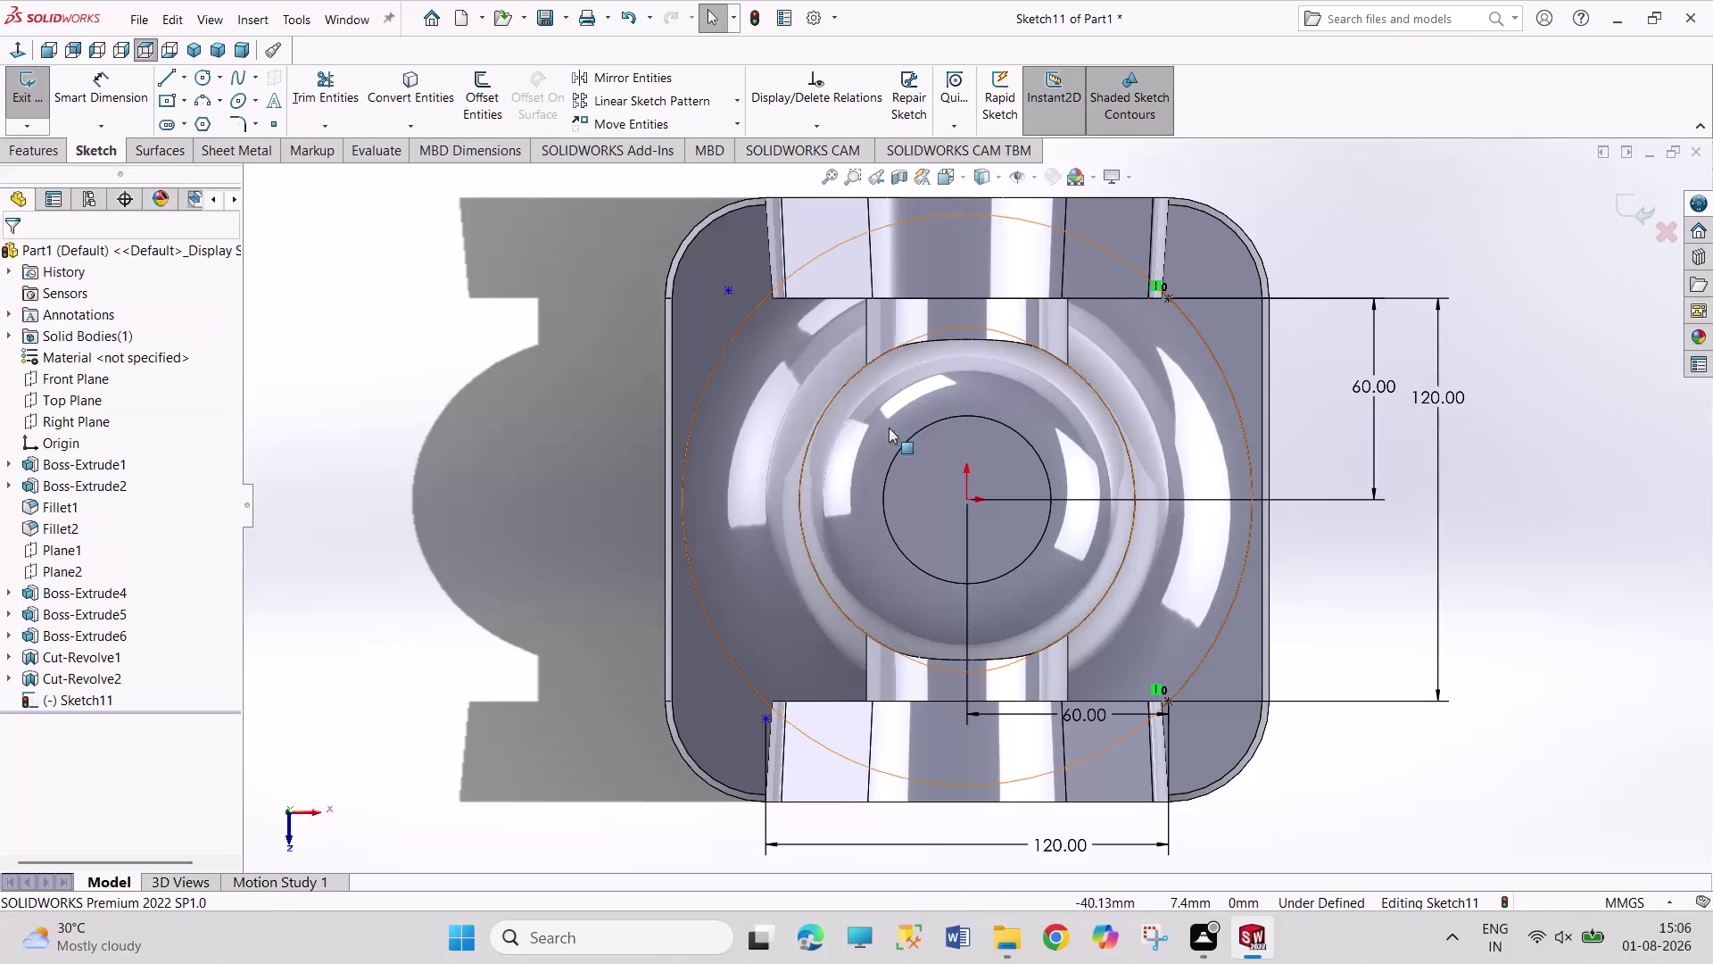
Move the upper-left sketch point to x = -60 at the opening corner.
click(1171, 299)
click(723, 294)
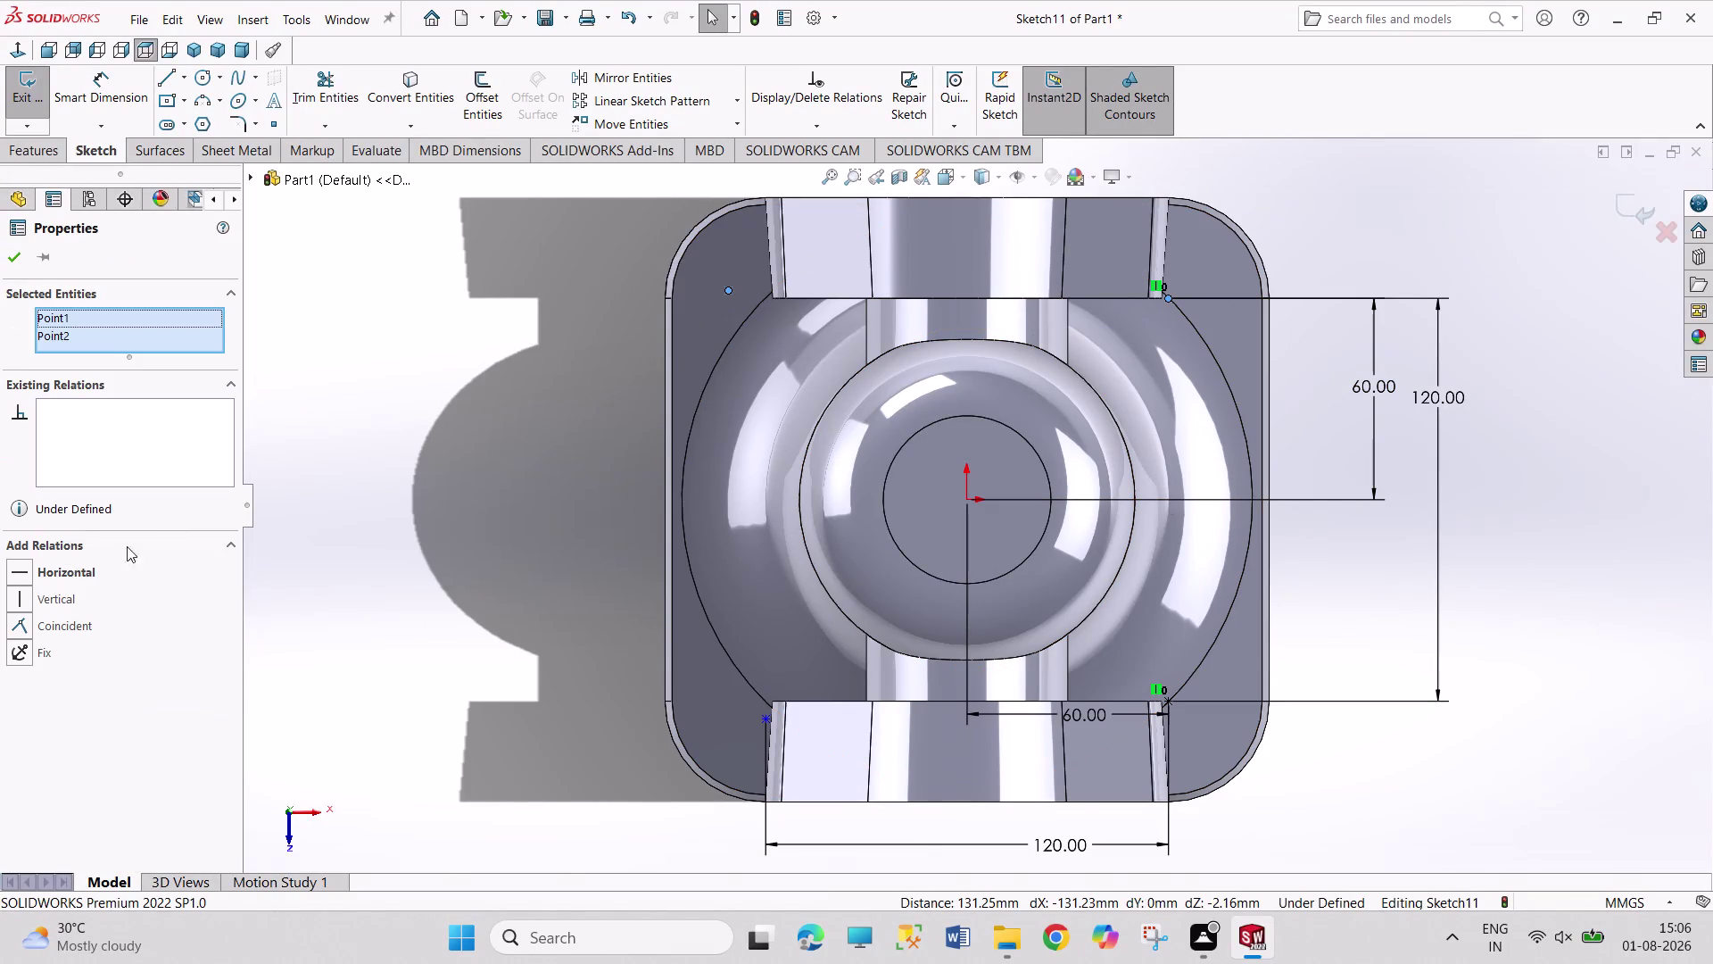
click(68, 568)
click(288, 525)
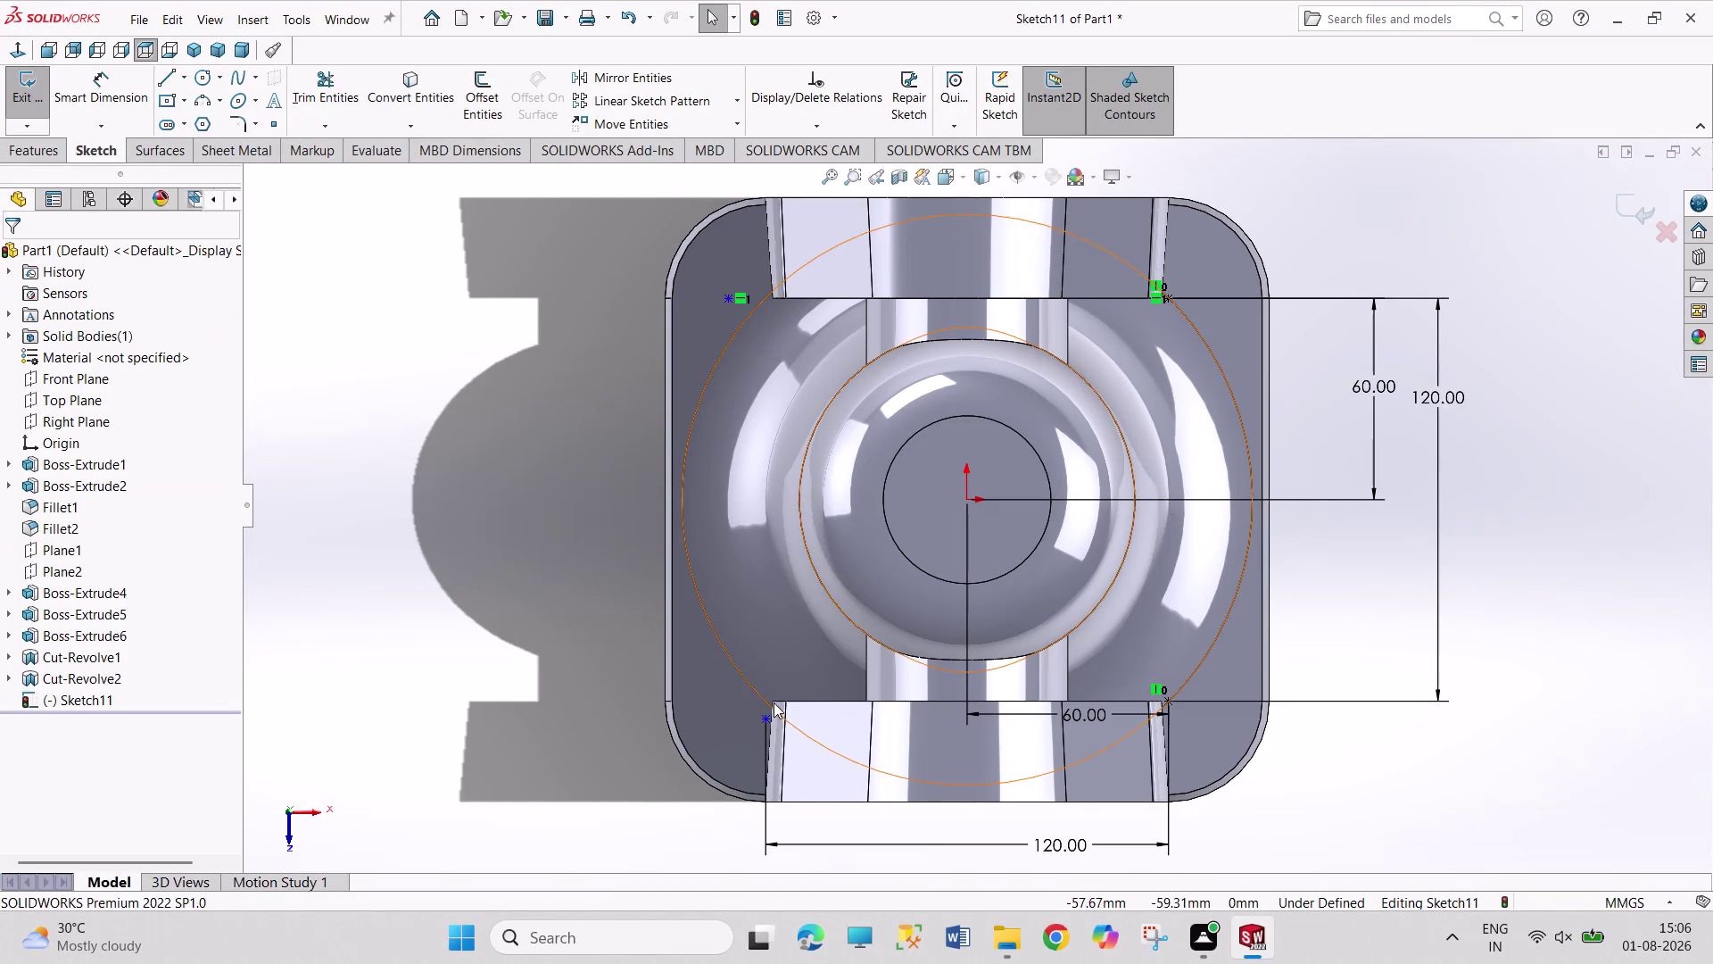
drag(769, 721, 769, 709)
click(729, 300)
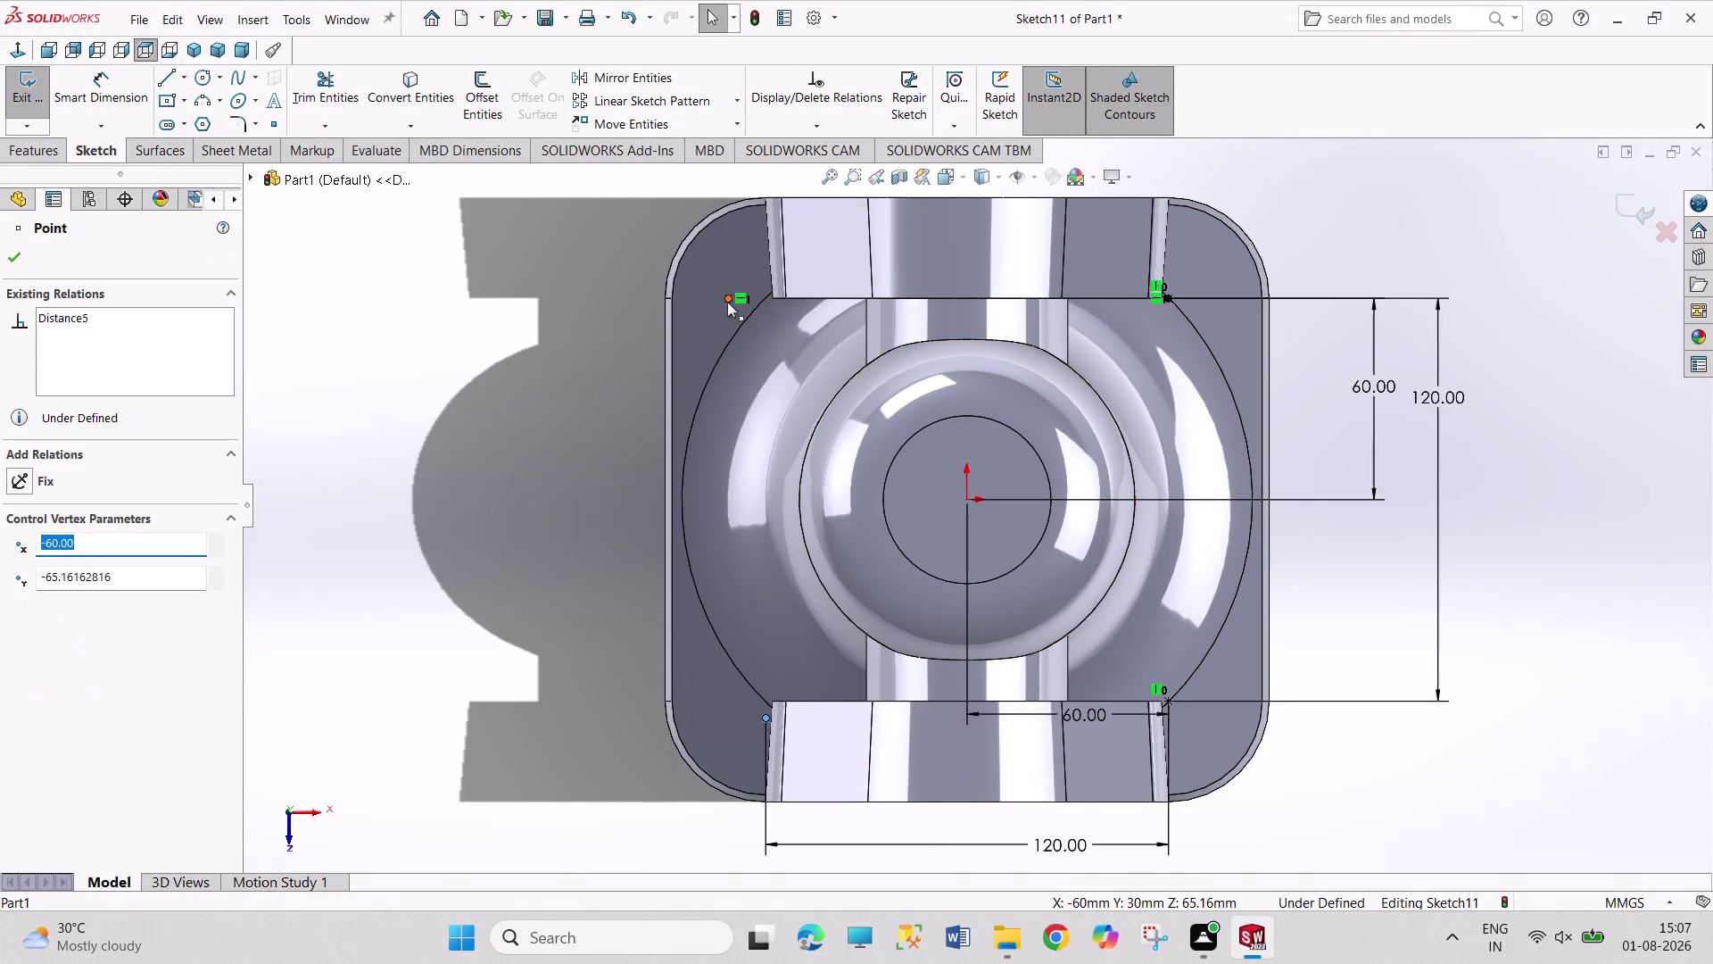
click(43, 598)
click(213, 544)
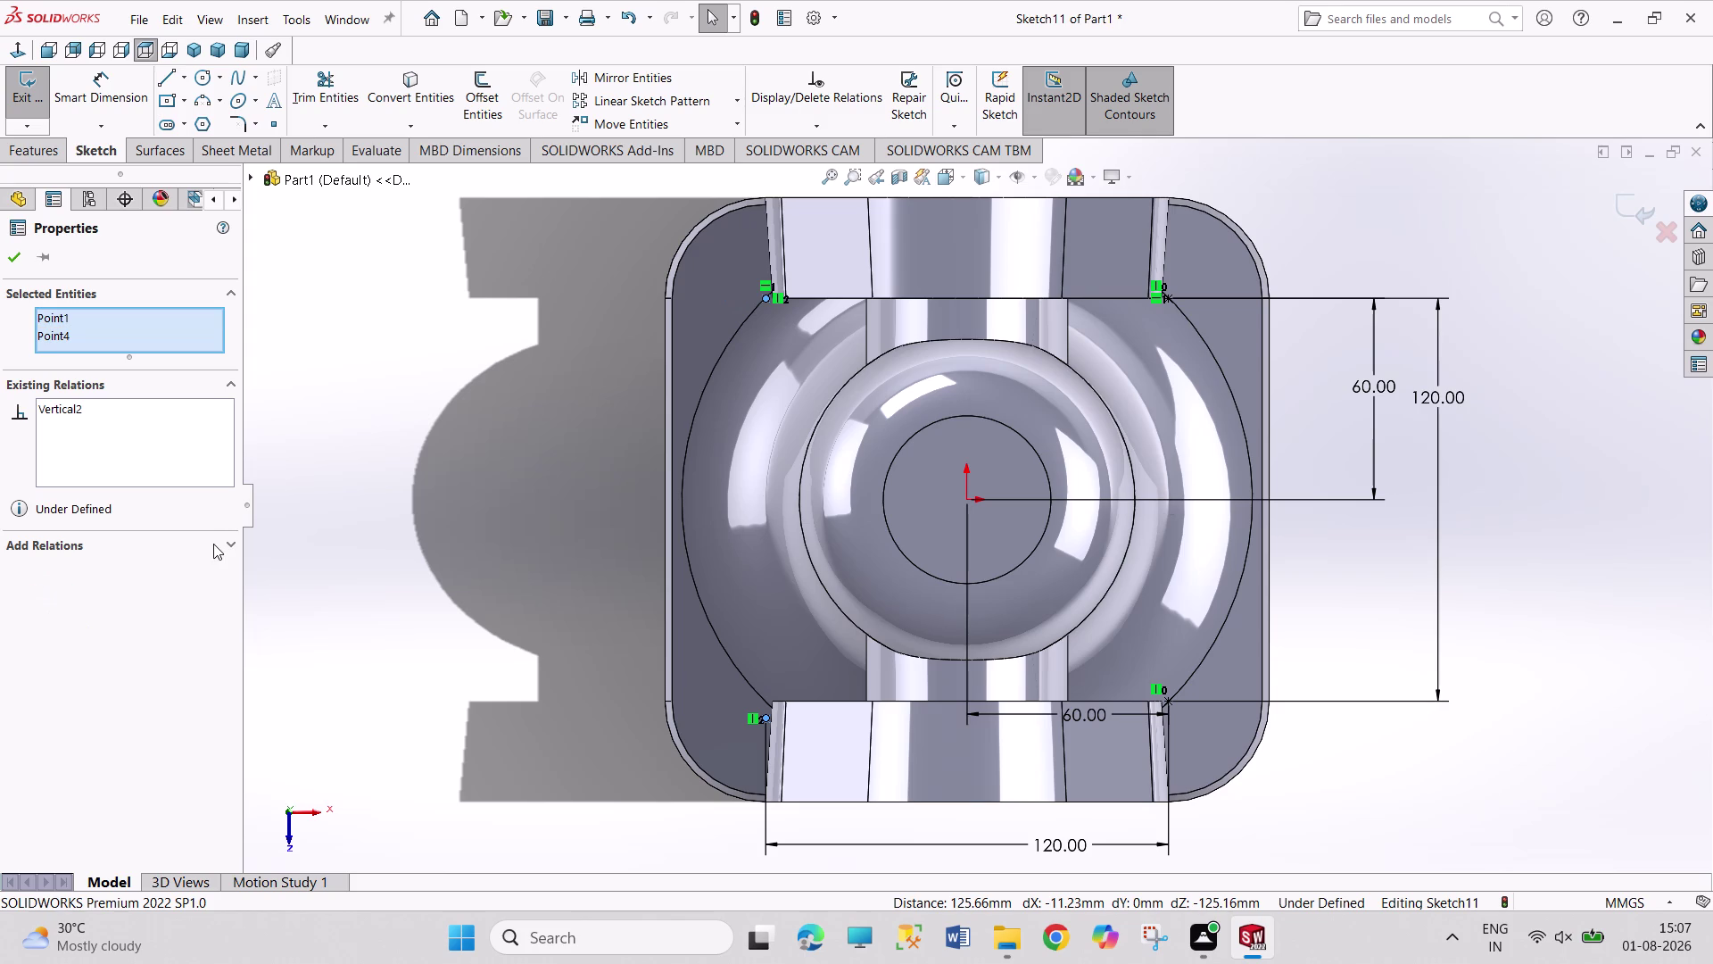
Make the two left points vertical, undoing the over-defining relations.
click(762, 719)
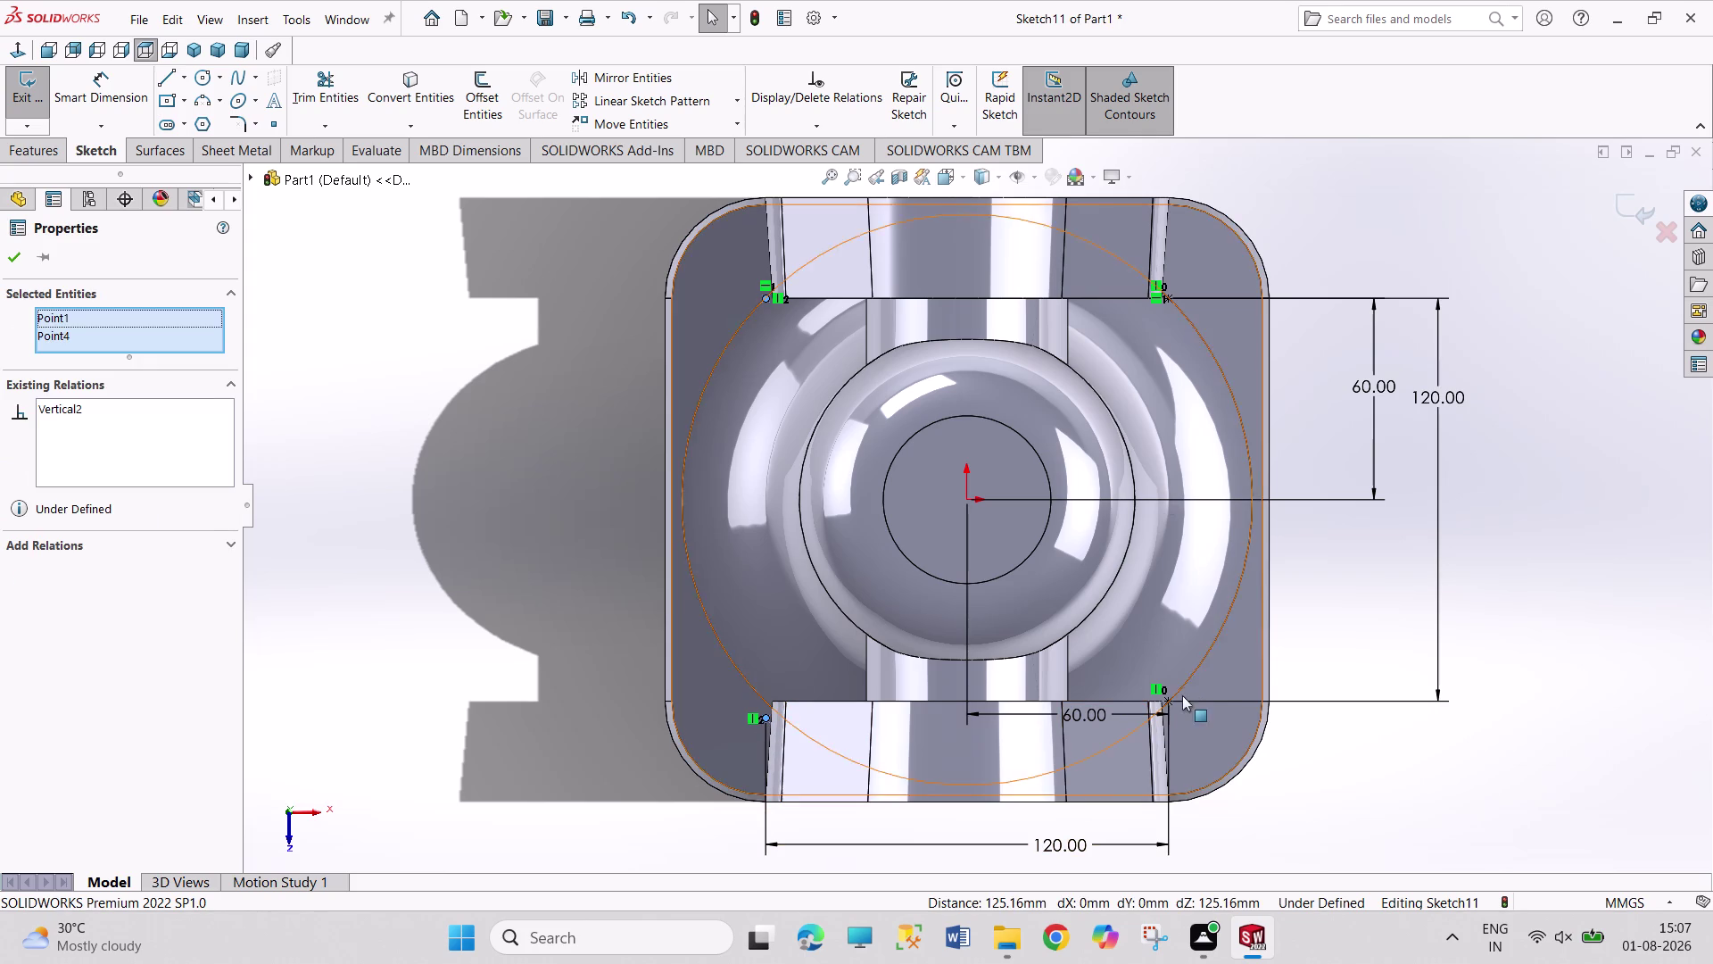
click(1171, 703)
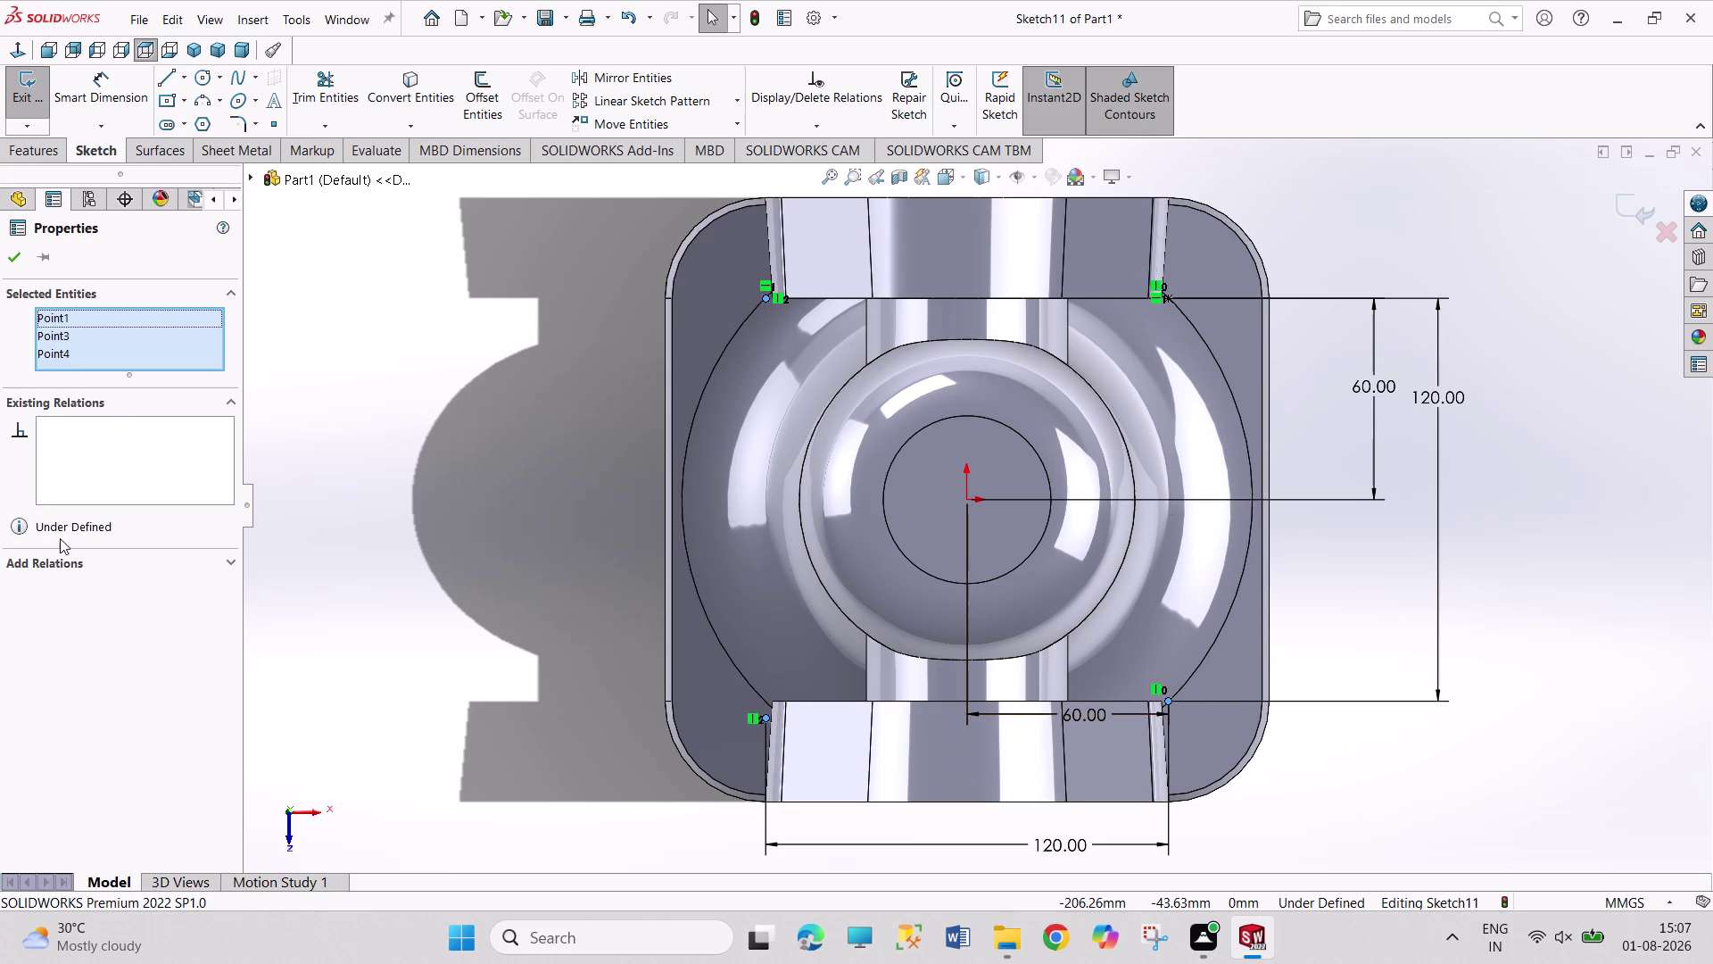
click(135, 571)
click(154, 563)
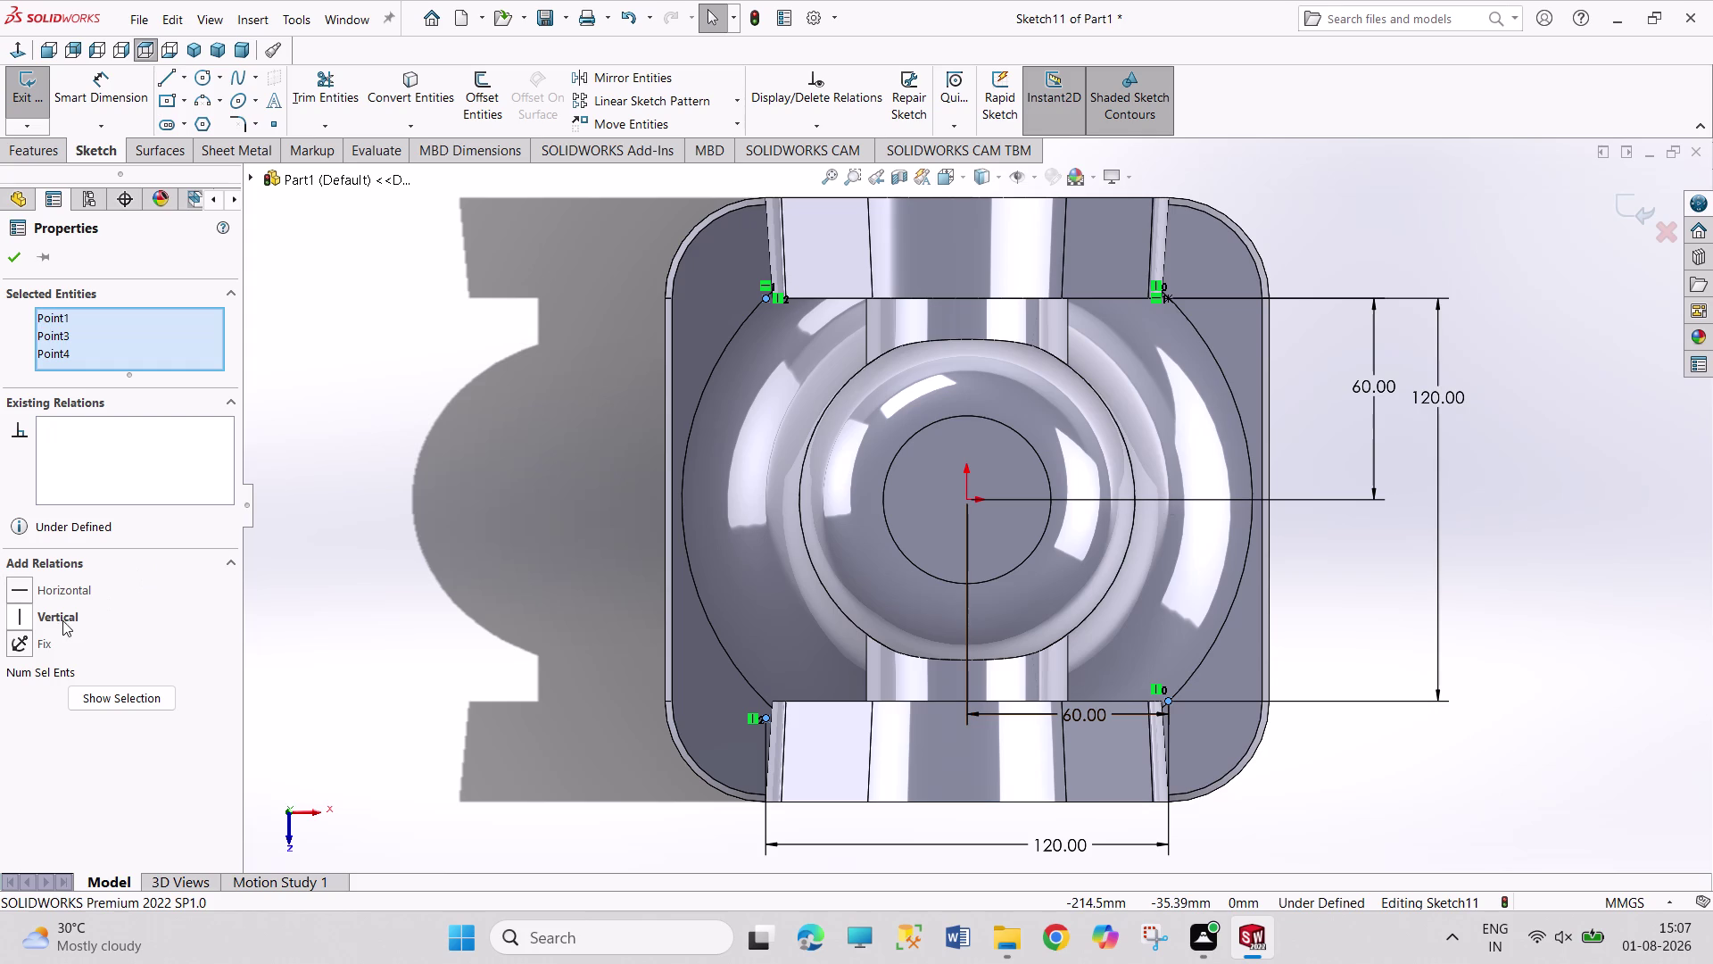
click(60, 589)
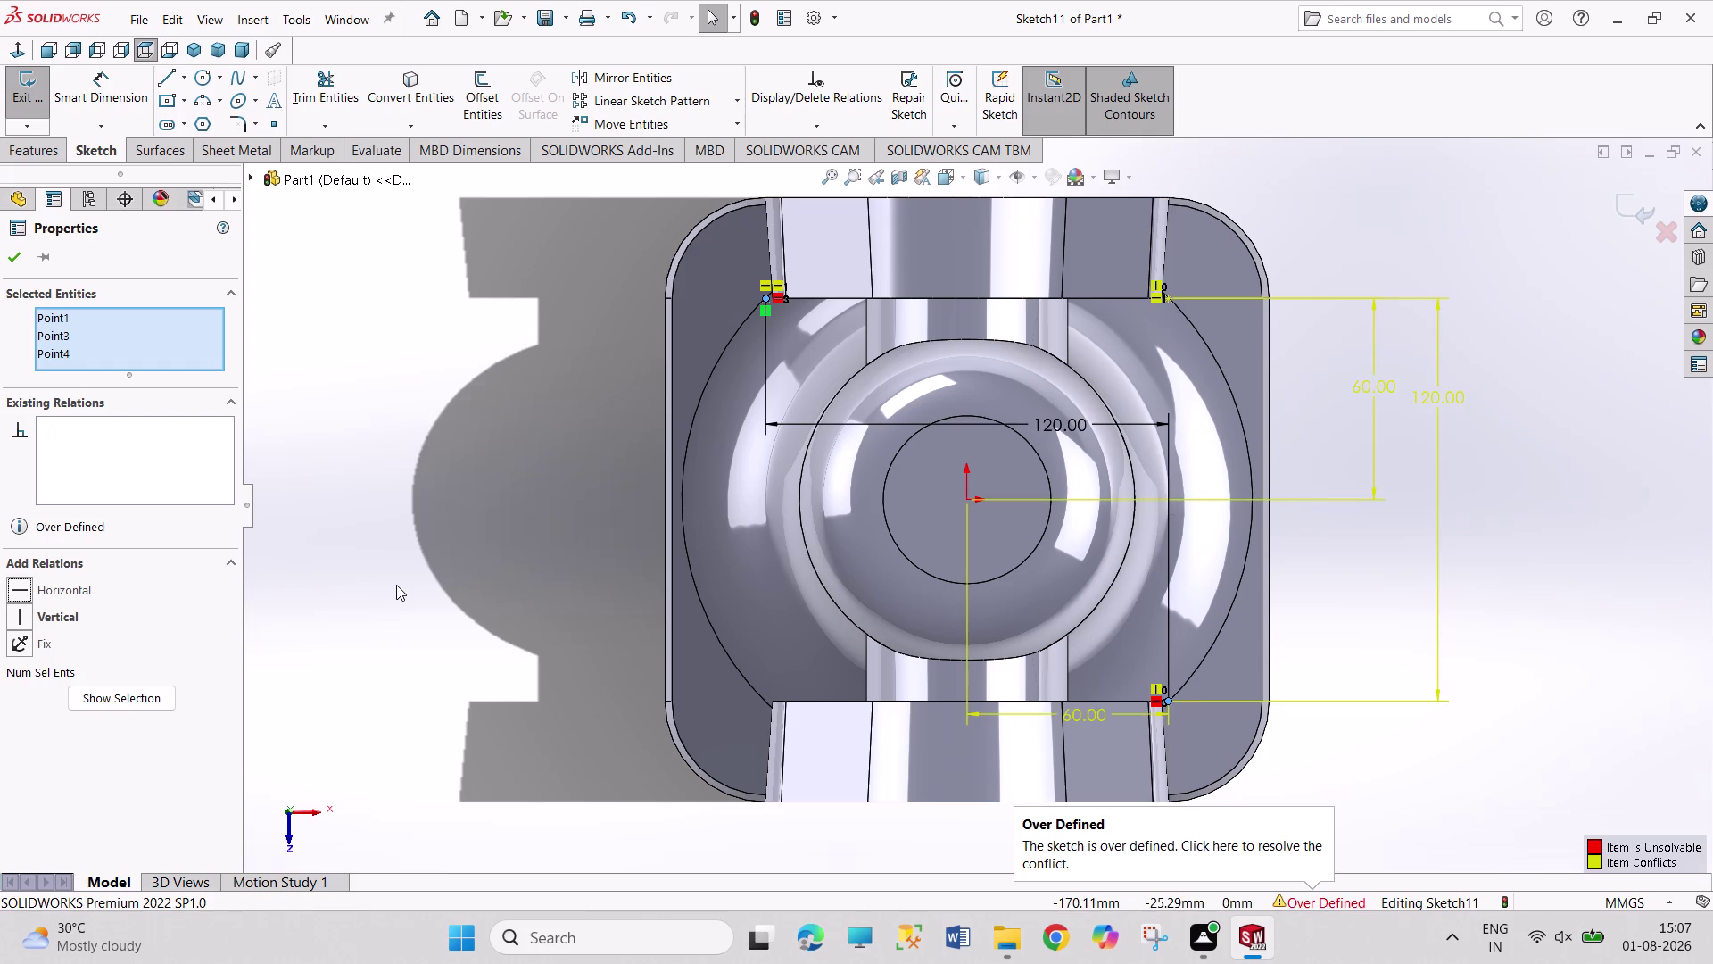
key(ctrl+z)
key(ctrl+z)
key(ctrl+z)
click(21, 256)
key(ctrl+z)
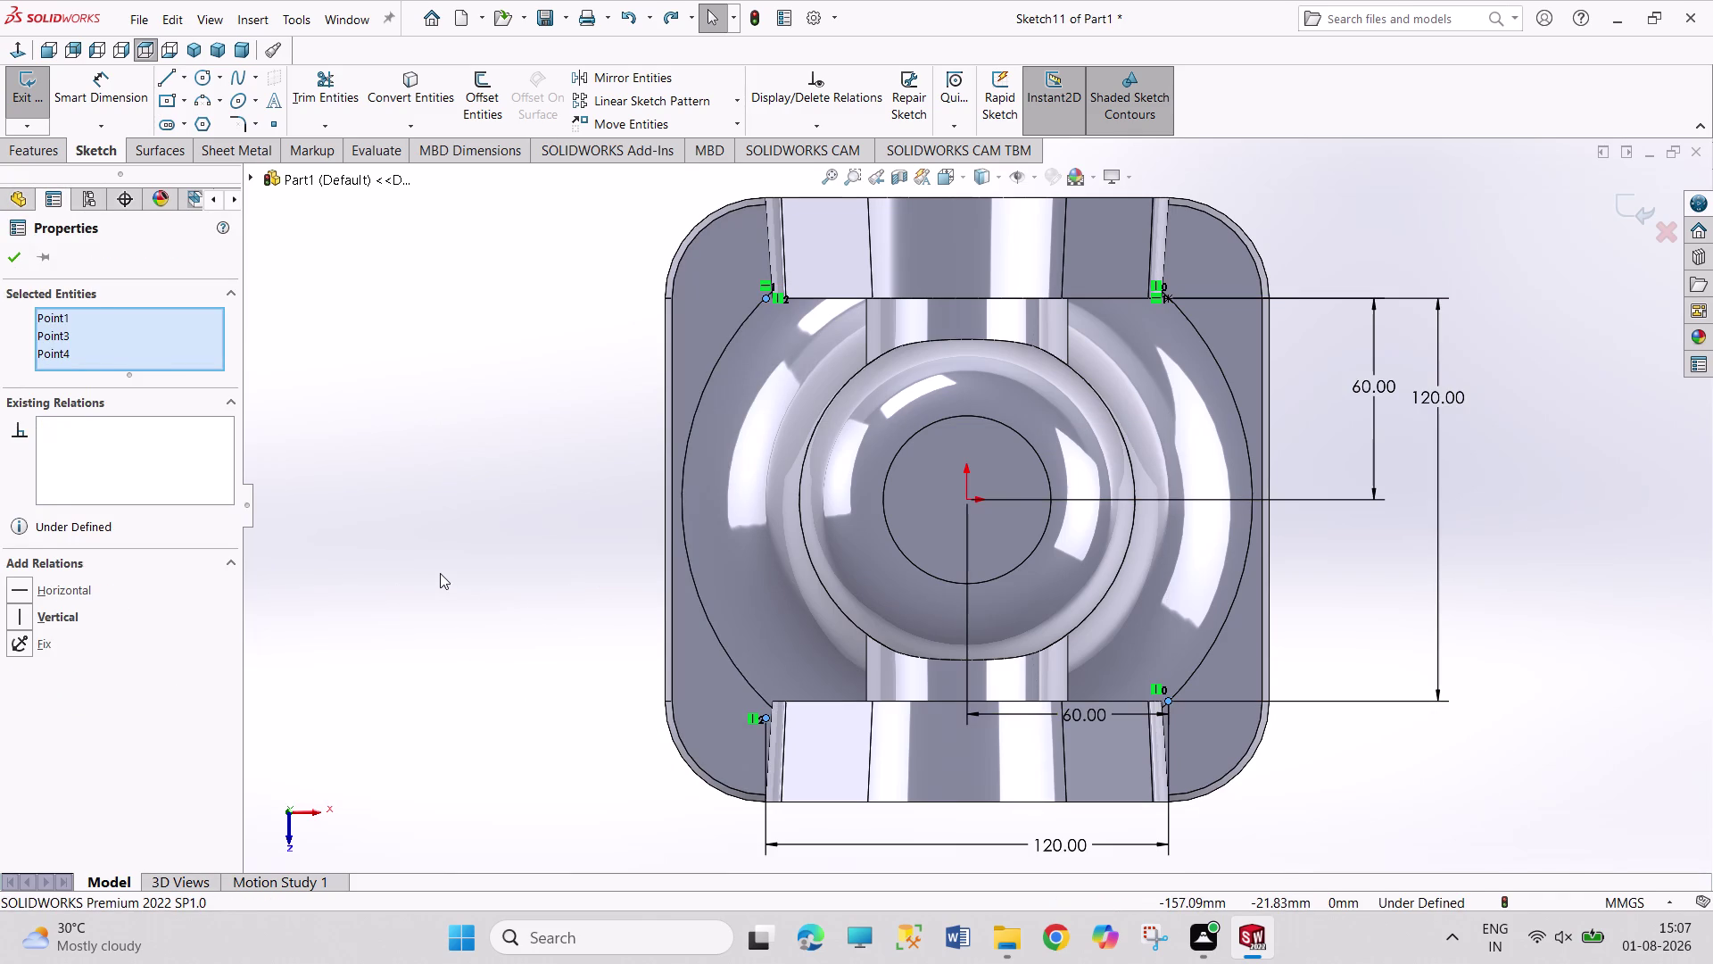
right_drag(440, 573, 424, 370)
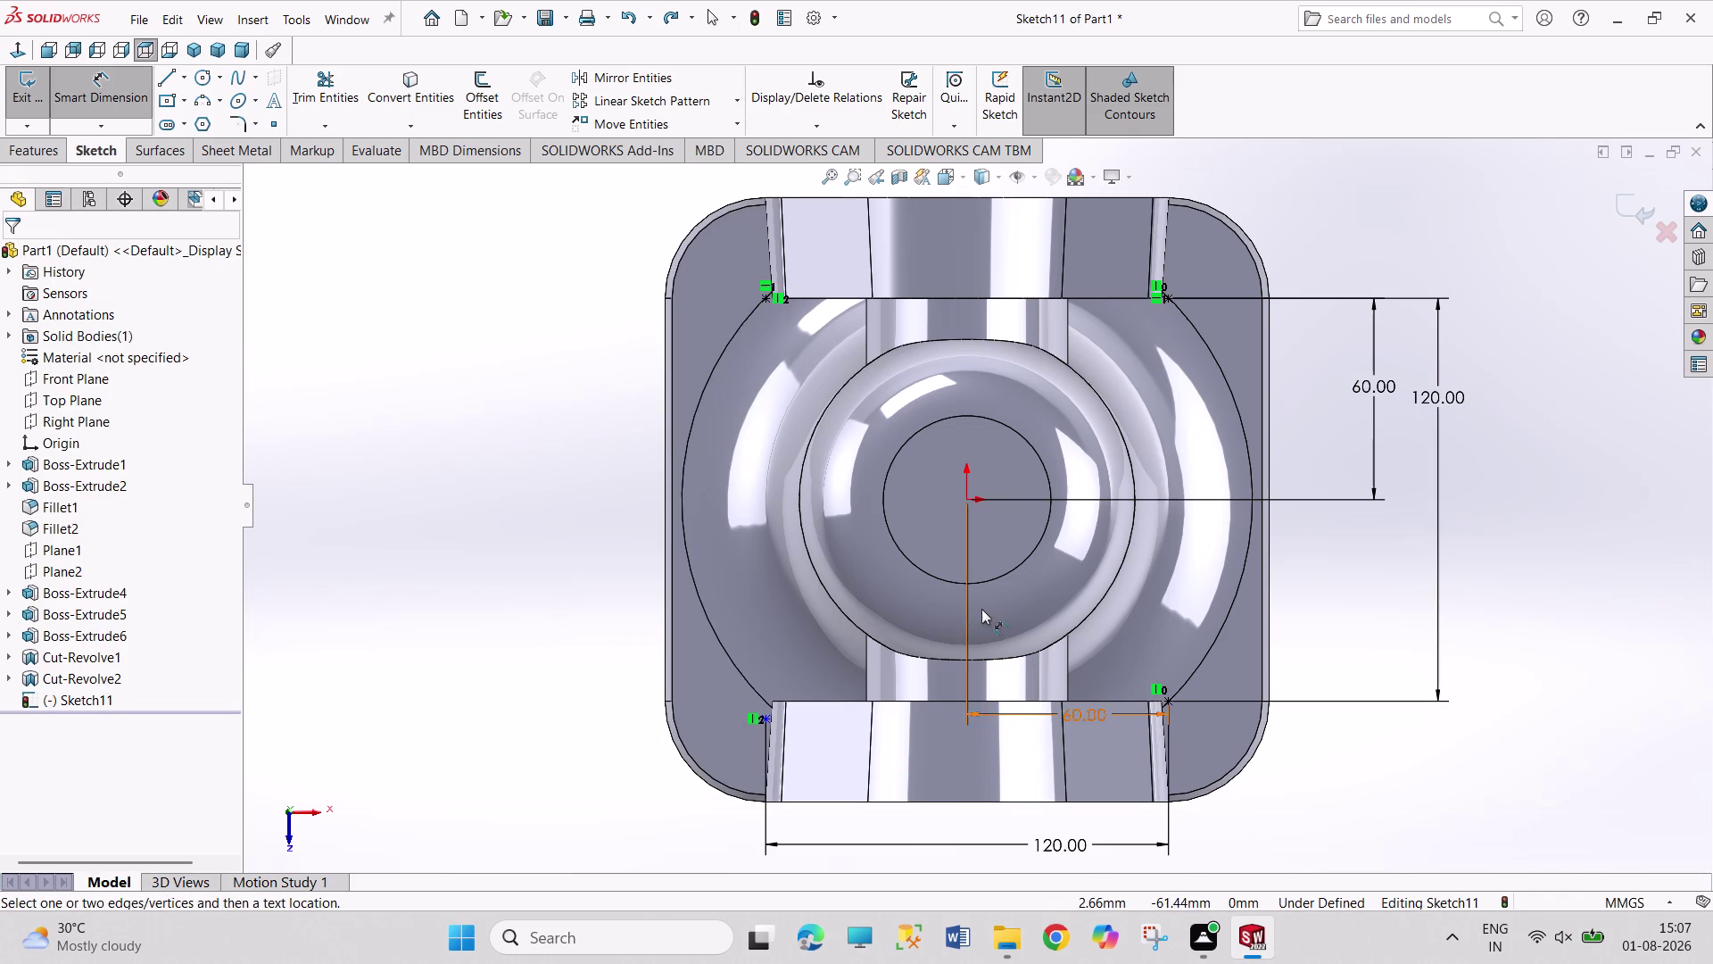
Dimension the lower-left point 60 mm vertically from the origin.
click(968, 498)
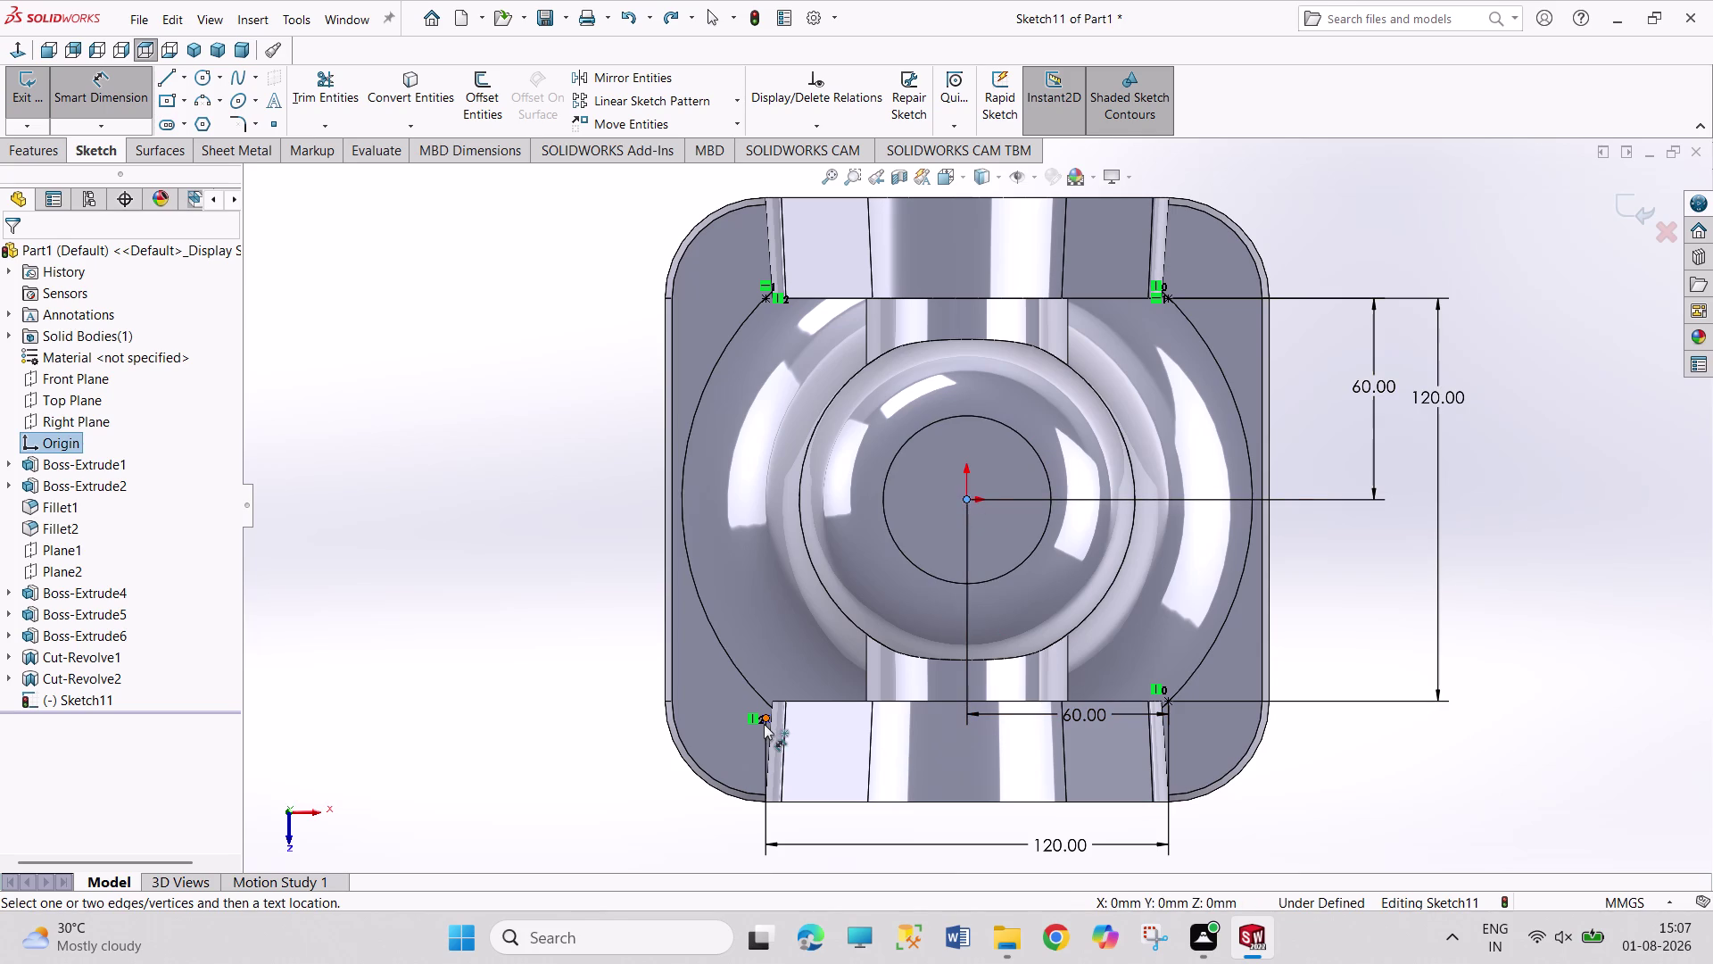
click(763, 719)
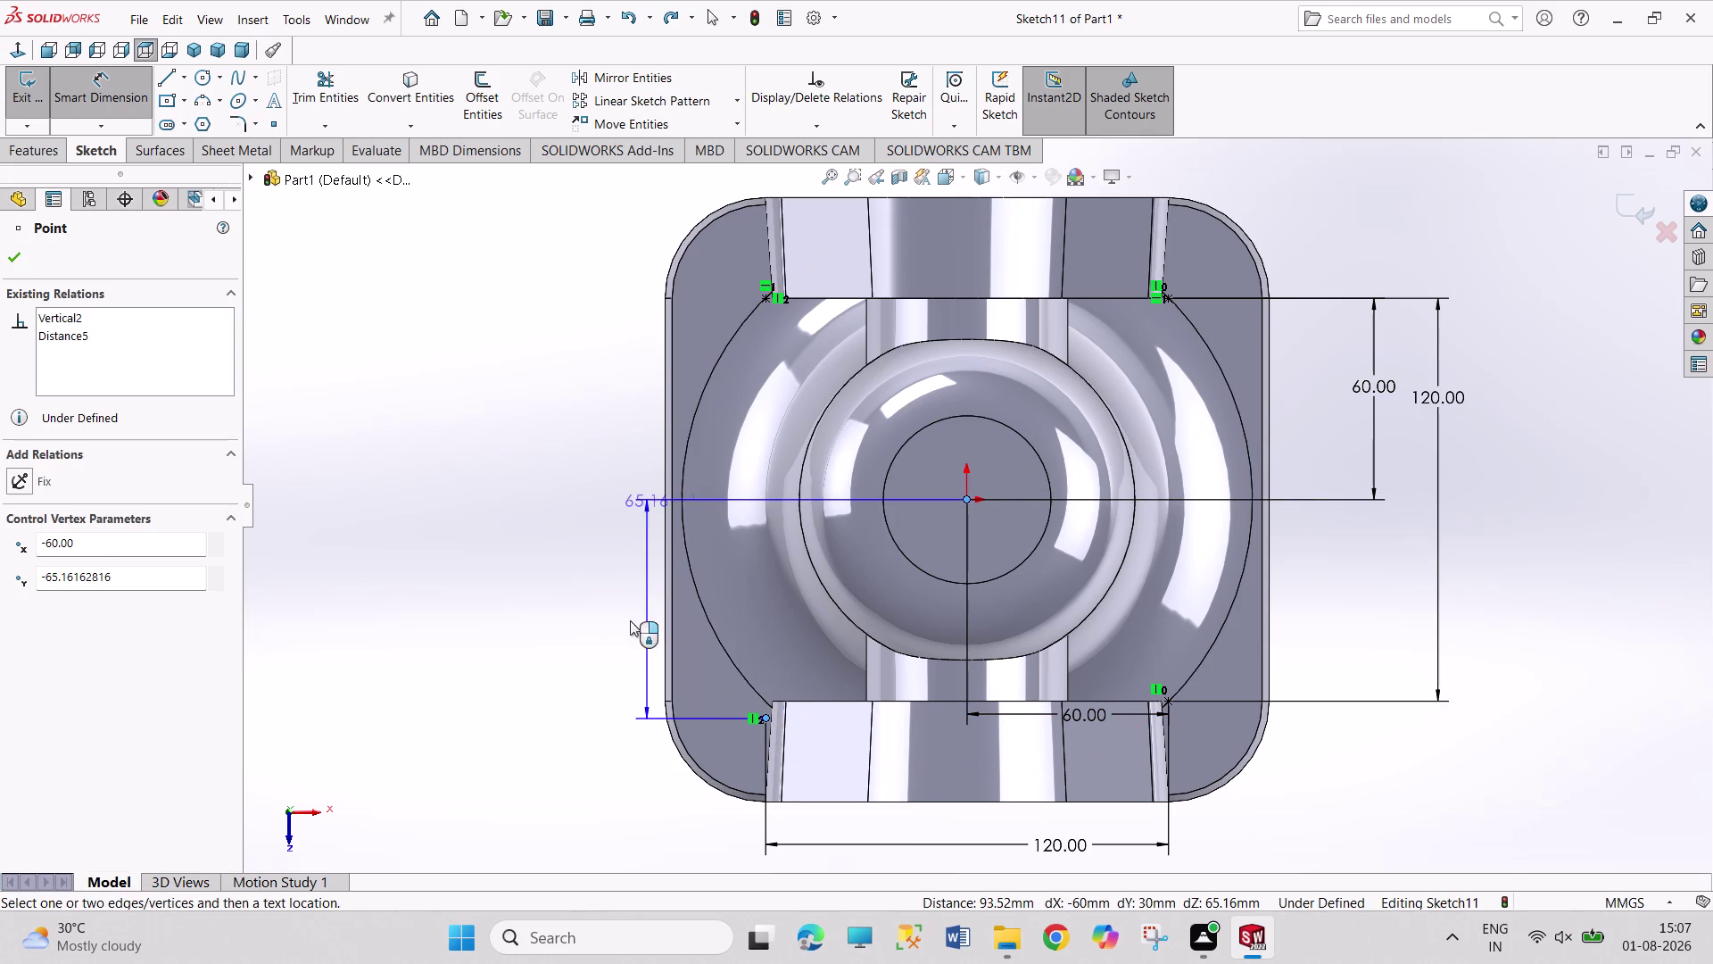
click(600, 618)
text(60)
key(Return)
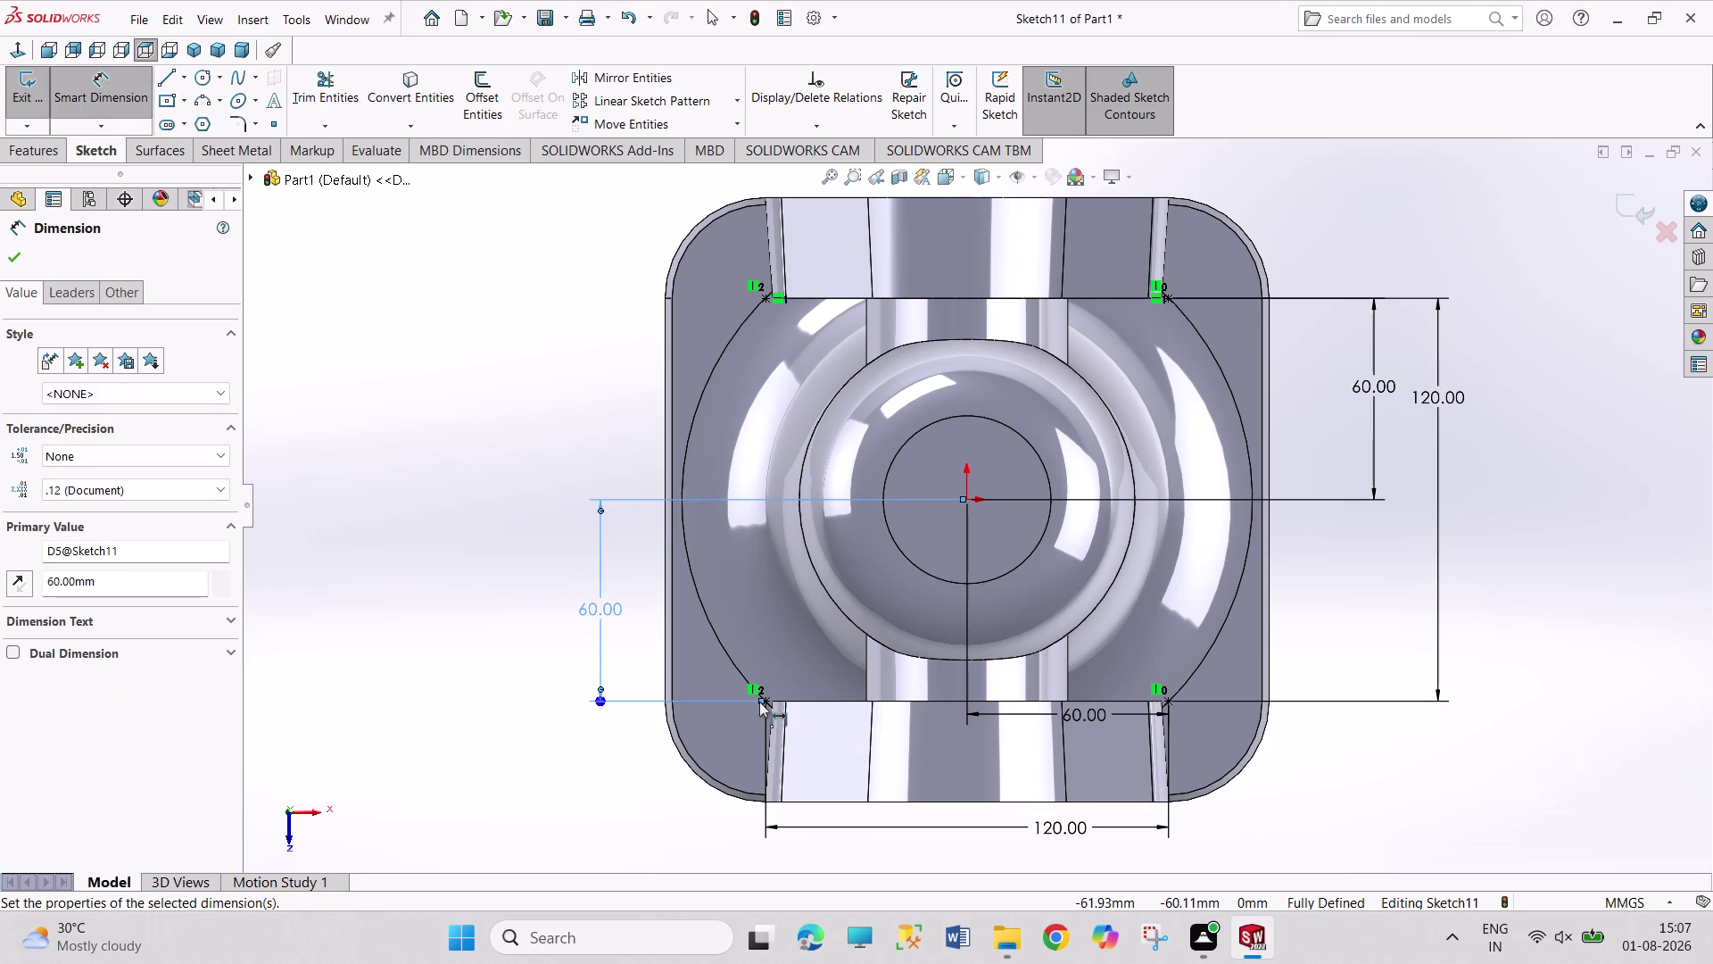
Discard the redundant 120 mm dimension and exit the fully defined Sketch11.
drag(767, 702, 768, 656)
click(768, 299)
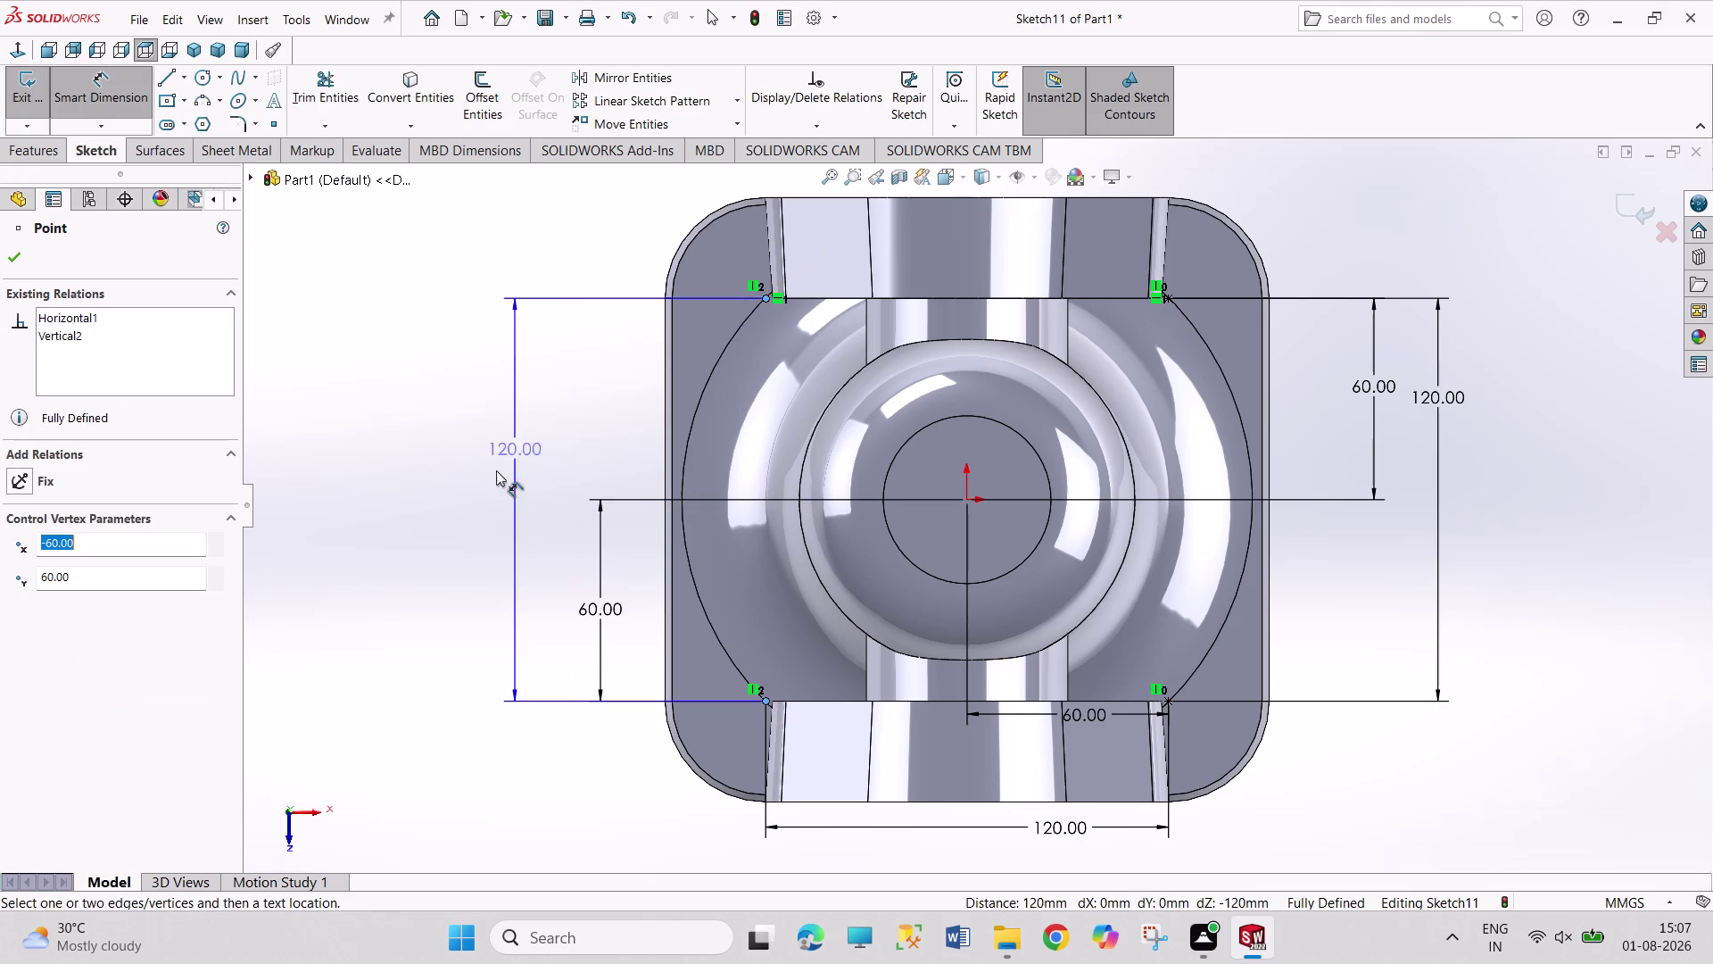
click(494, 476)
click(1015, 370)
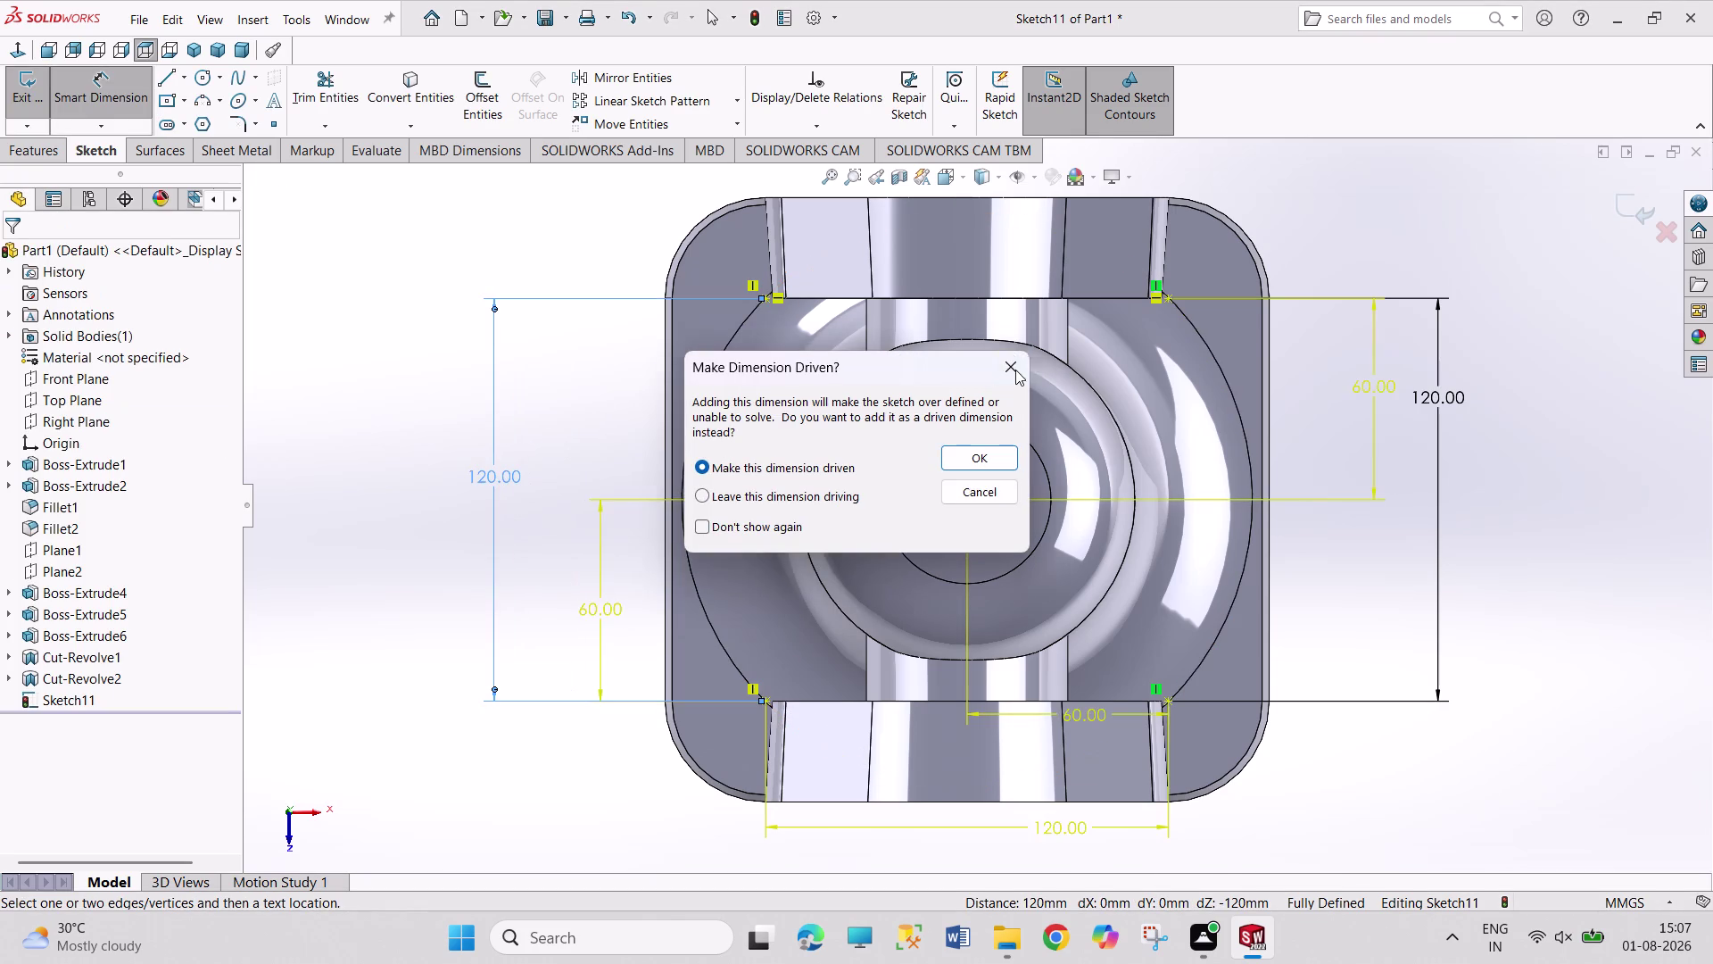
click(764, 299)
click(968, 500)
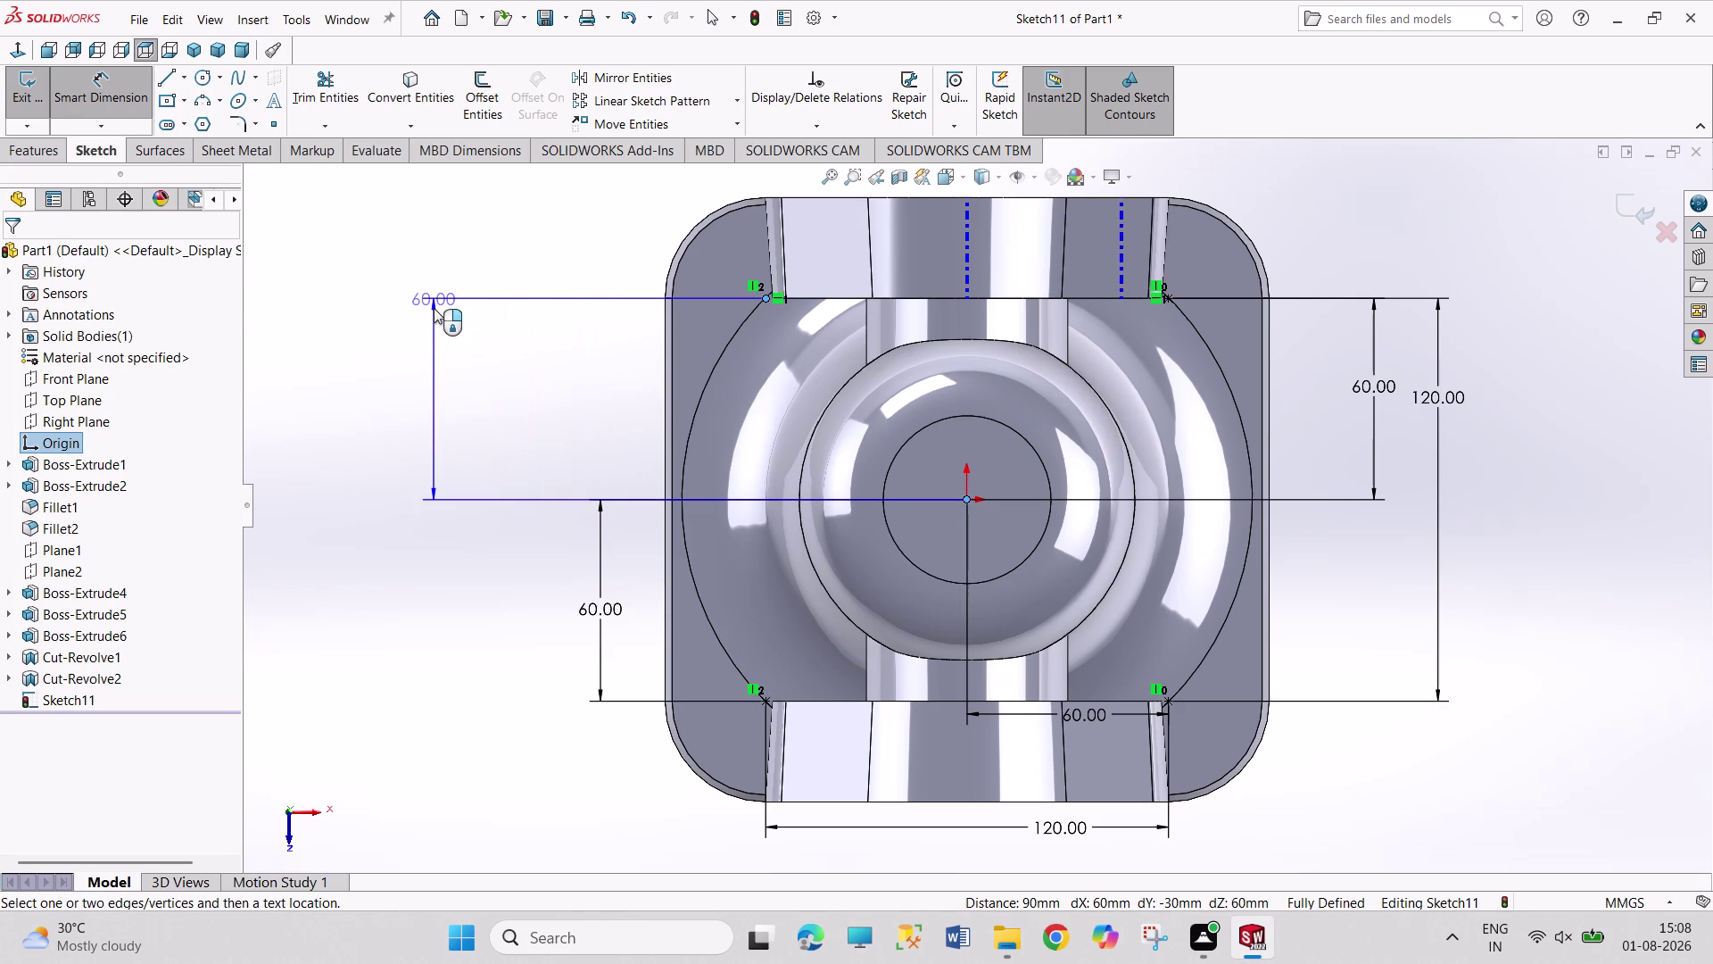
key(Escape)
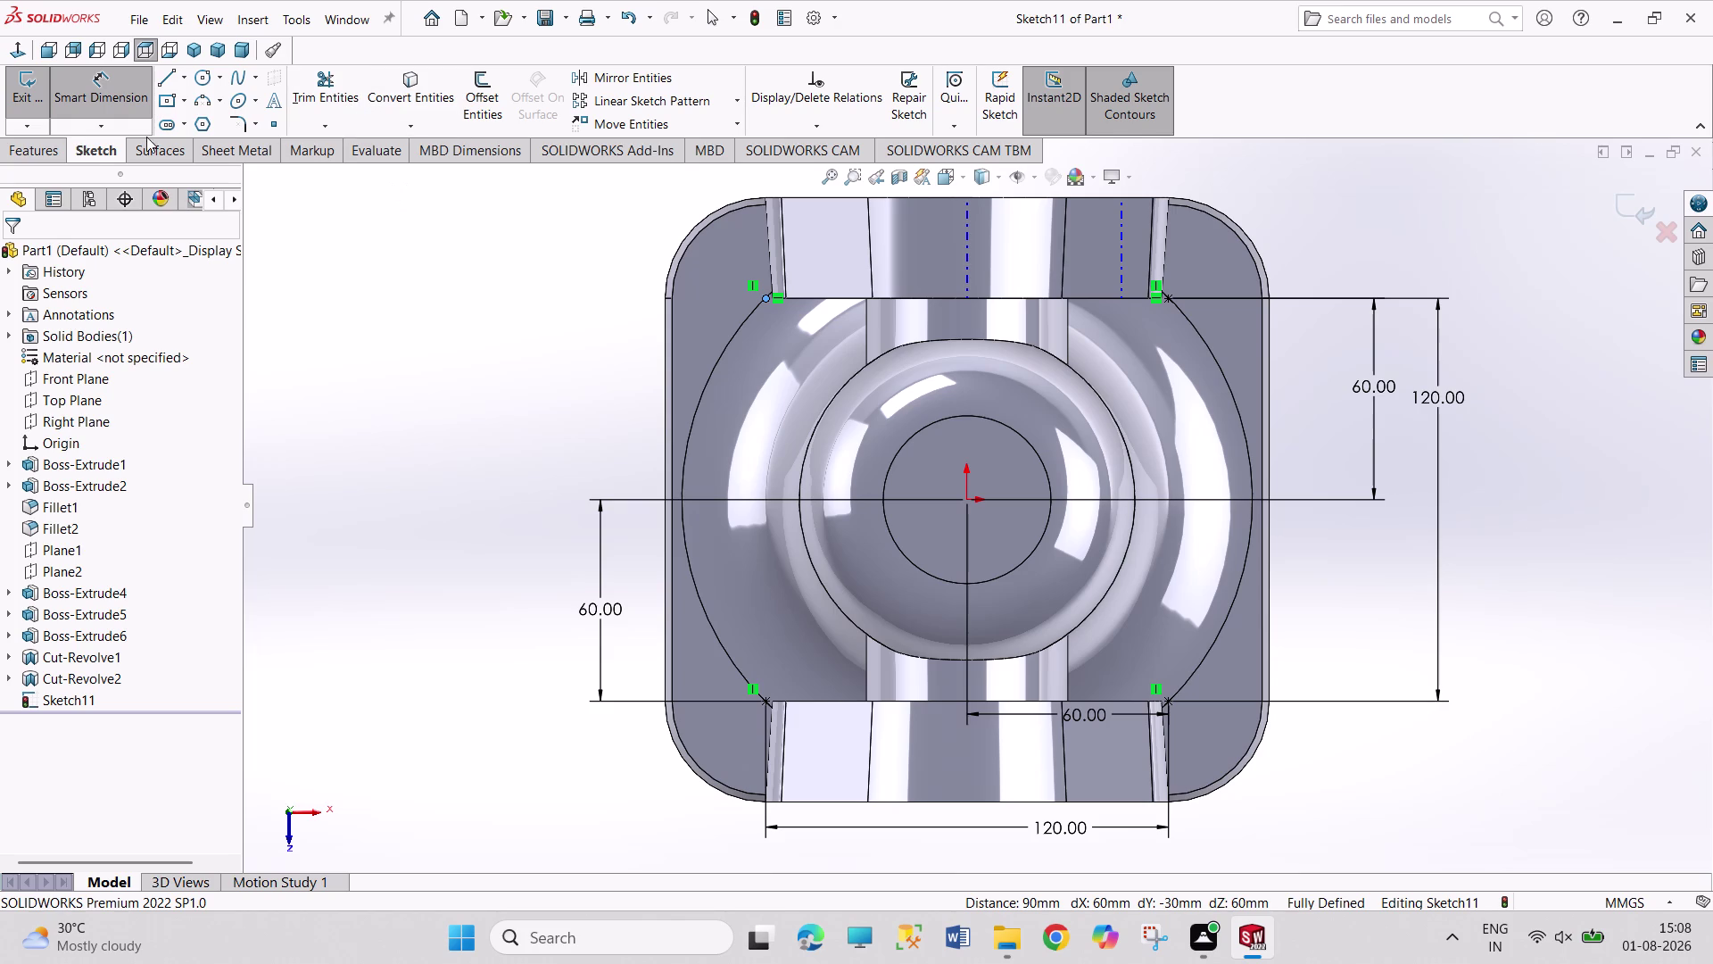
click(27, 83)
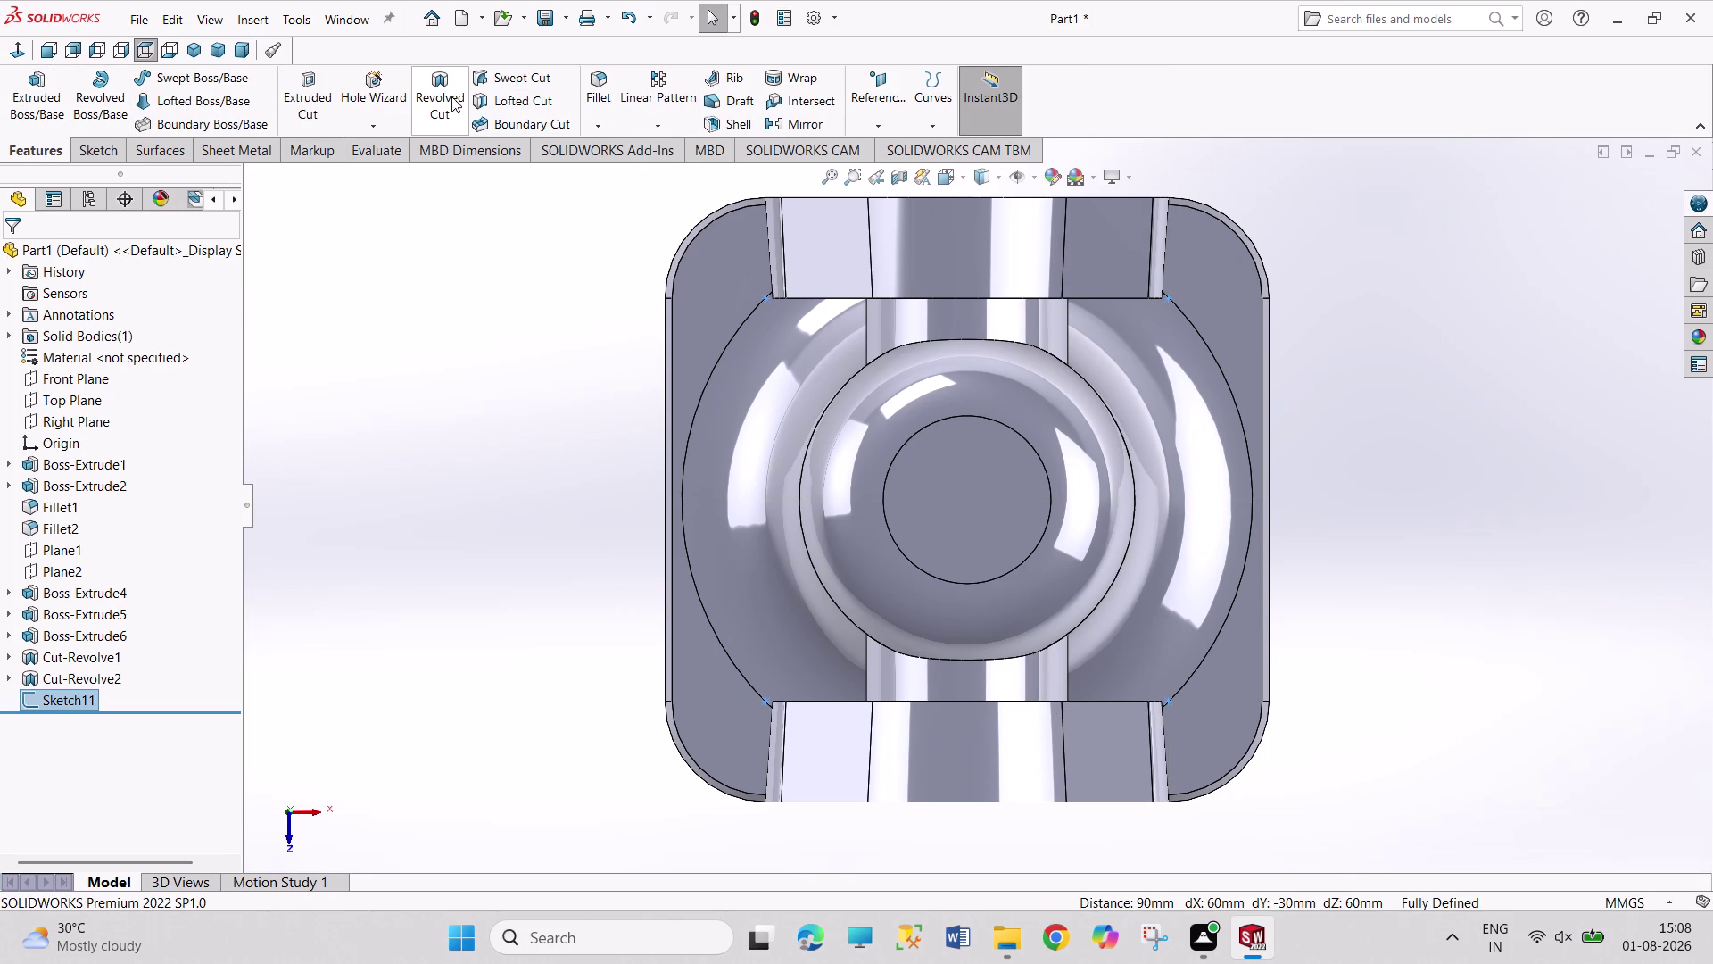
Start a Hole Wizard feature and set the hole type to Counterbored.
click(385, 129)
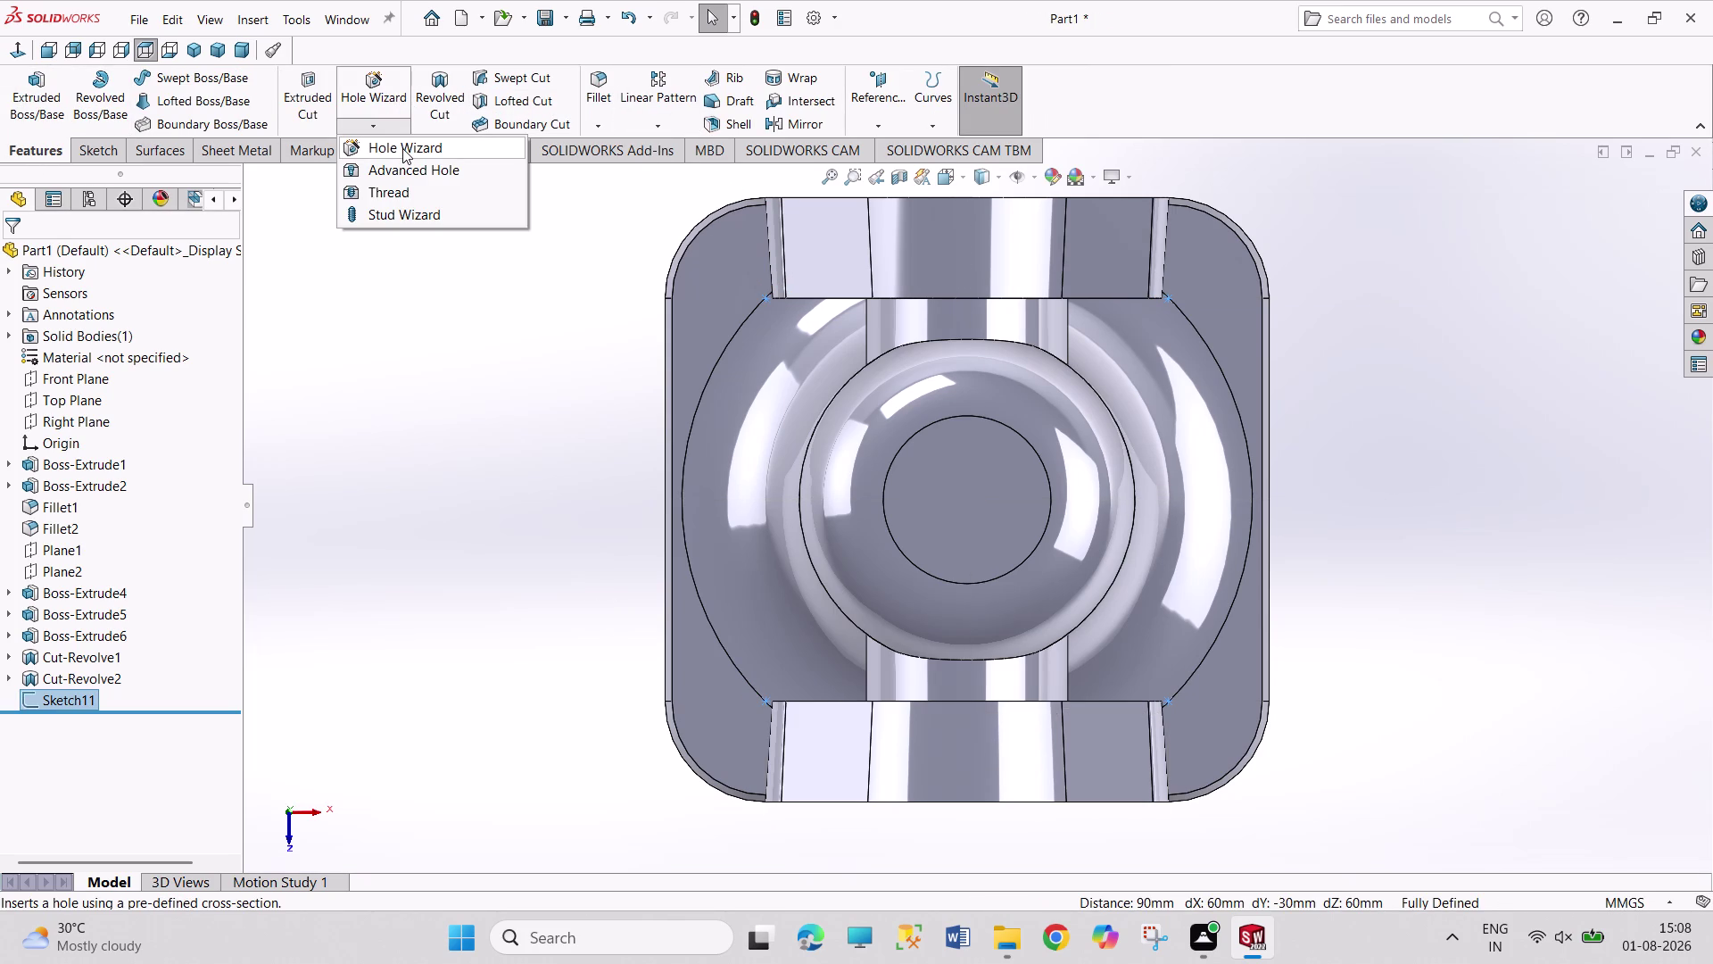
click(404, 148)
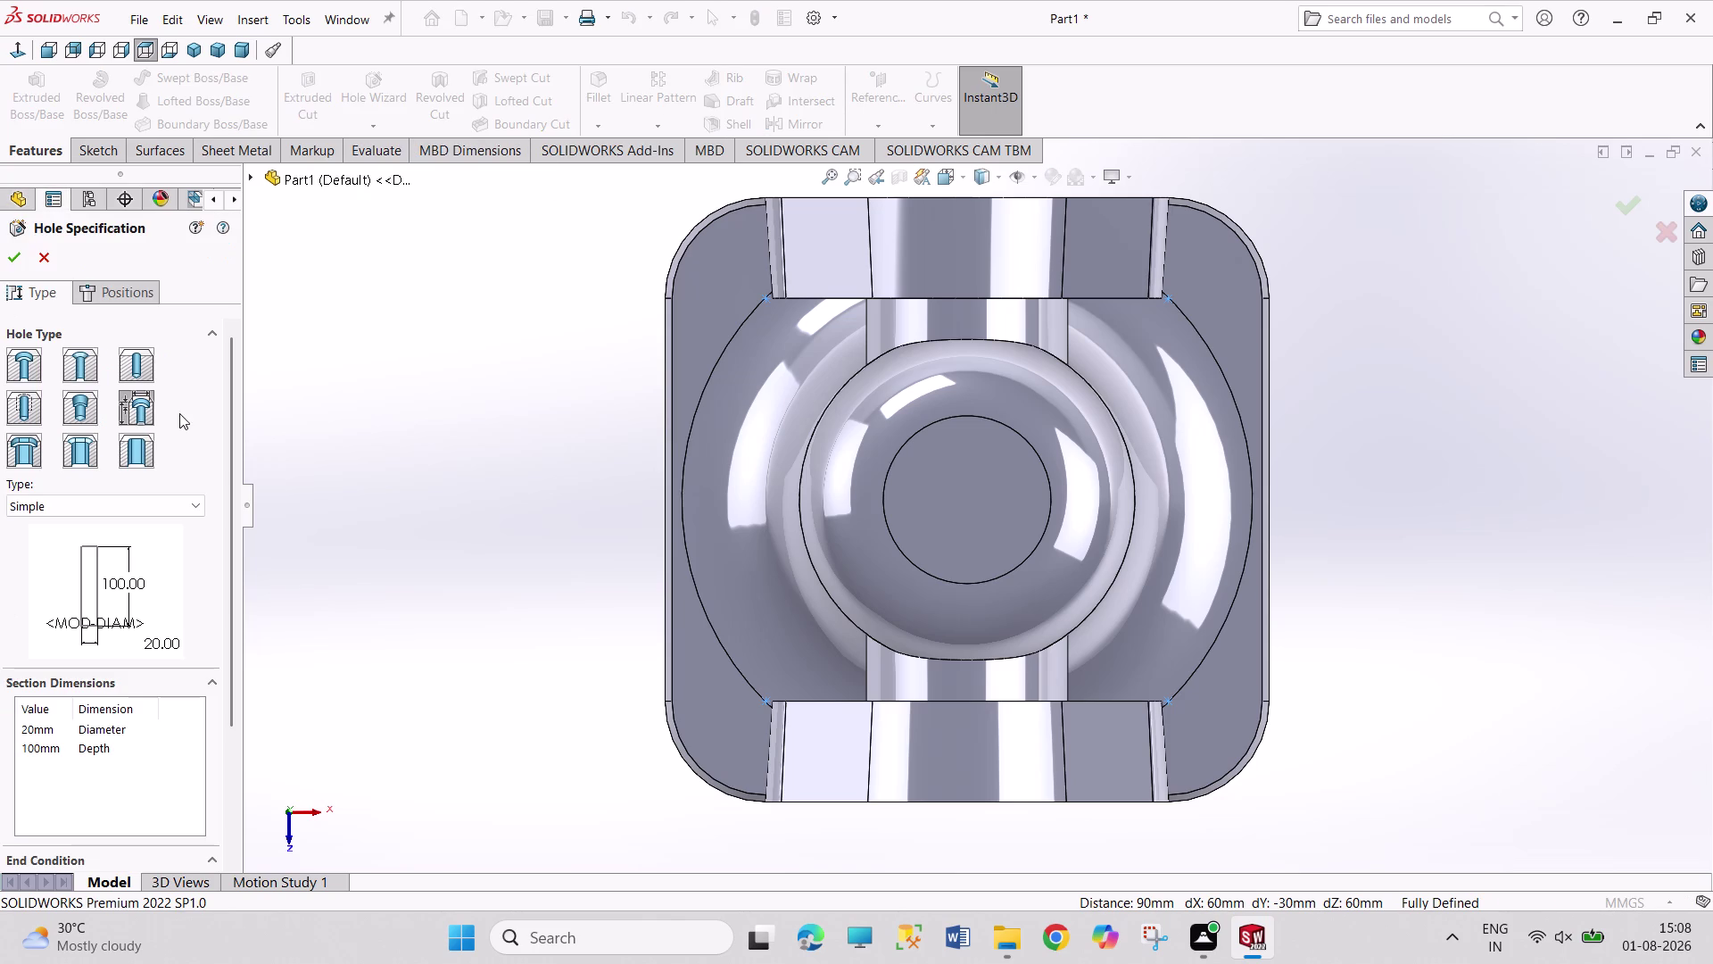
click(147, 408)
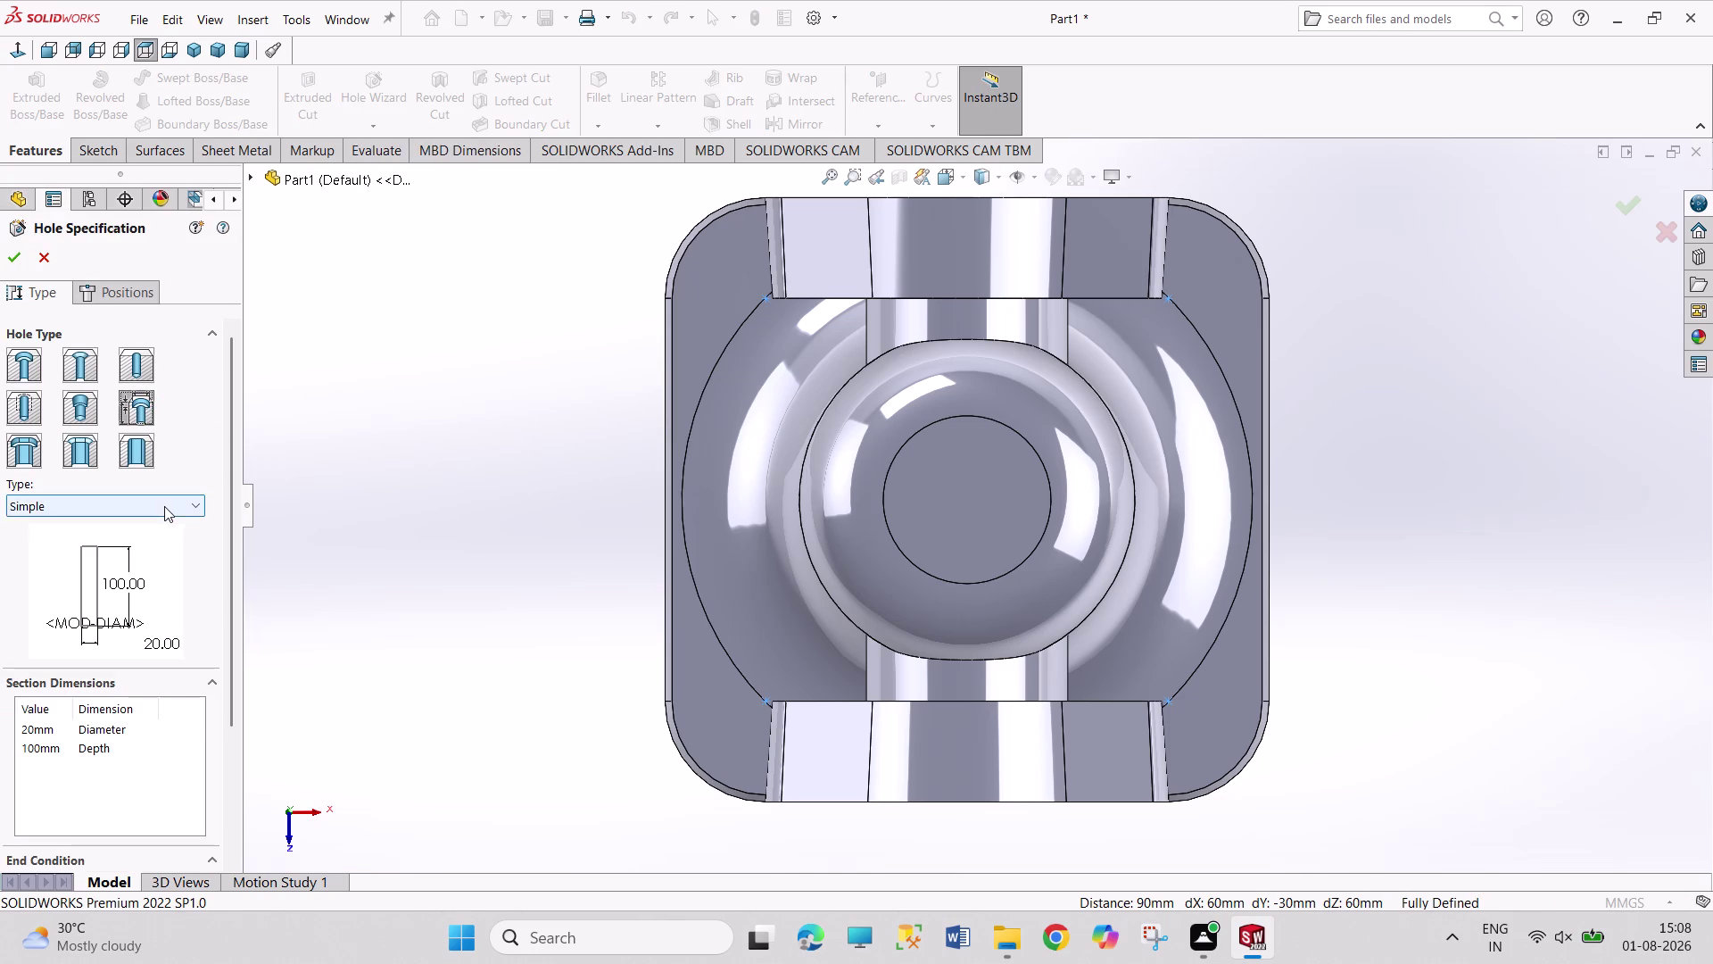
click(164, 506)
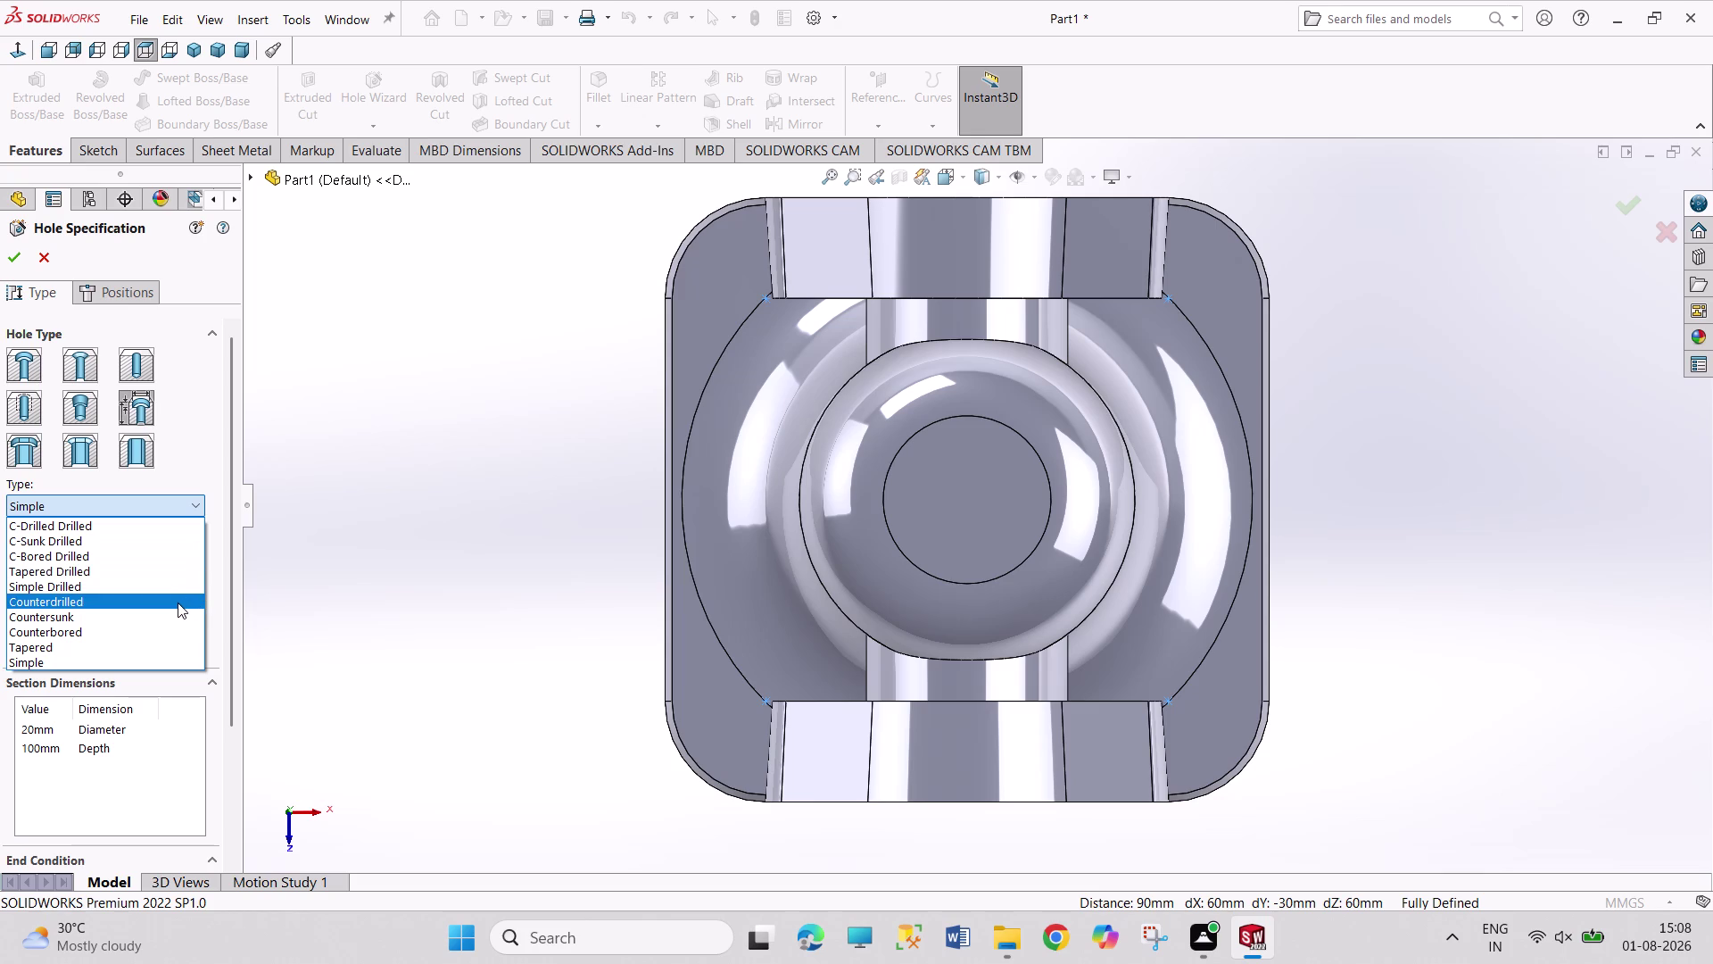
click(178, 602)
click(168, 516)
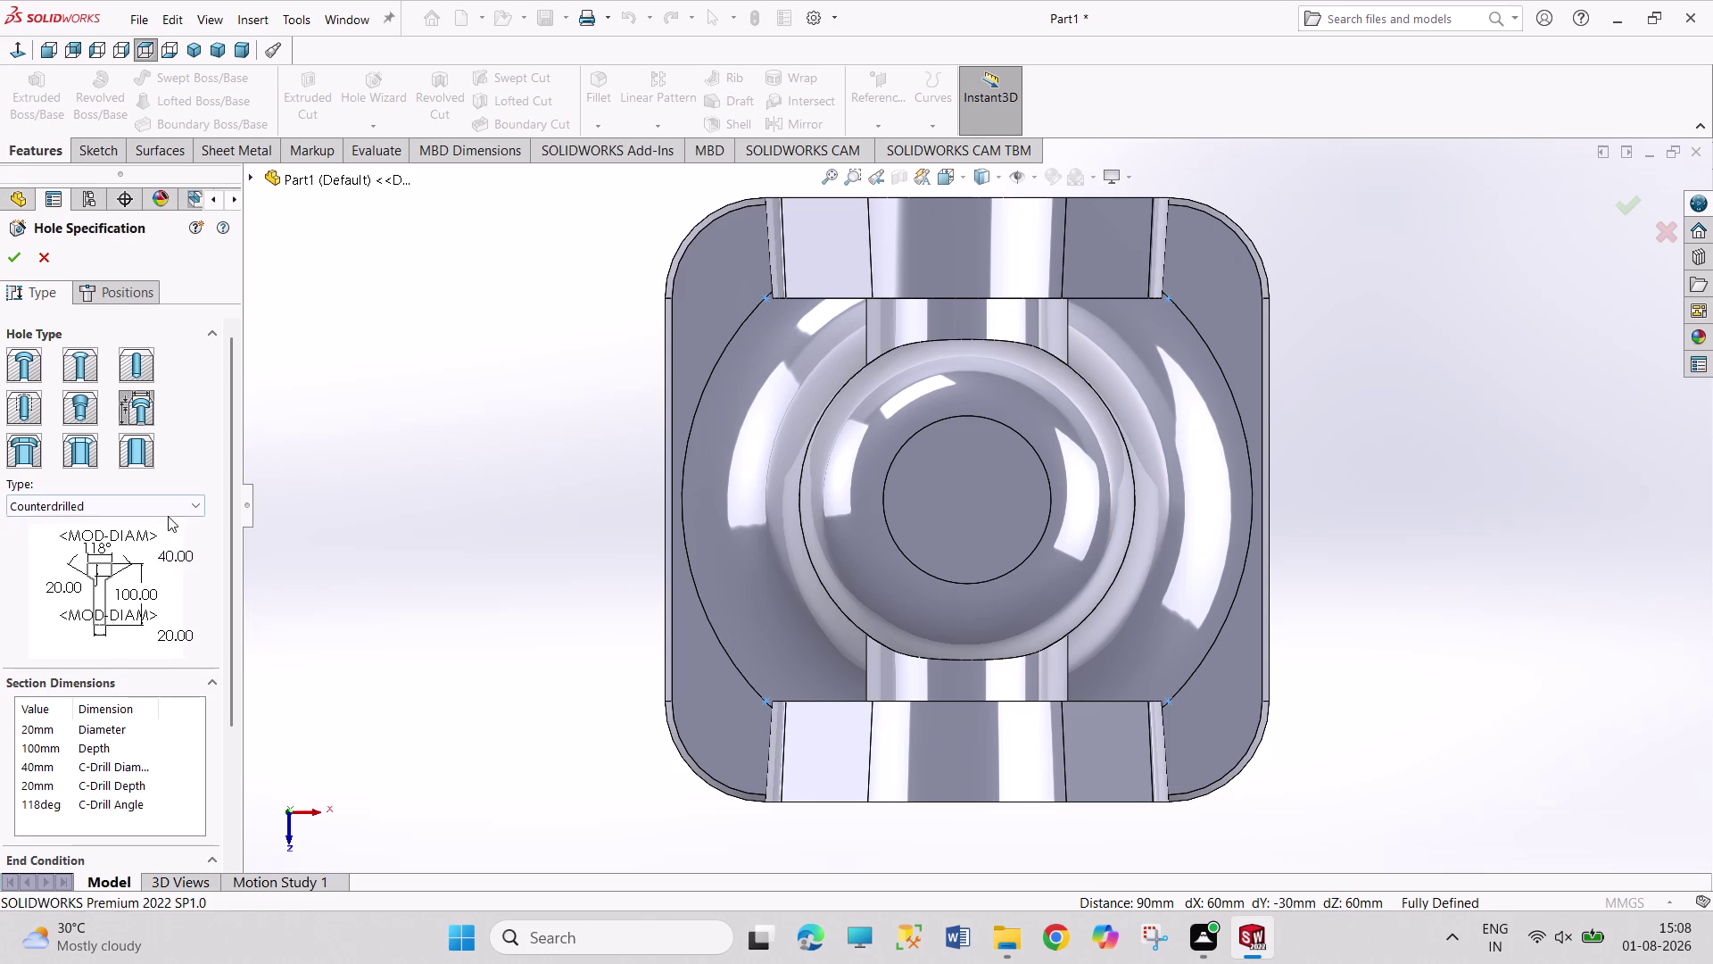
click(143, 624)
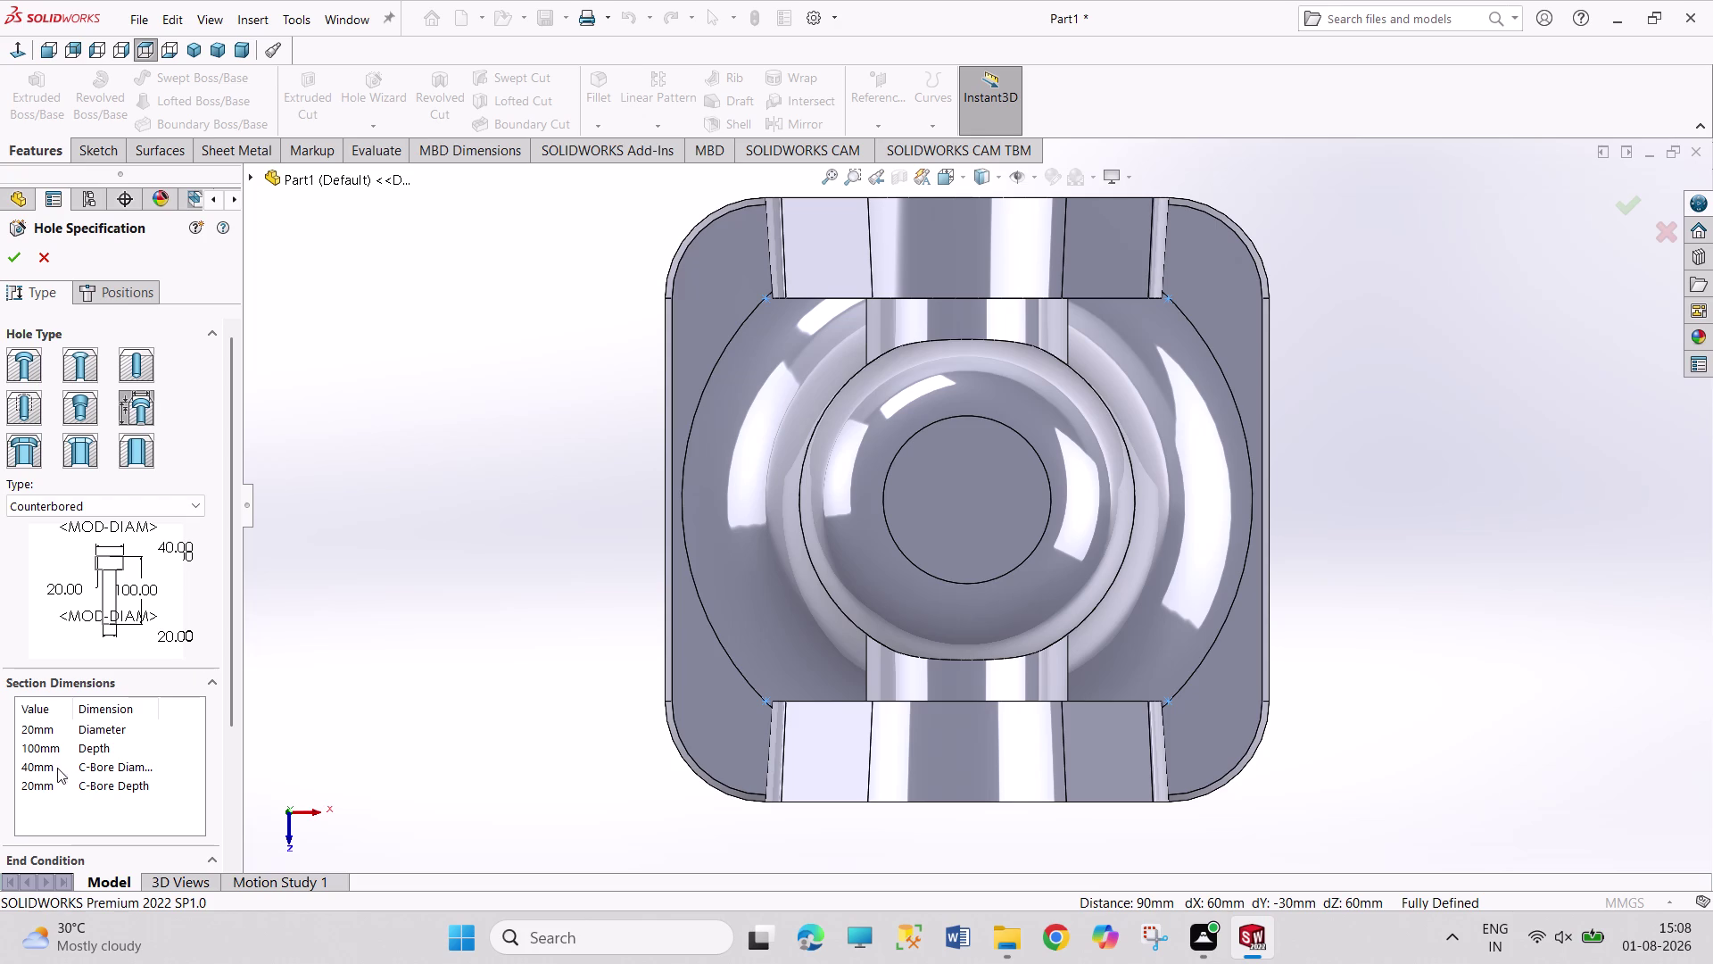
Set counterbore diameter 20 mm, hole depth 30 mm and counterbore depth 15 mm.
click(42, 768)
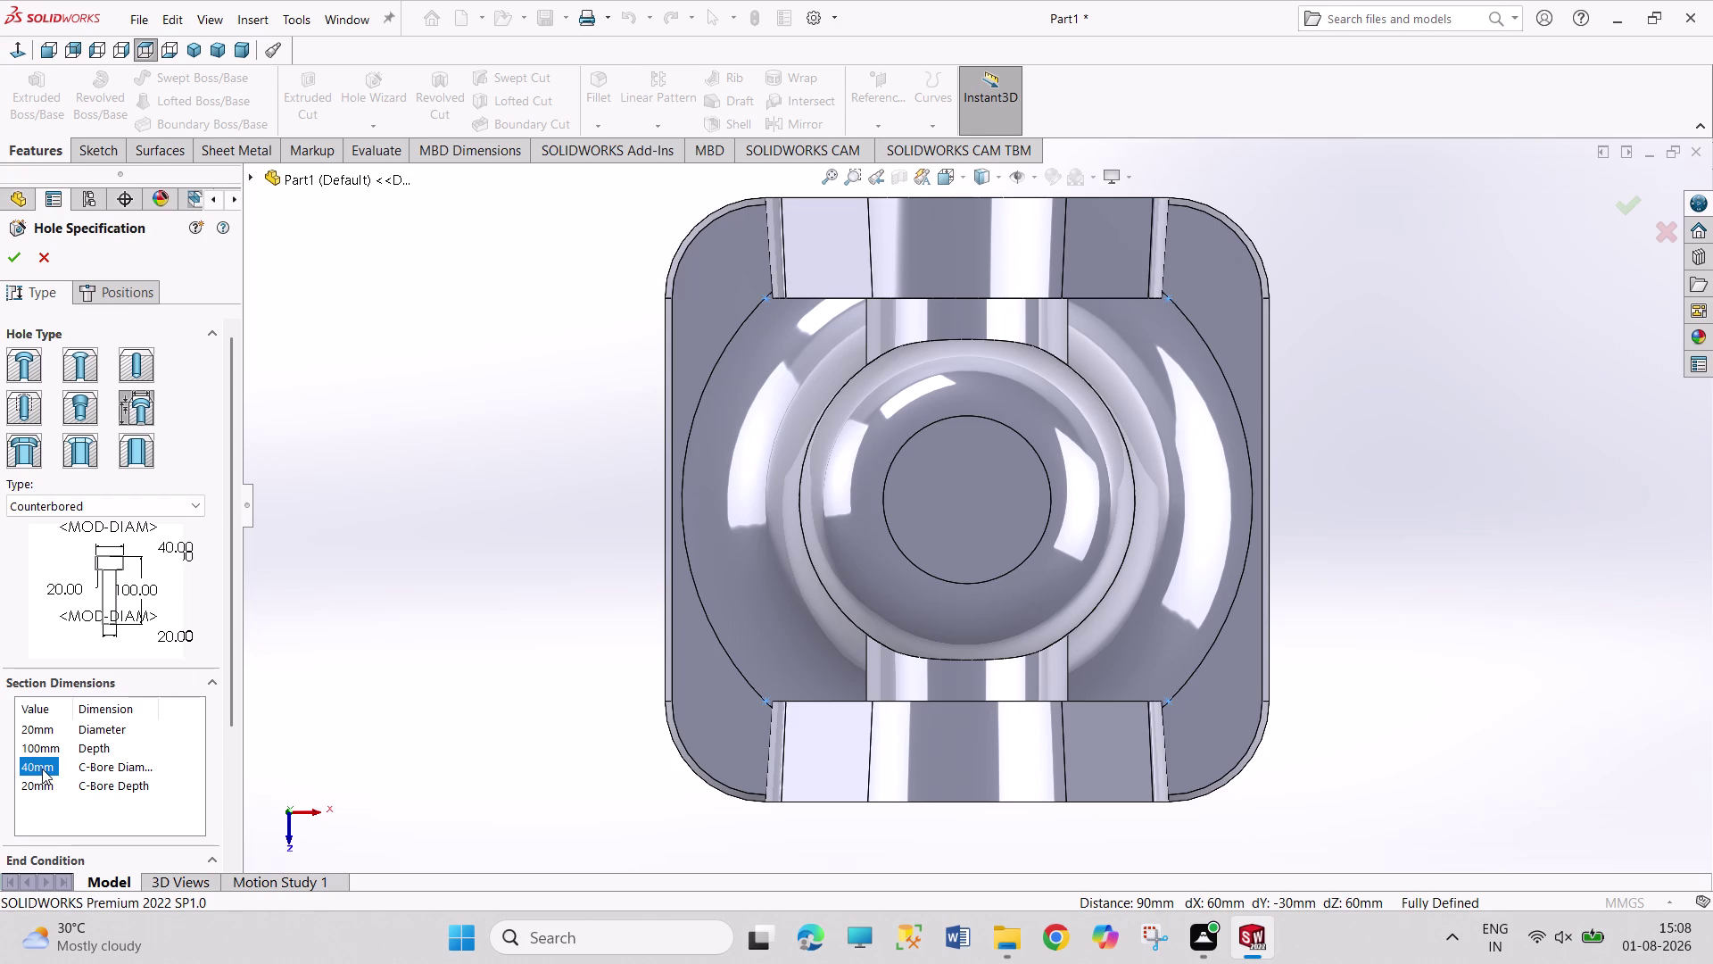
double_click(42, 769)
text(20)
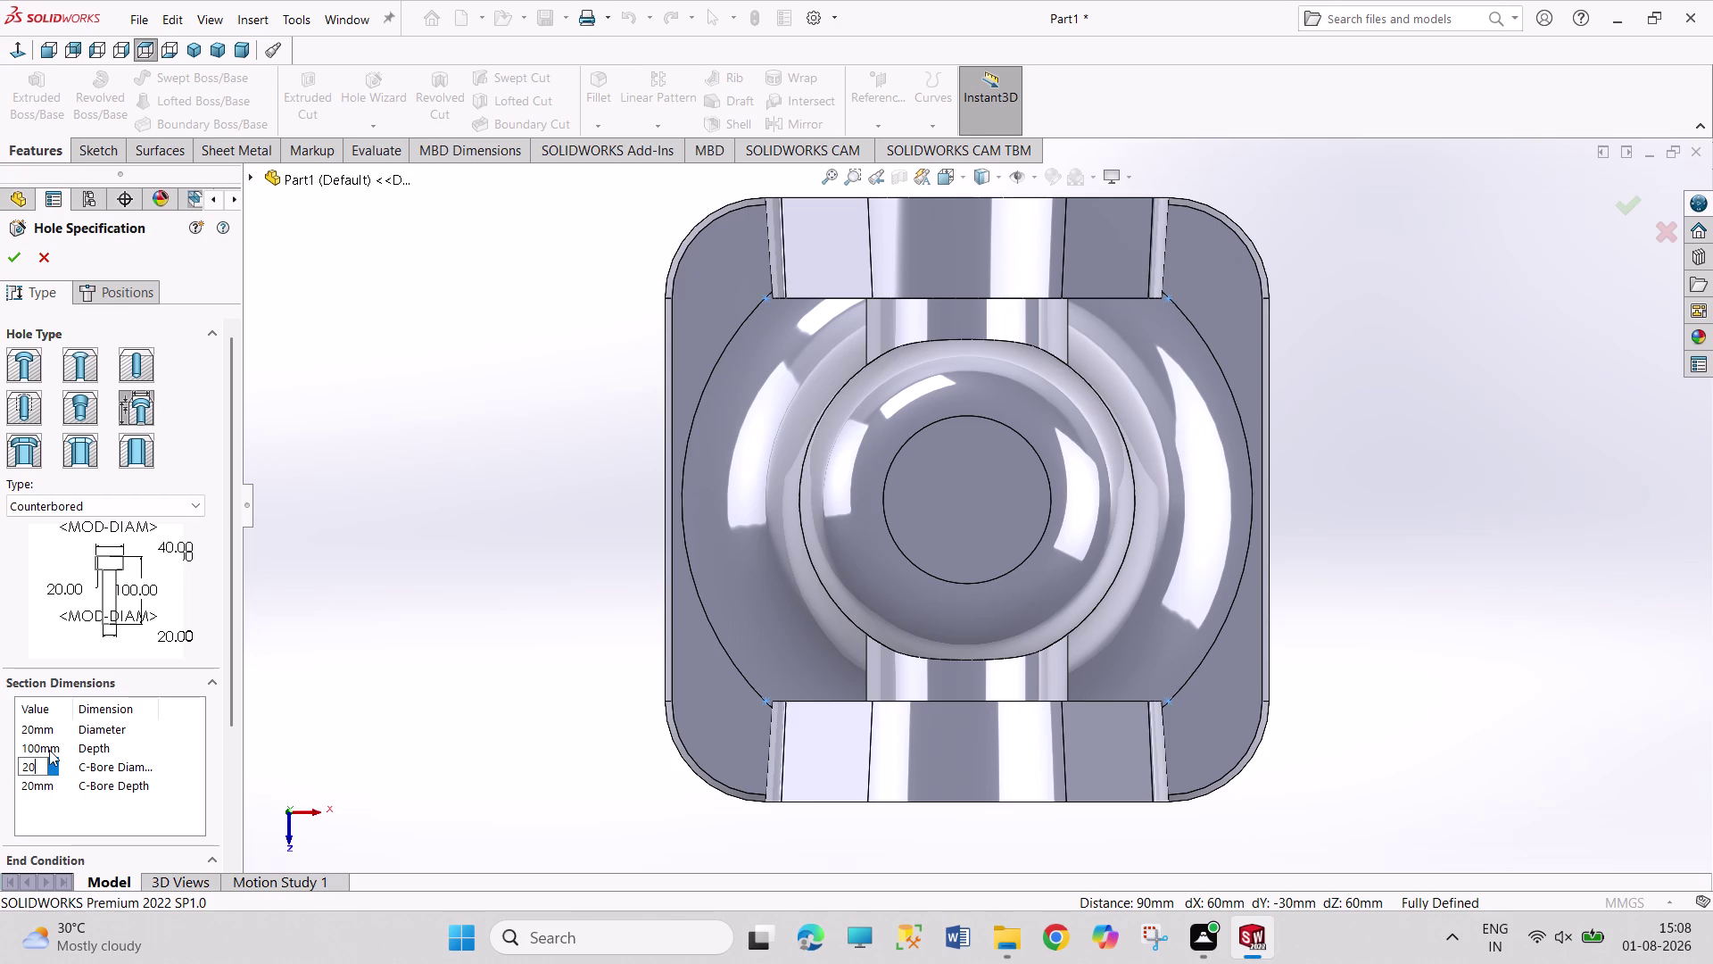
click(49, 750)
double_click(49, 749)
text(3)
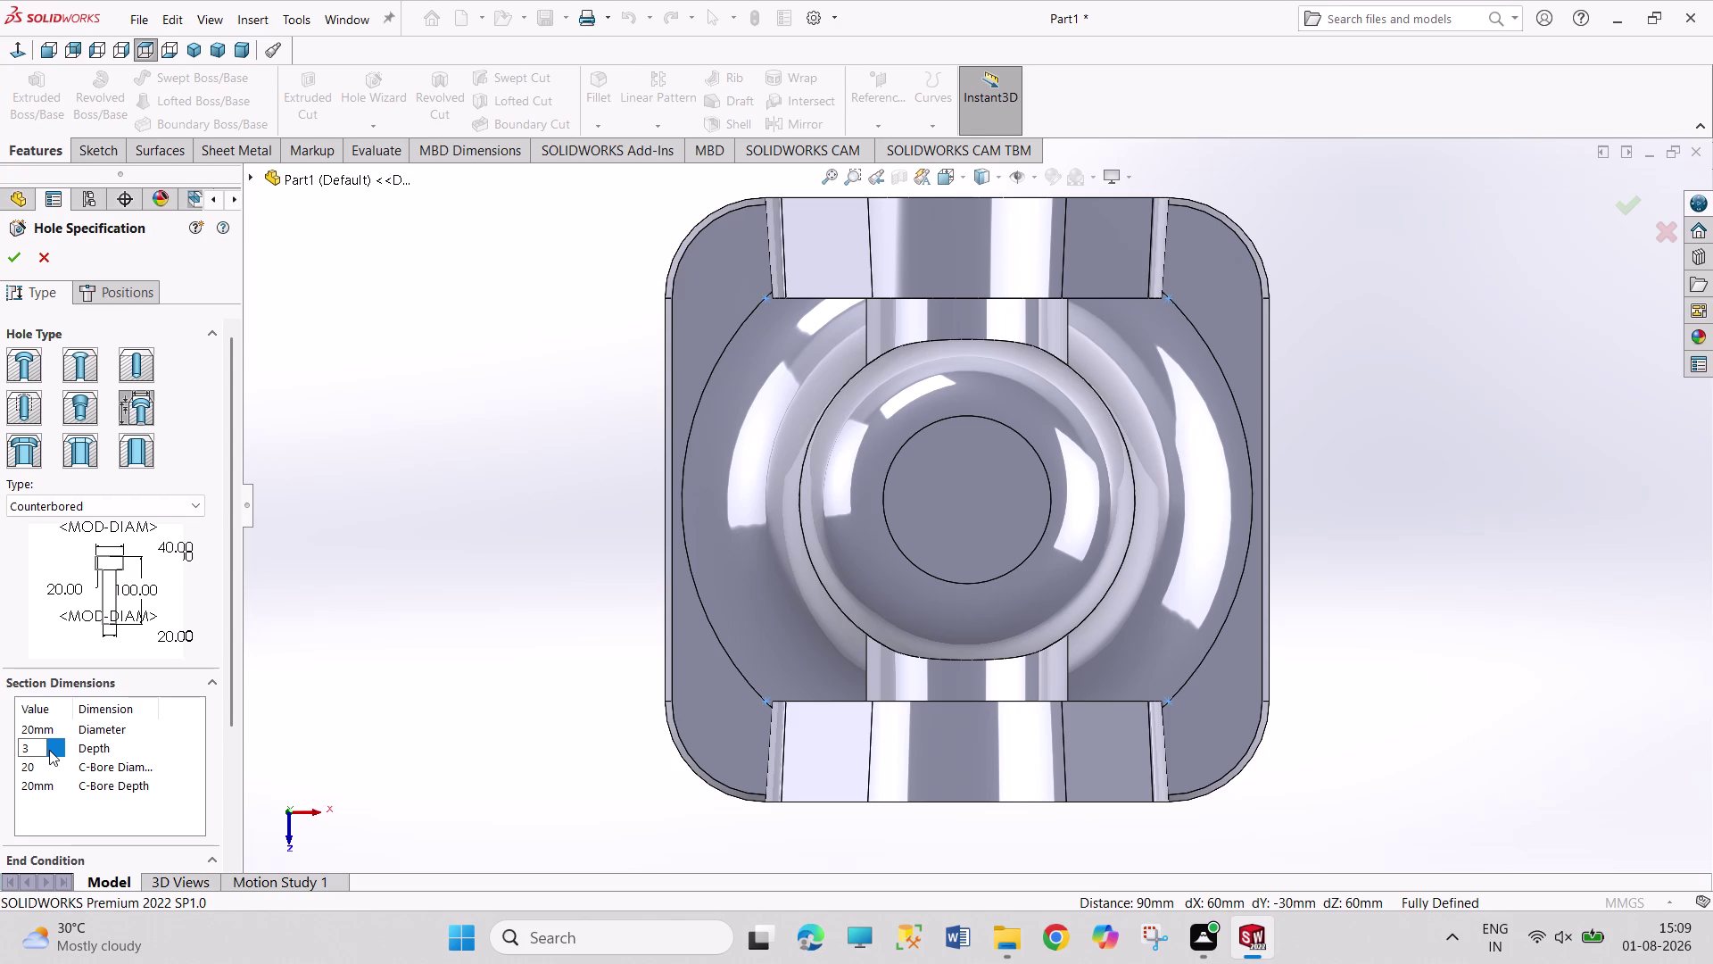
text(0)
click(39, 785)
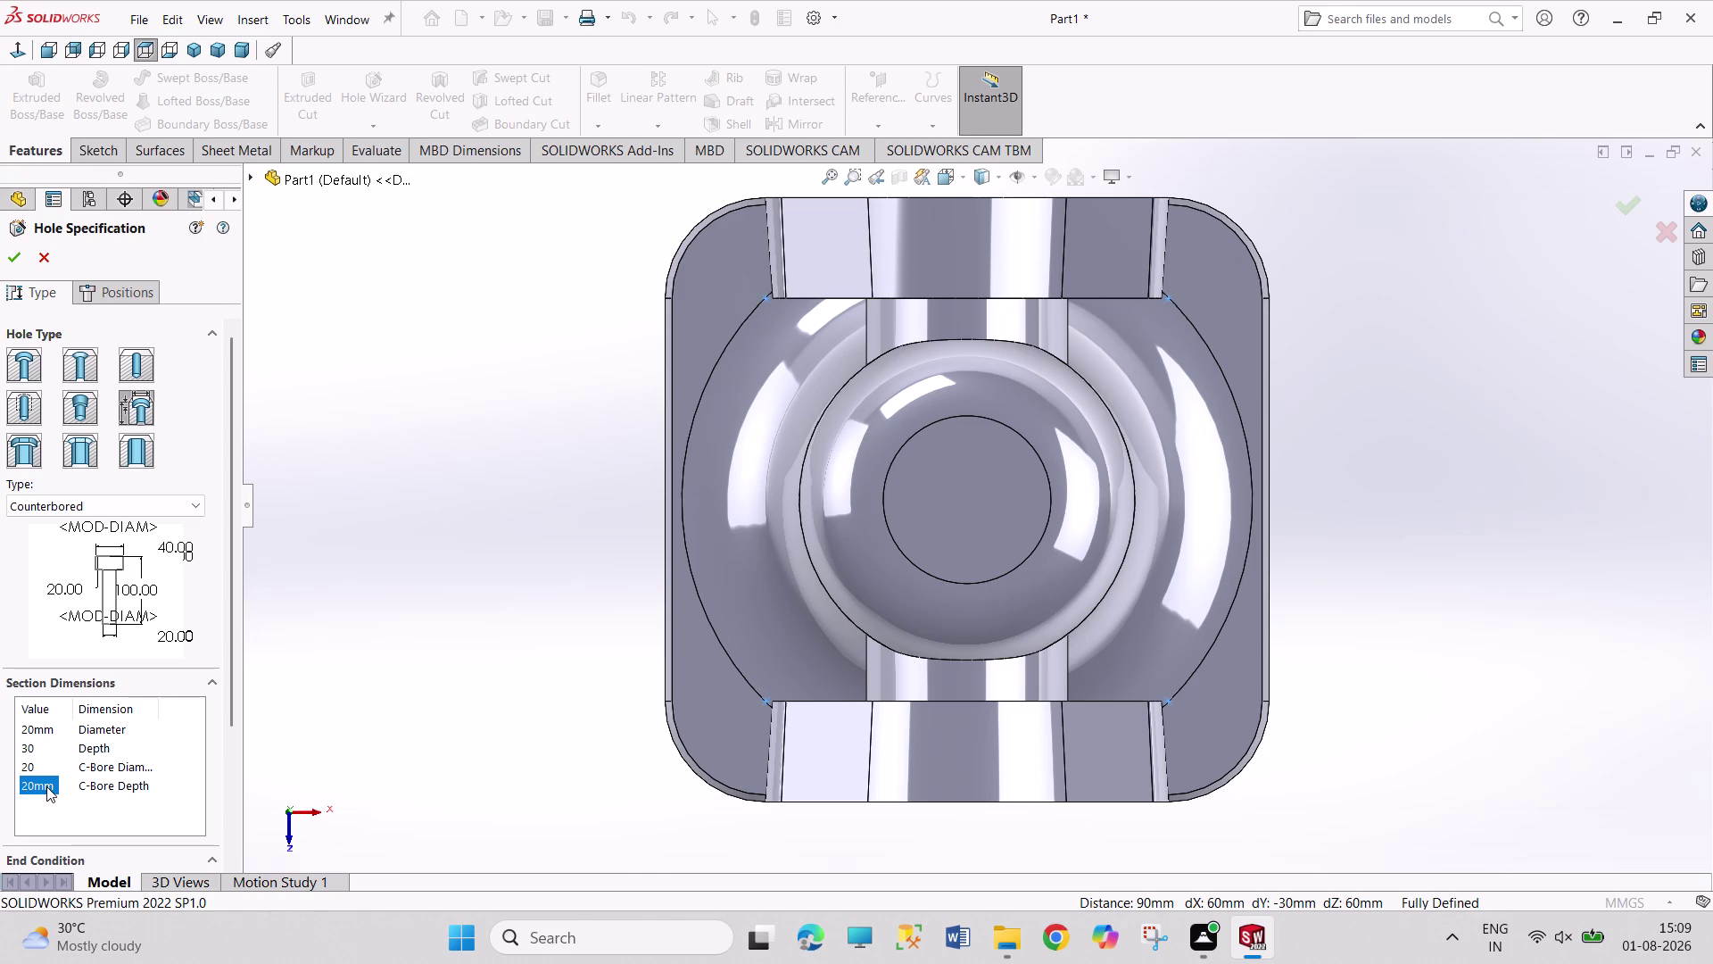
double_click(46, 786)
text(15)
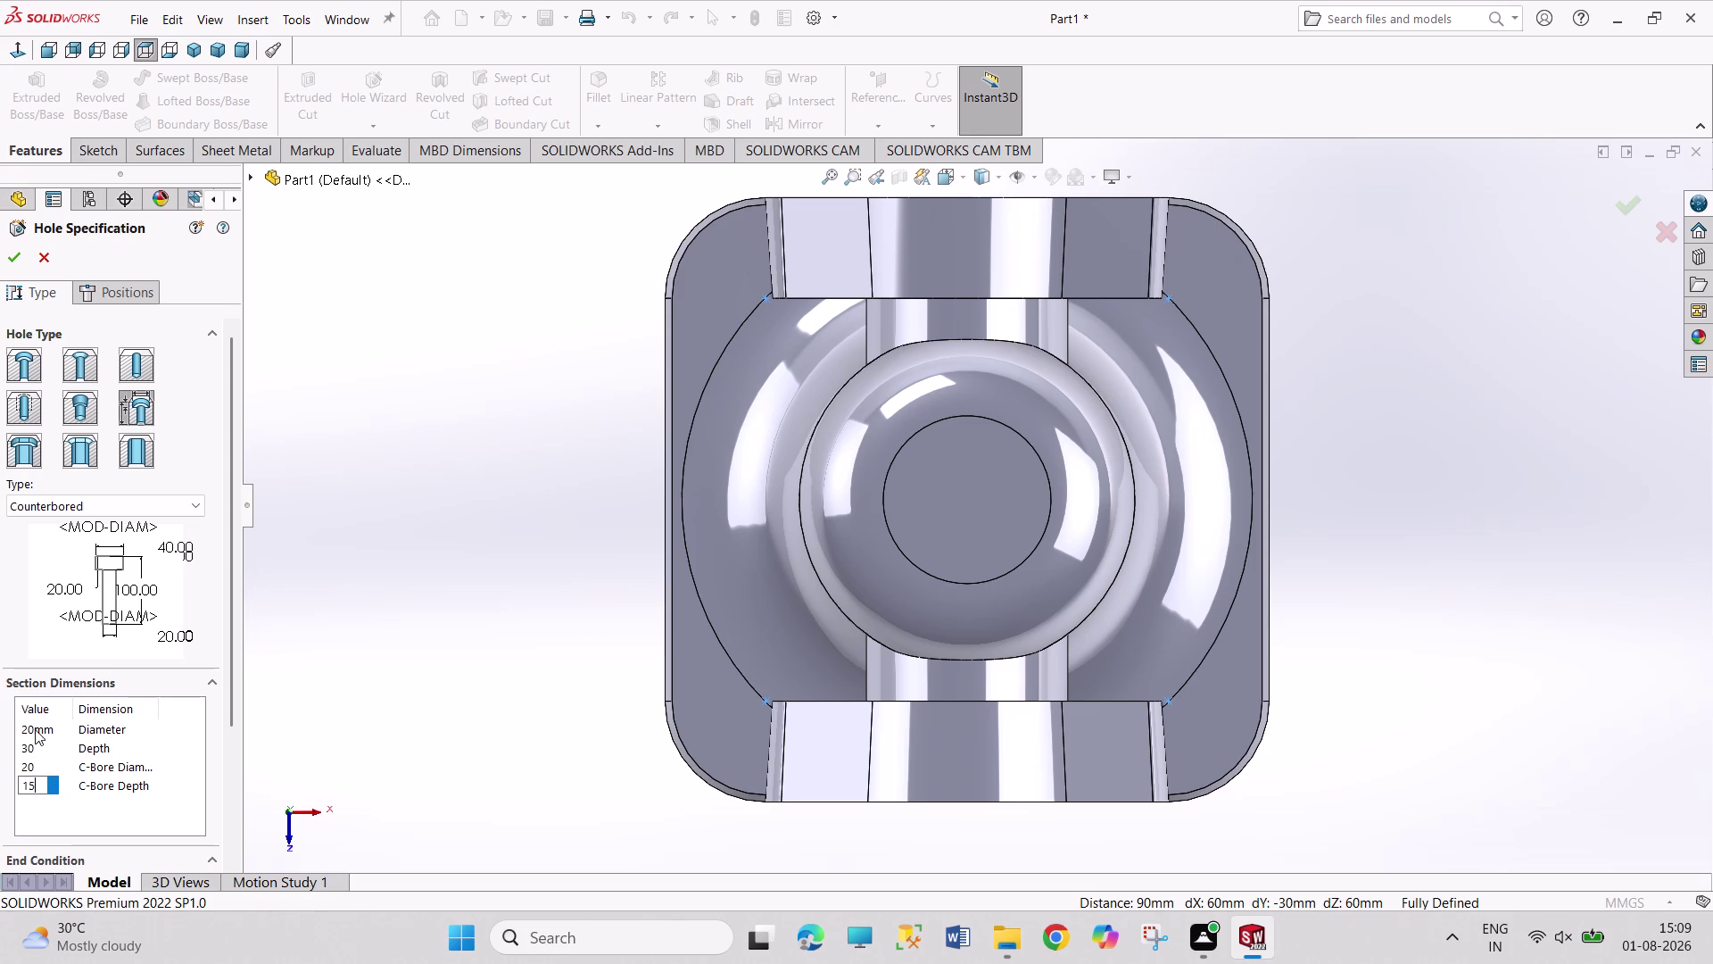
Set the hole diameter to 12 mm and dismiss the hole-location warning.
click(35, 729)
double_click(46, 730)
drag(58, 726, 21, 719)
text(12)
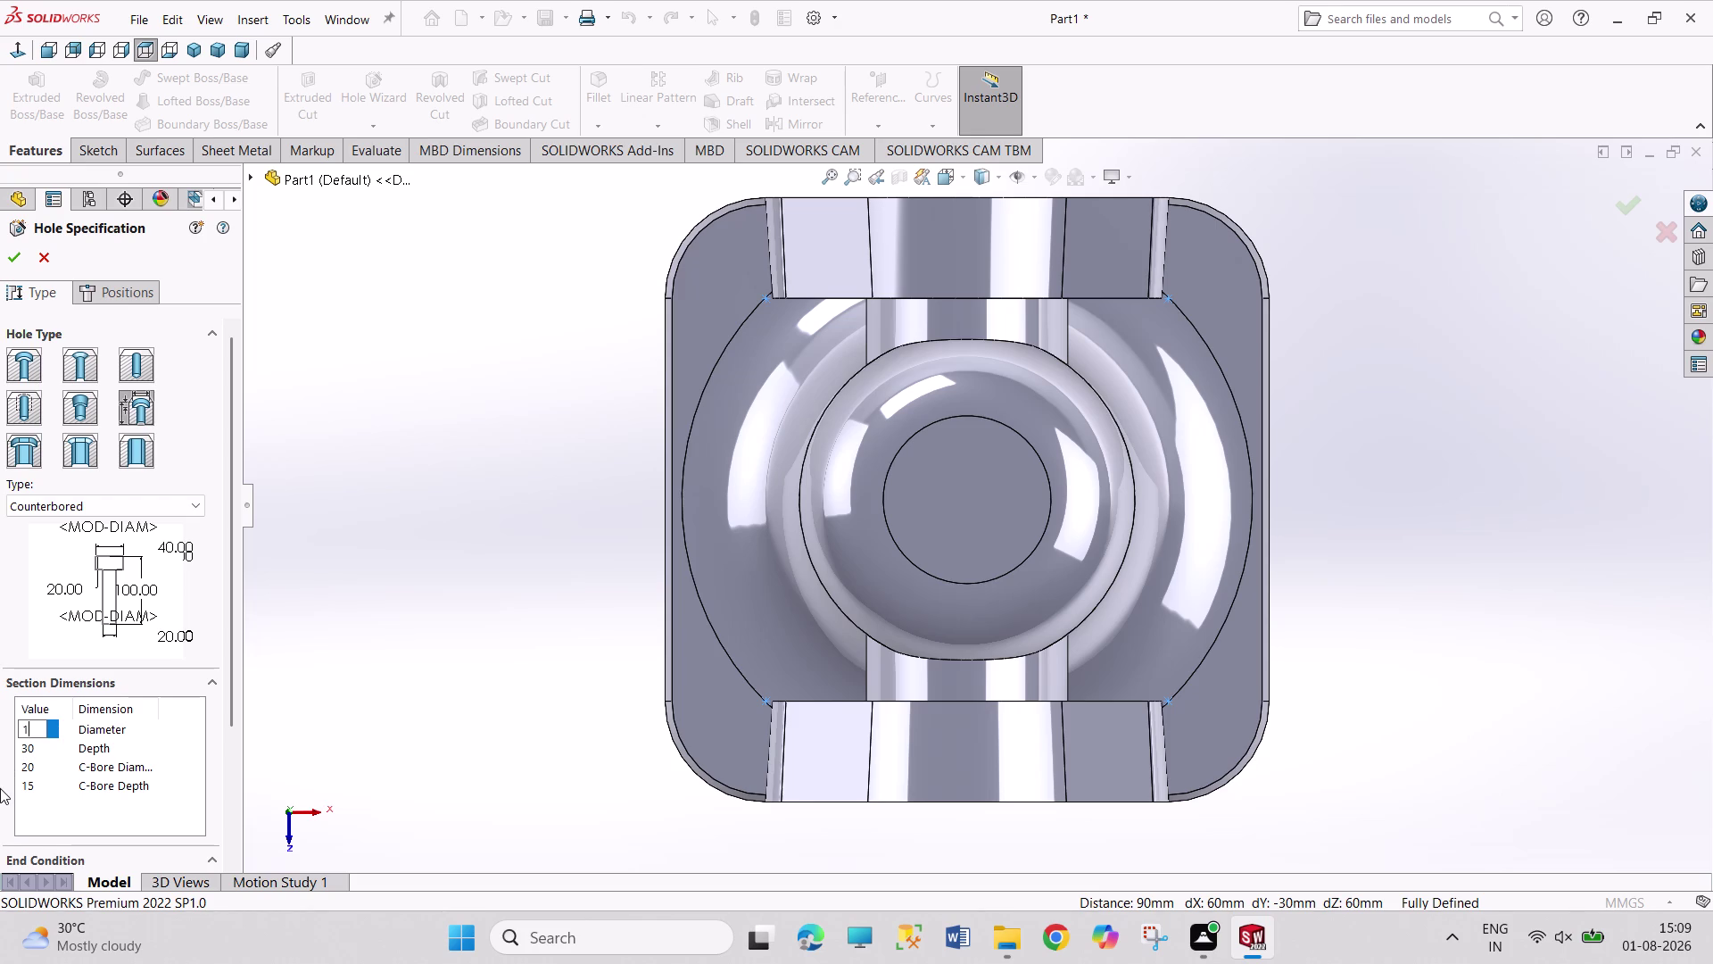
click(297, 698)
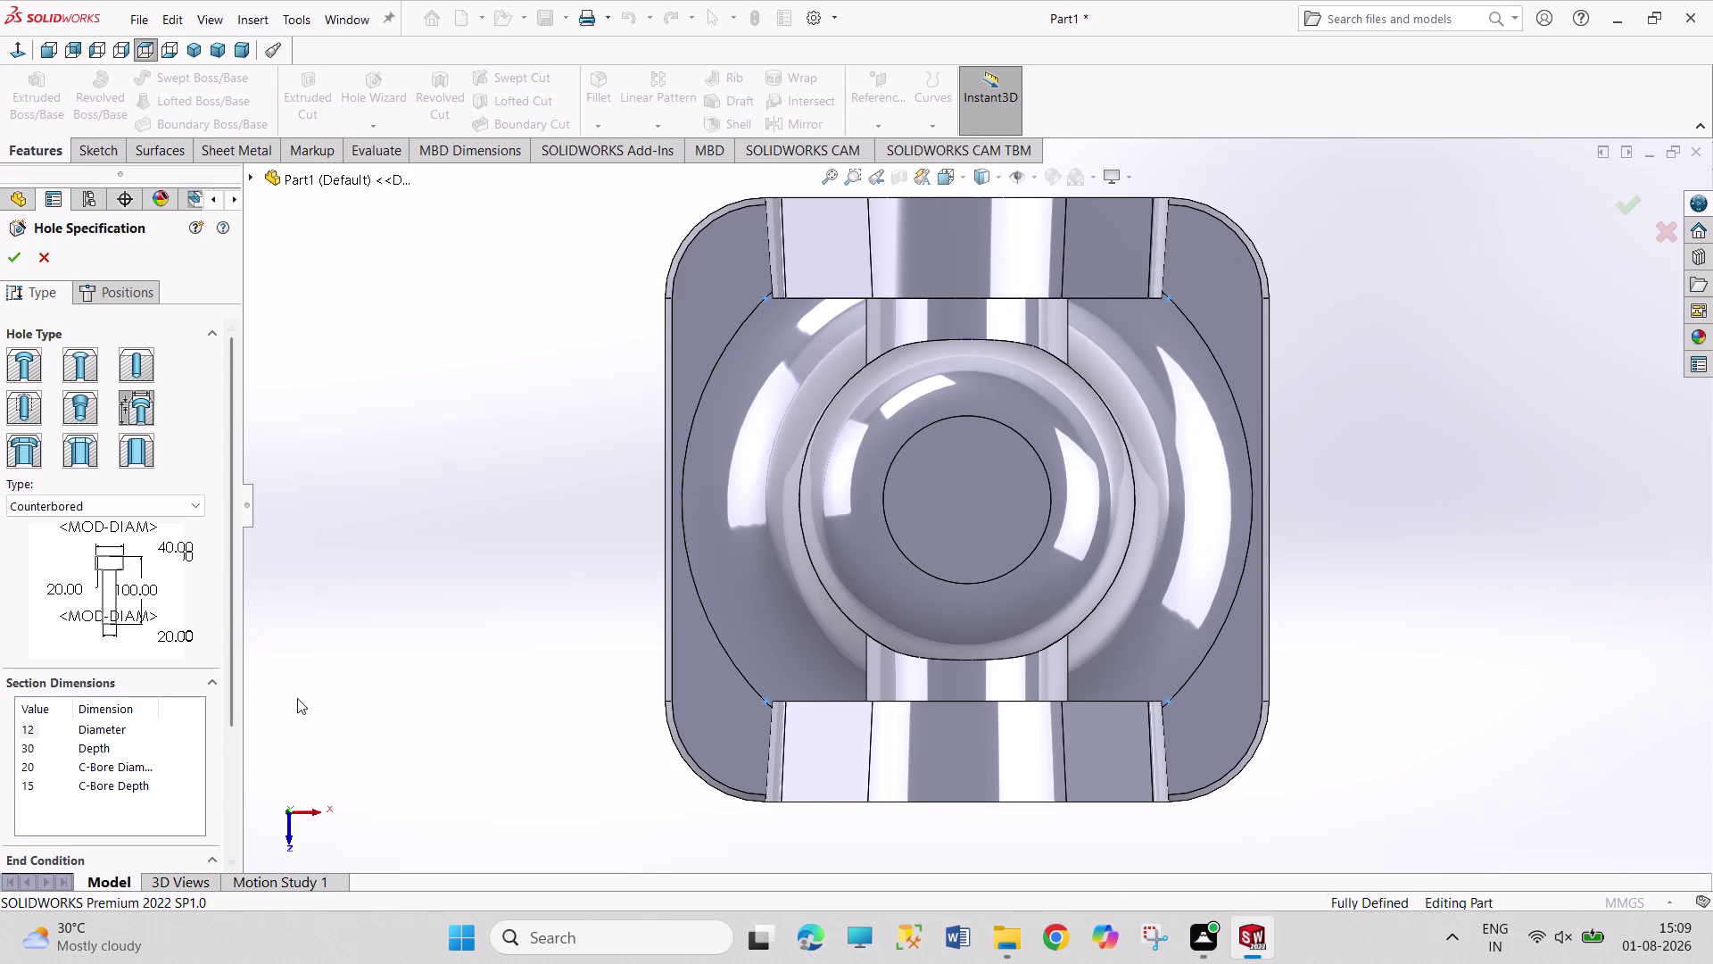
click(9, 263)
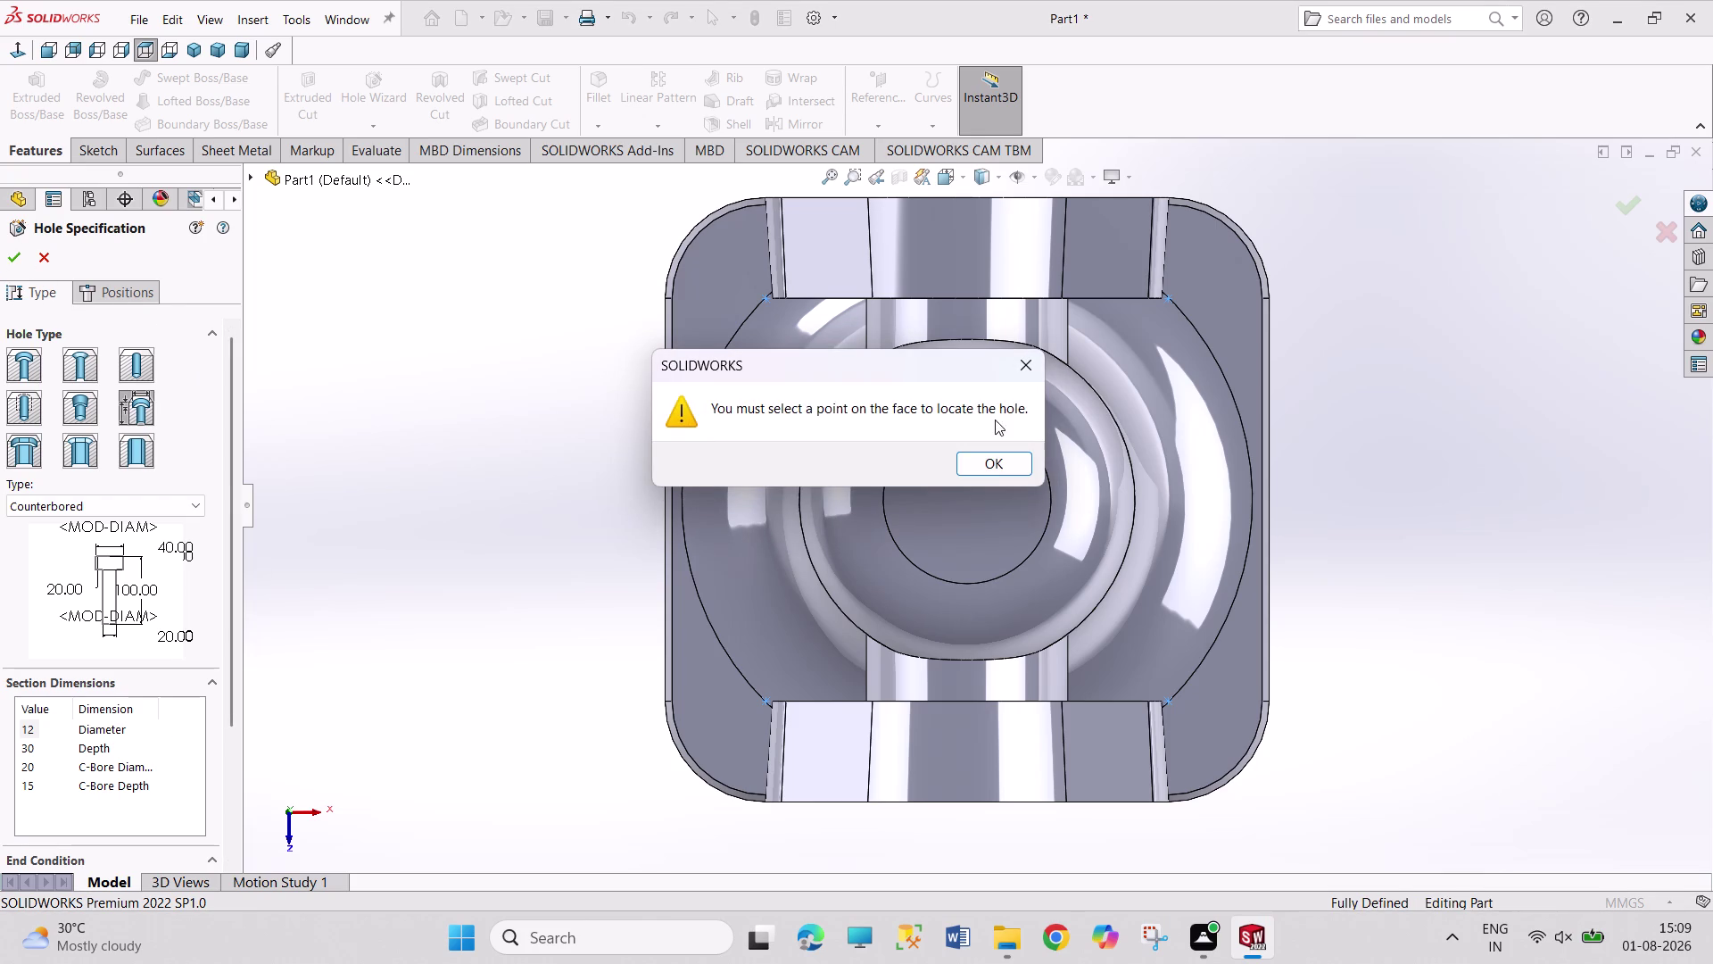
click(1004, 458)
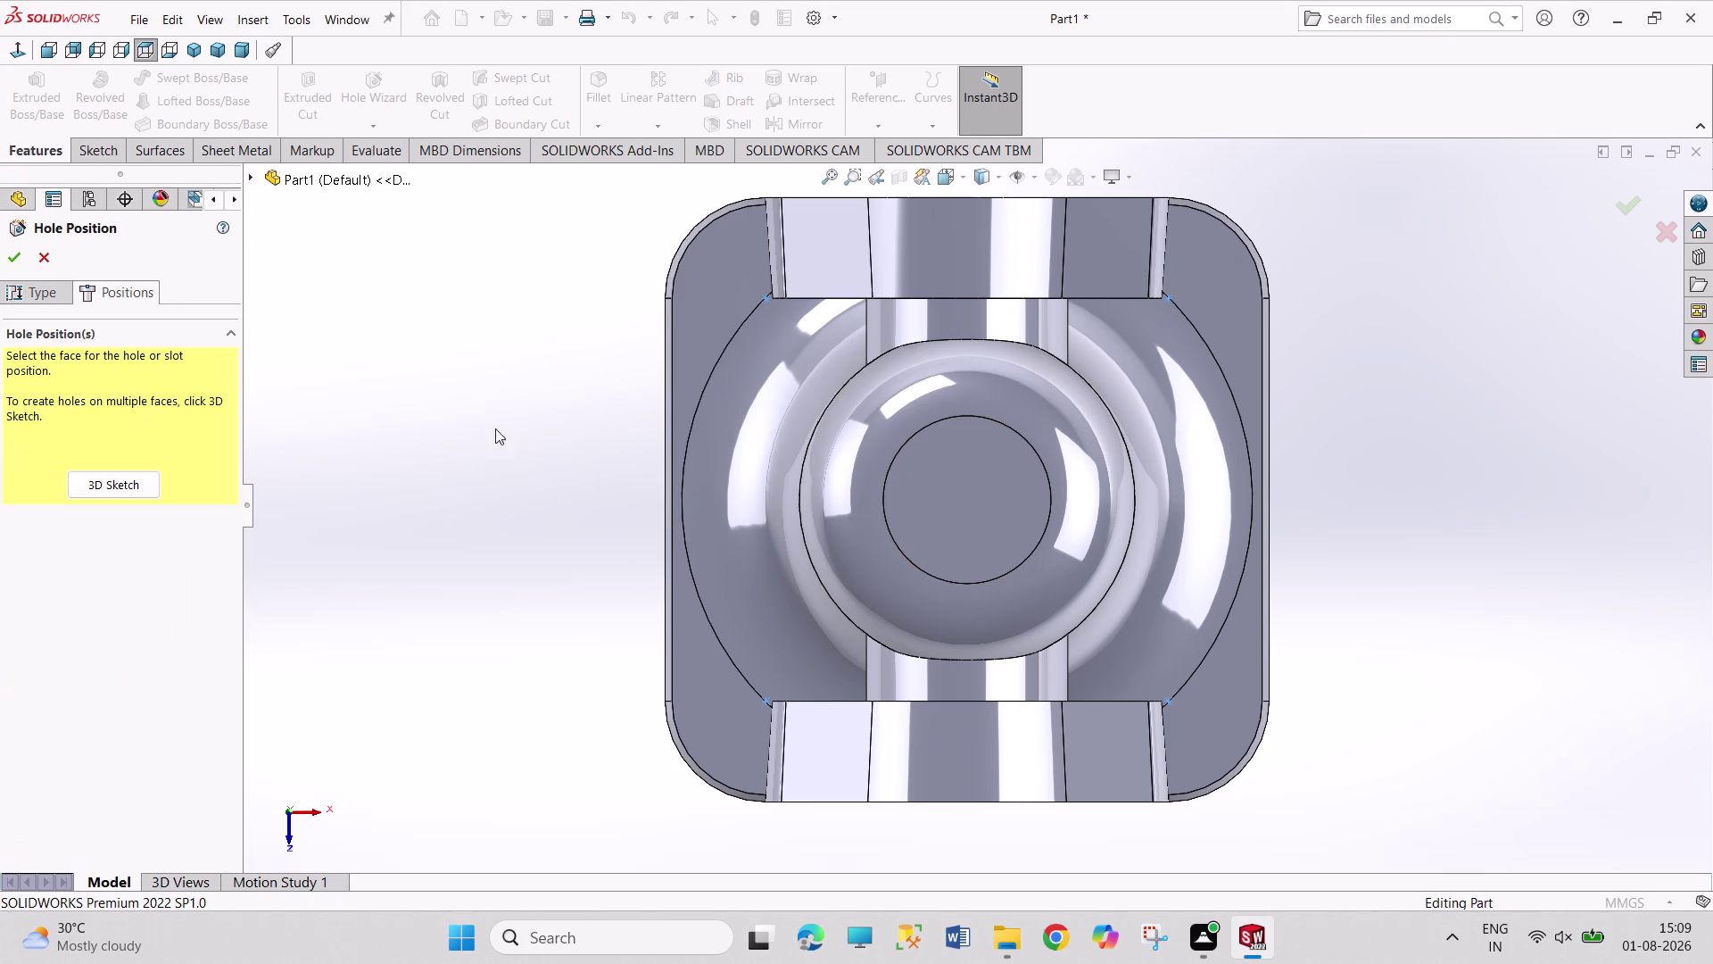
Place counterbored holes at the four flange corner centres on the base face, creating Hole1.
click(127, 486)
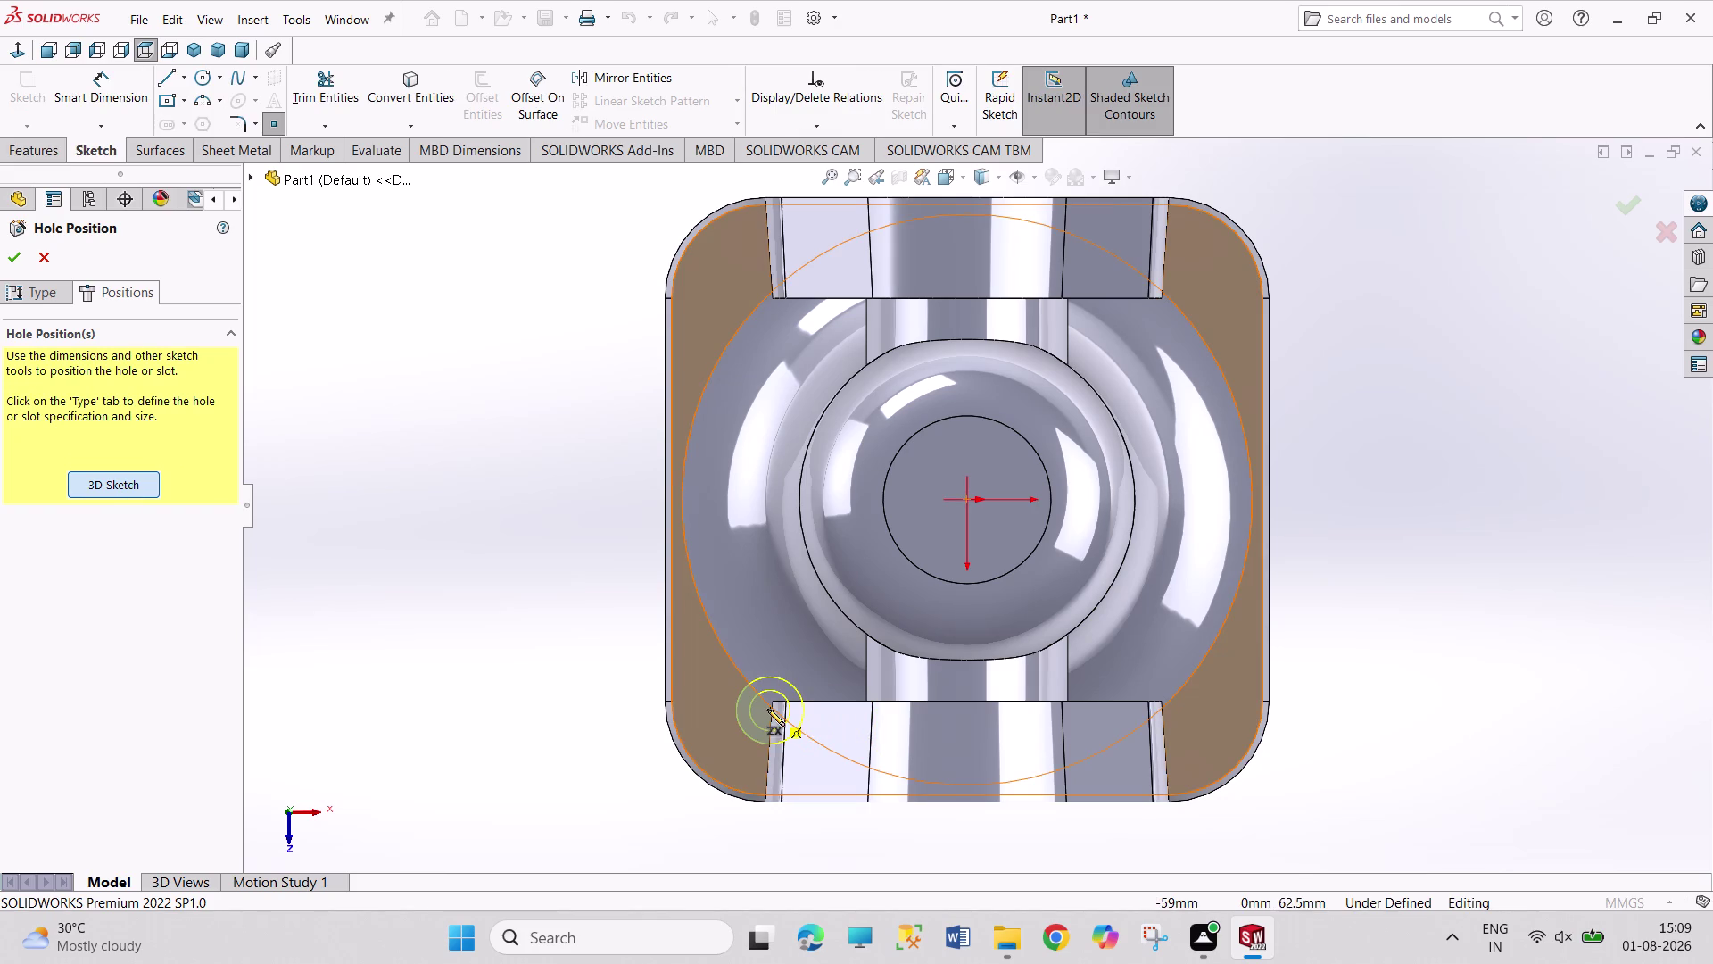
click(766, 700)
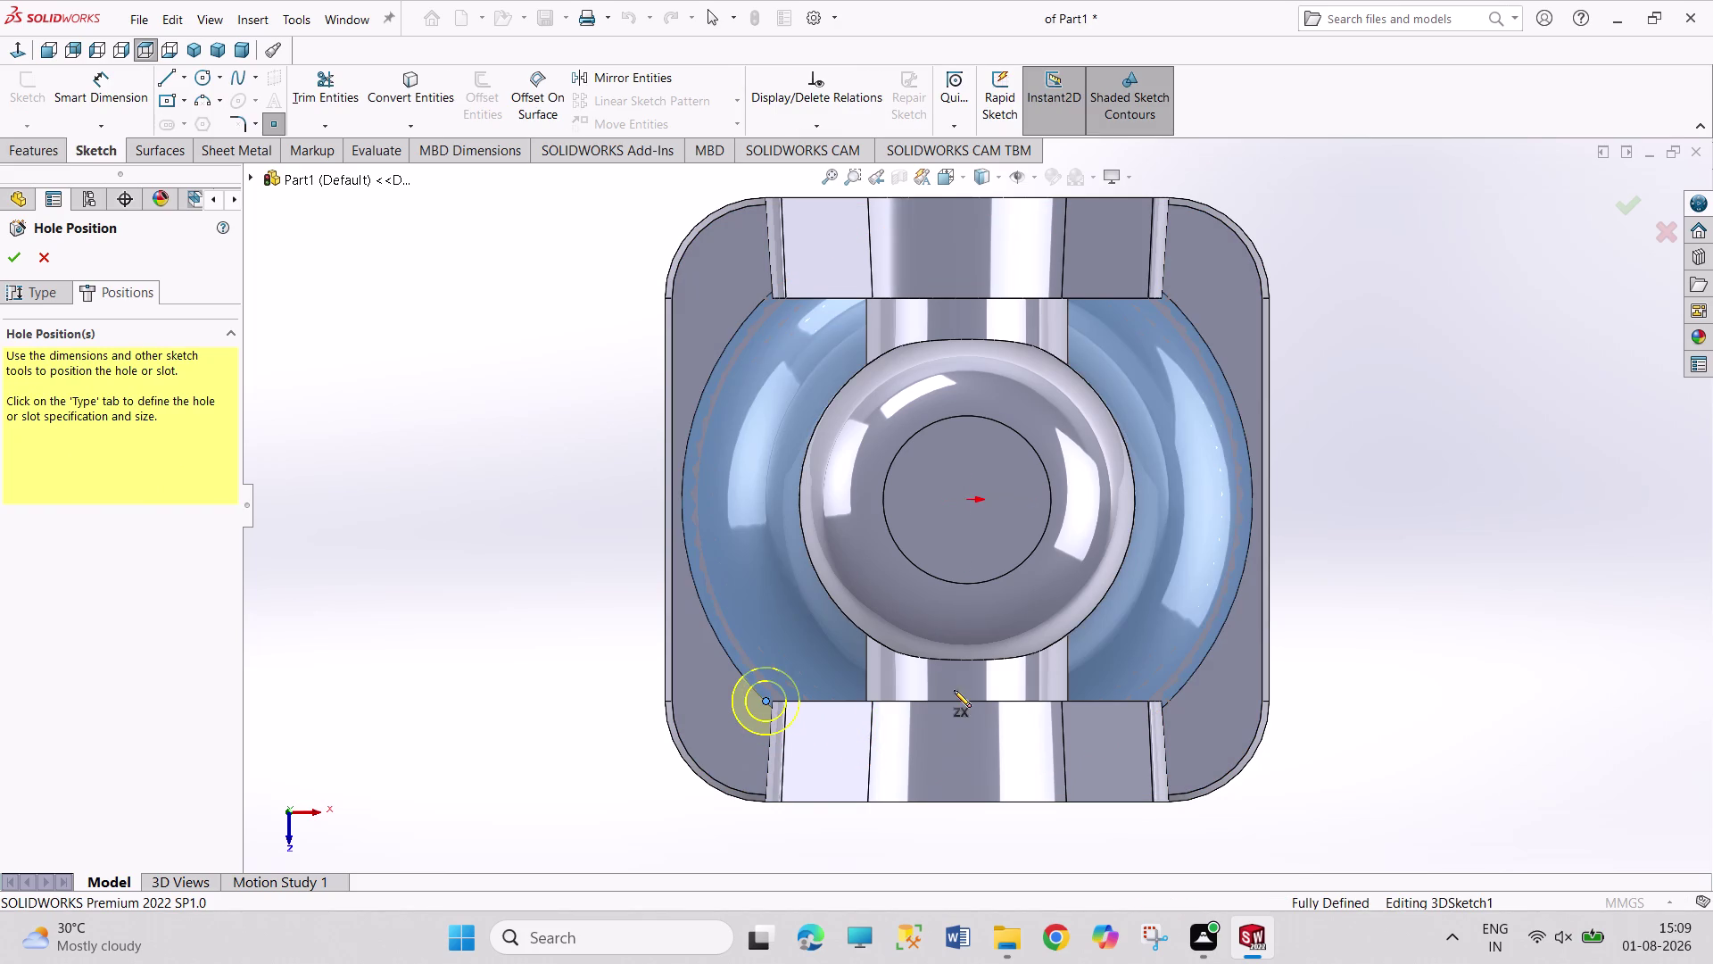
click(1168, 700)
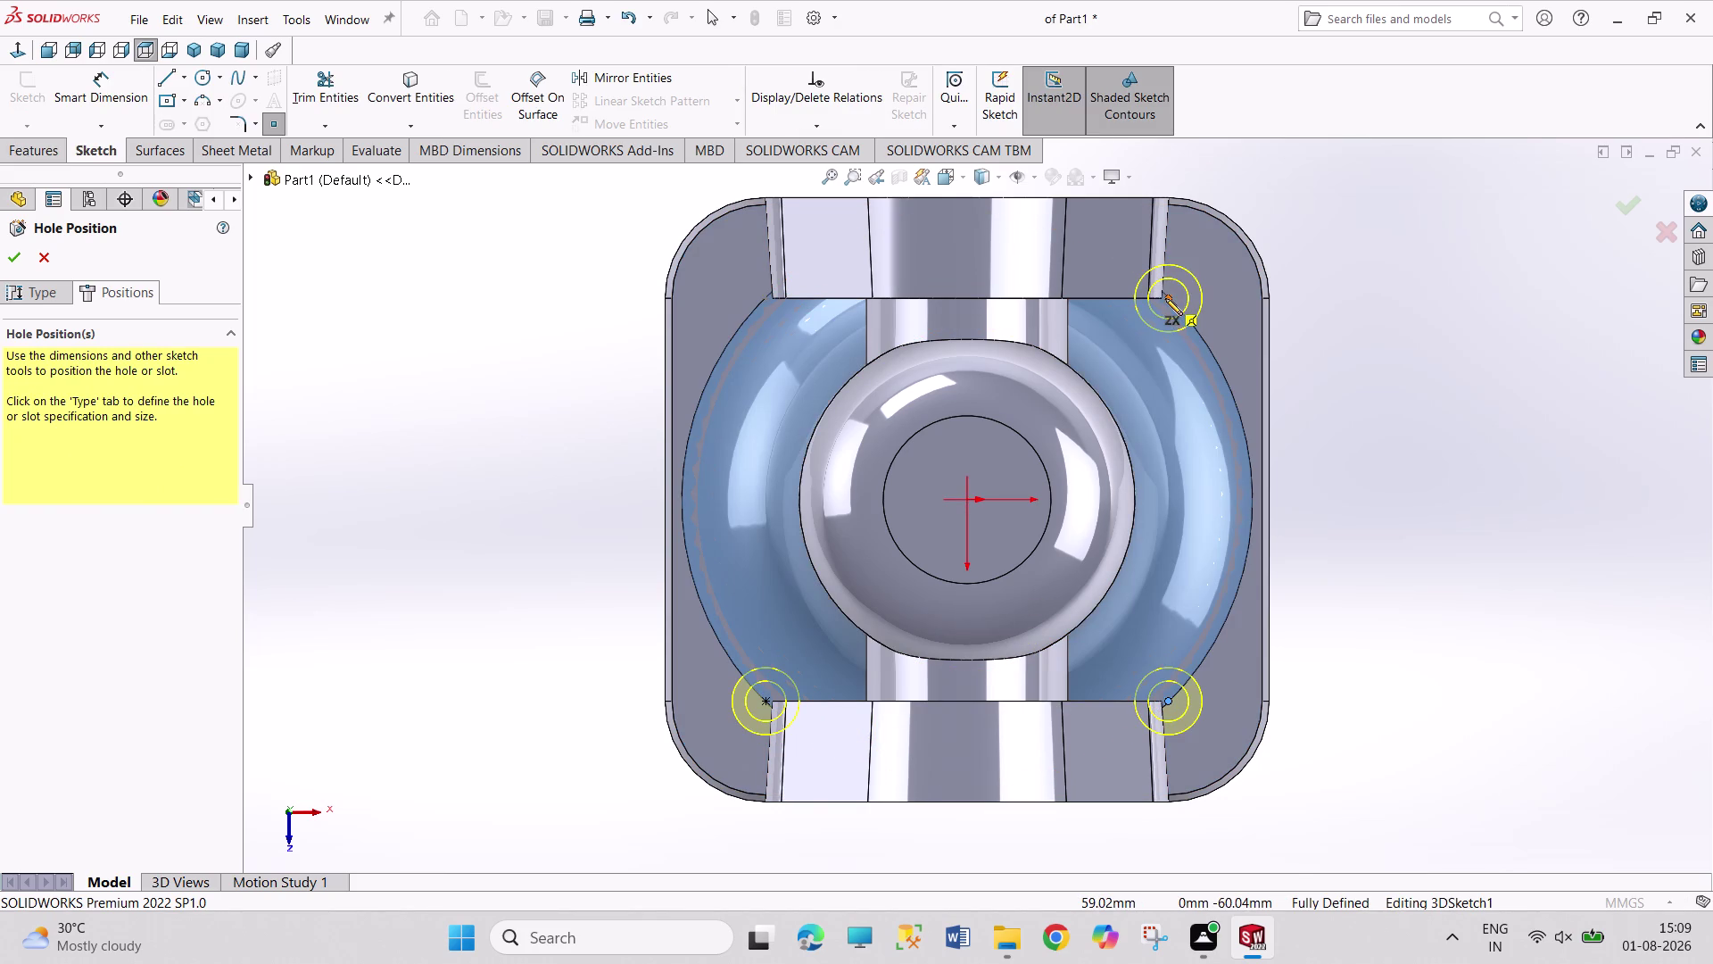
click(1165, 298)
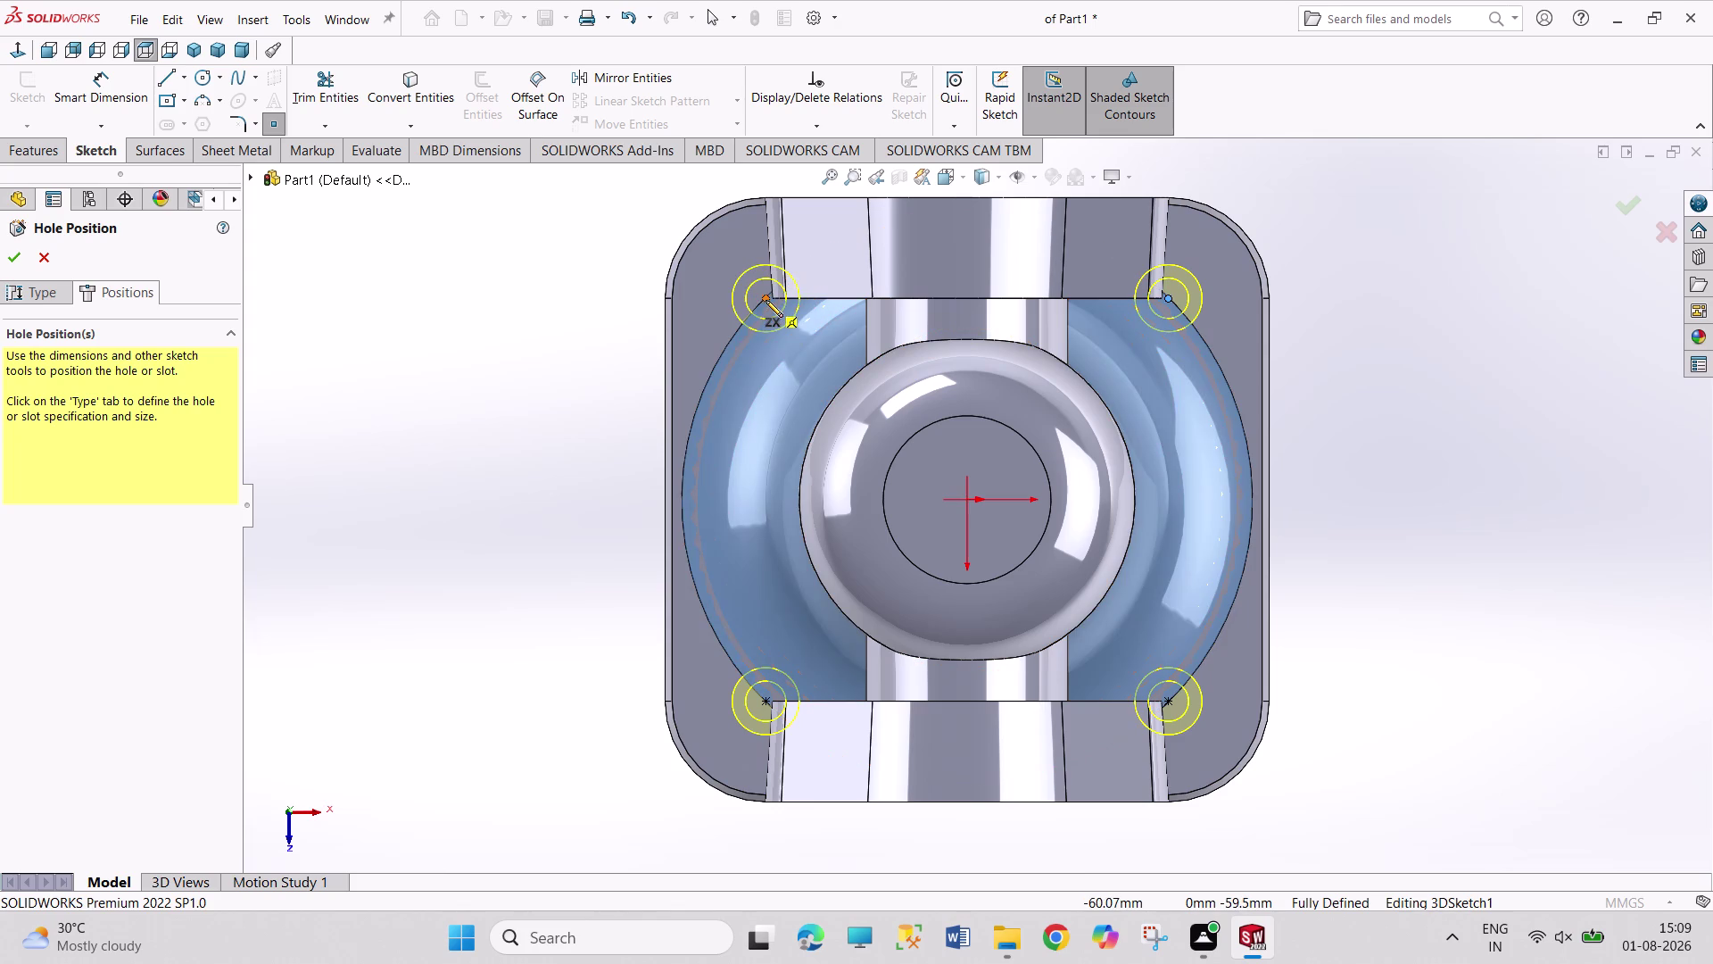
click(766, 300)
click(4, 263)
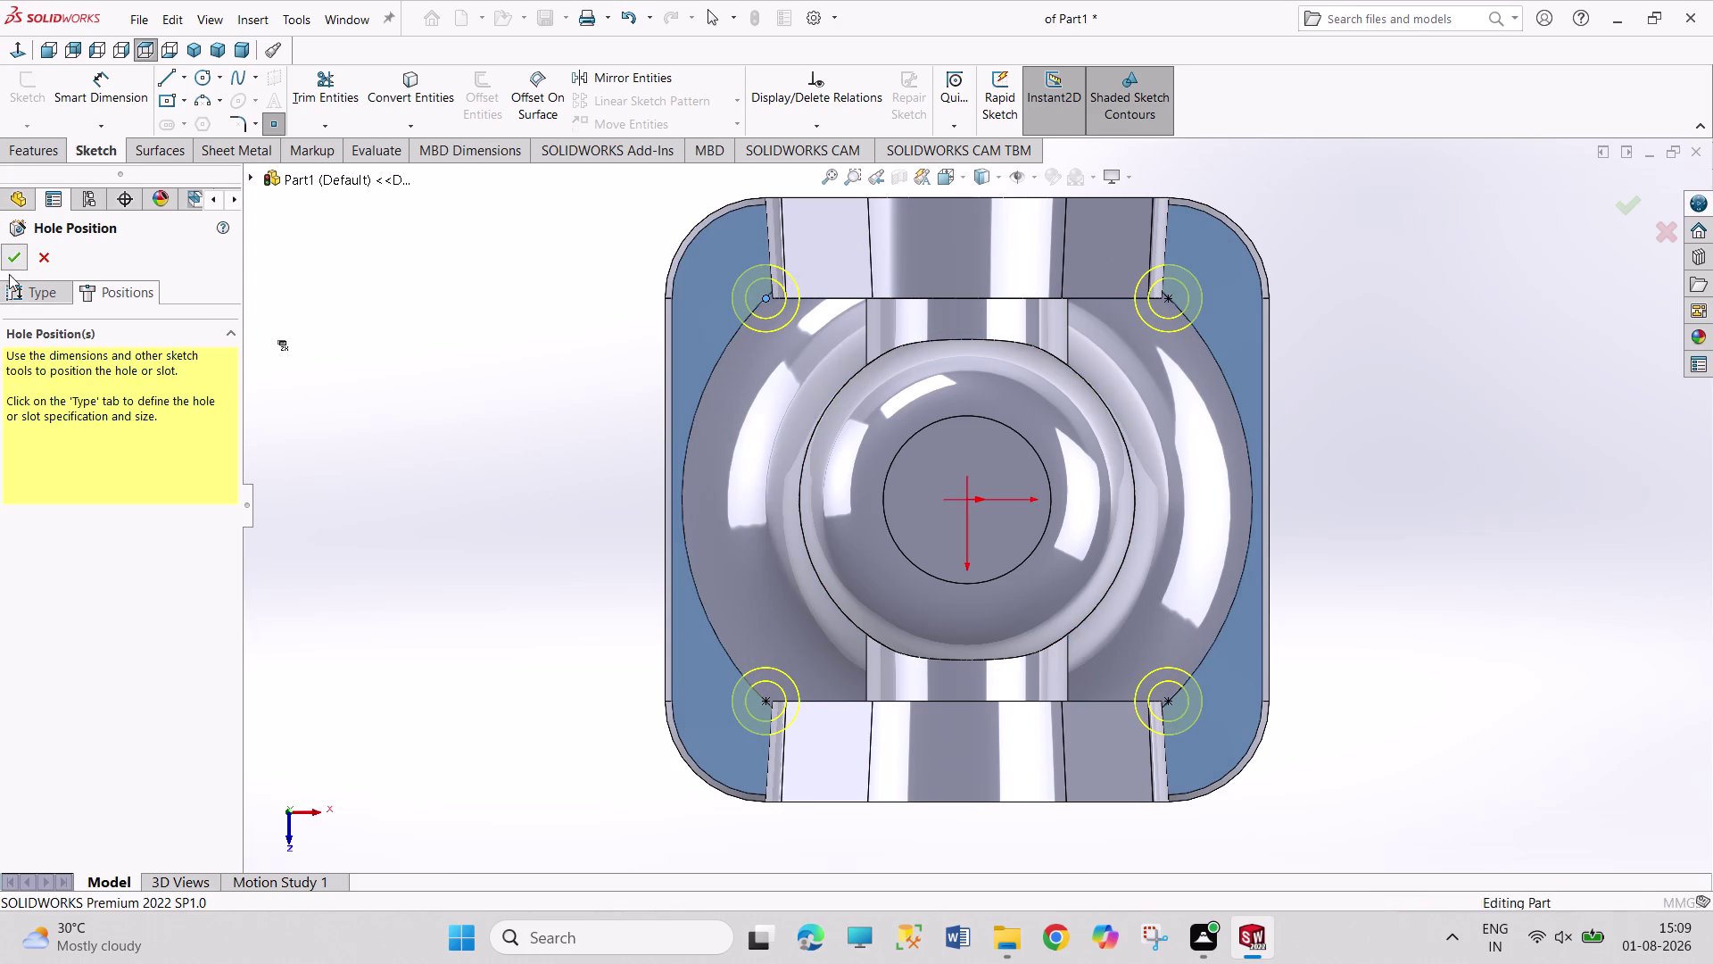
middle_drag(405, 722, 390, 552)
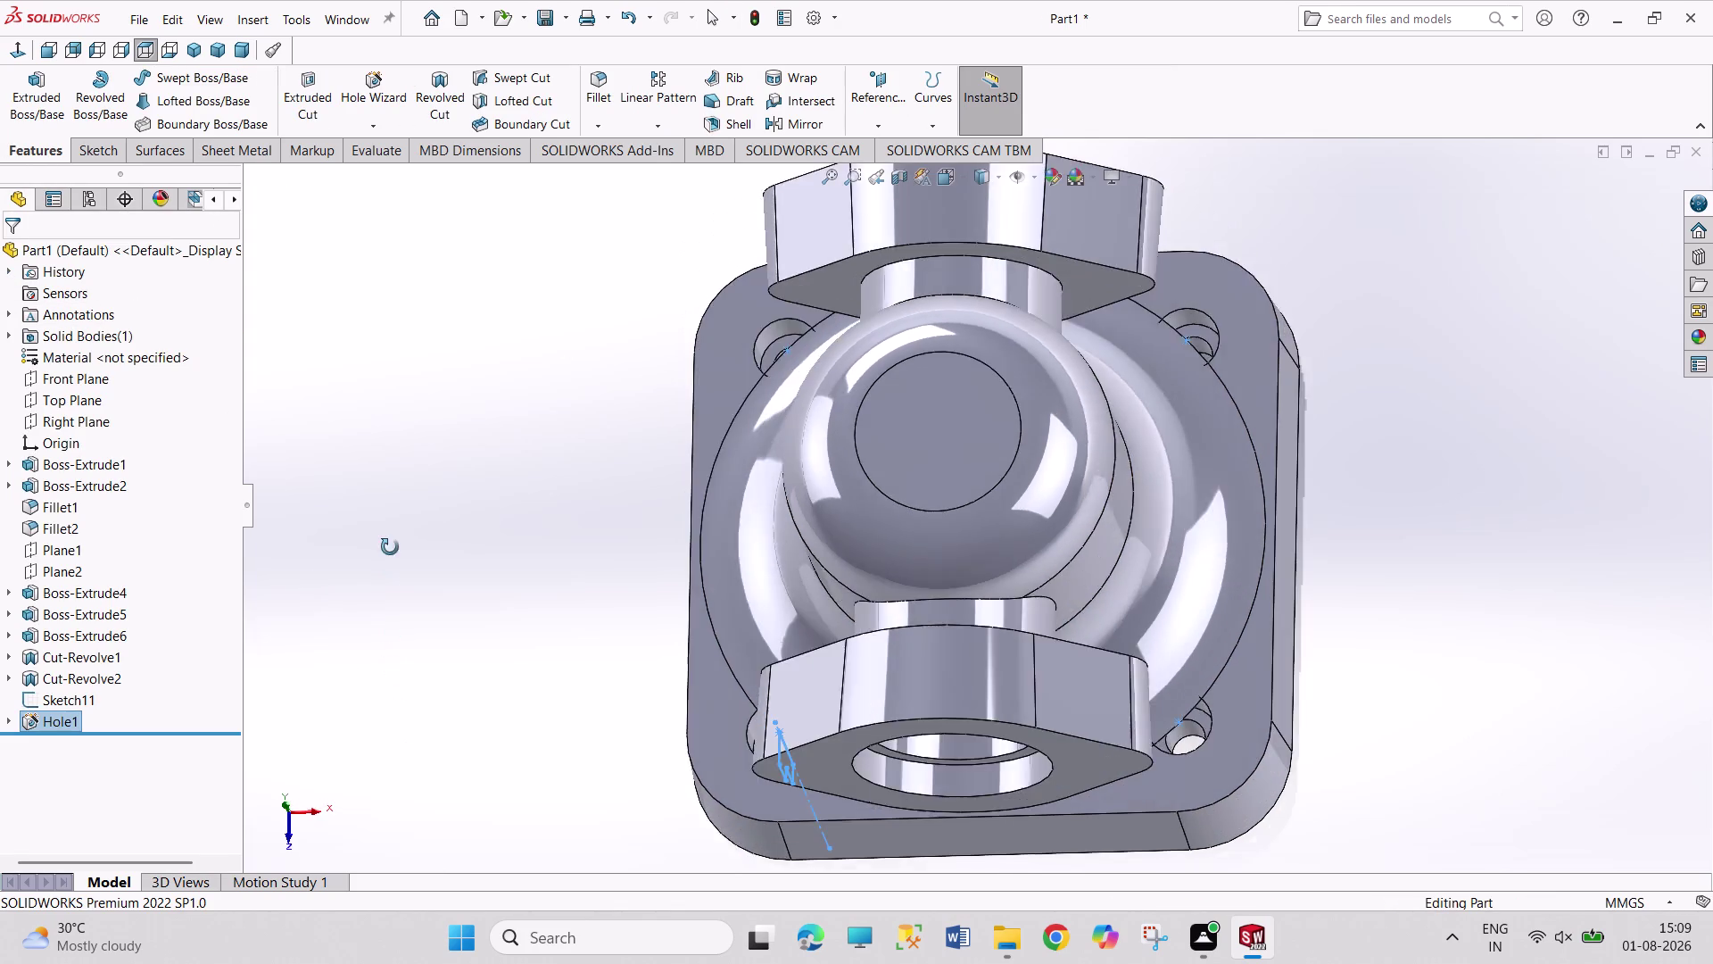
middle_drag(390, 551, 426, 491)
middle_drag(538, 633, 618, 543)
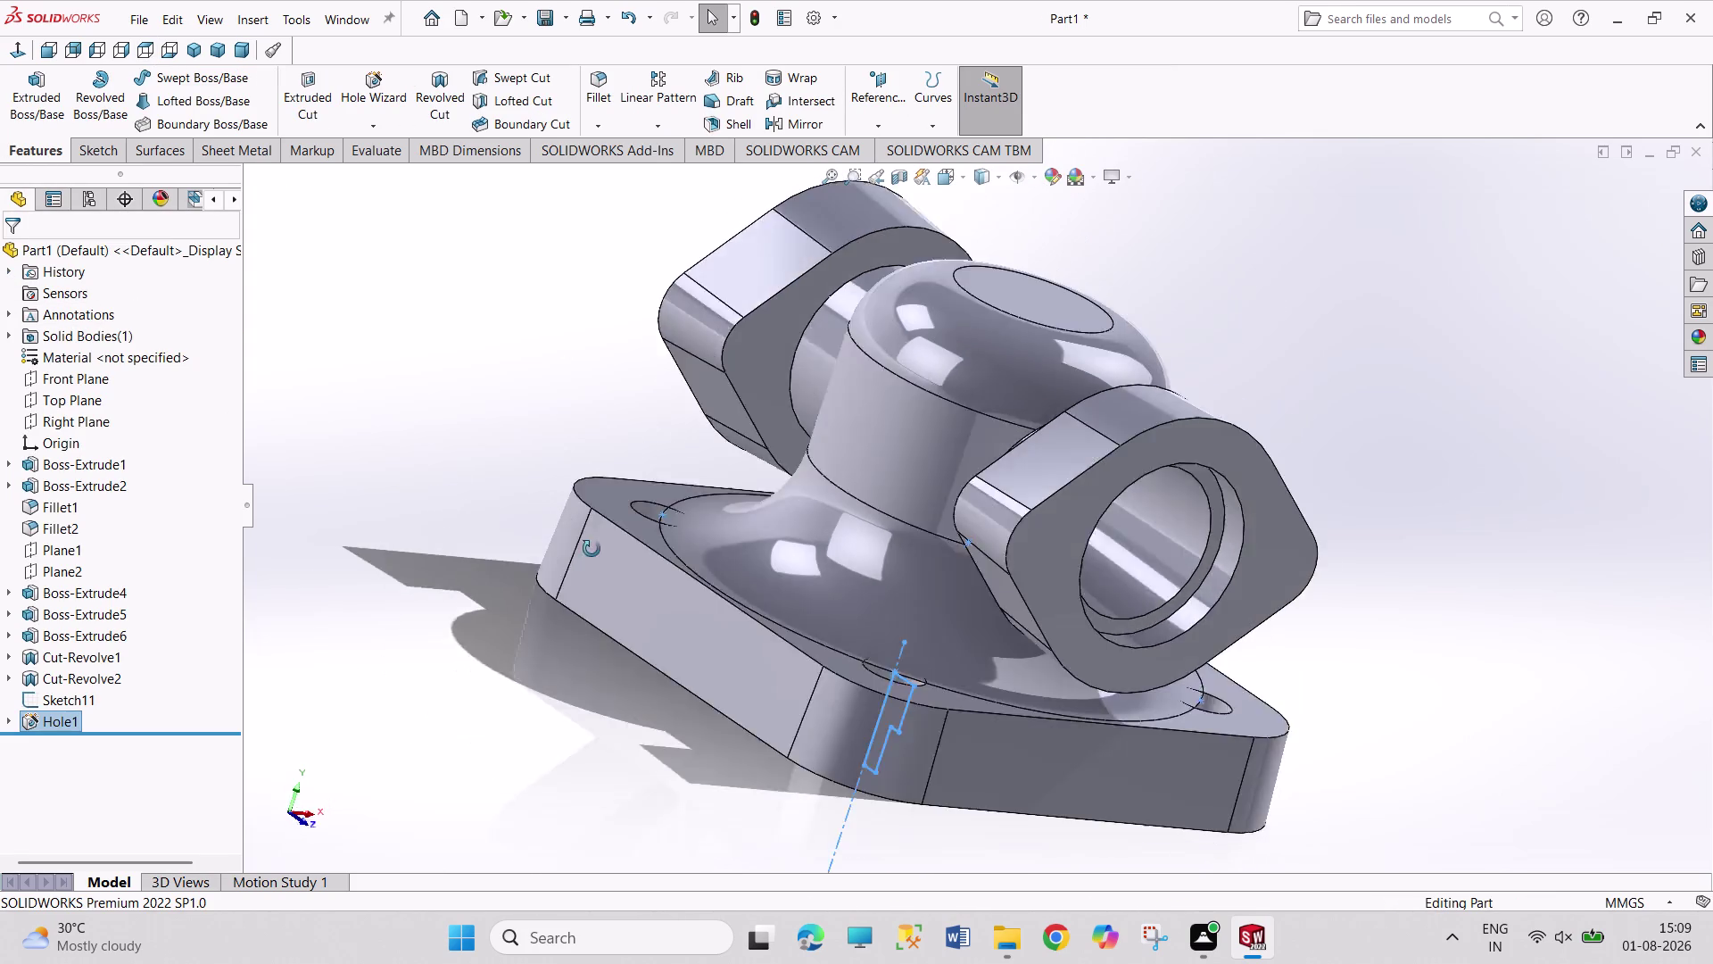
middle_drag(617, 543, 638, 543)
Delete the Fillet2 feature from the FeatureManager tree.
middle_drag(684, 701, 565, 679)
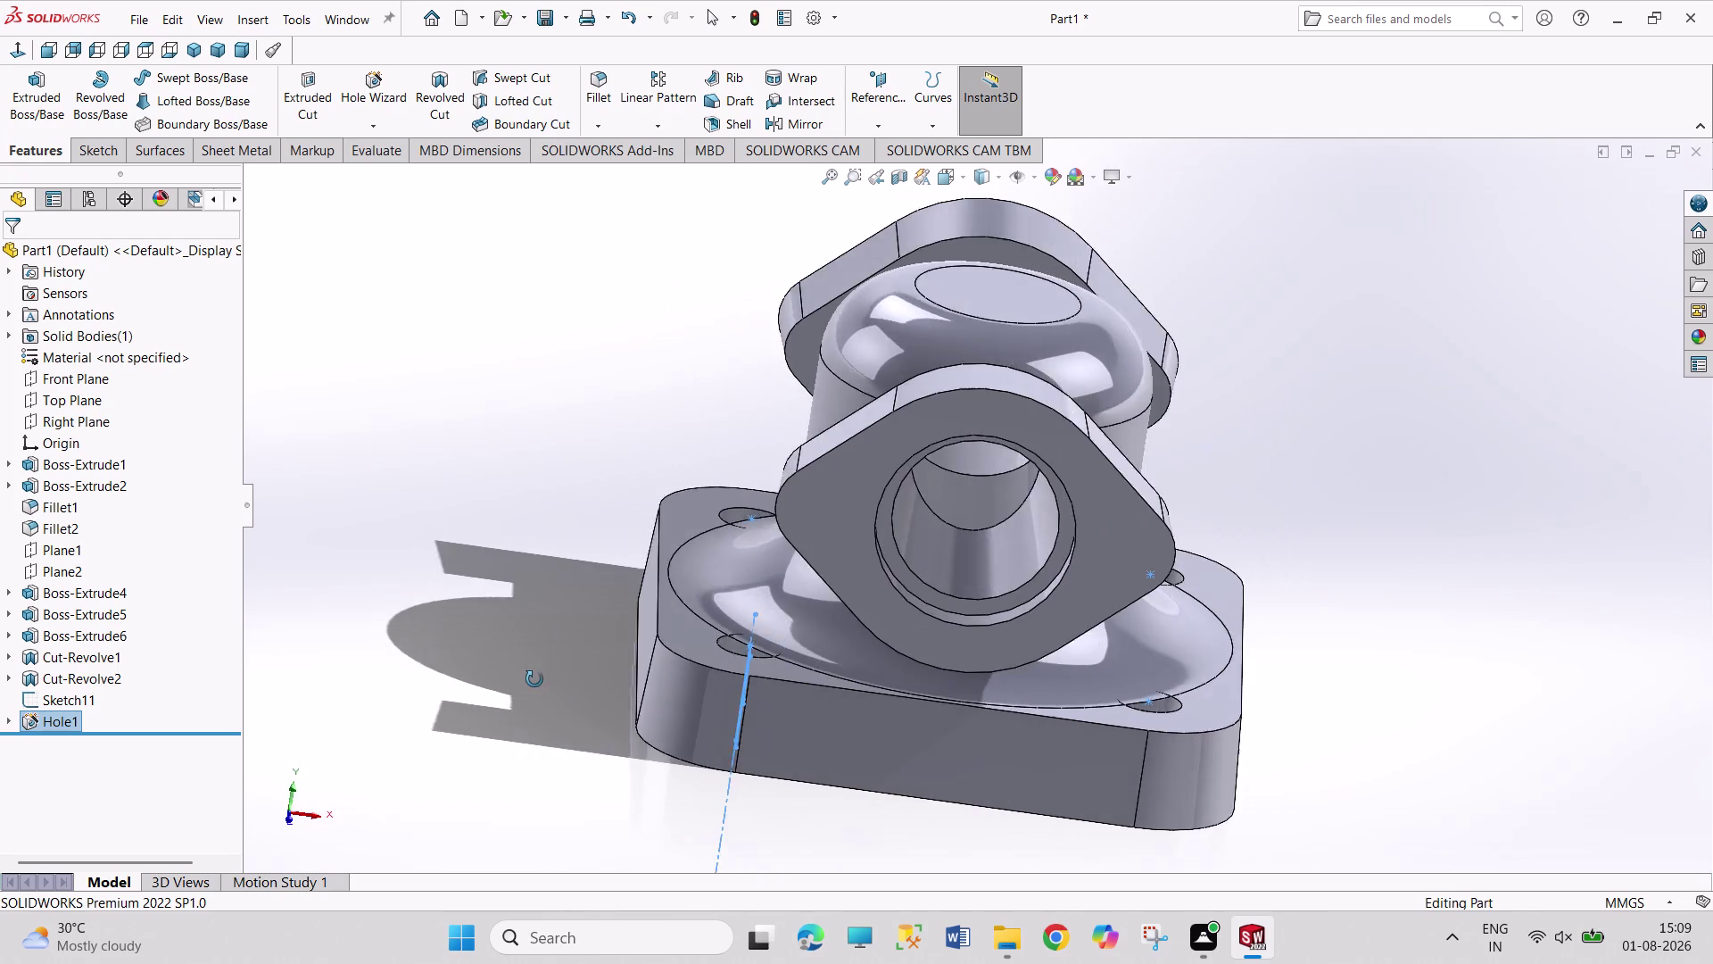
middle_drag(565, 679, 534, 741)
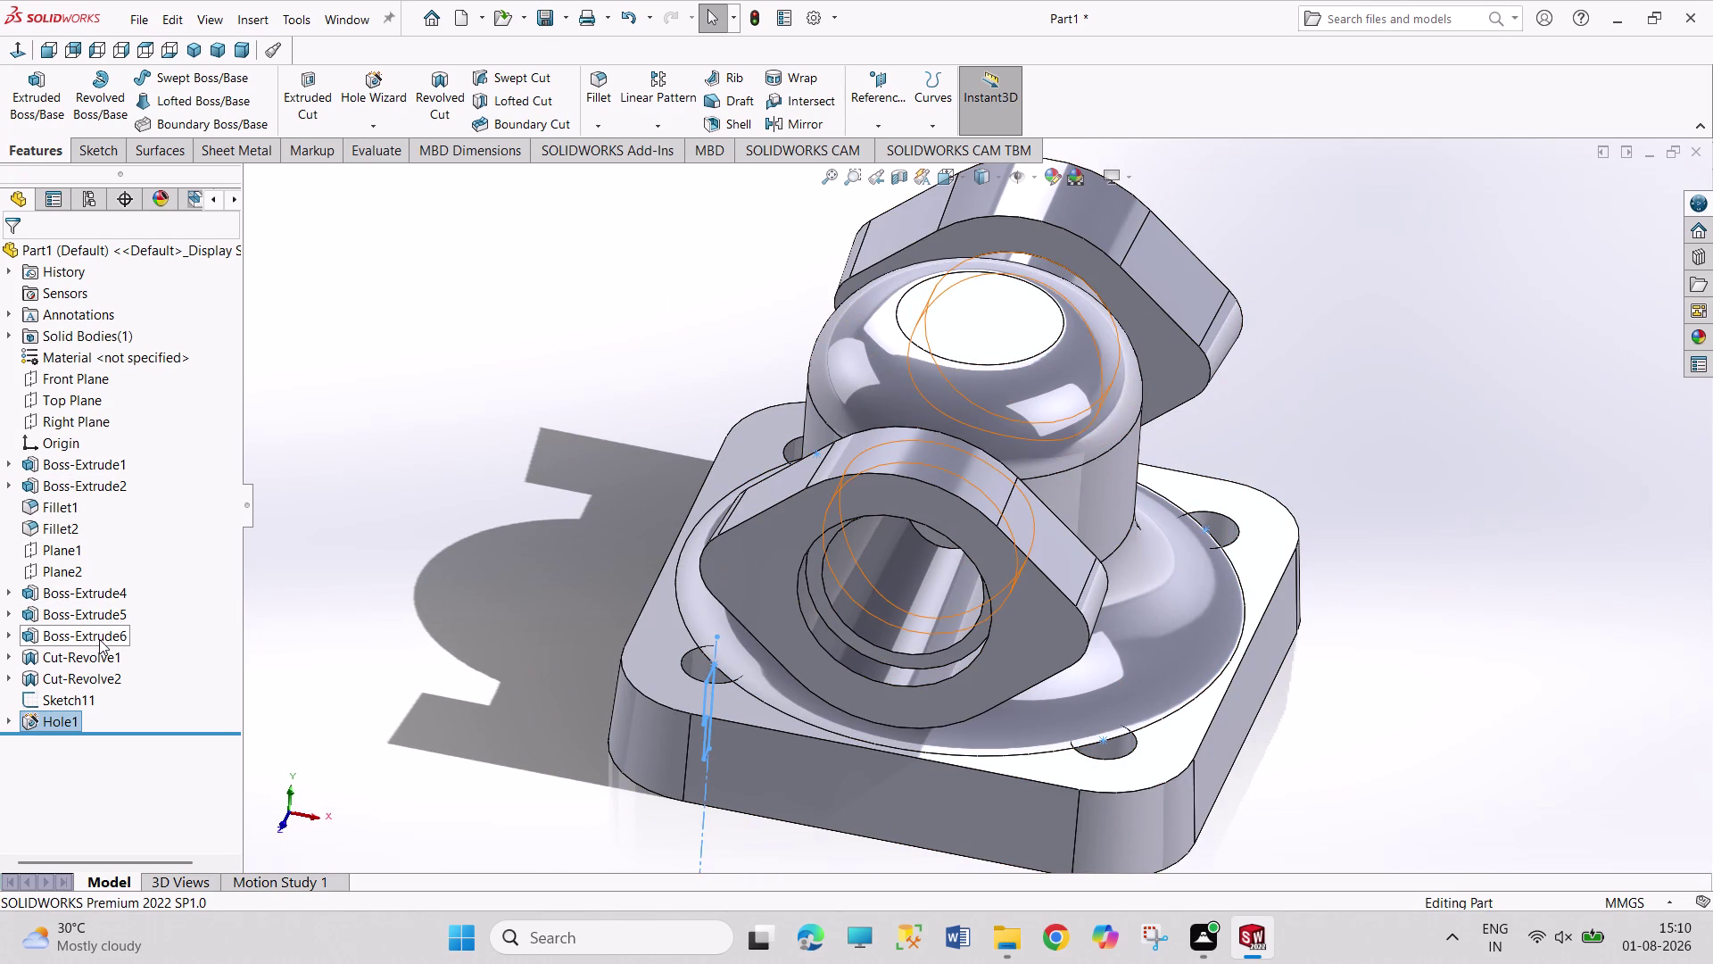
click(10, 486)
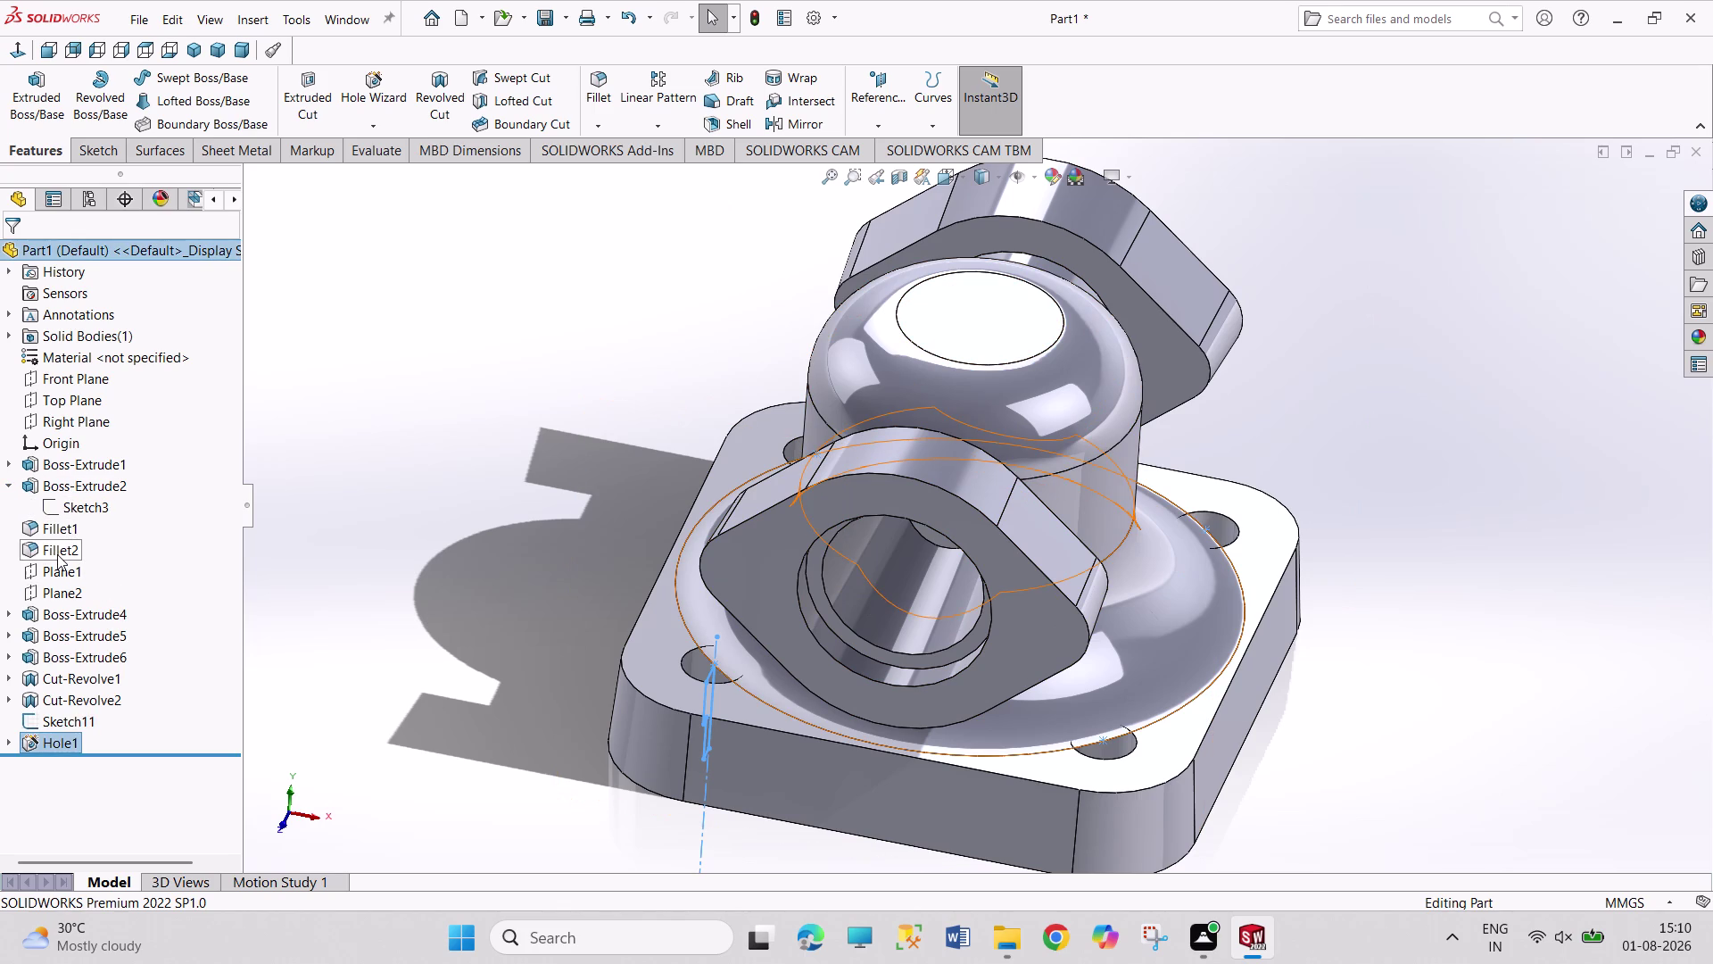
click(57, 554)
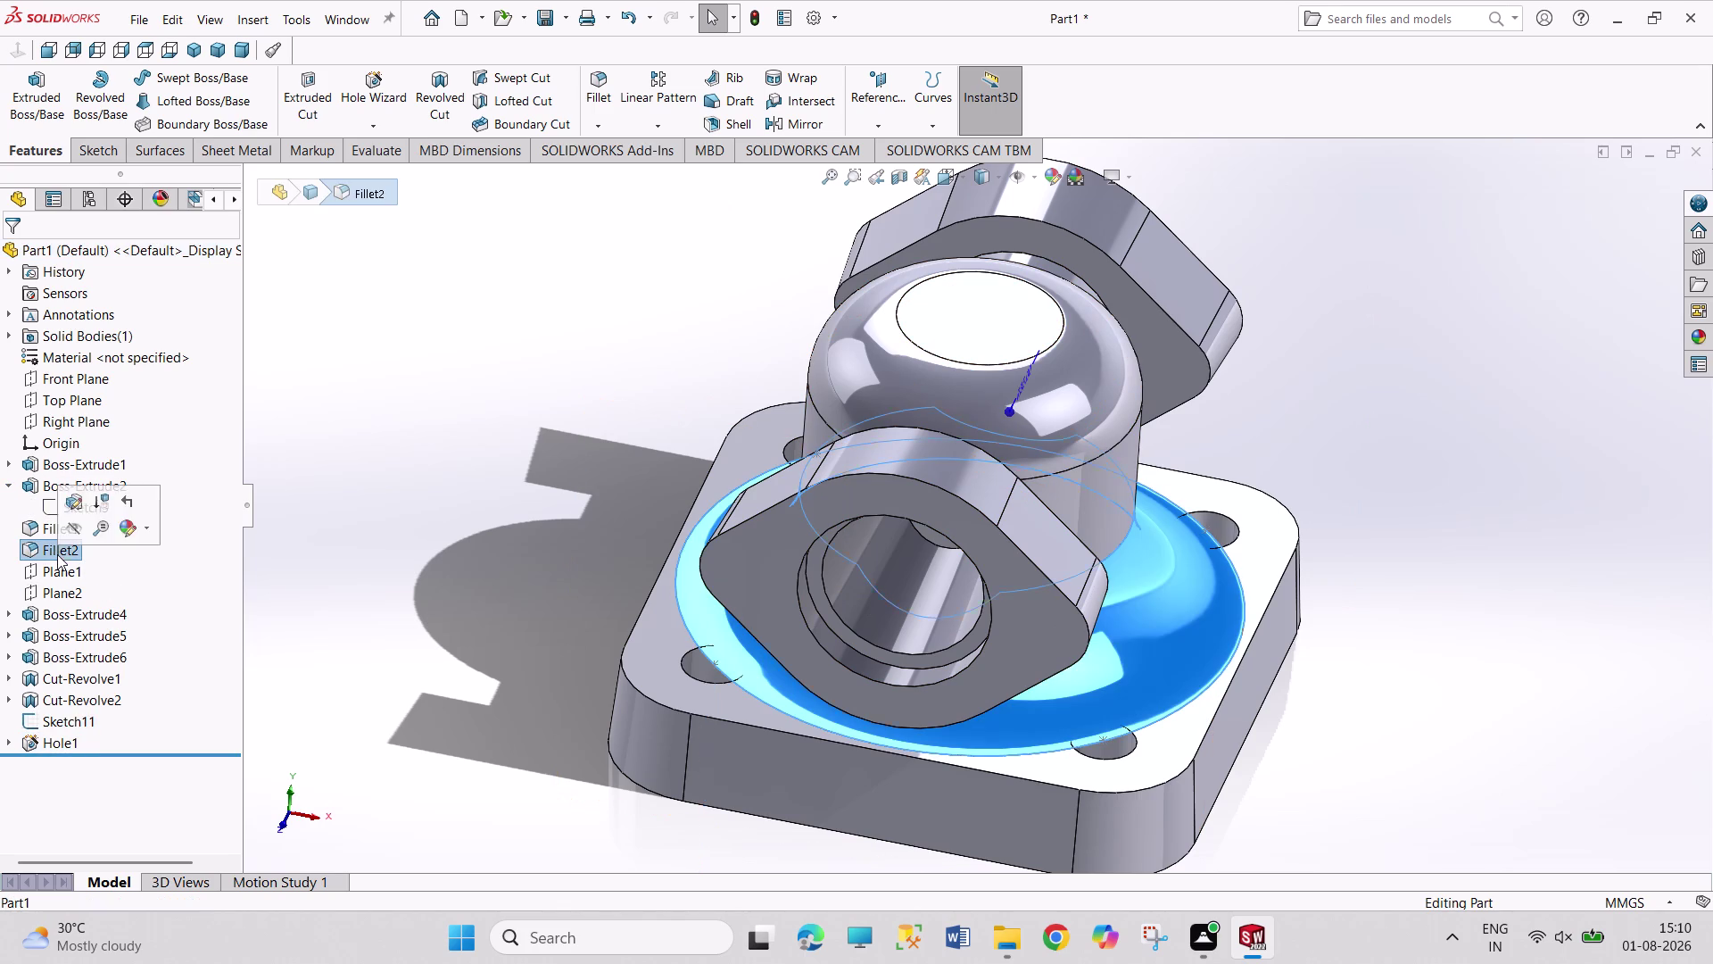
right_click(79, 548)
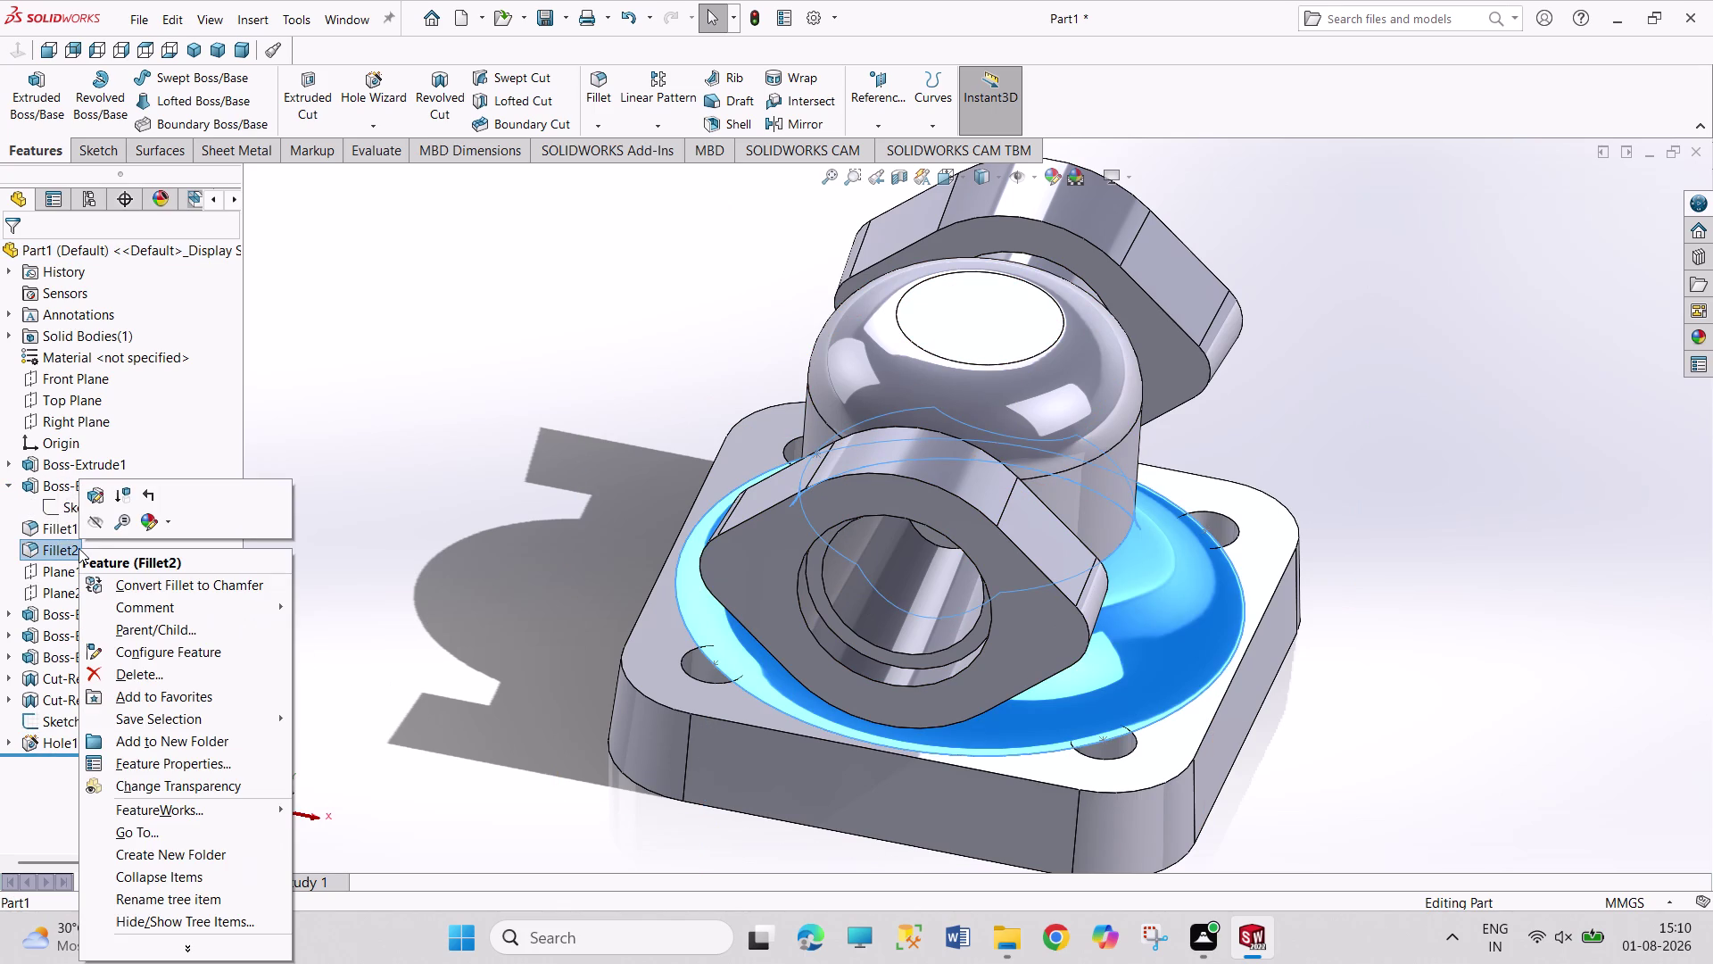
click(168, 671)
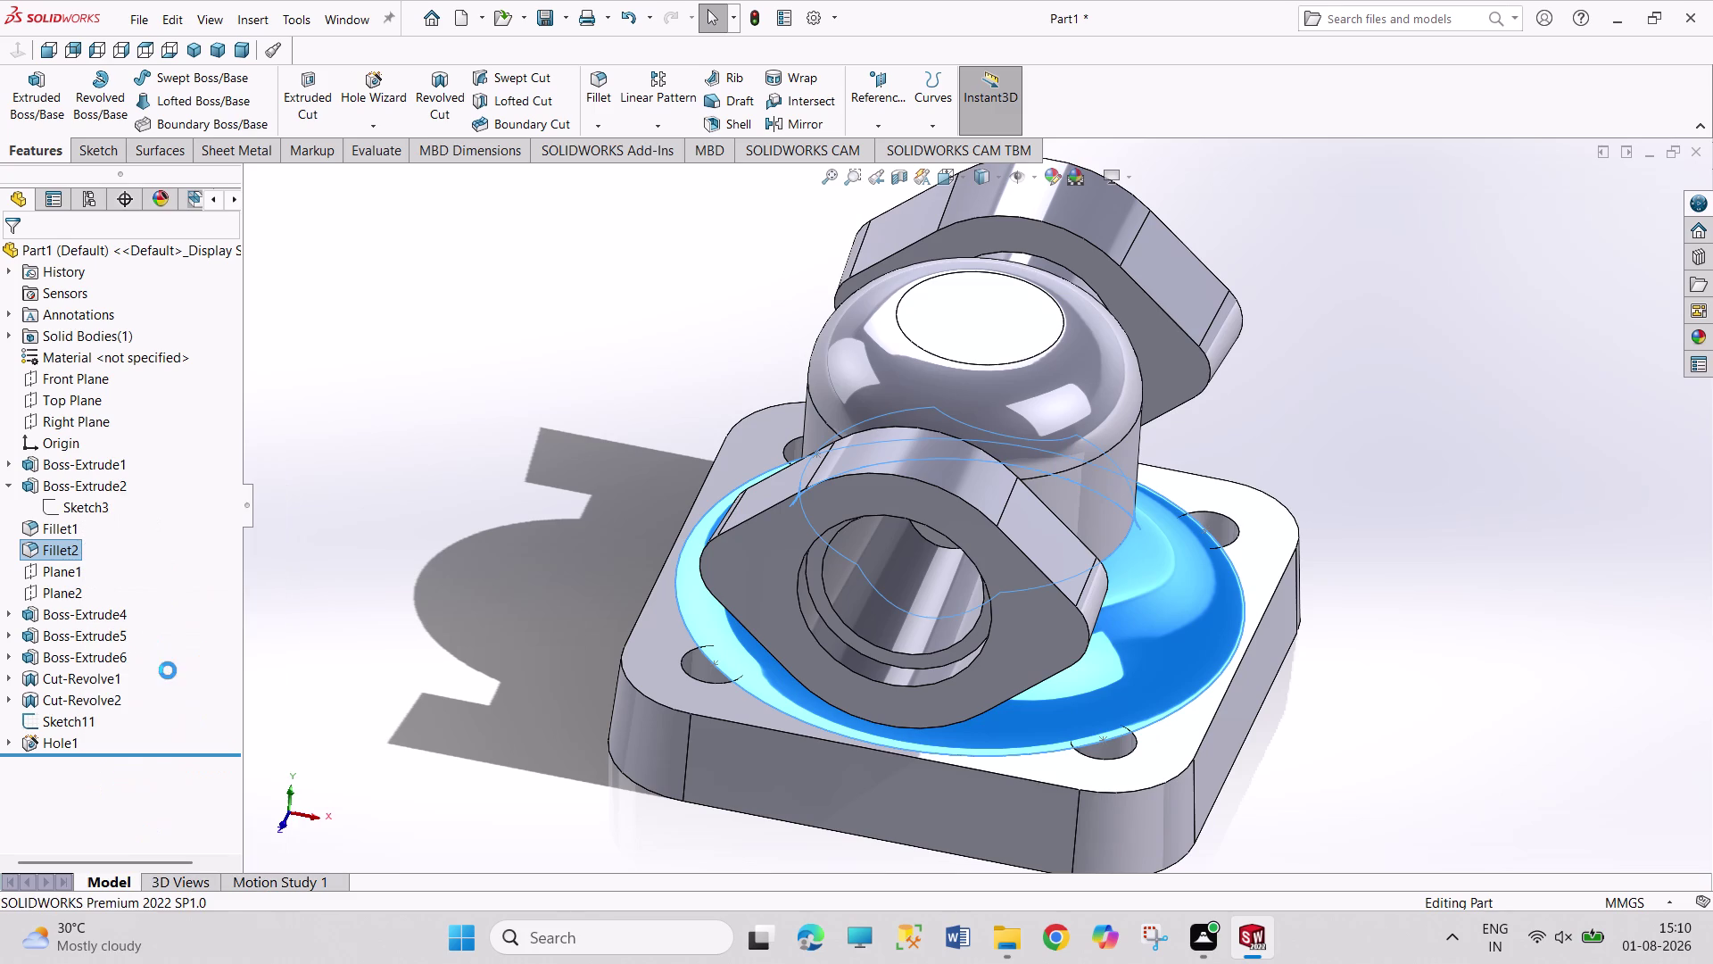
click(998, 358)
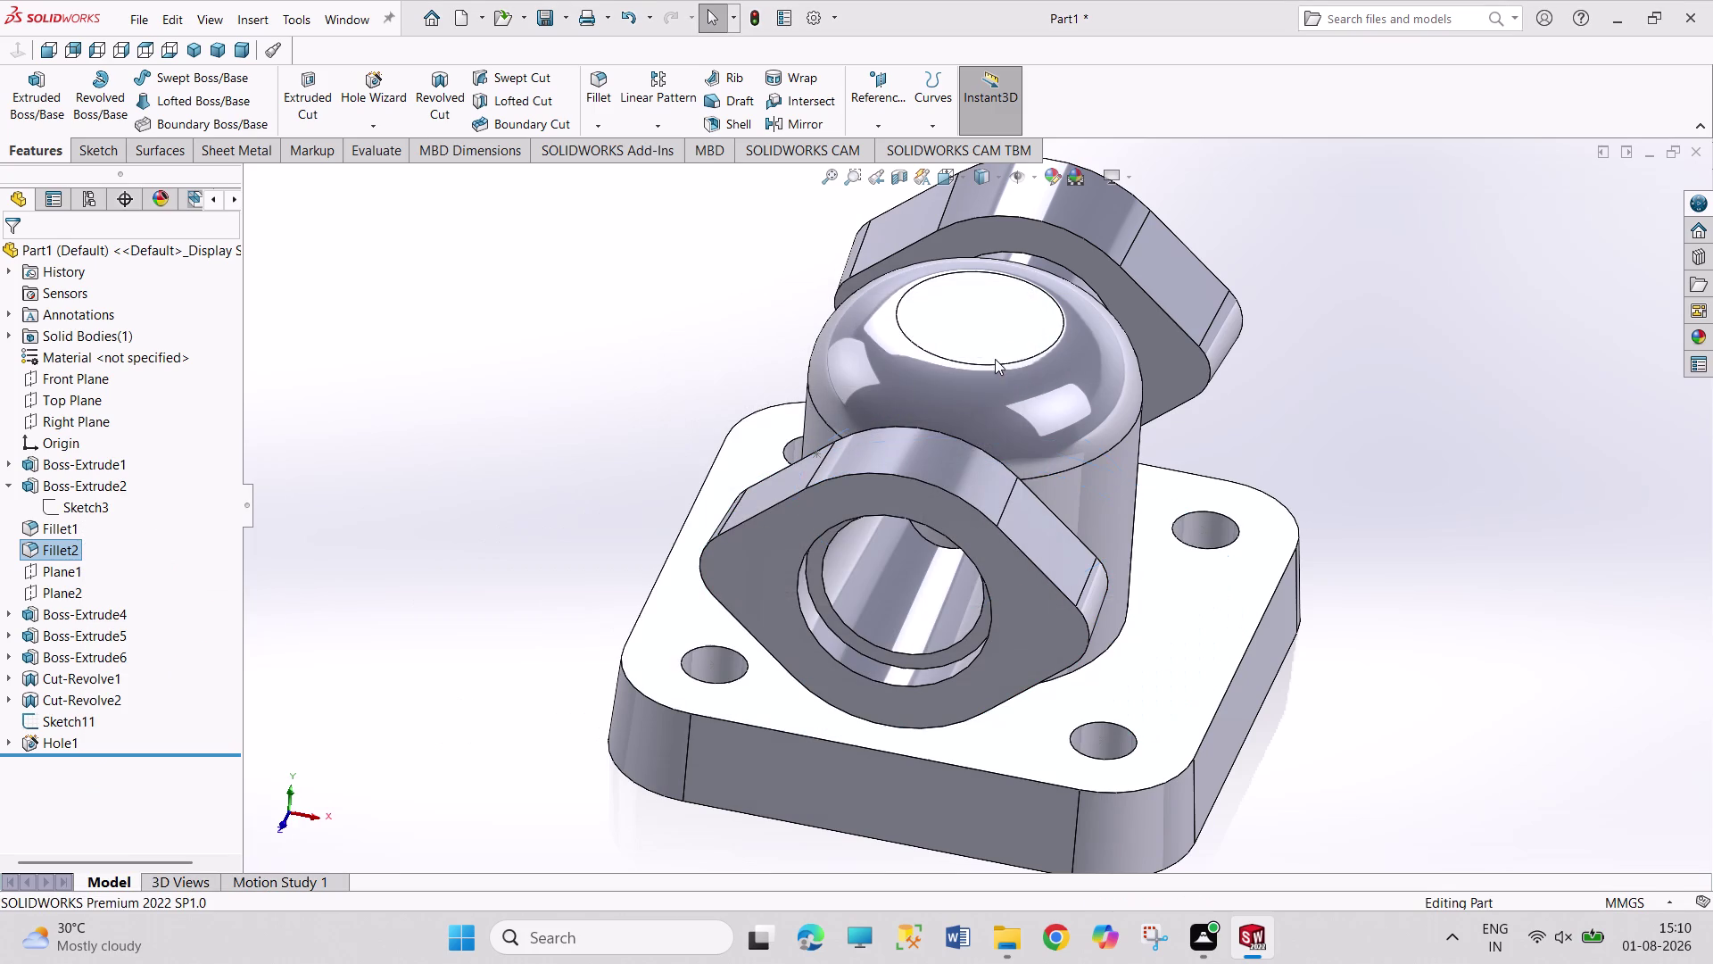
middle_drag(1355, 586, 1246, 574)
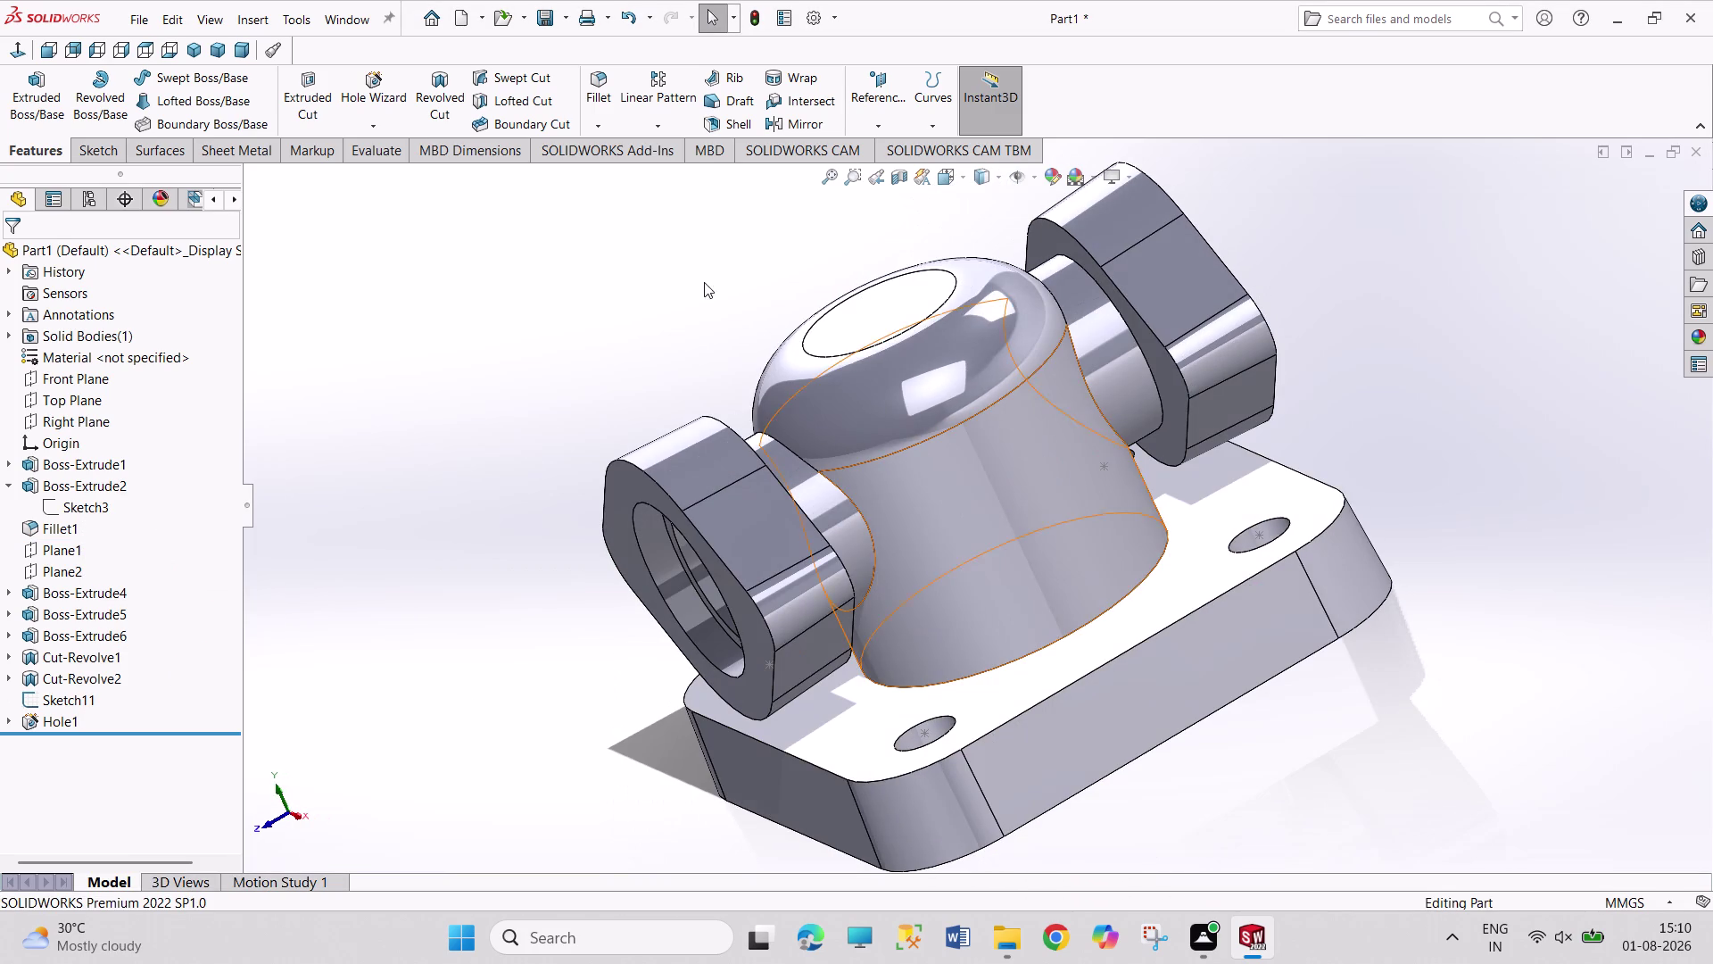
click(589, 107)
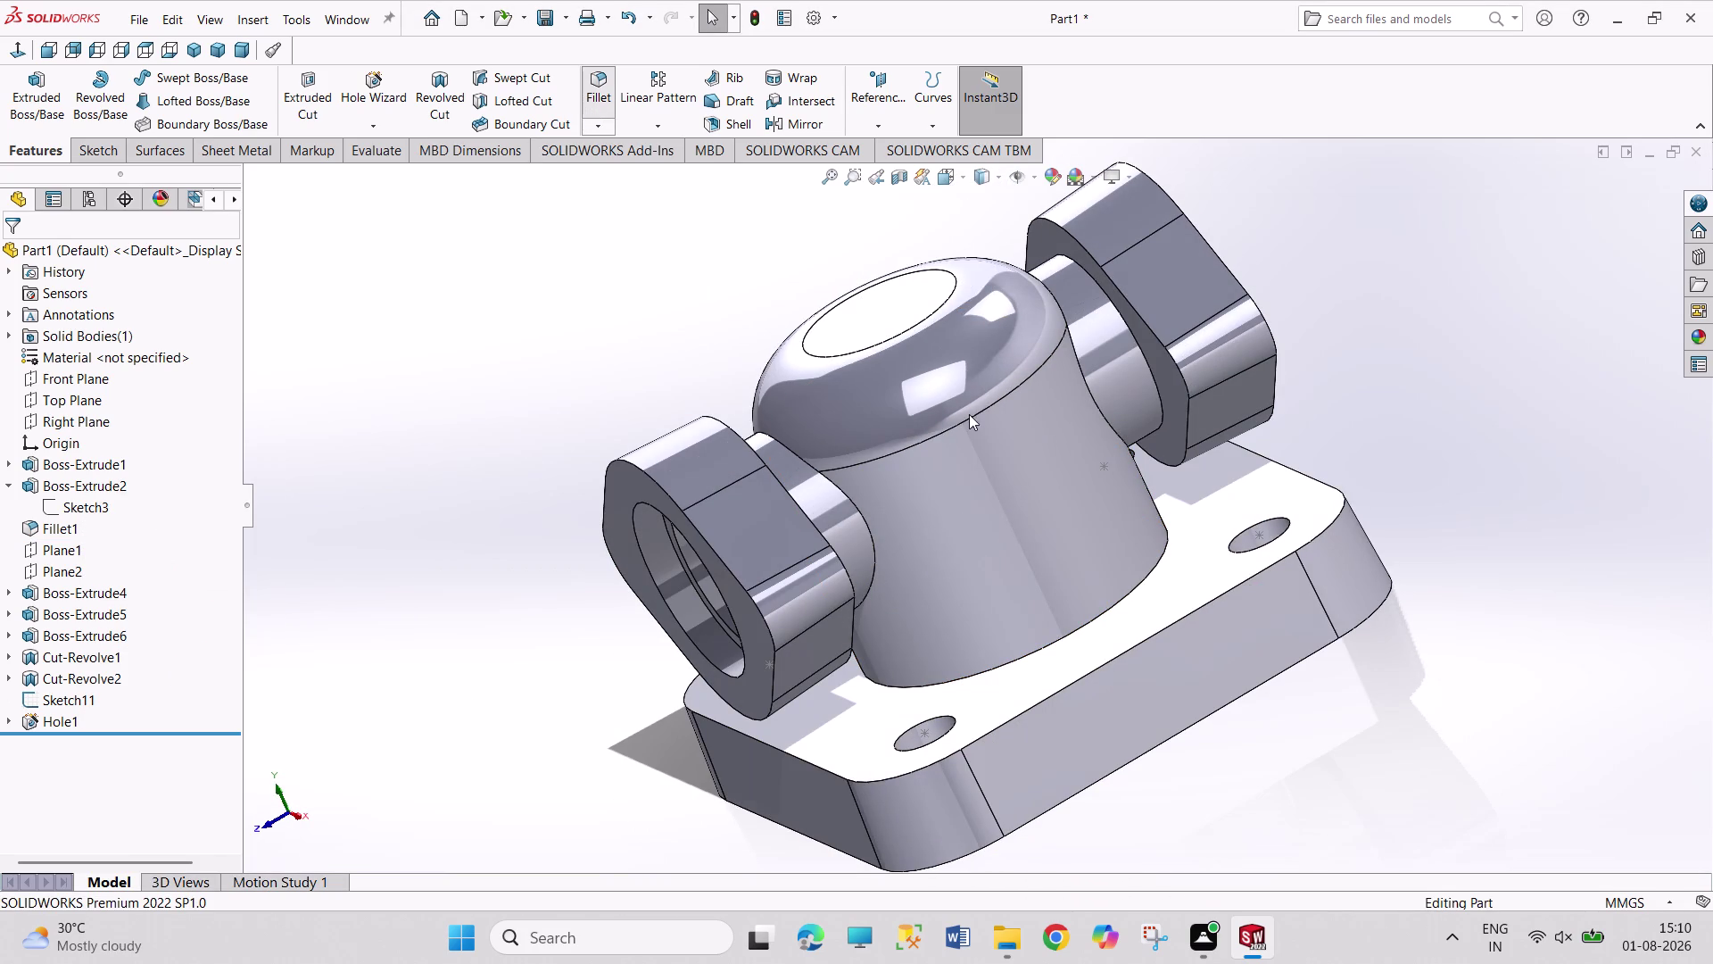
Fillet the body-to-flange edge with a 35 mm radius, creating Fillet3.
click(1088, 624)
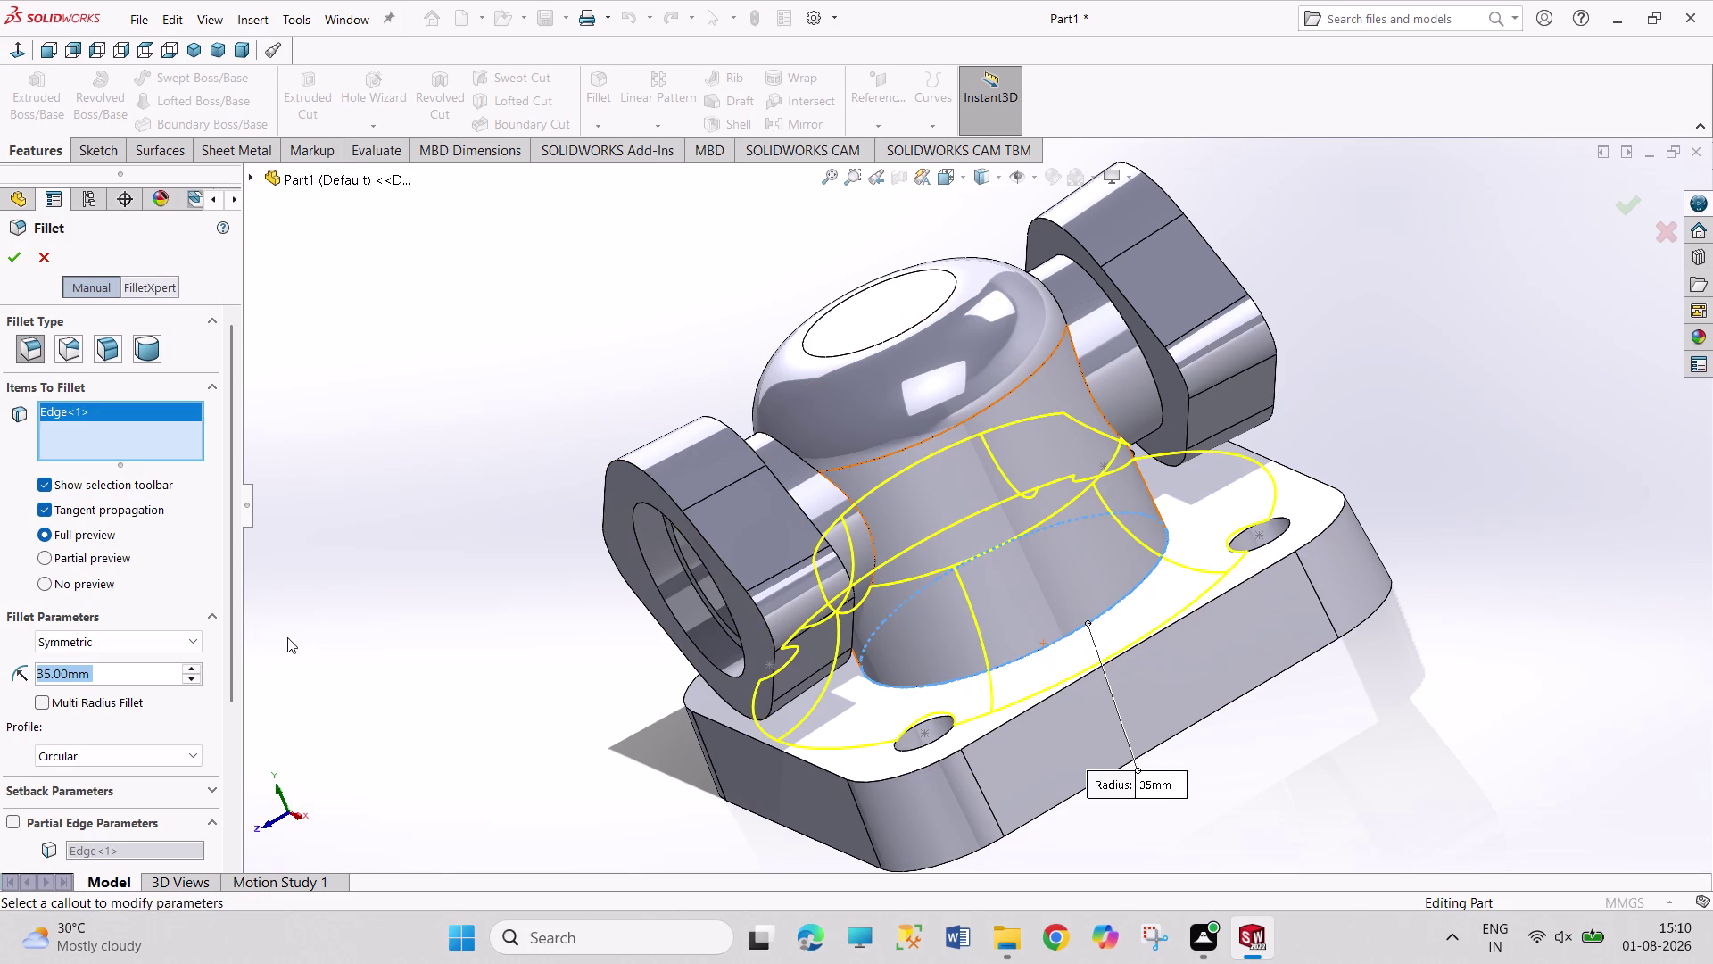
click(22, 259)
click(664, 352)
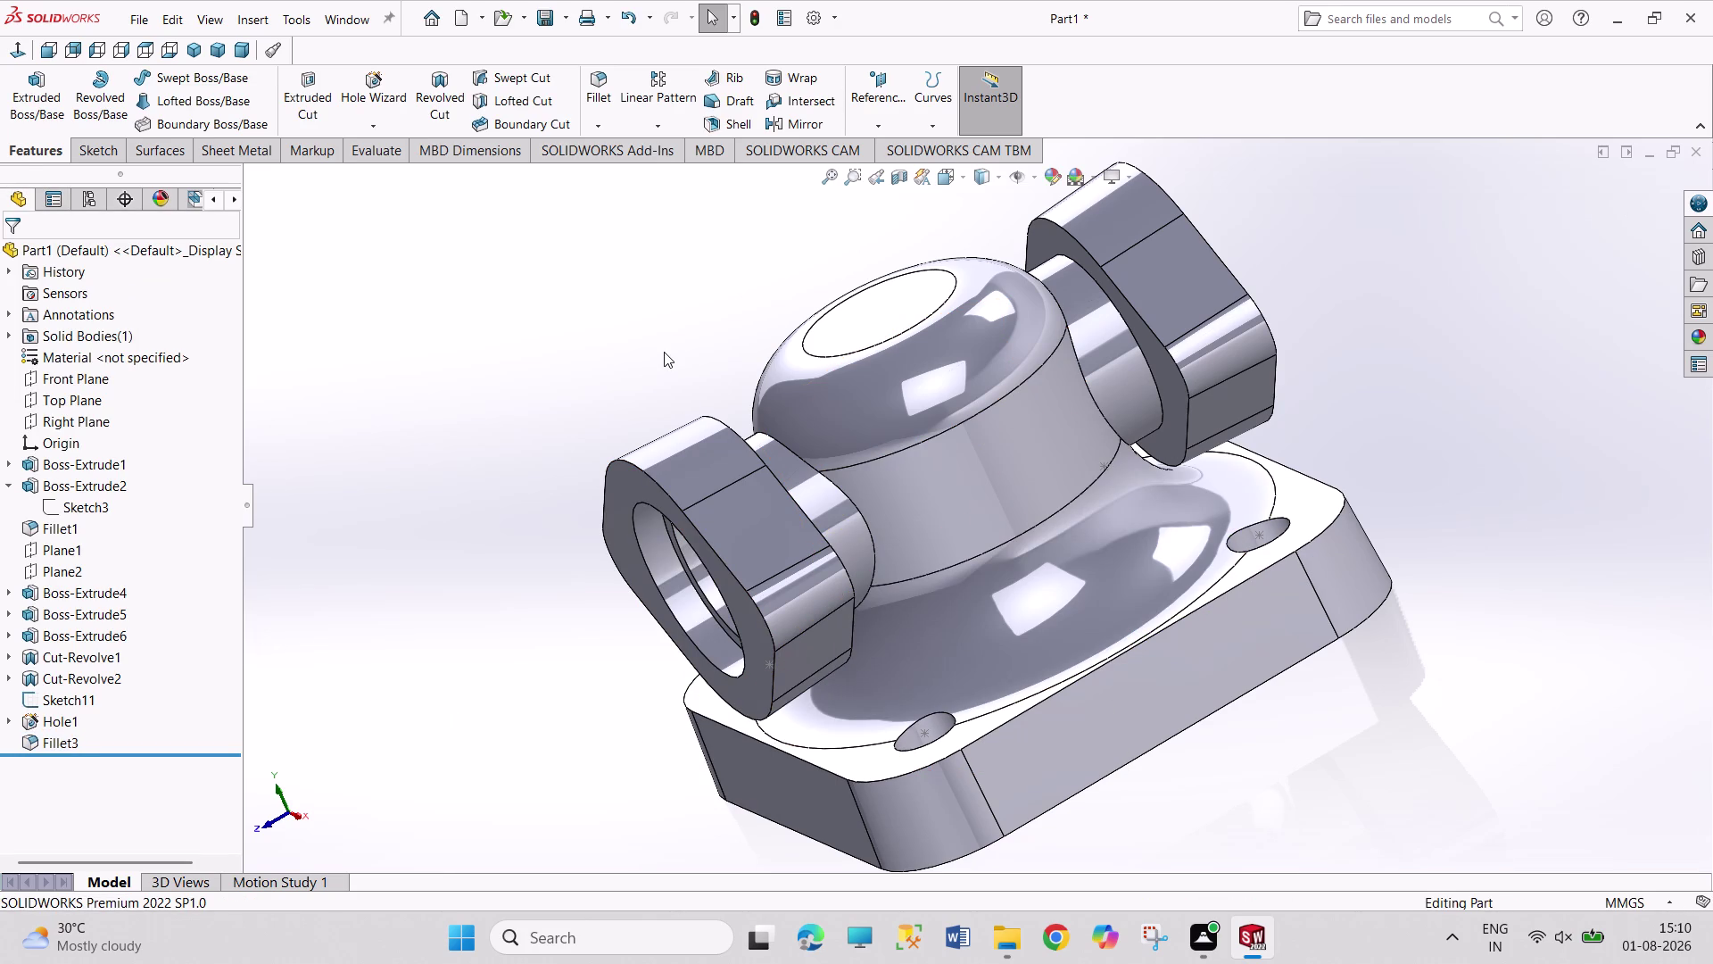
middle_drag(673, 356, 713, 389)
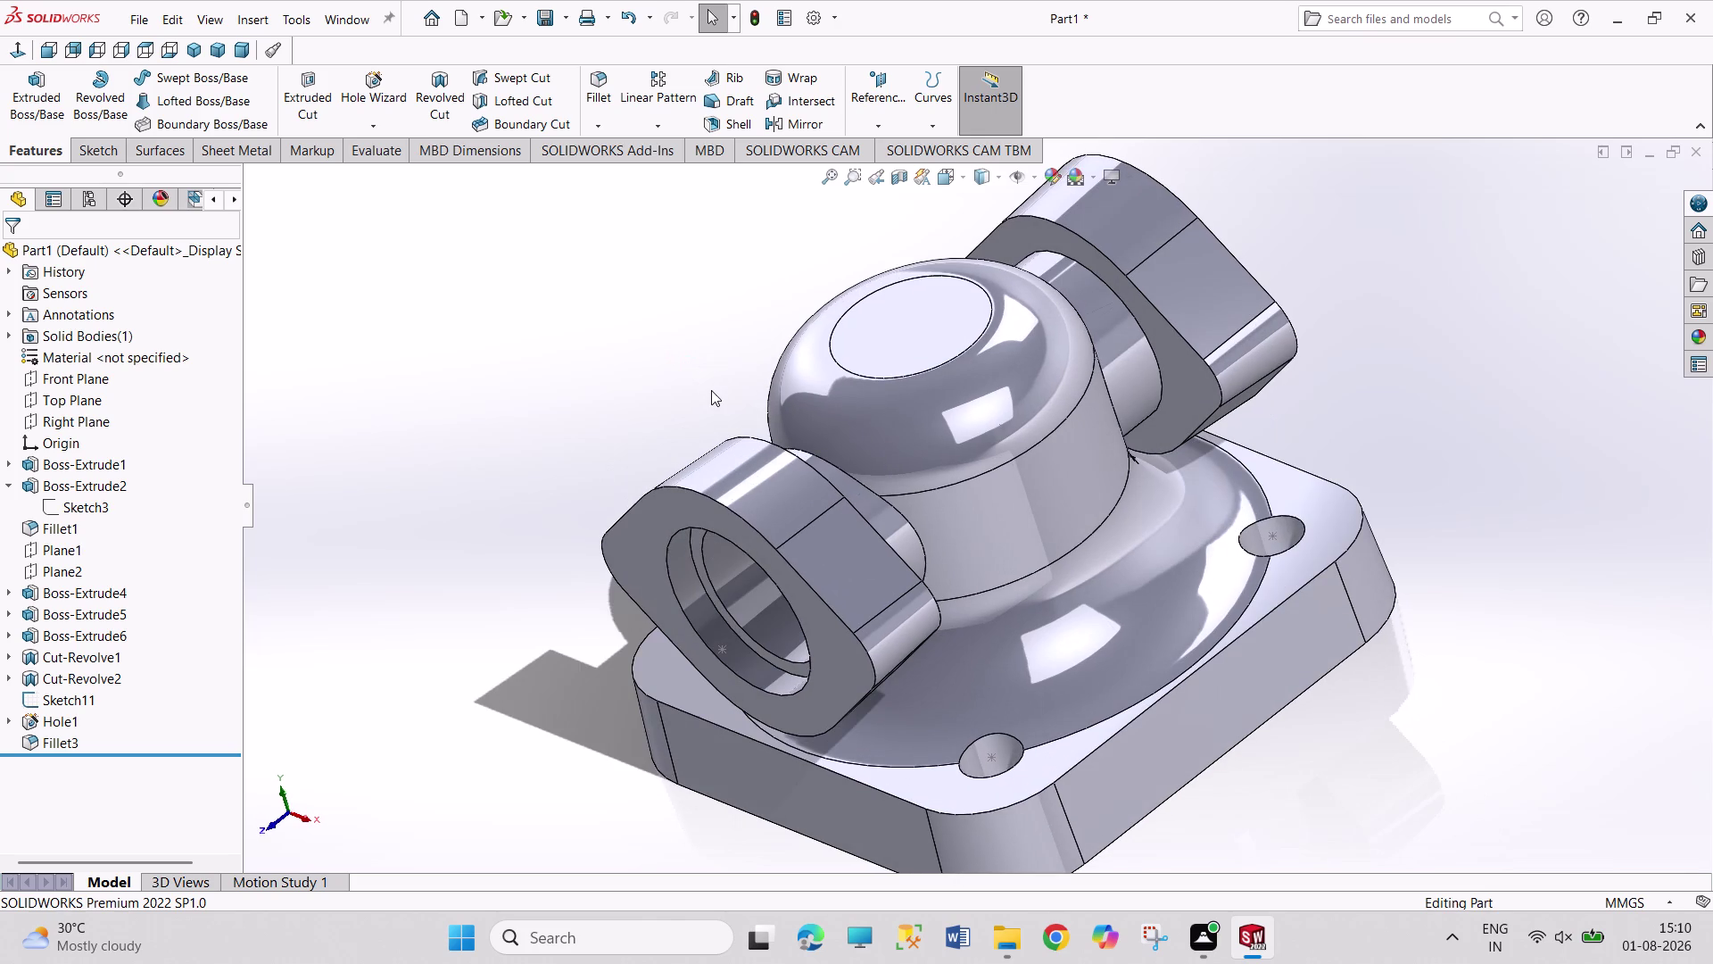
click(841, 669)
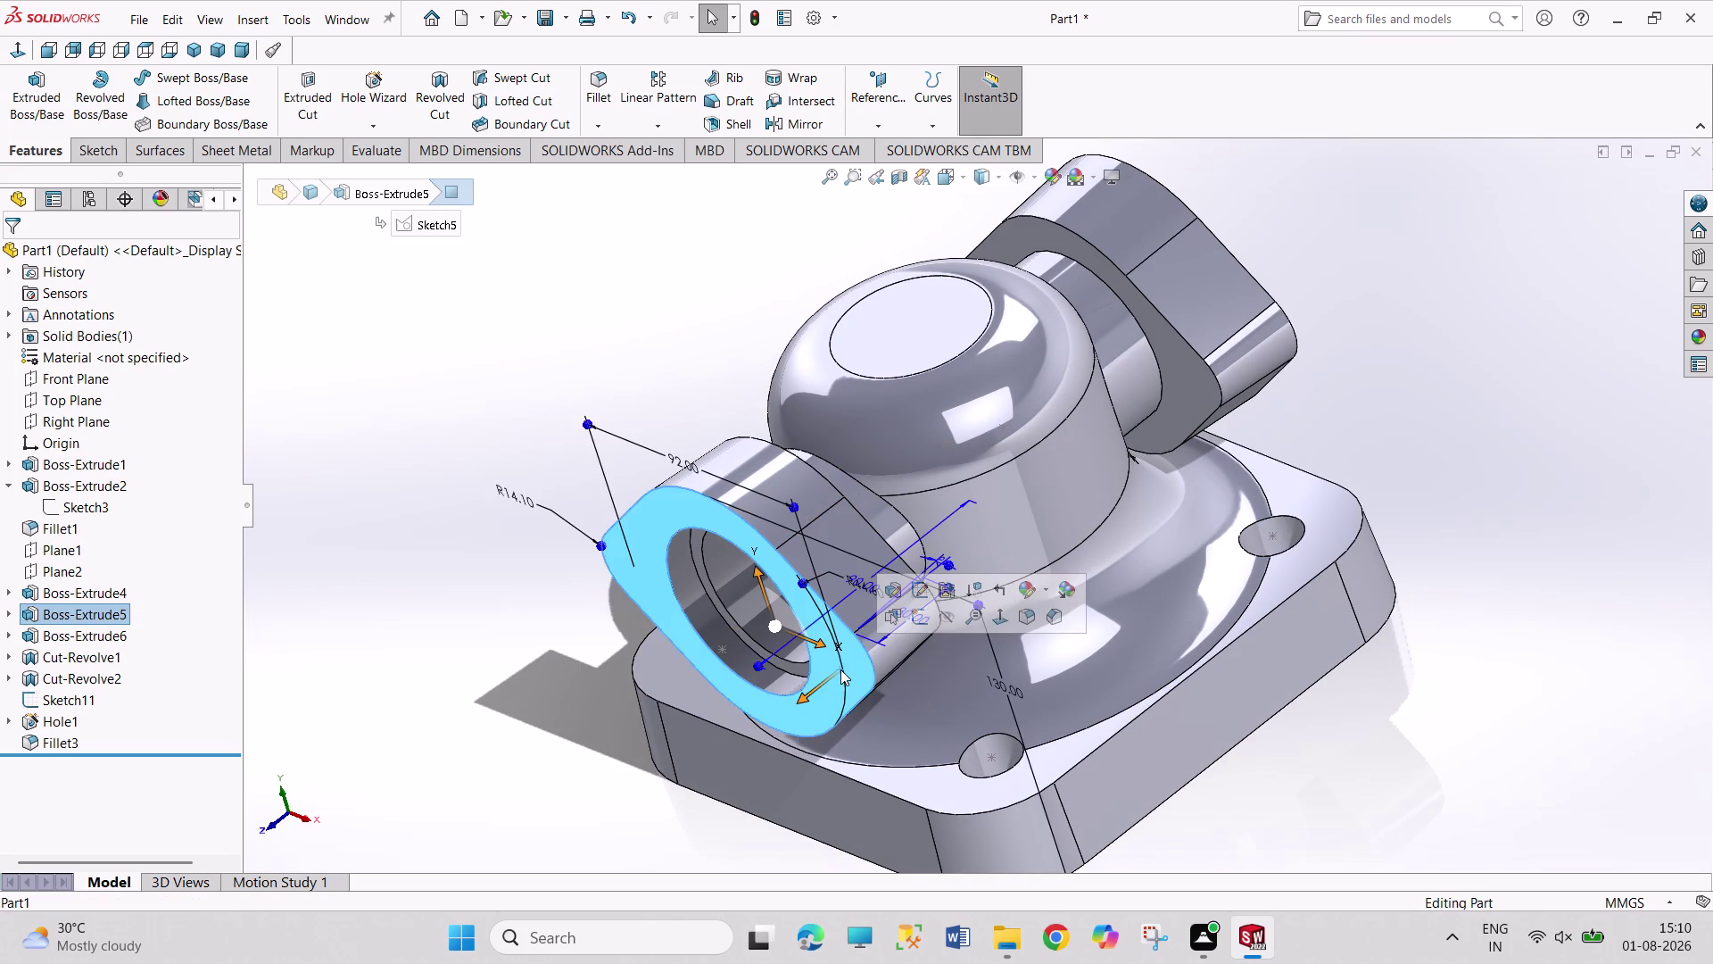
Sketch two points on the front flange face, one in each lobe.
click(919, 621)
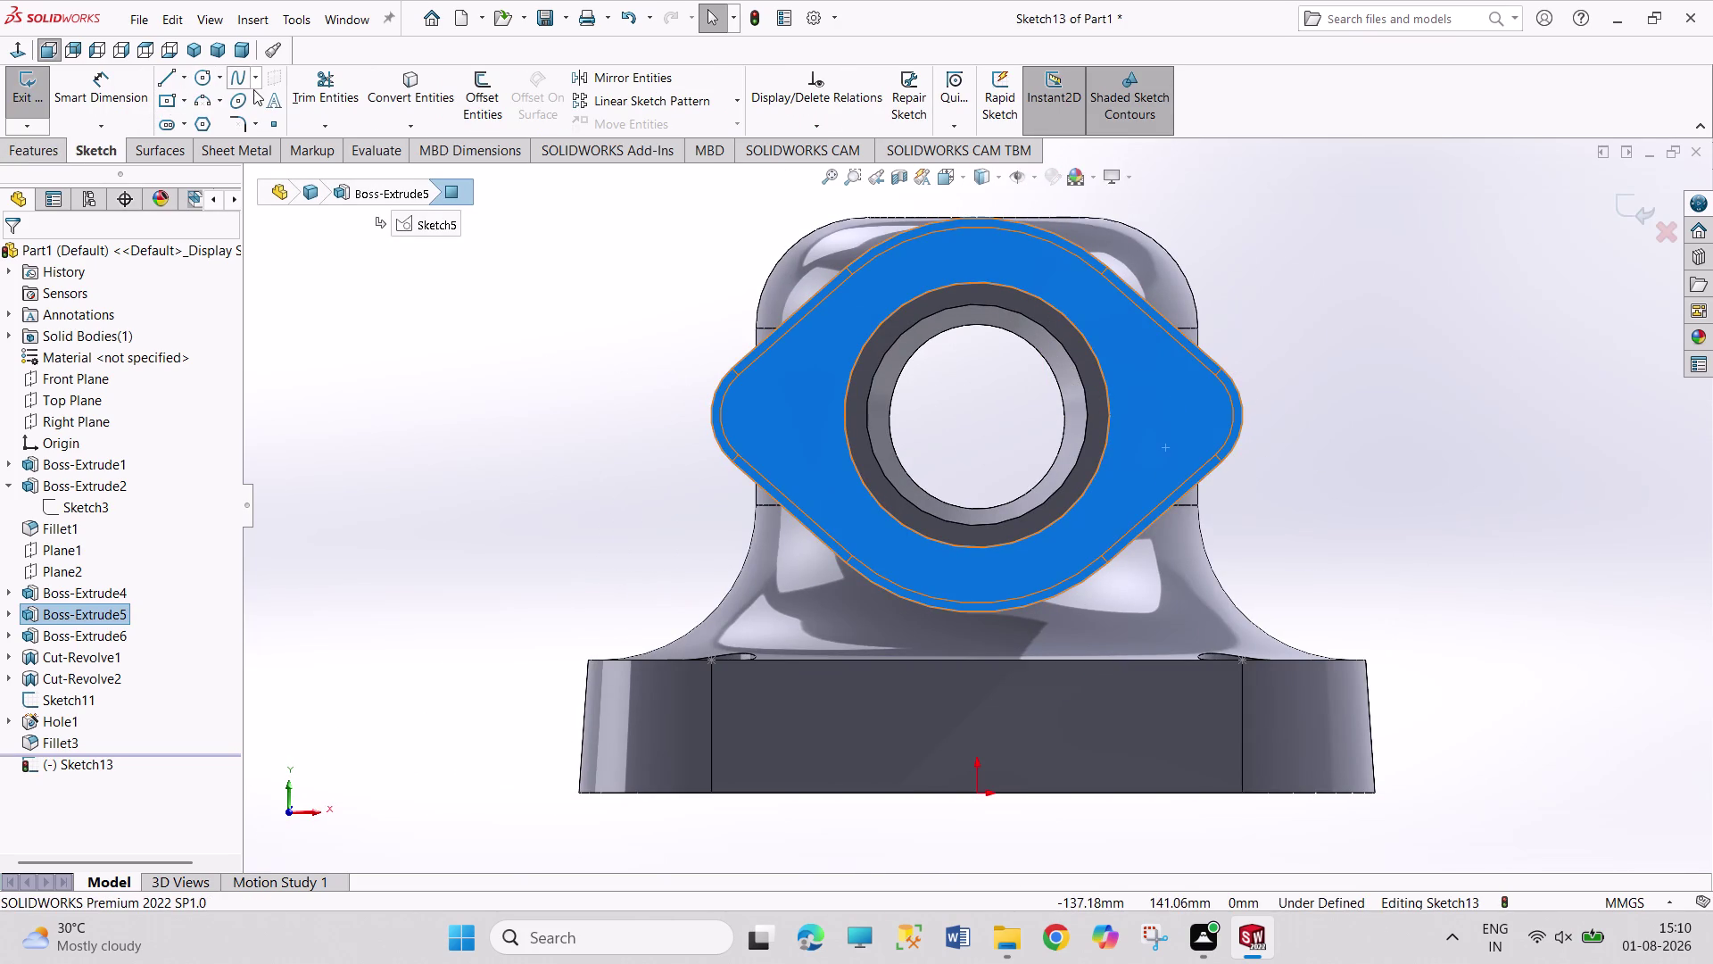
click(274, 124)
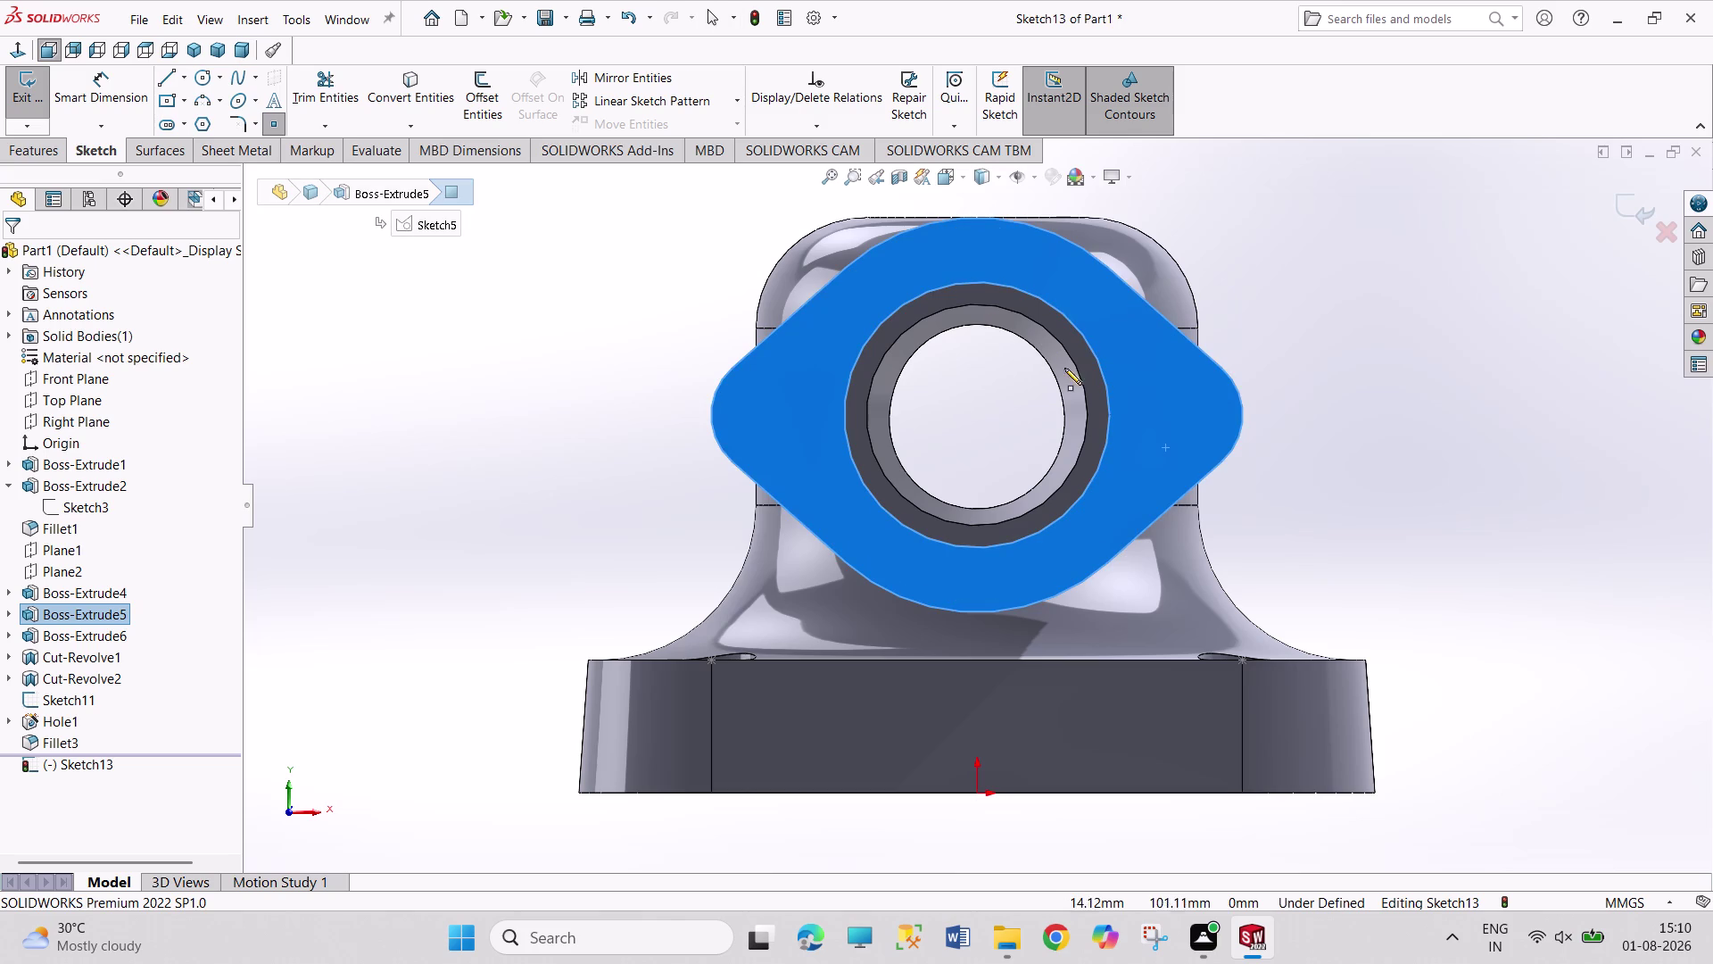
click(1173, 418)
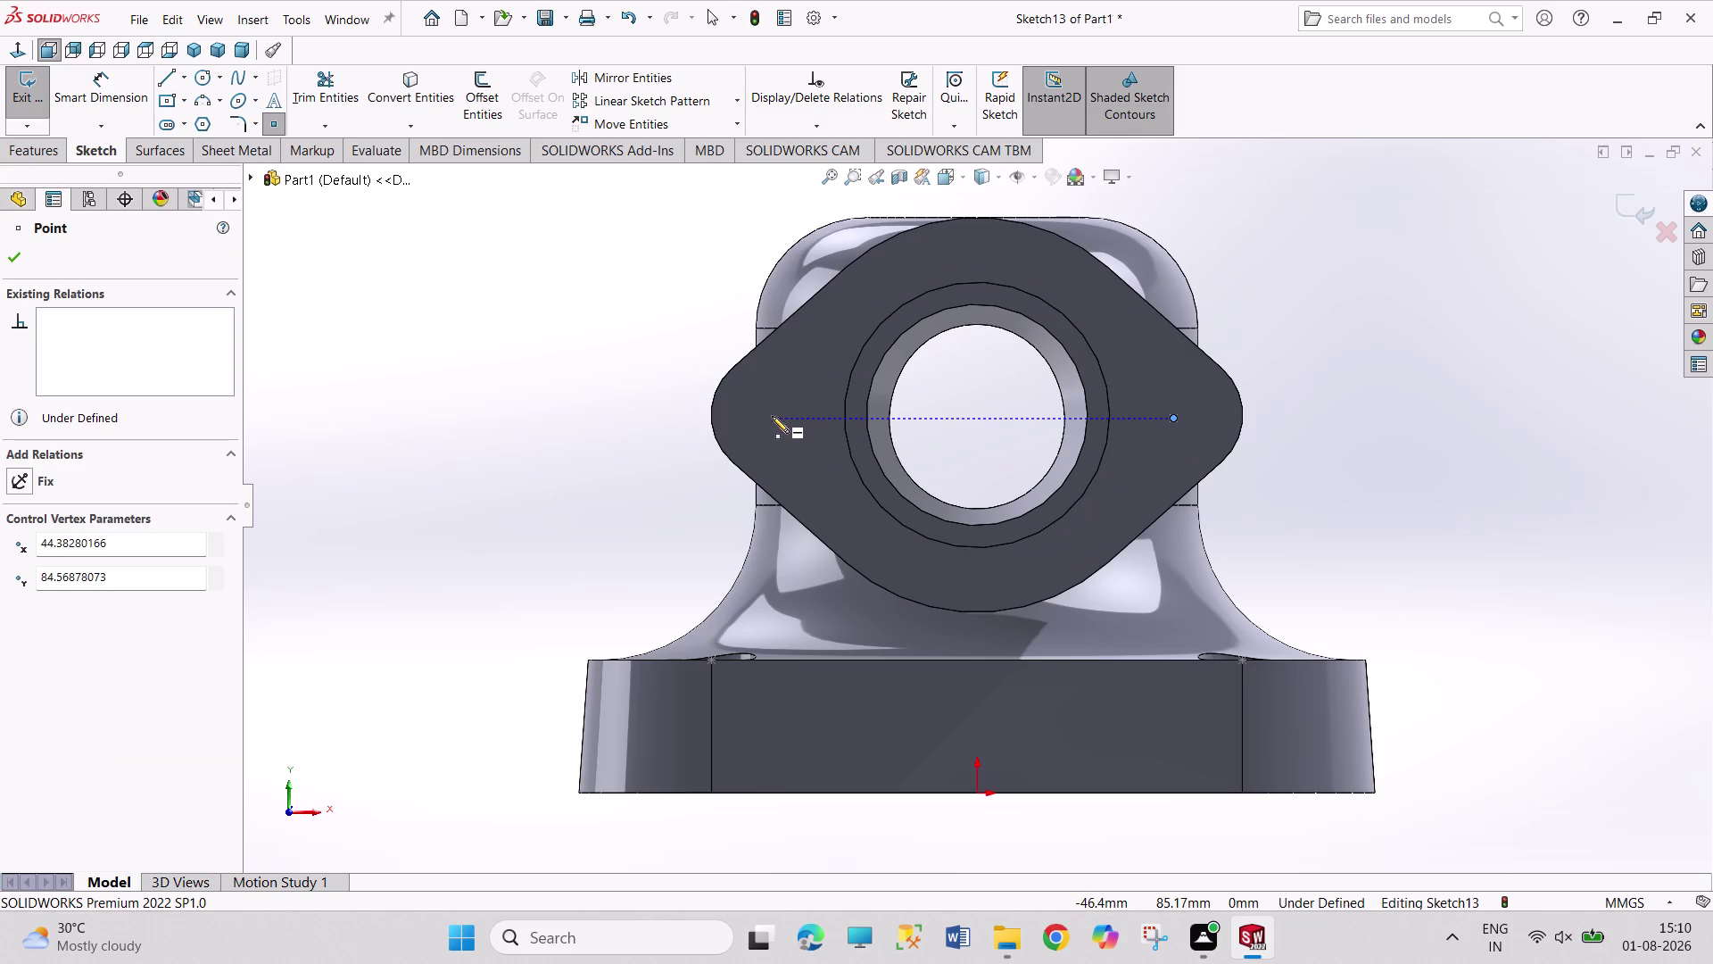
click(772, 420)
right_drag(530, 485, 530, 473)
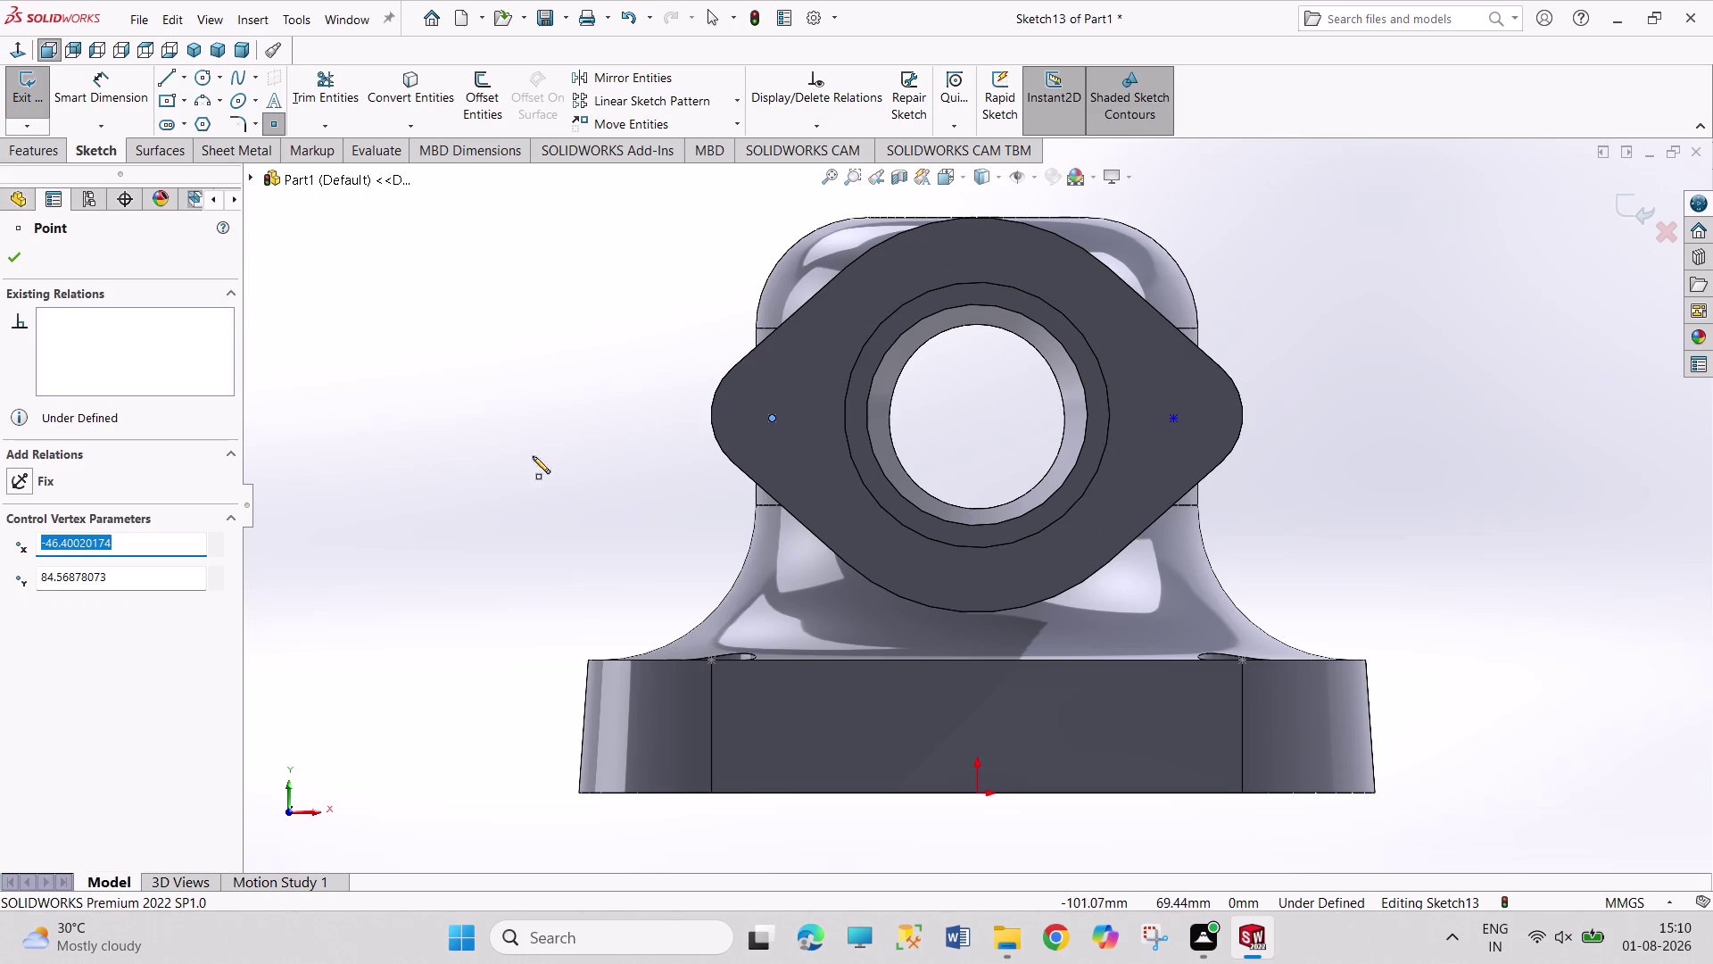
right_drag(530, 473, 533, 382)
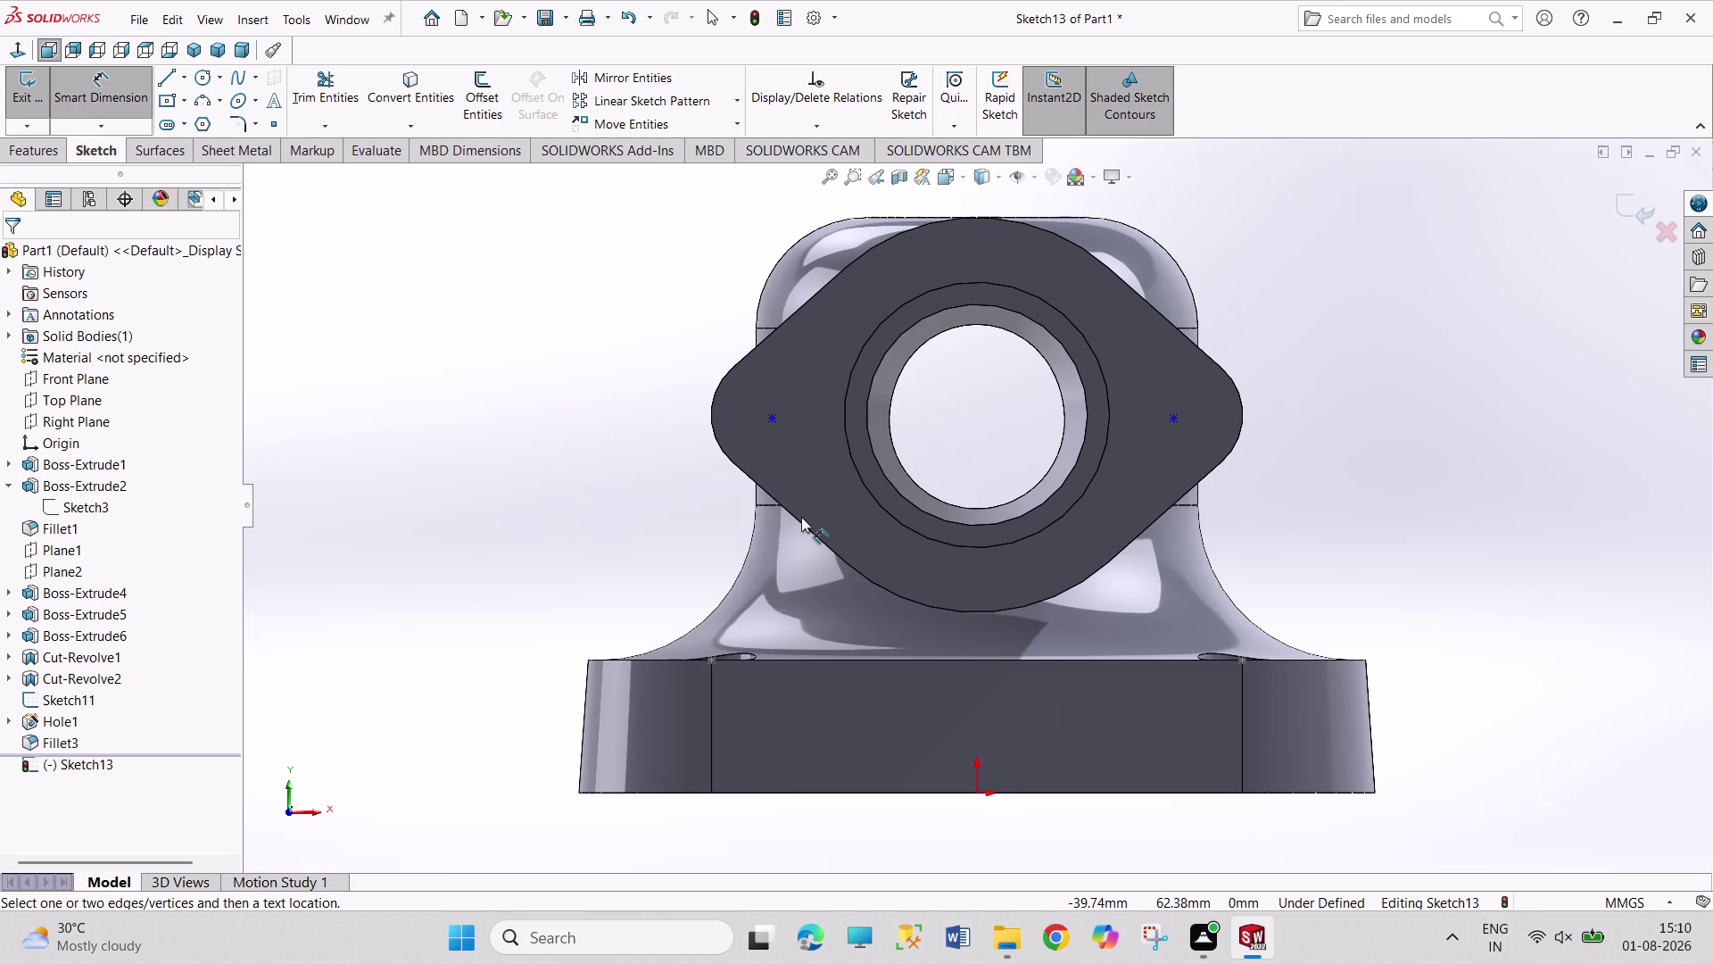
Dimension the points 92 mm apart and the right point 92/2 from the origin.
click(769, 419)
click(1176, 418)
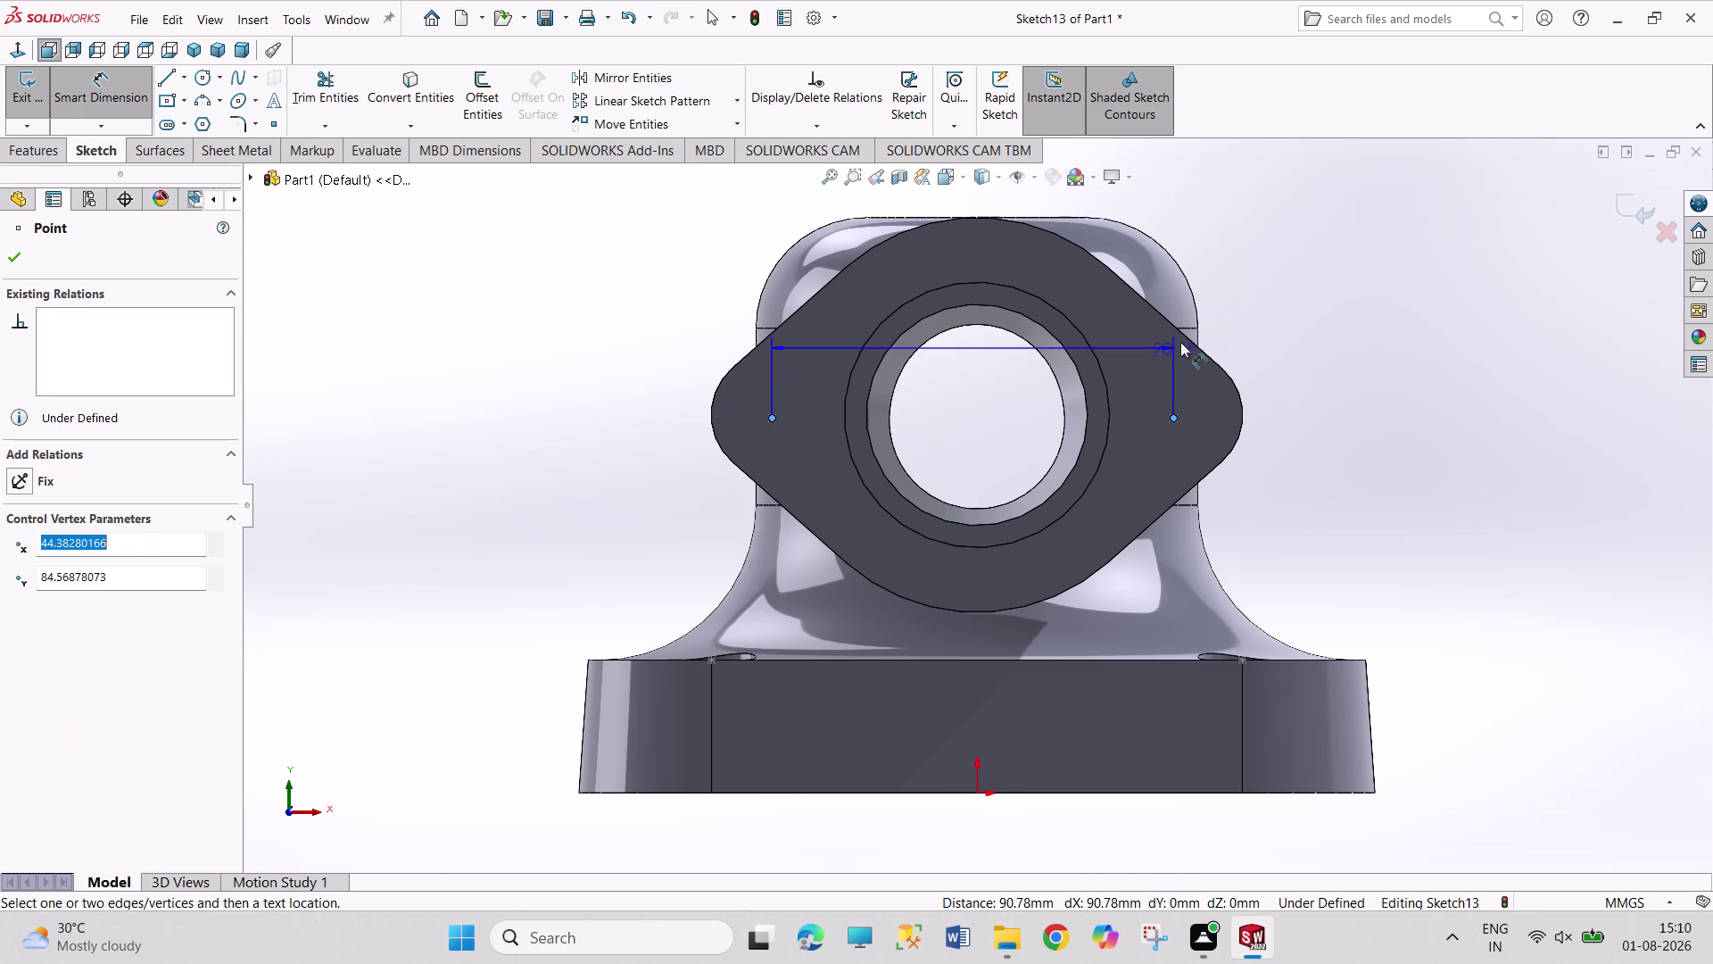
click(1233, 289)
text(92)
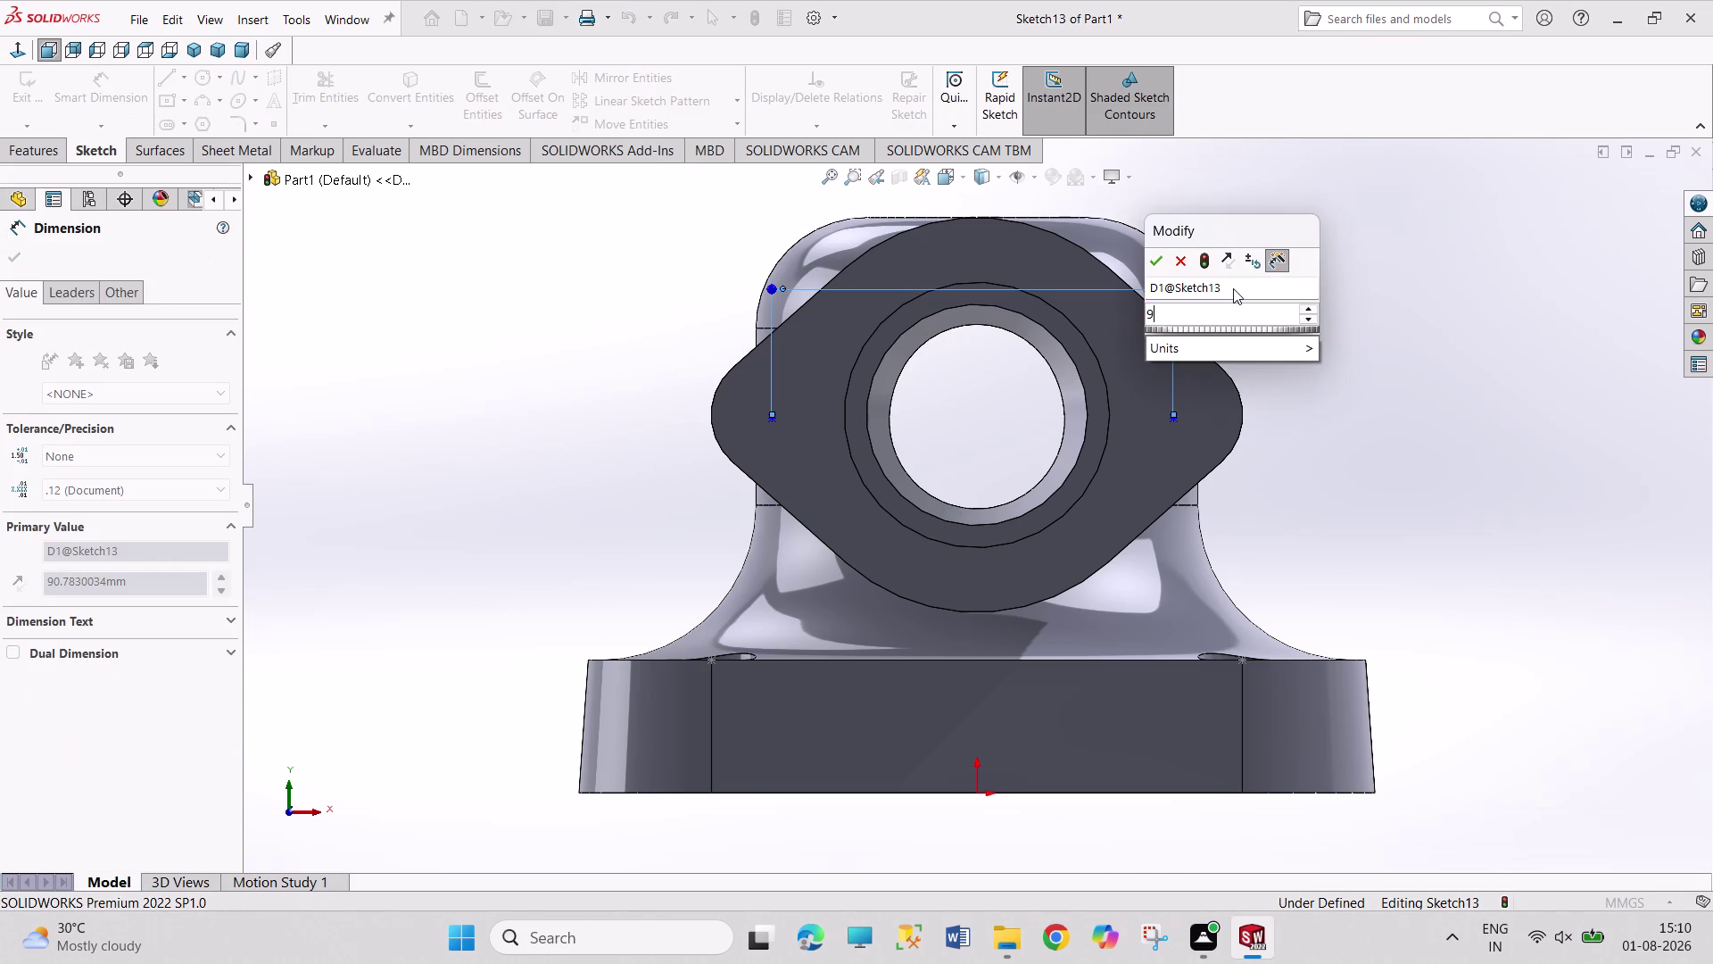
key(Return)
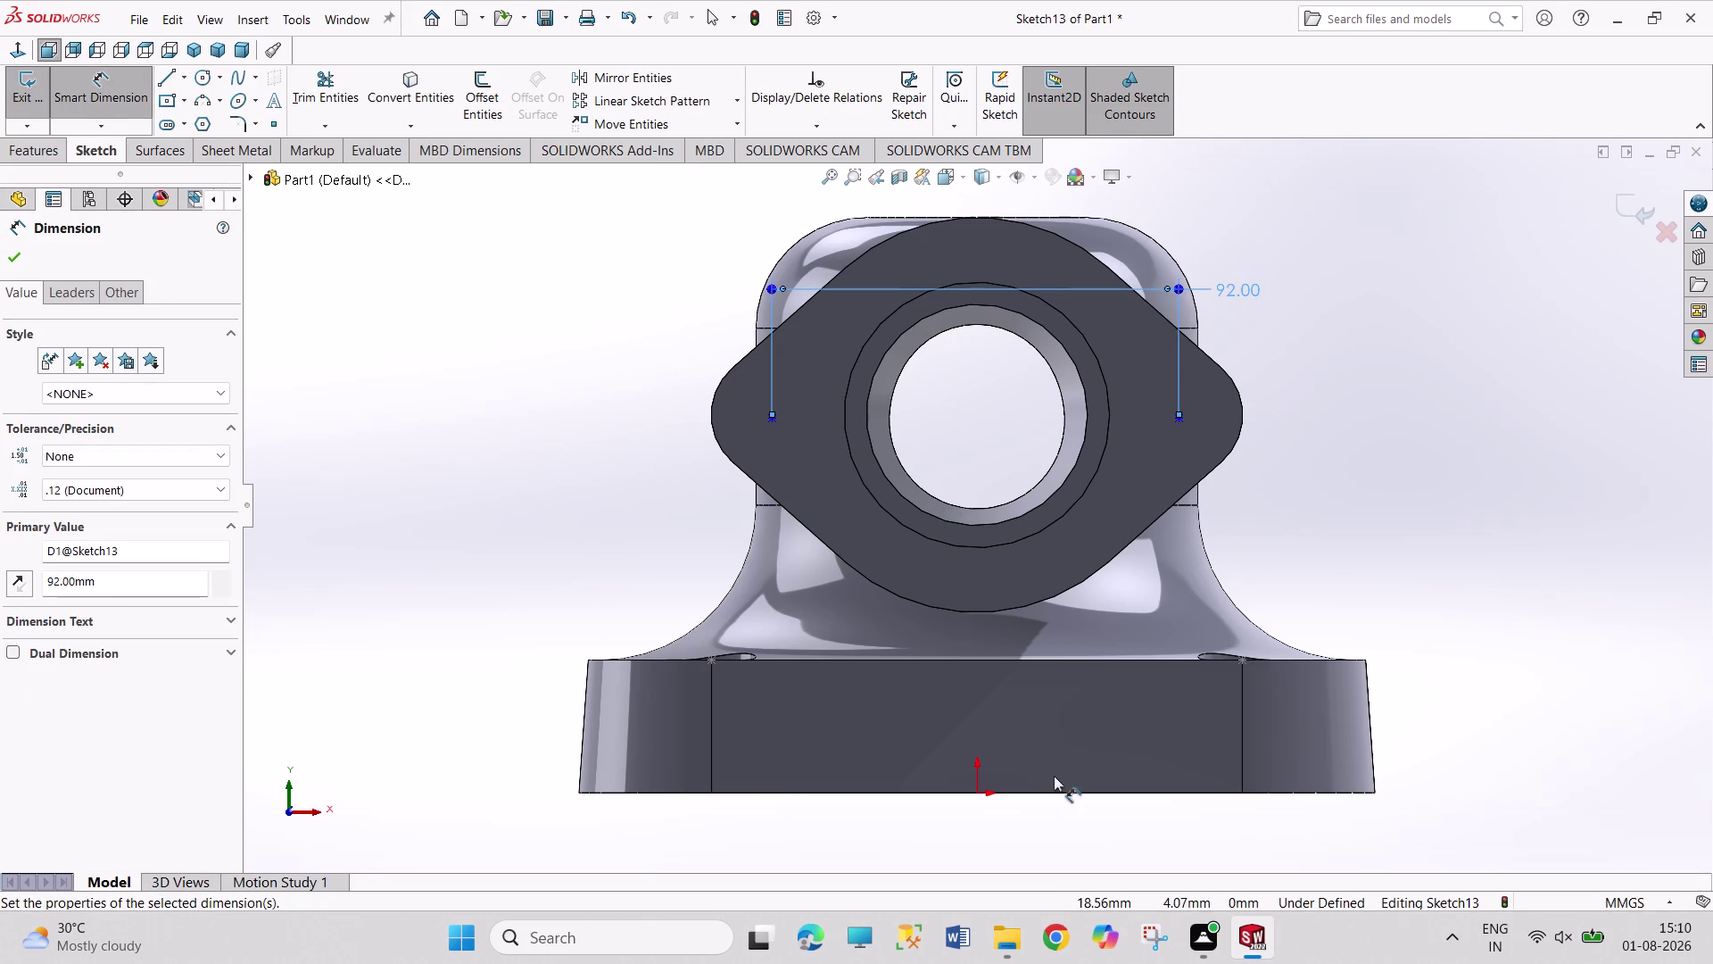
click(975, 795)
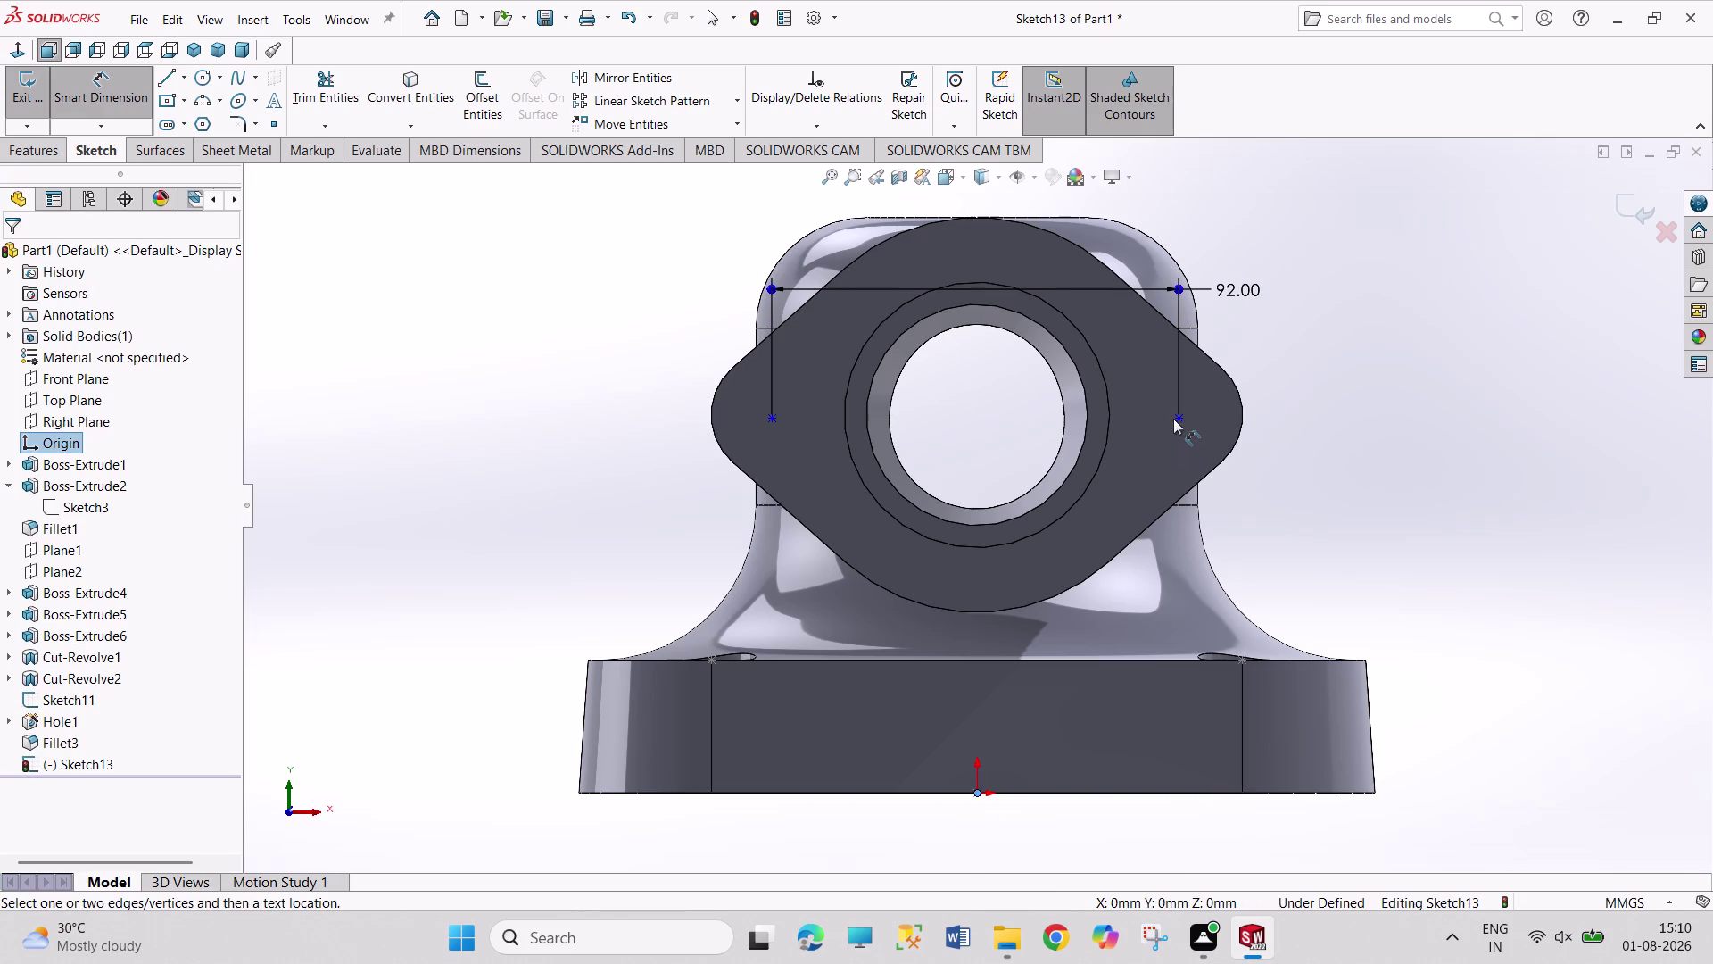
click(1180, 421)
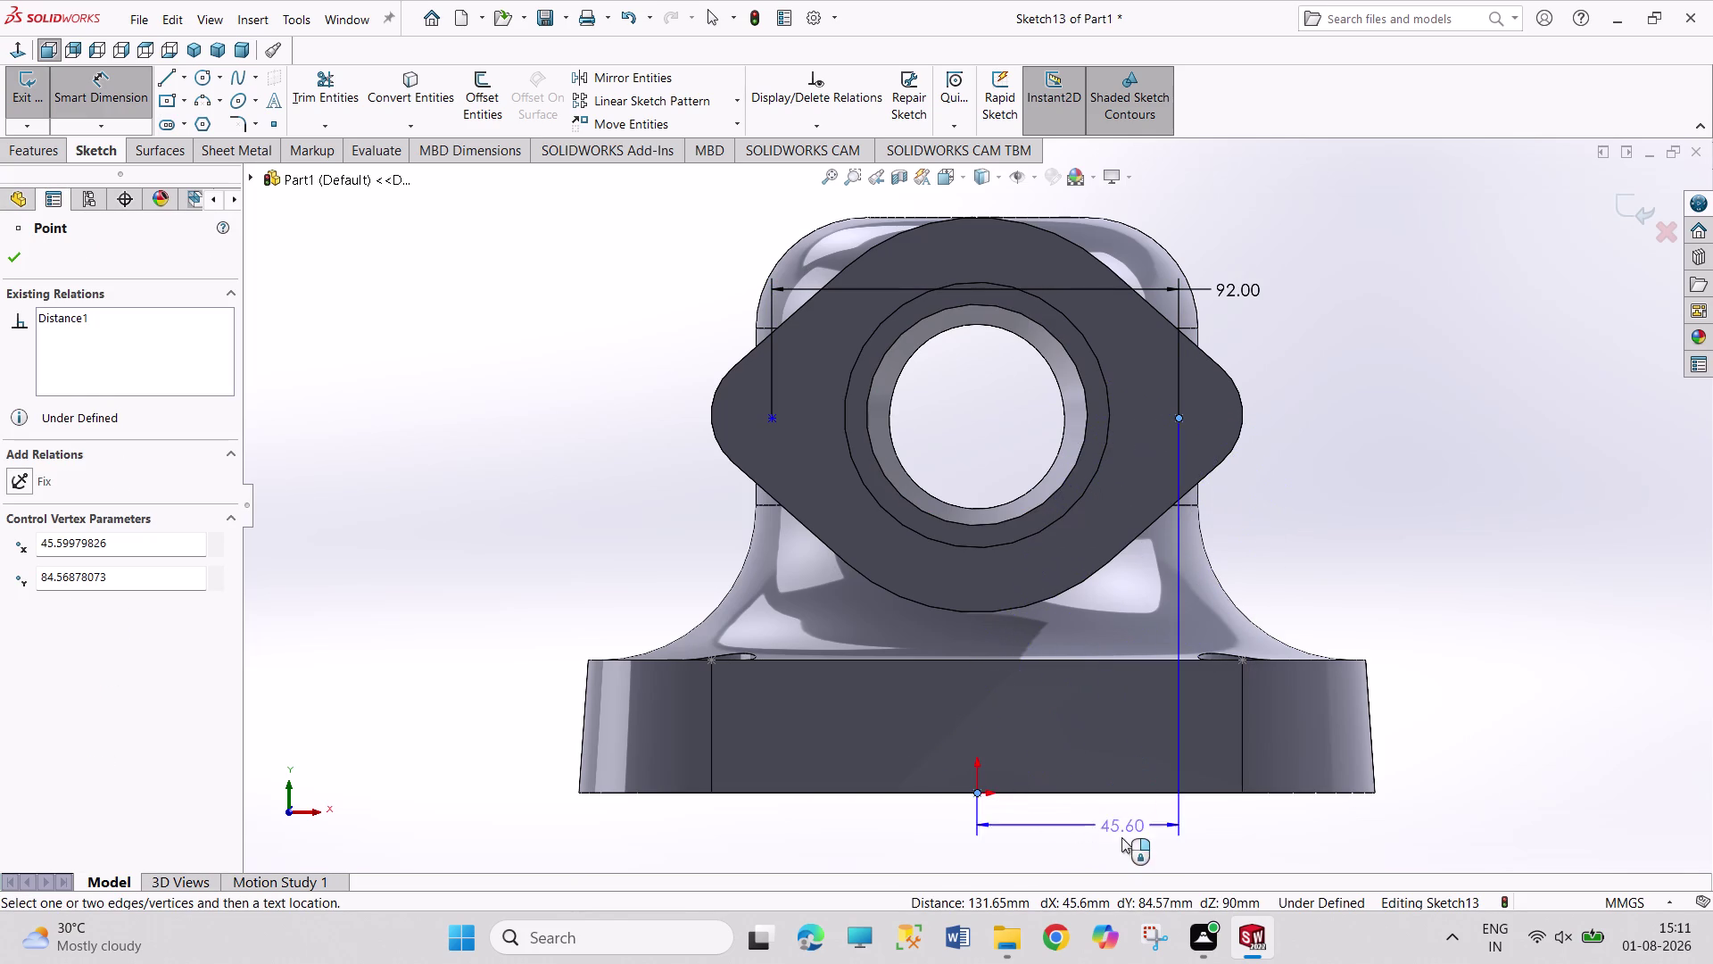
click(1120, 842)
text(92)
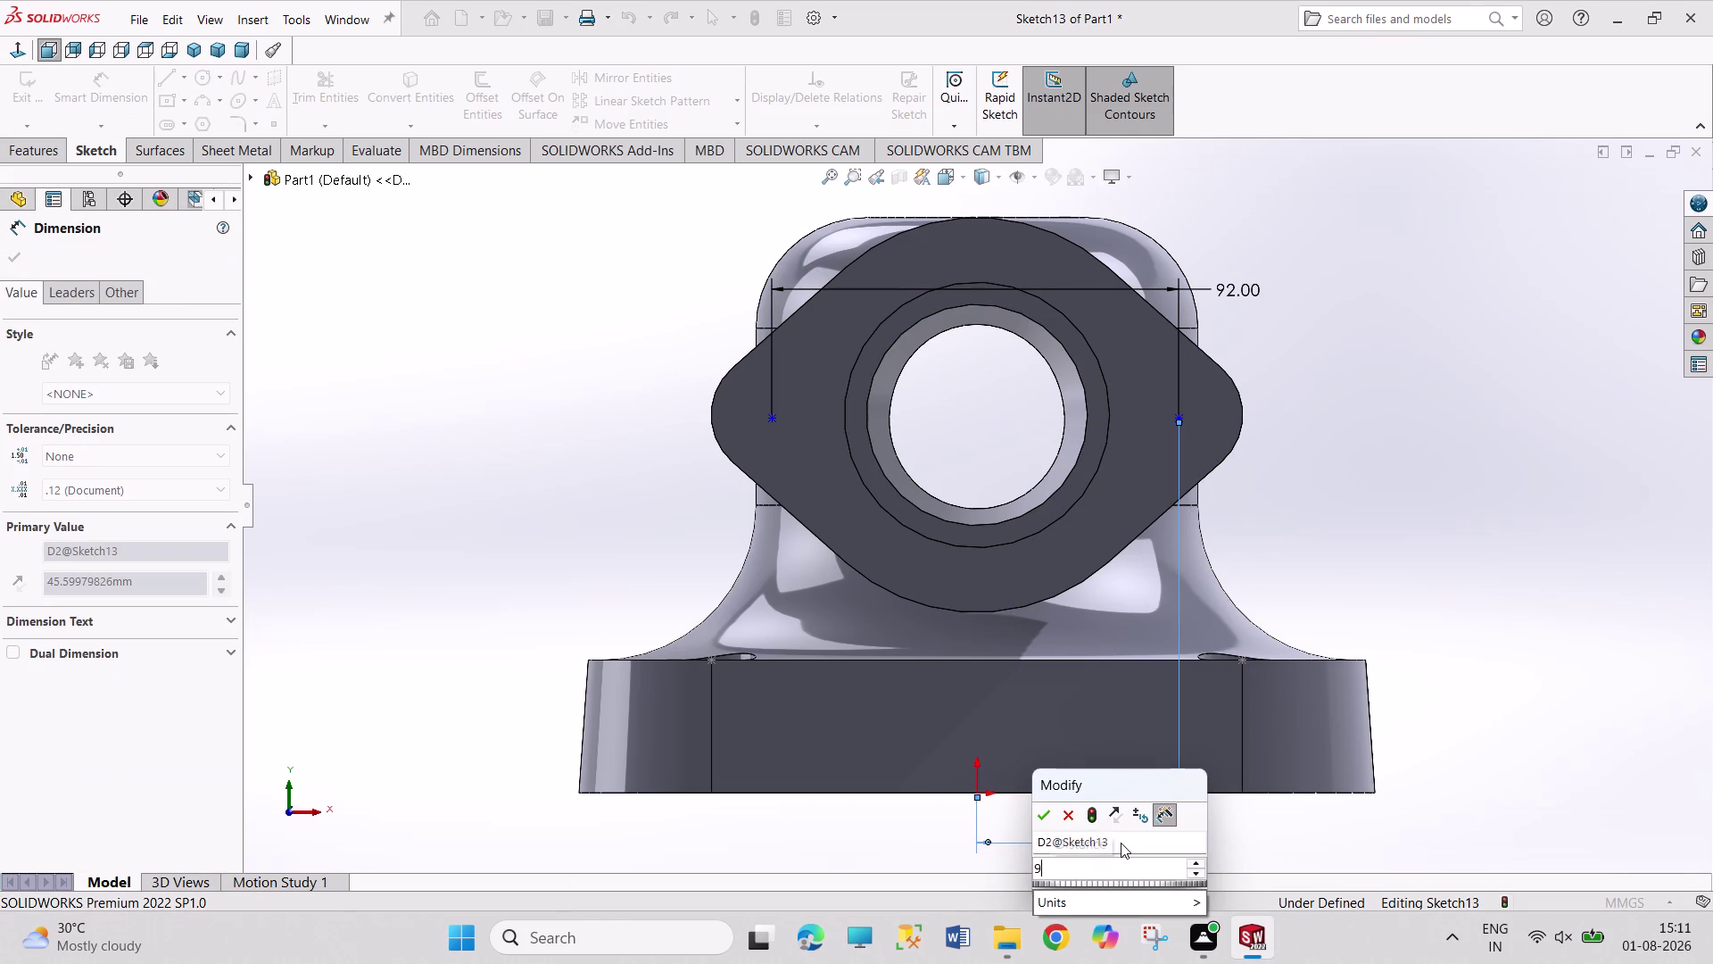
text(/2)
key(Return)
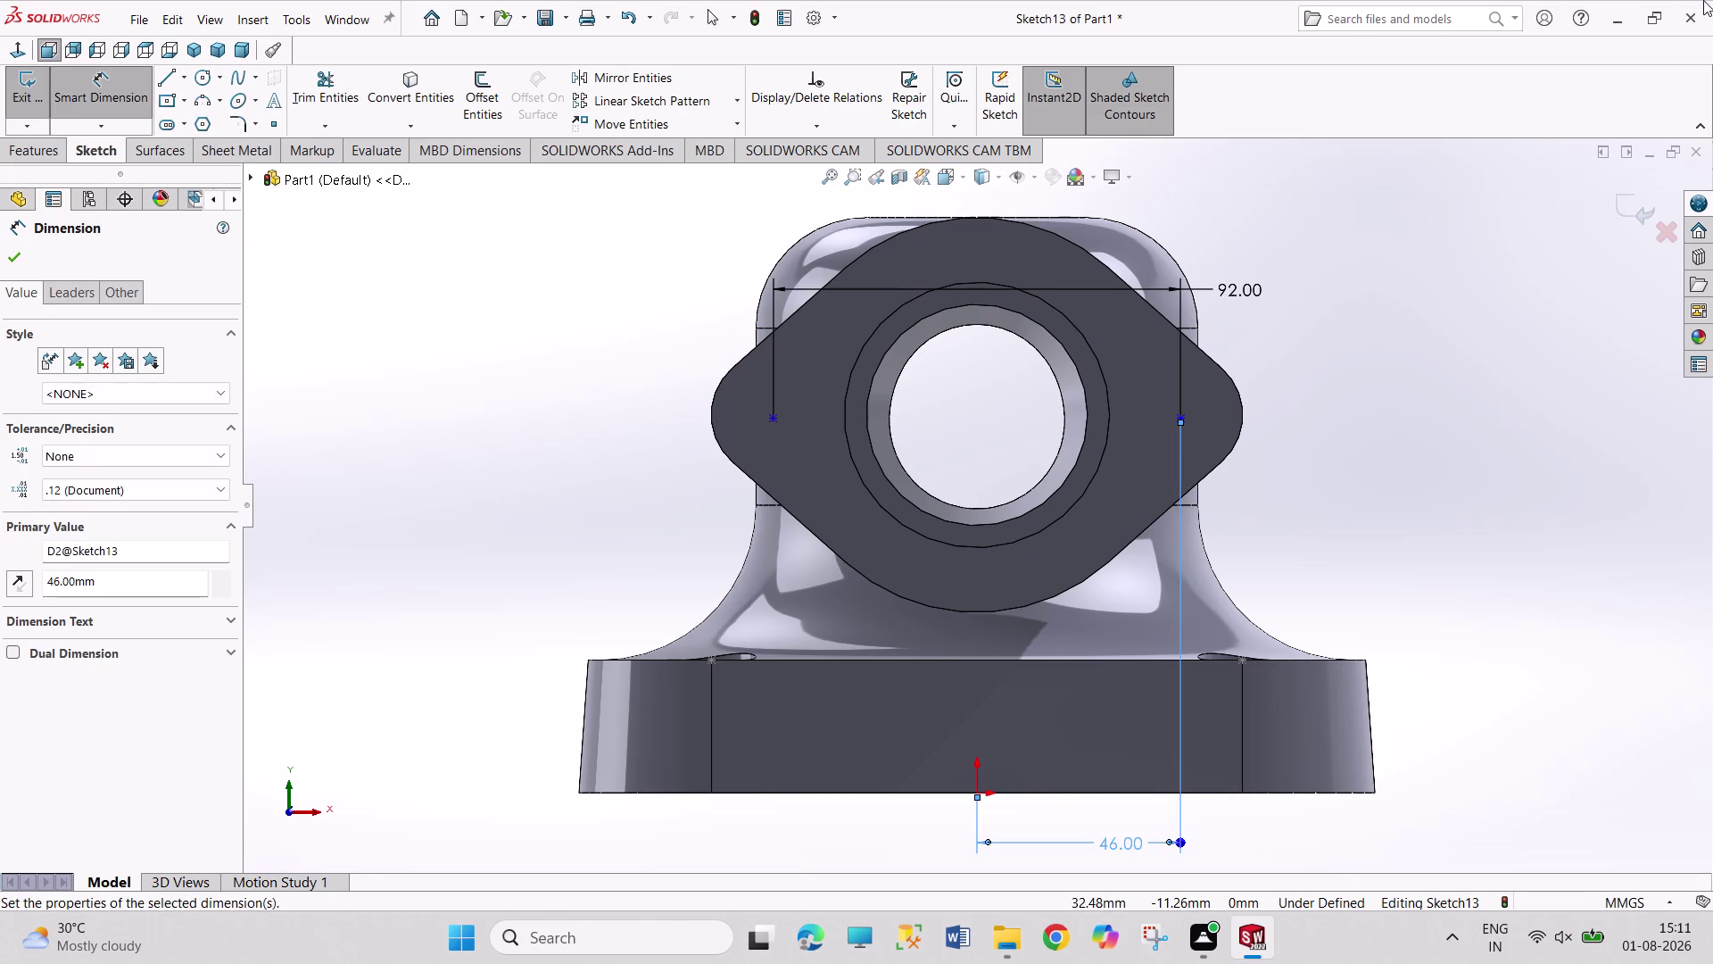
Add a Horizontal relation between the two hole points to fully define the sketch.
right_click(1398, 356)
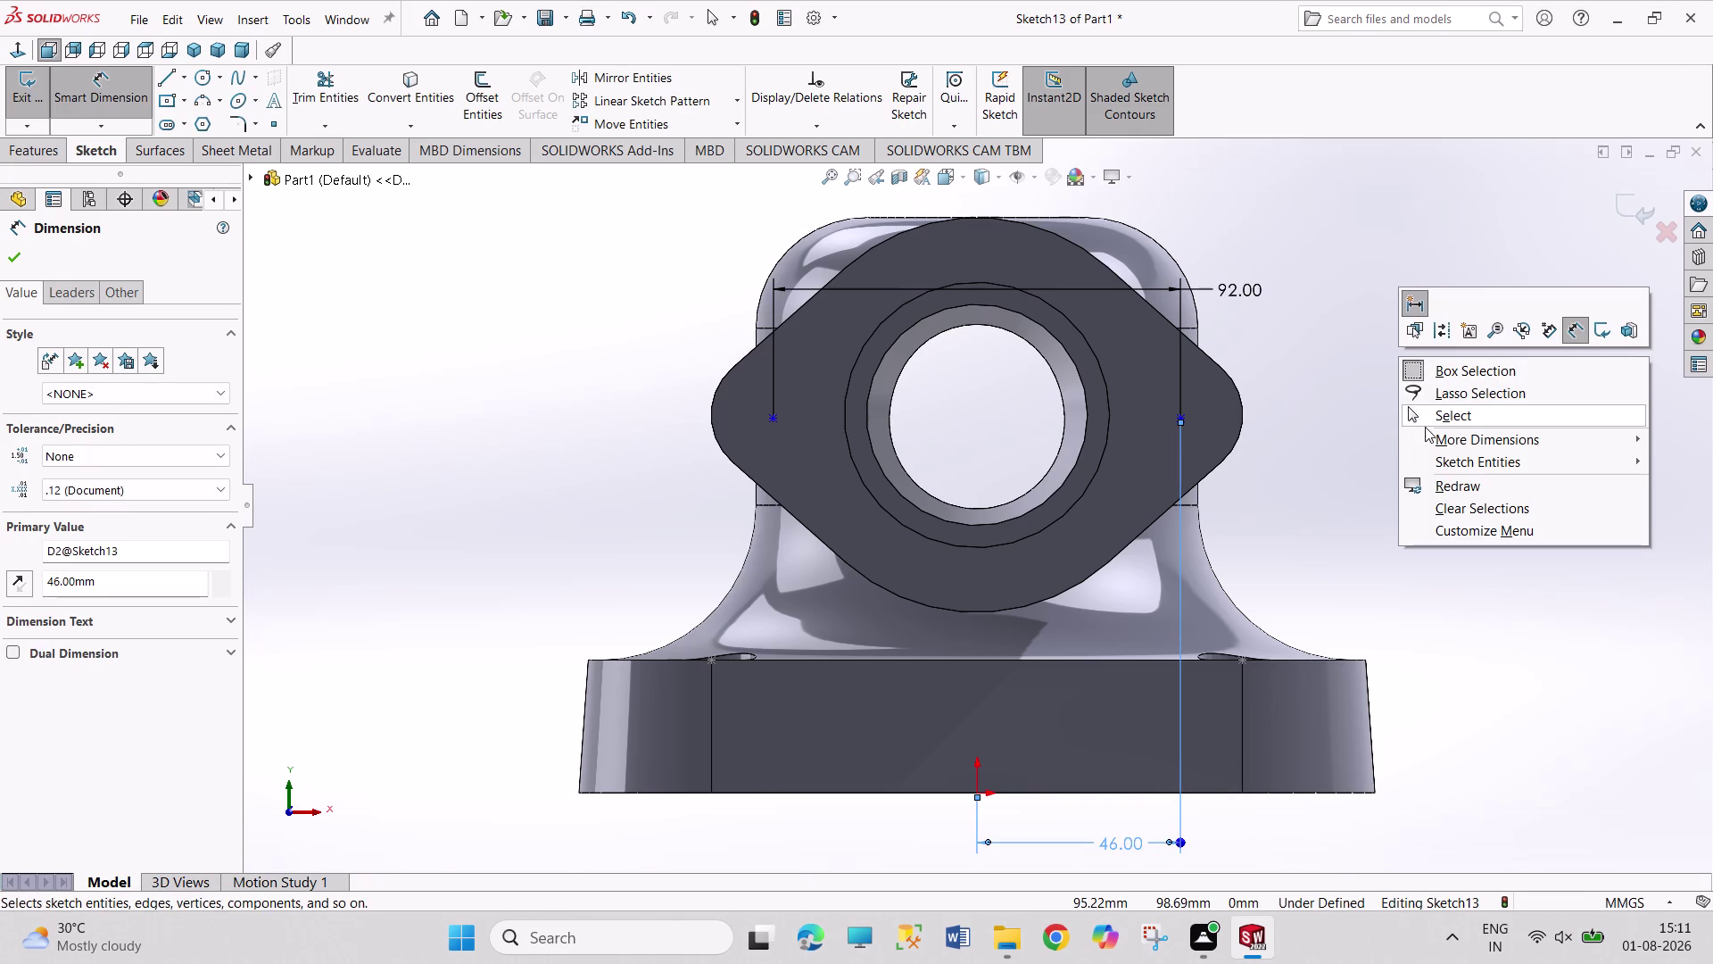
click(1433, 415)
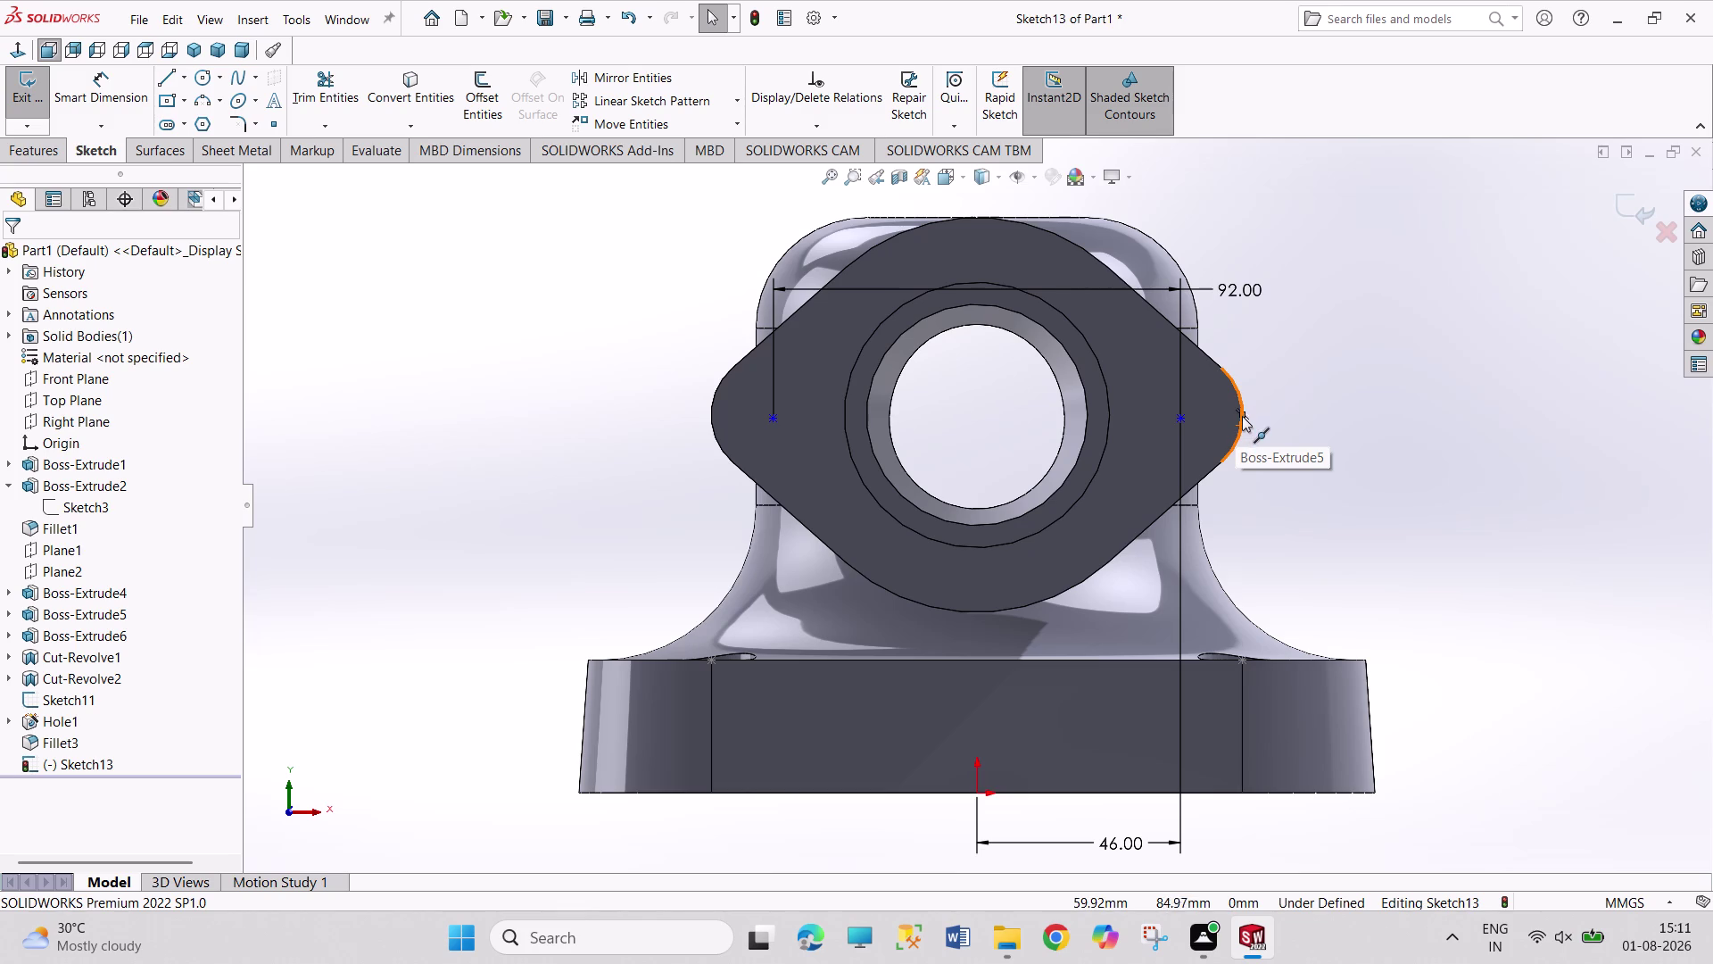
click(1242, 415)
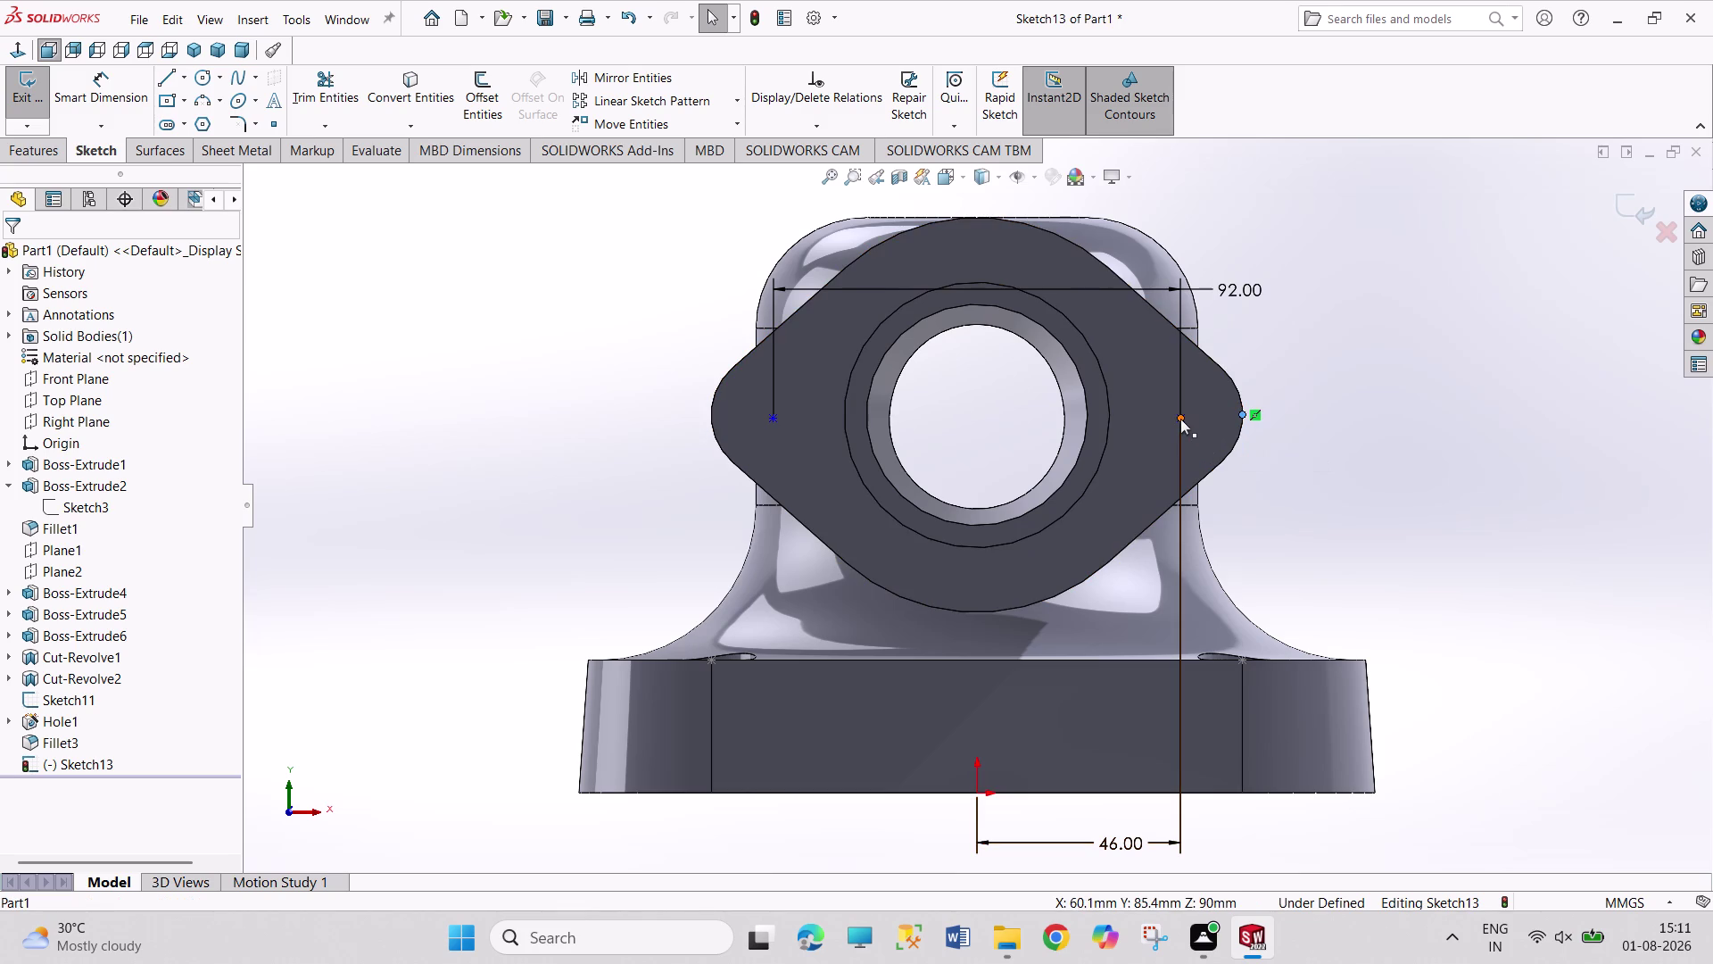
click(1180, 419)
click(1230, 346)
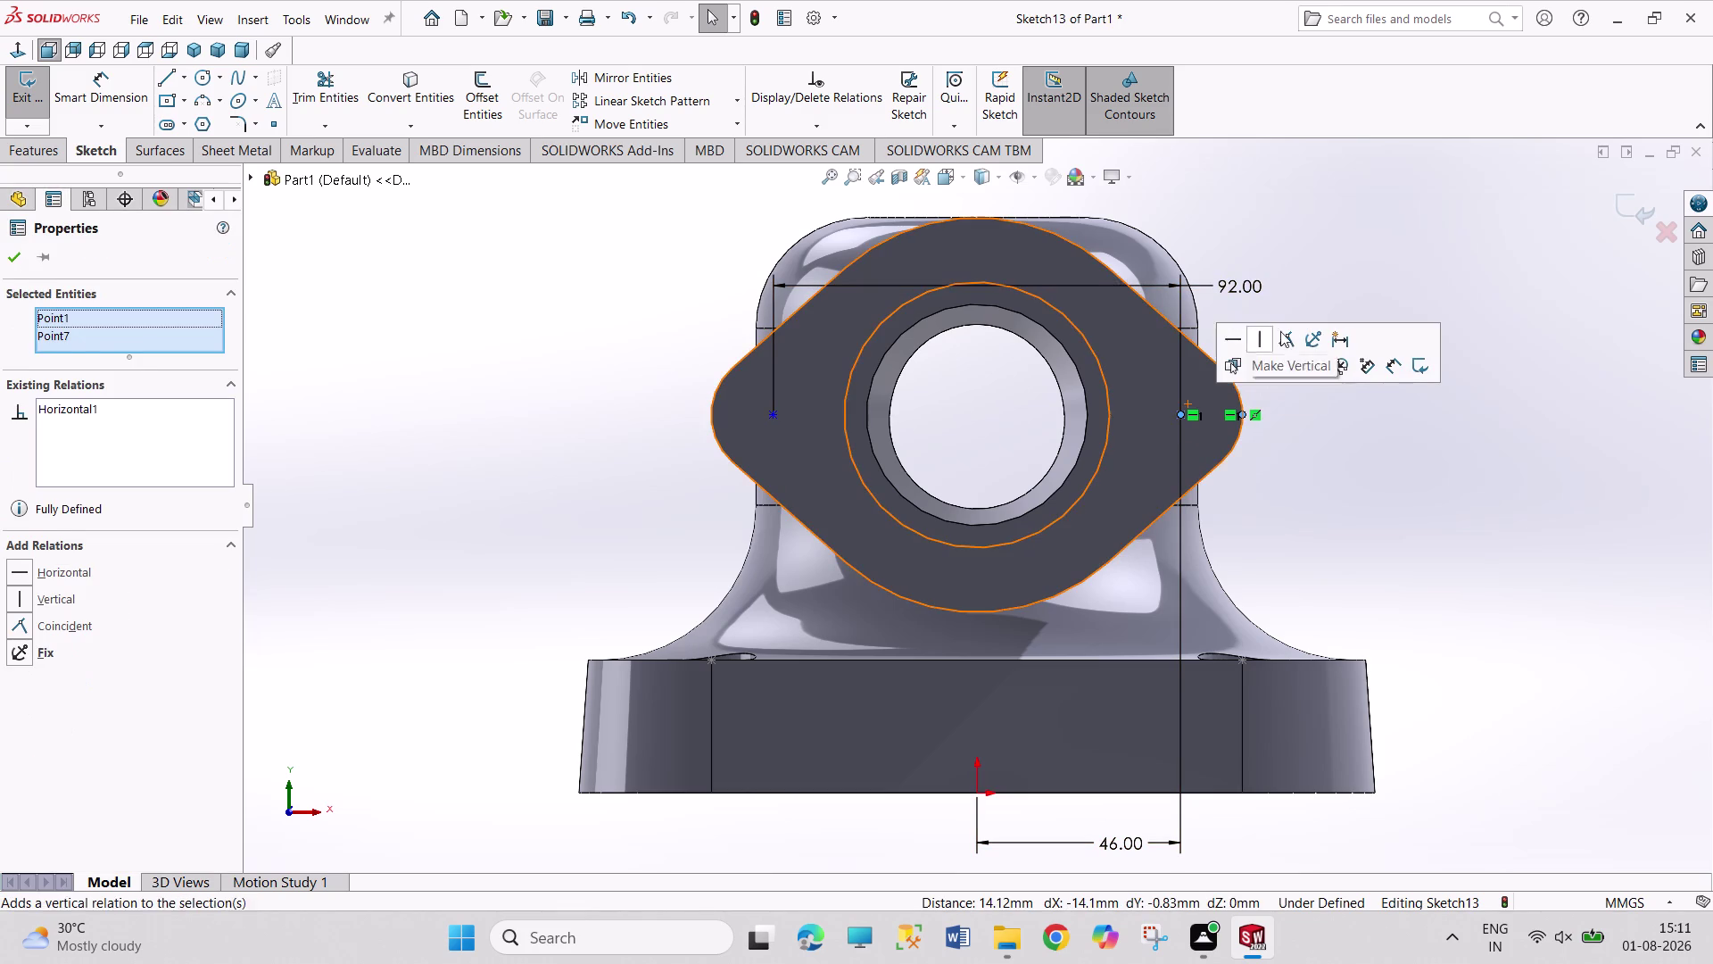
click(1411, 281)
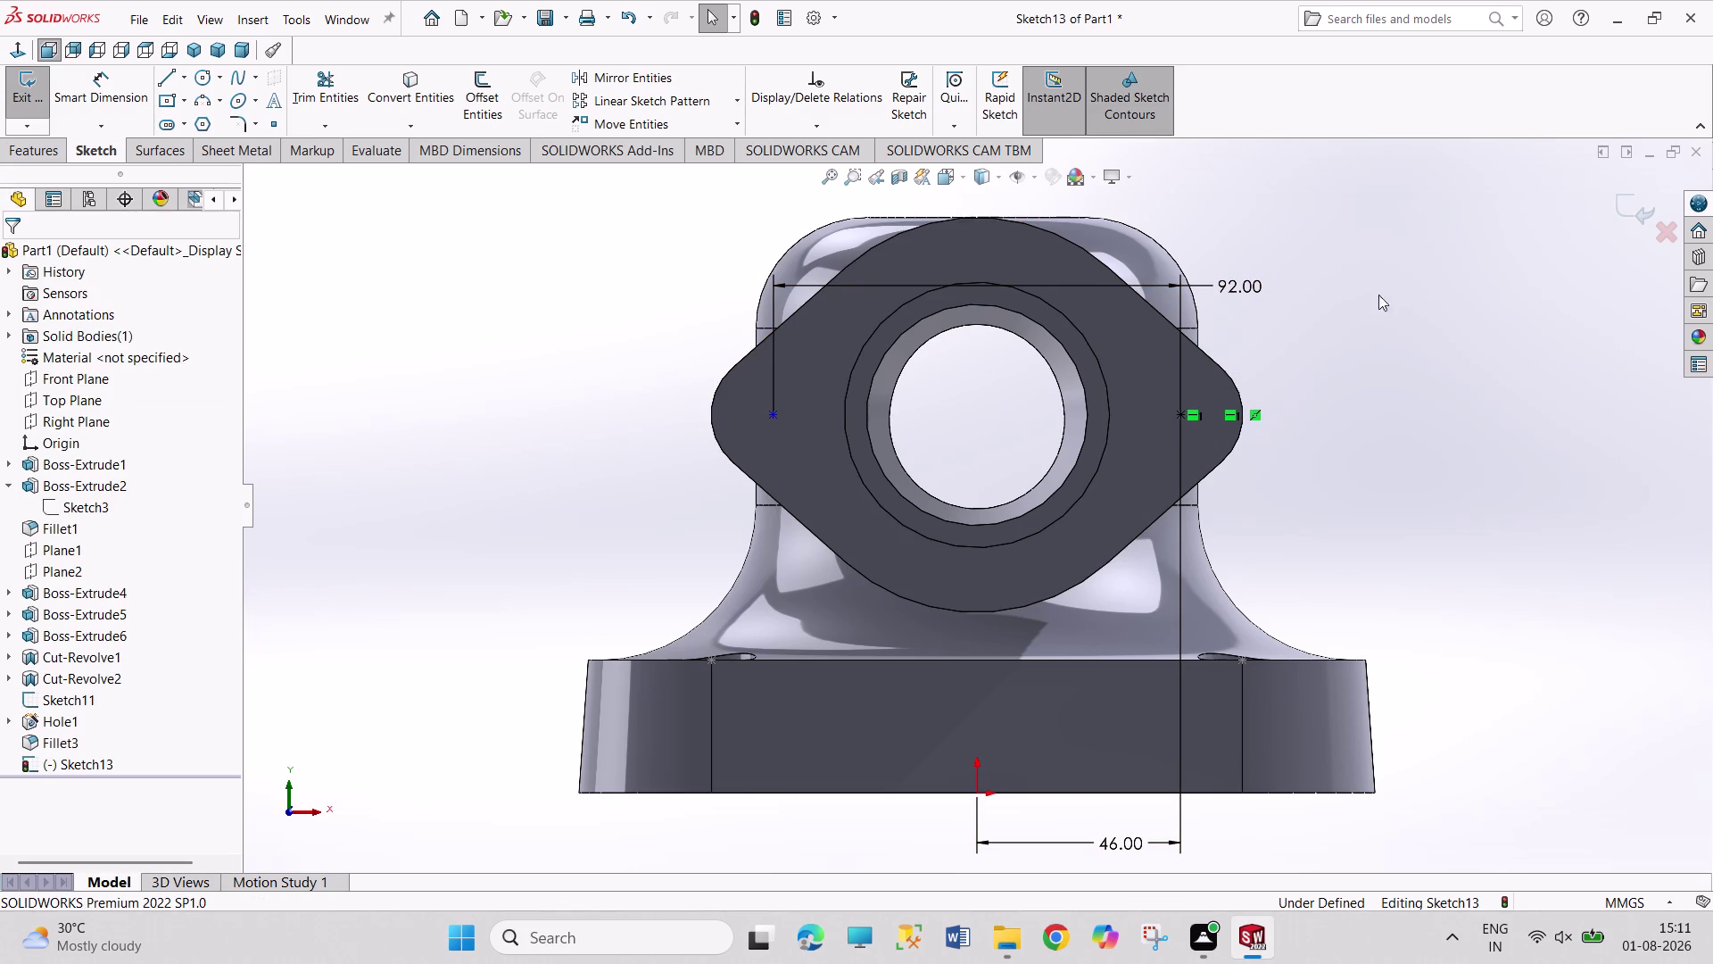
click(769, 416)
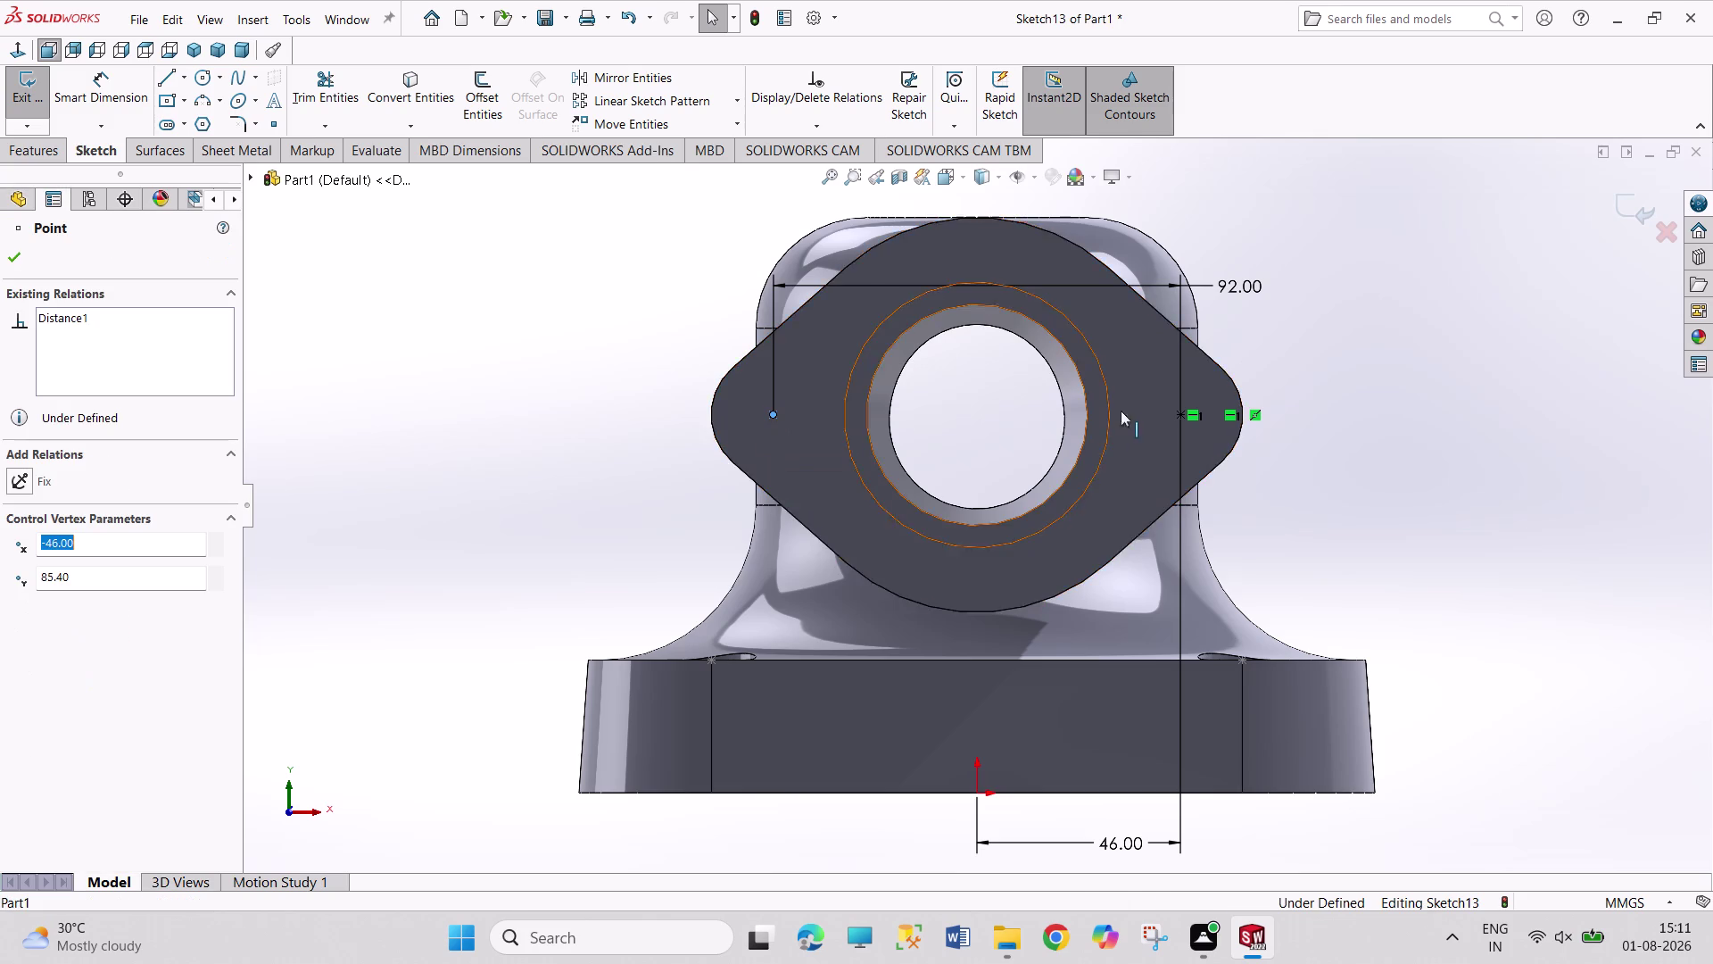
click(1179, 414)
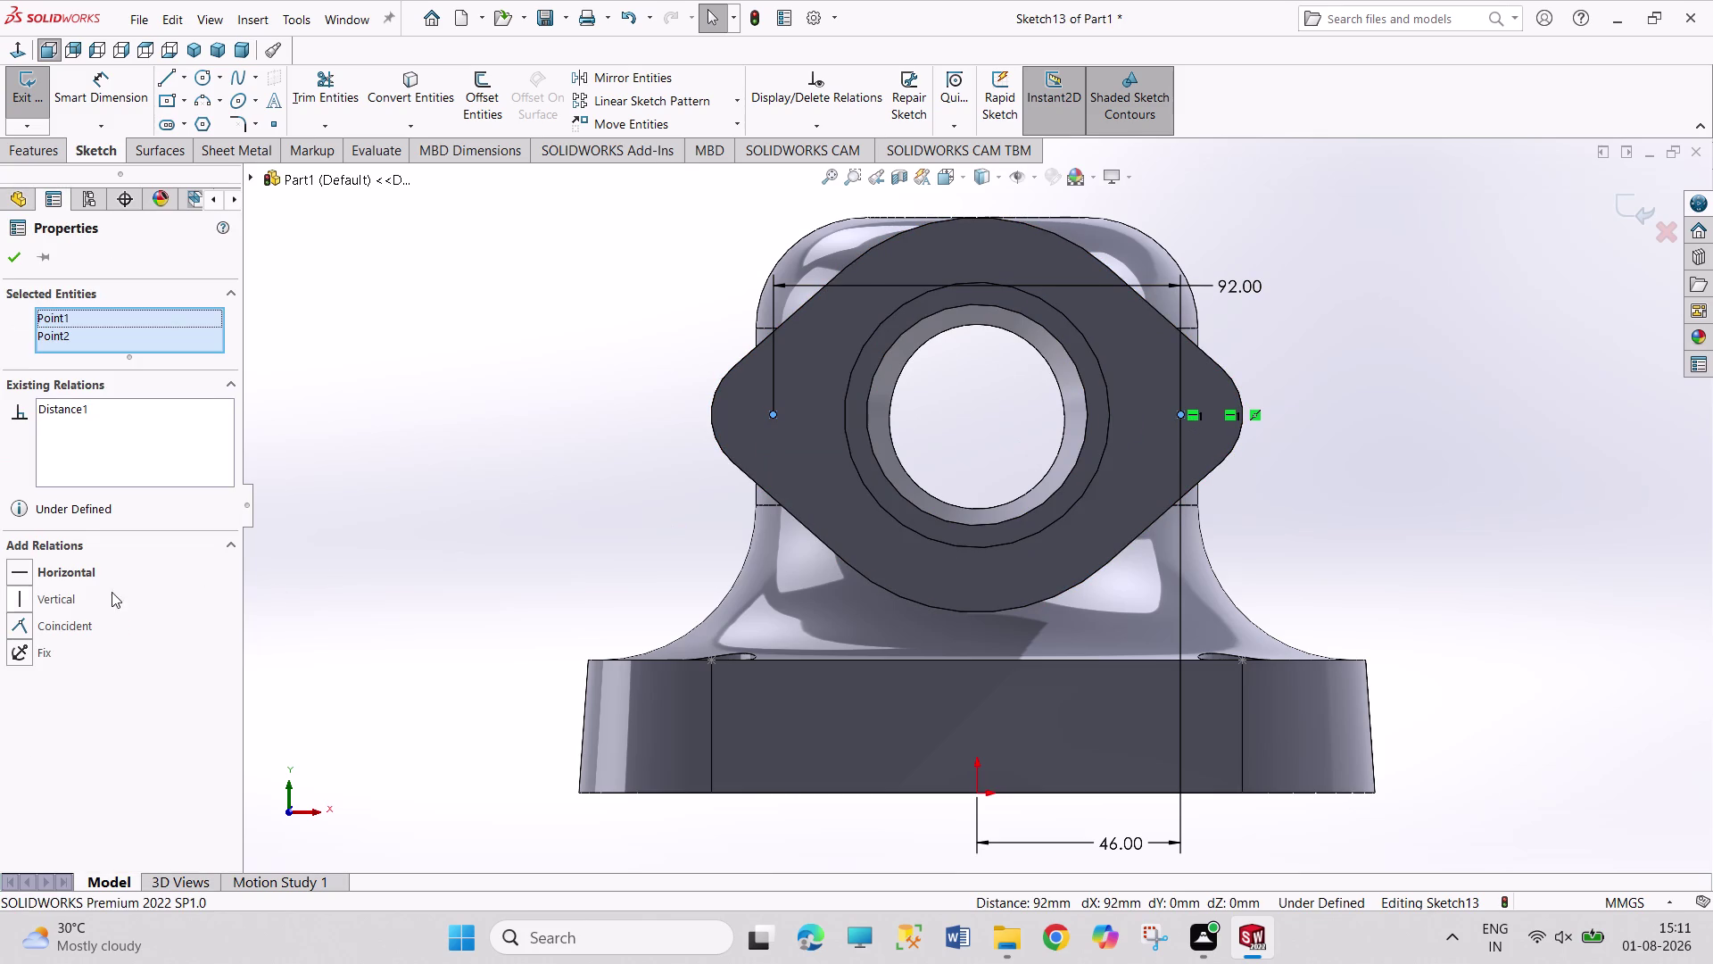
click(68, 574)
click(320, 507)
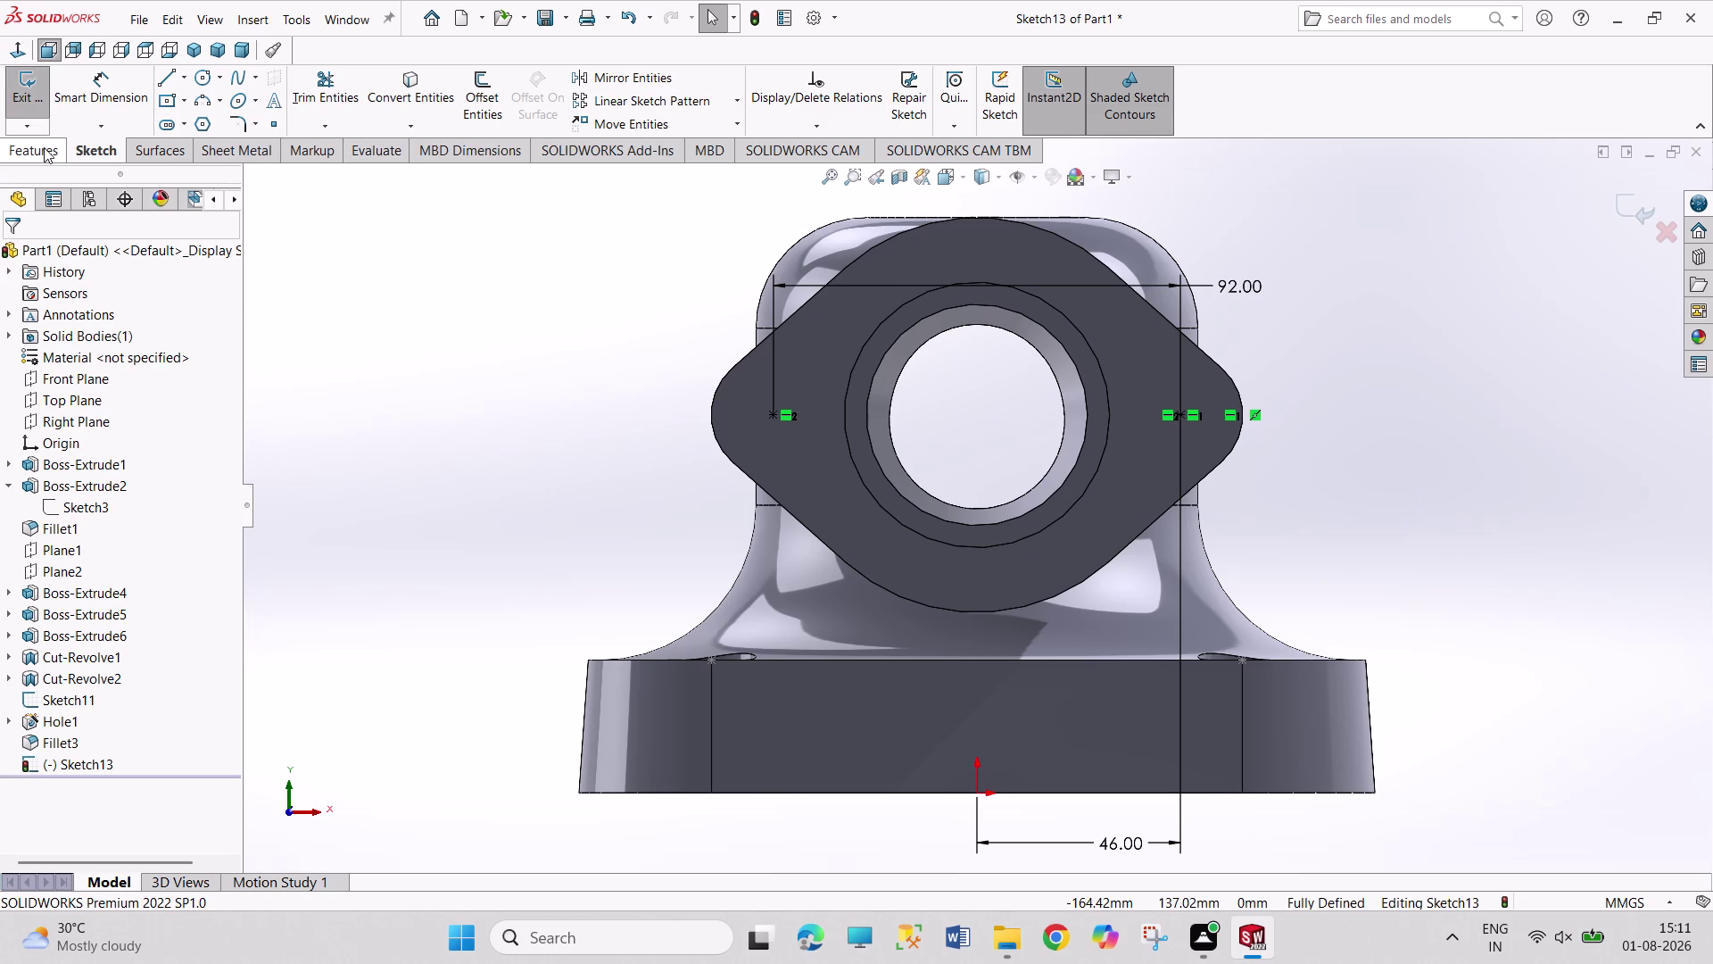
click(28, 96)
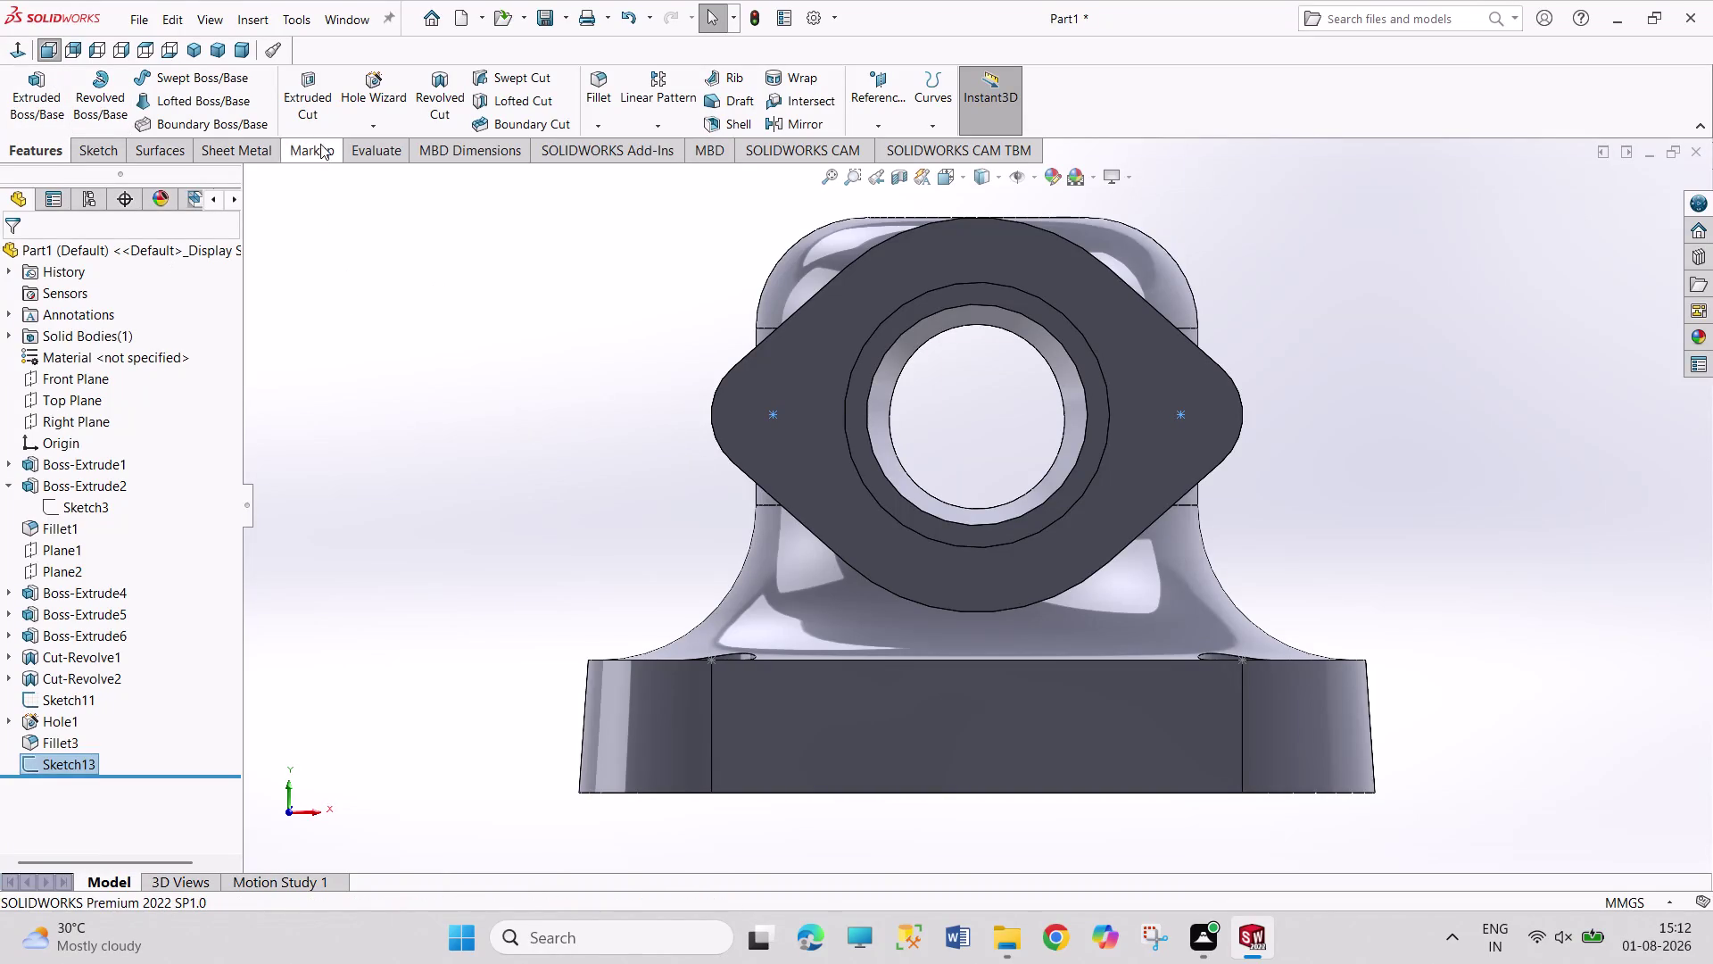
Open the Hole Wizard dropdown on the Features tab.
click(385, 125)
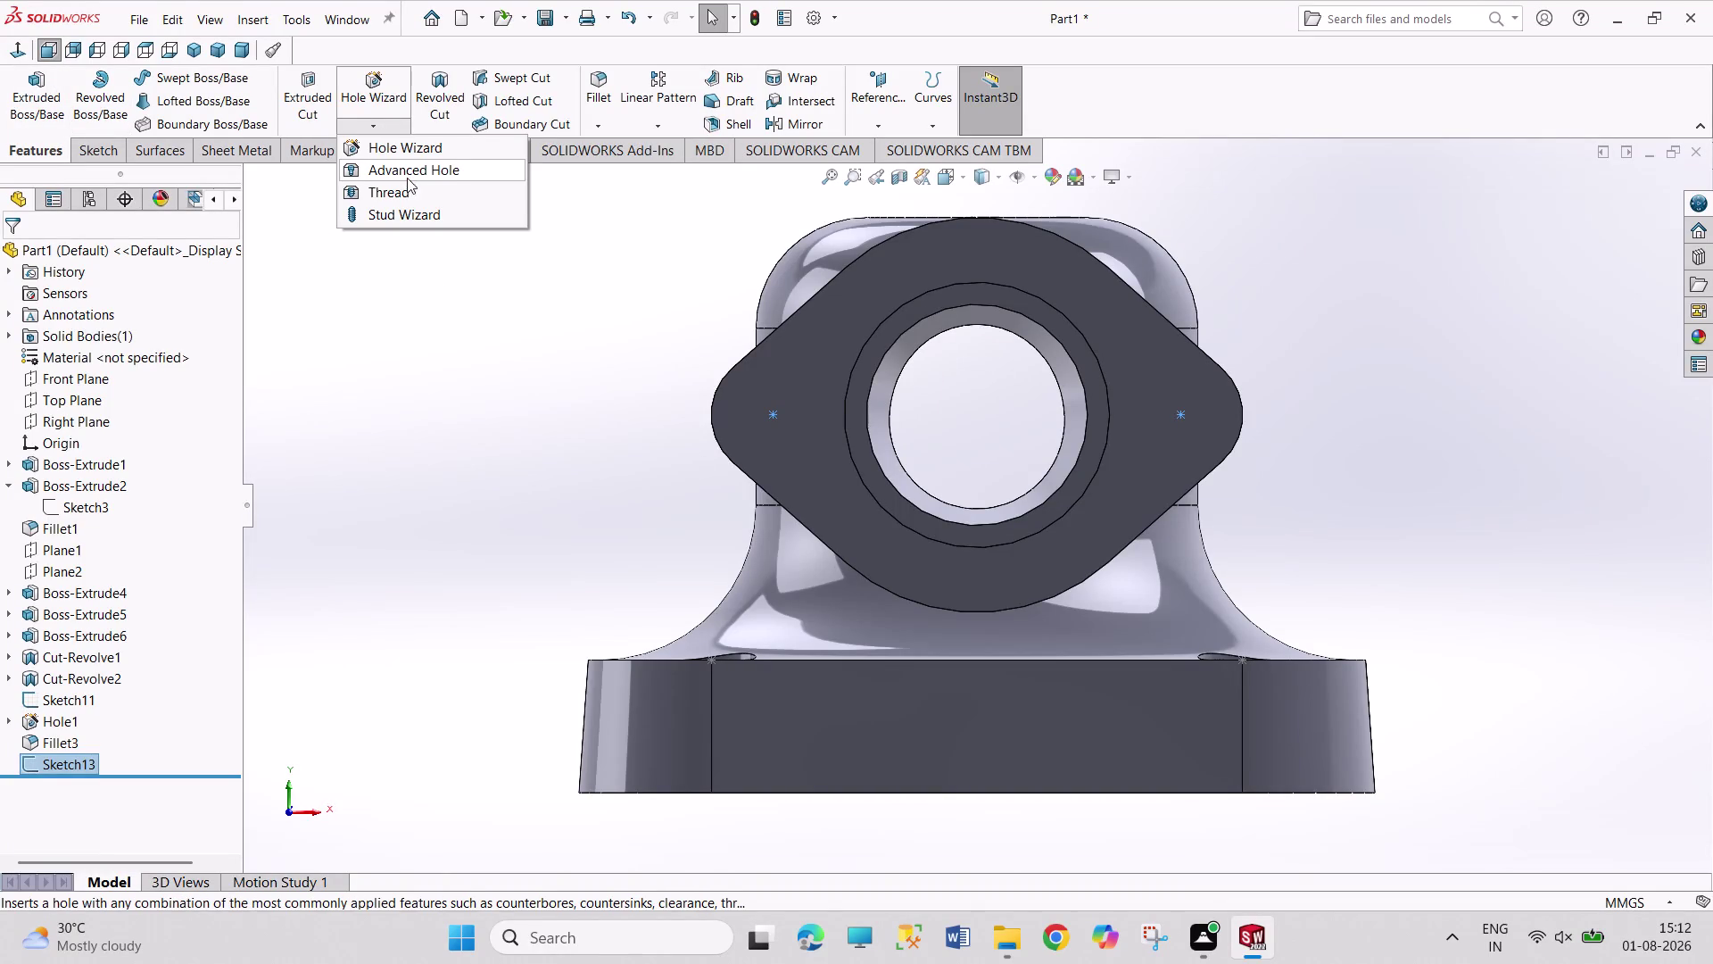
Start a Hole Wizard feature with the Counterbored hole type.
click(405, 149)
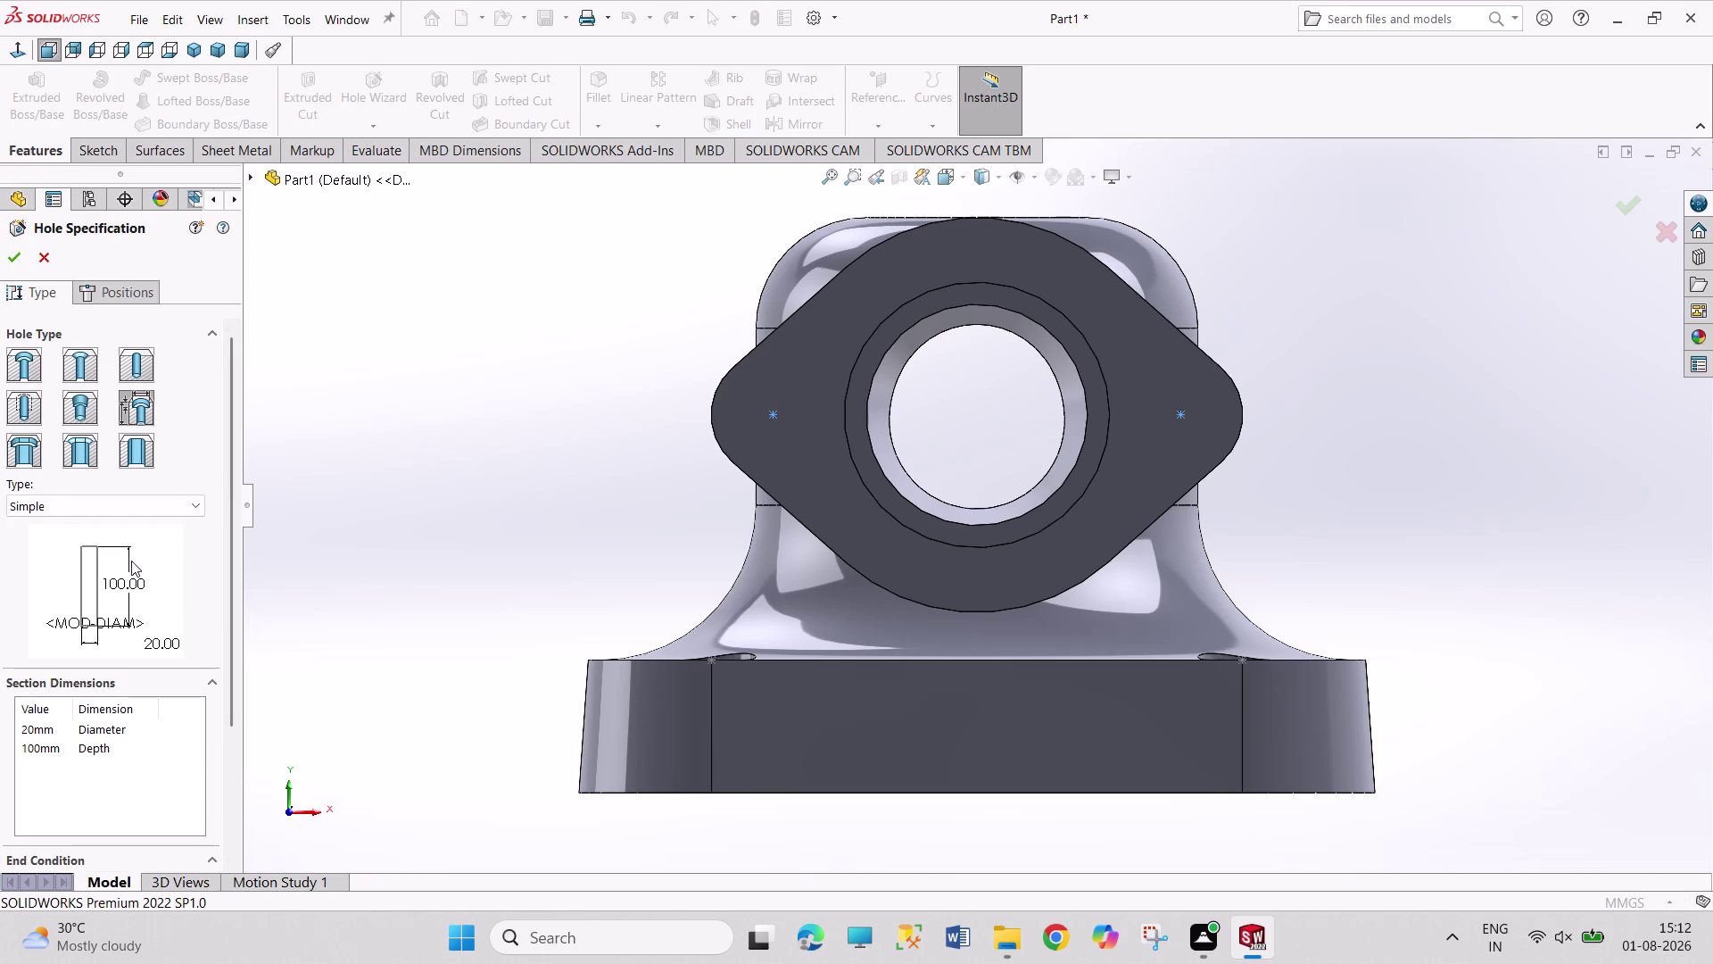
click(163, 515)
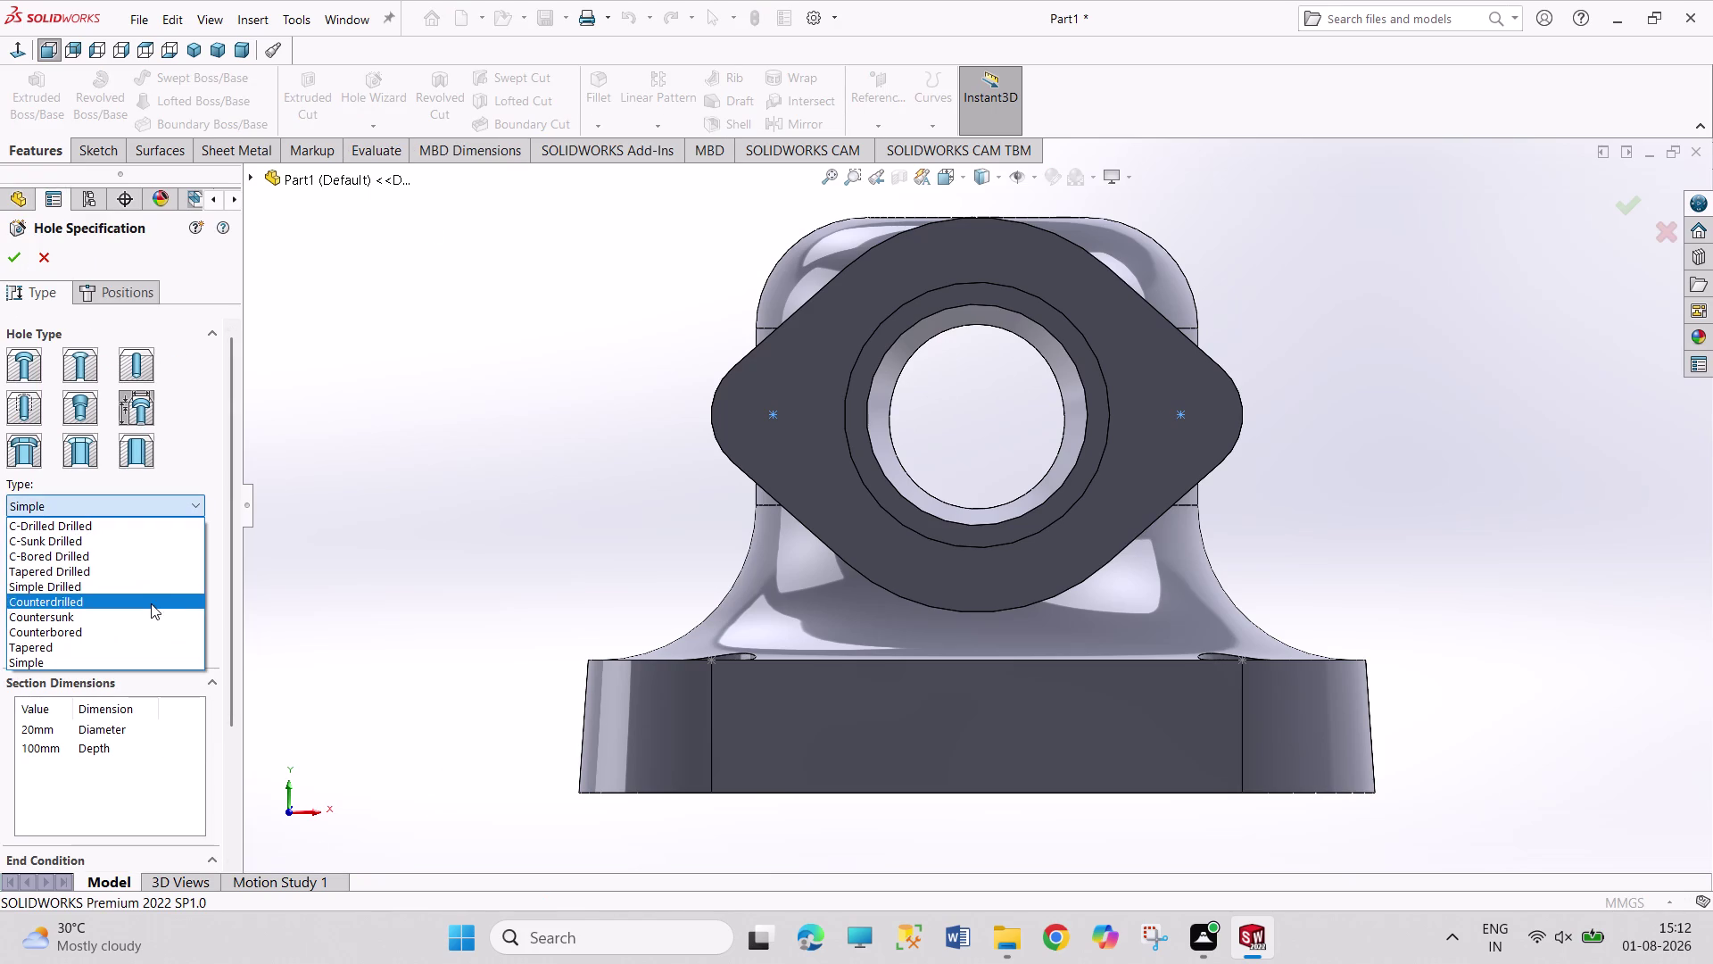
click(146, 617)
click(181, 497)
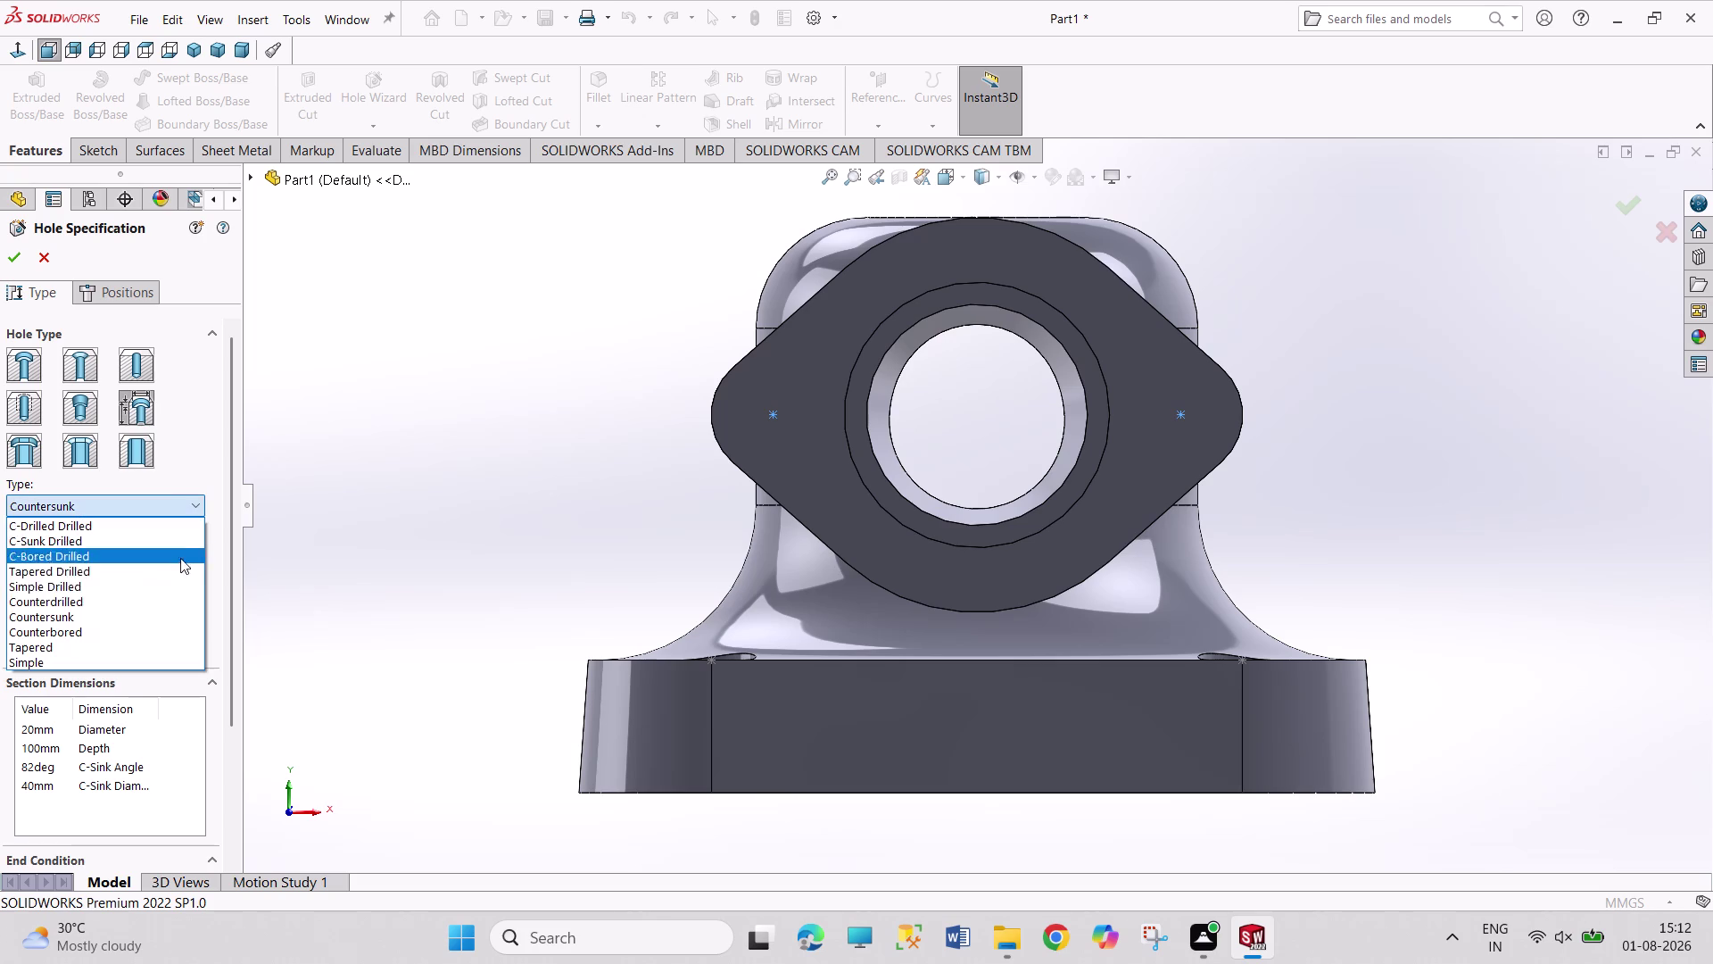
click(165, 601)
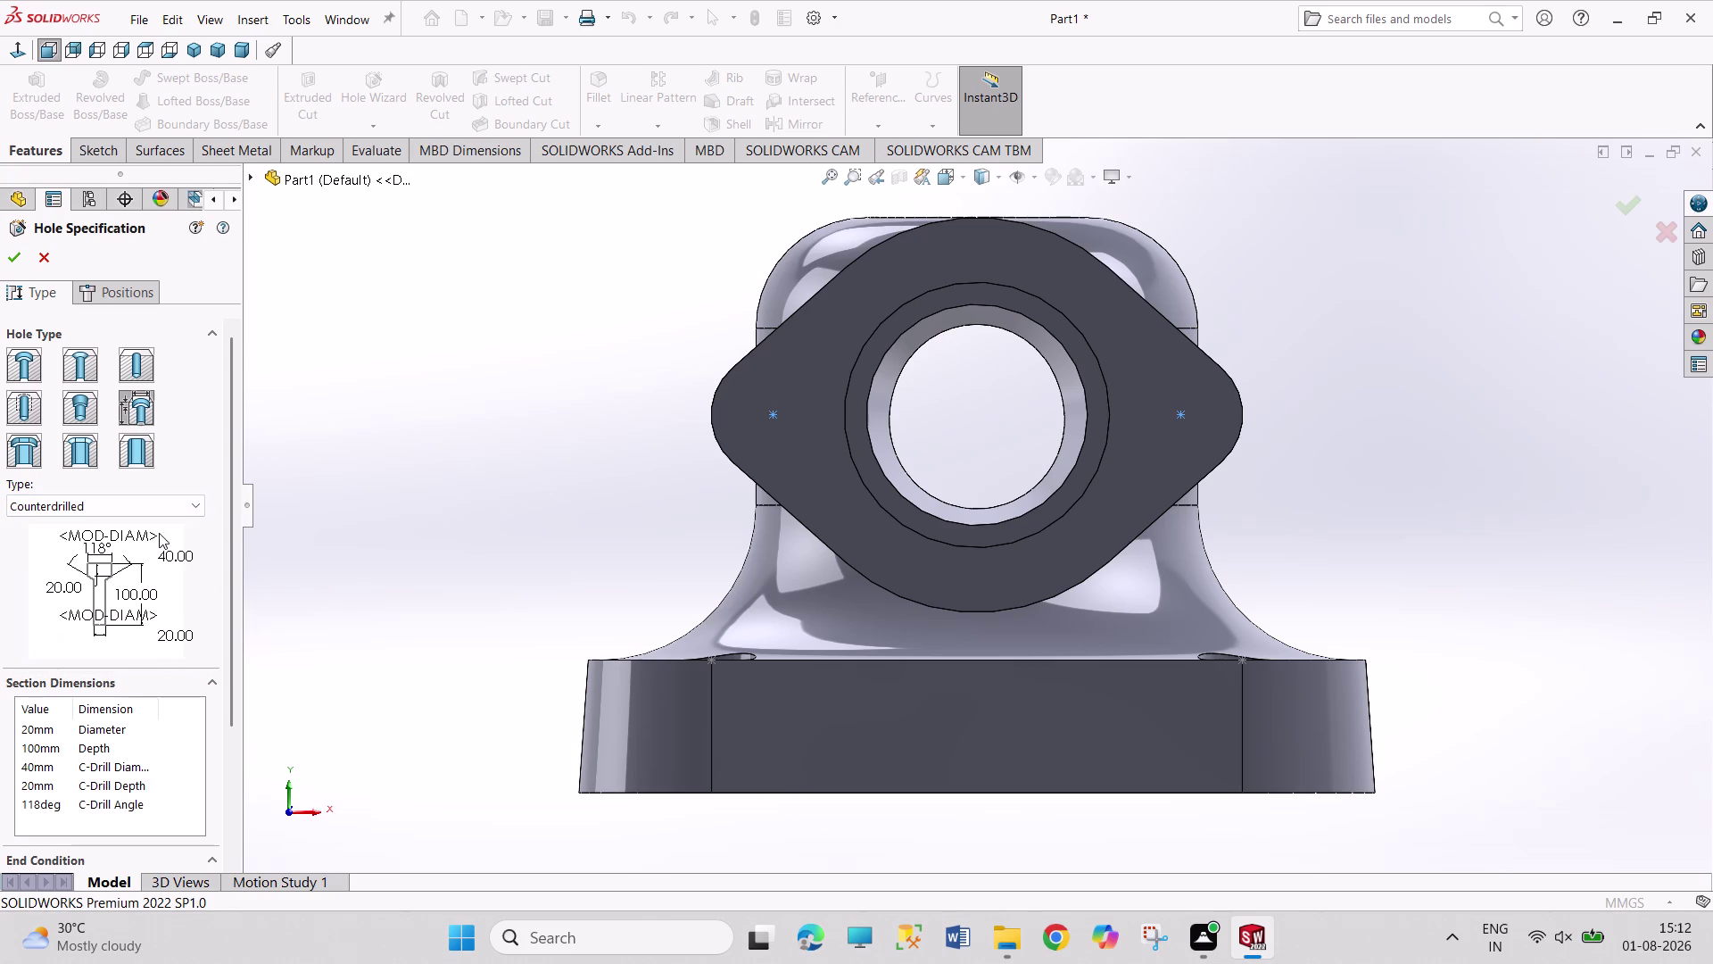
click(162, 513)
click(162, 635)
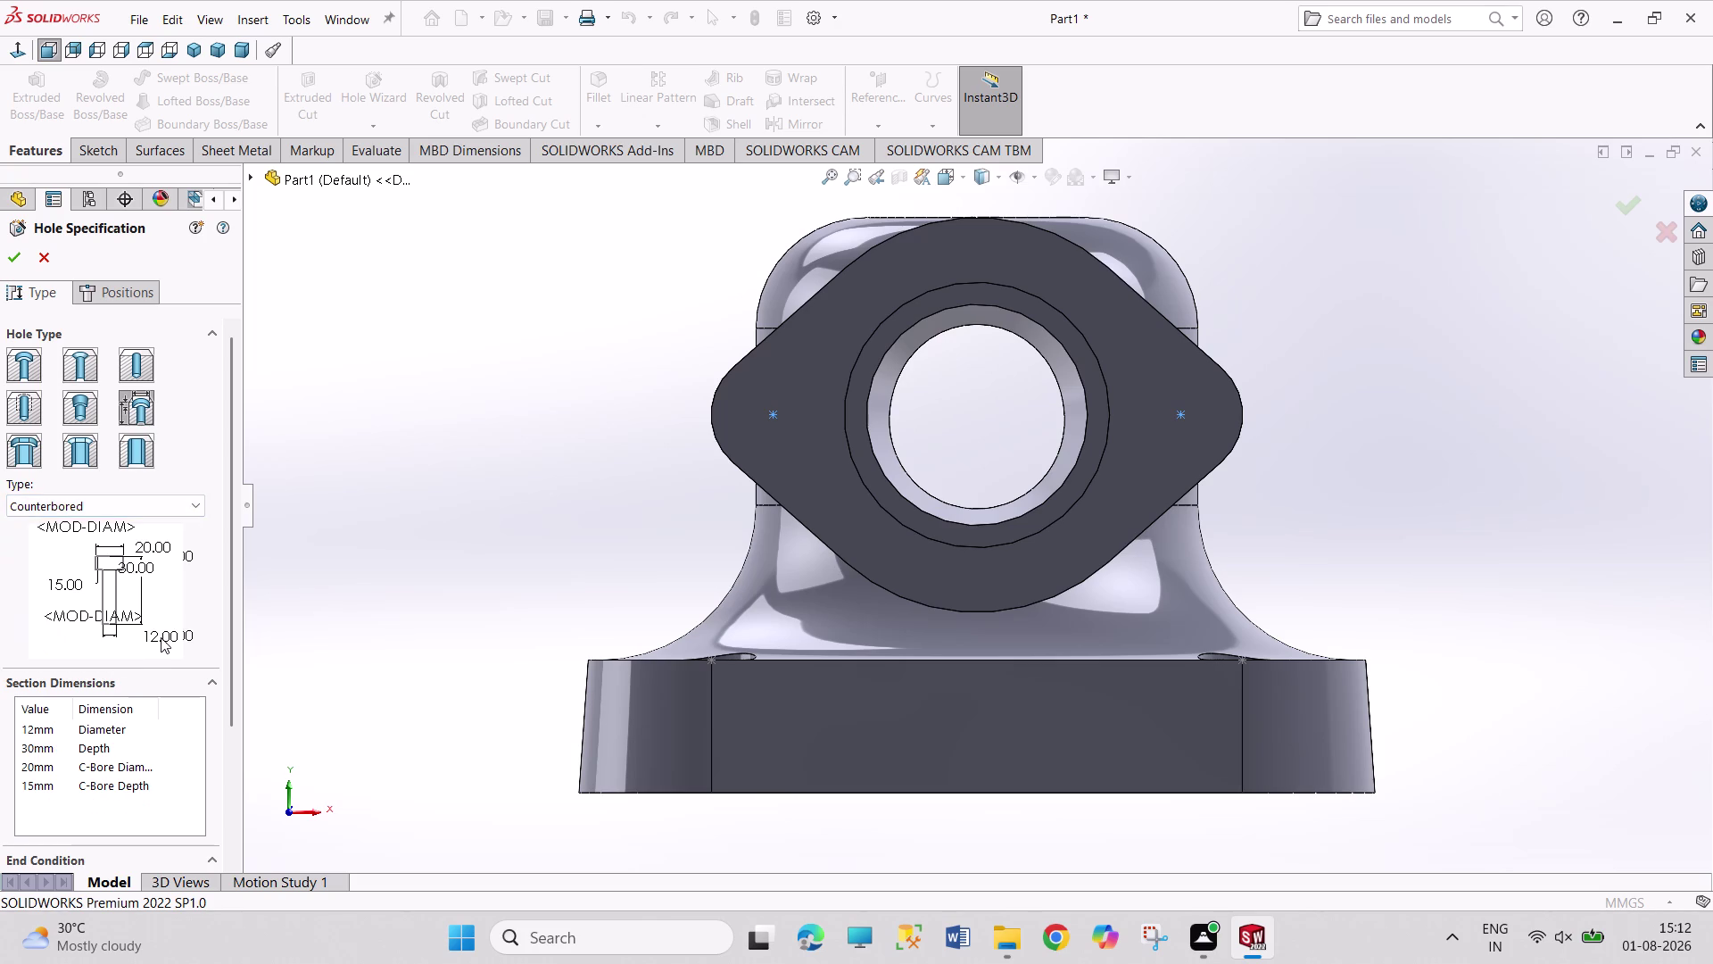
Set the counterbore diameter to 18 mm and dismiss the location warning.
click(34, 769)
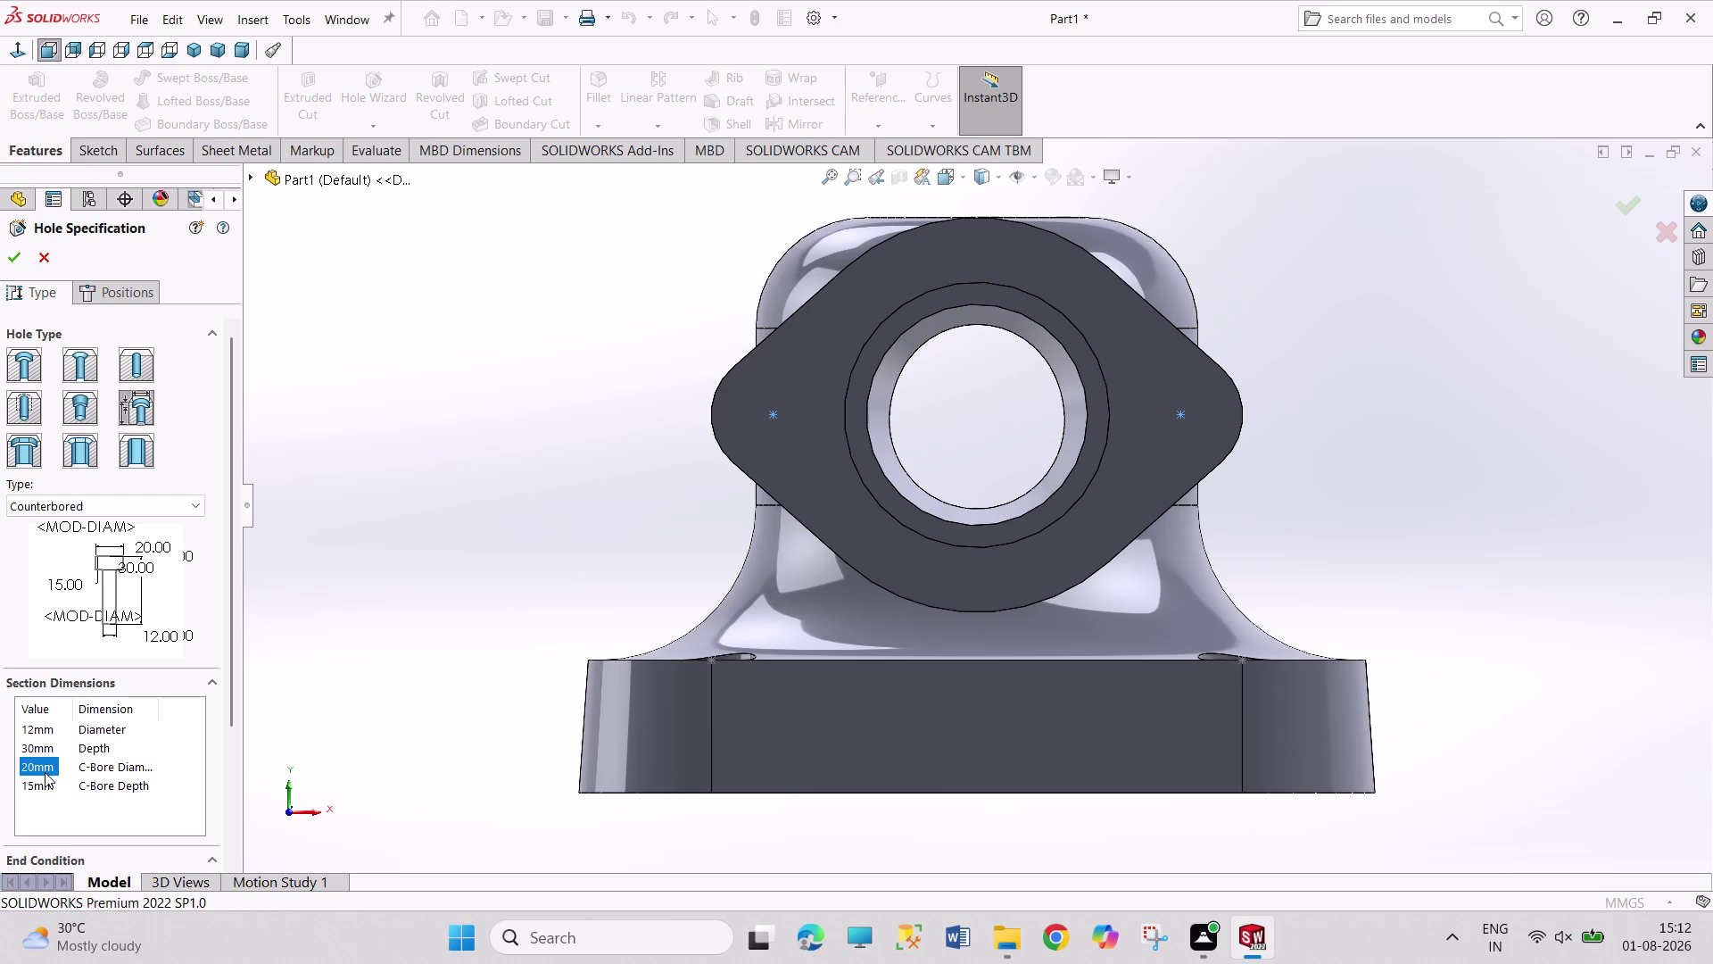
click(47, 766)
click(46, 767)
double_click(53, 764)
text(18)
key(Return)
click(20, 248)
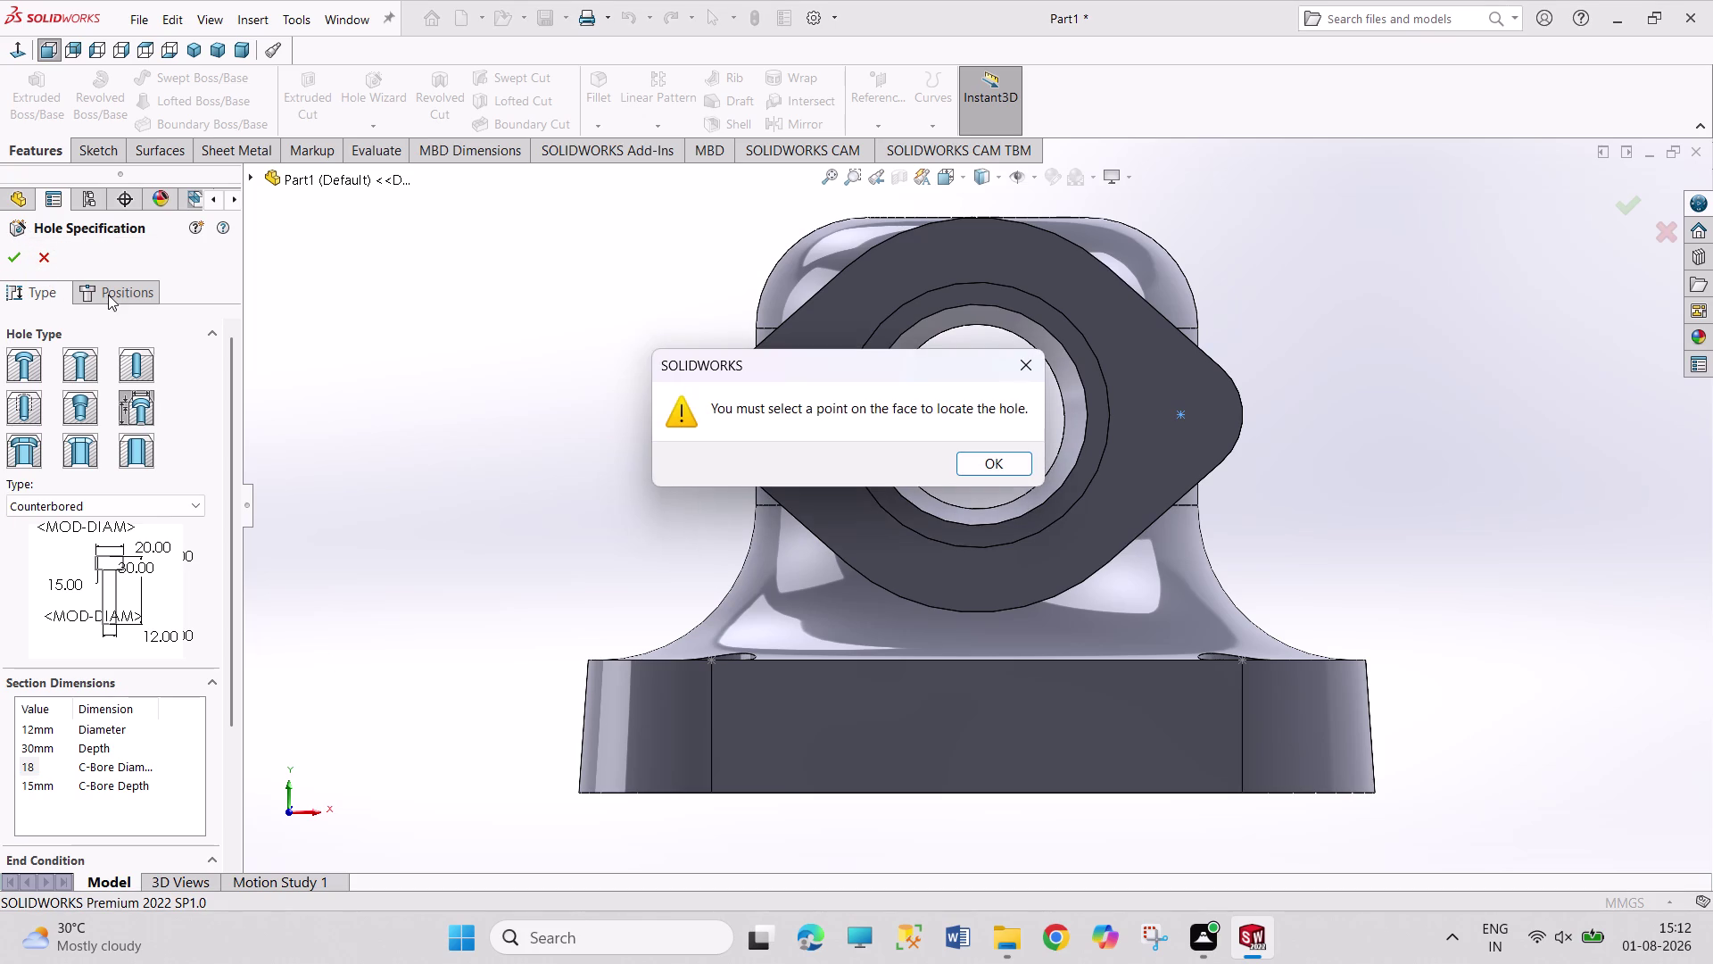
click(989, 469)
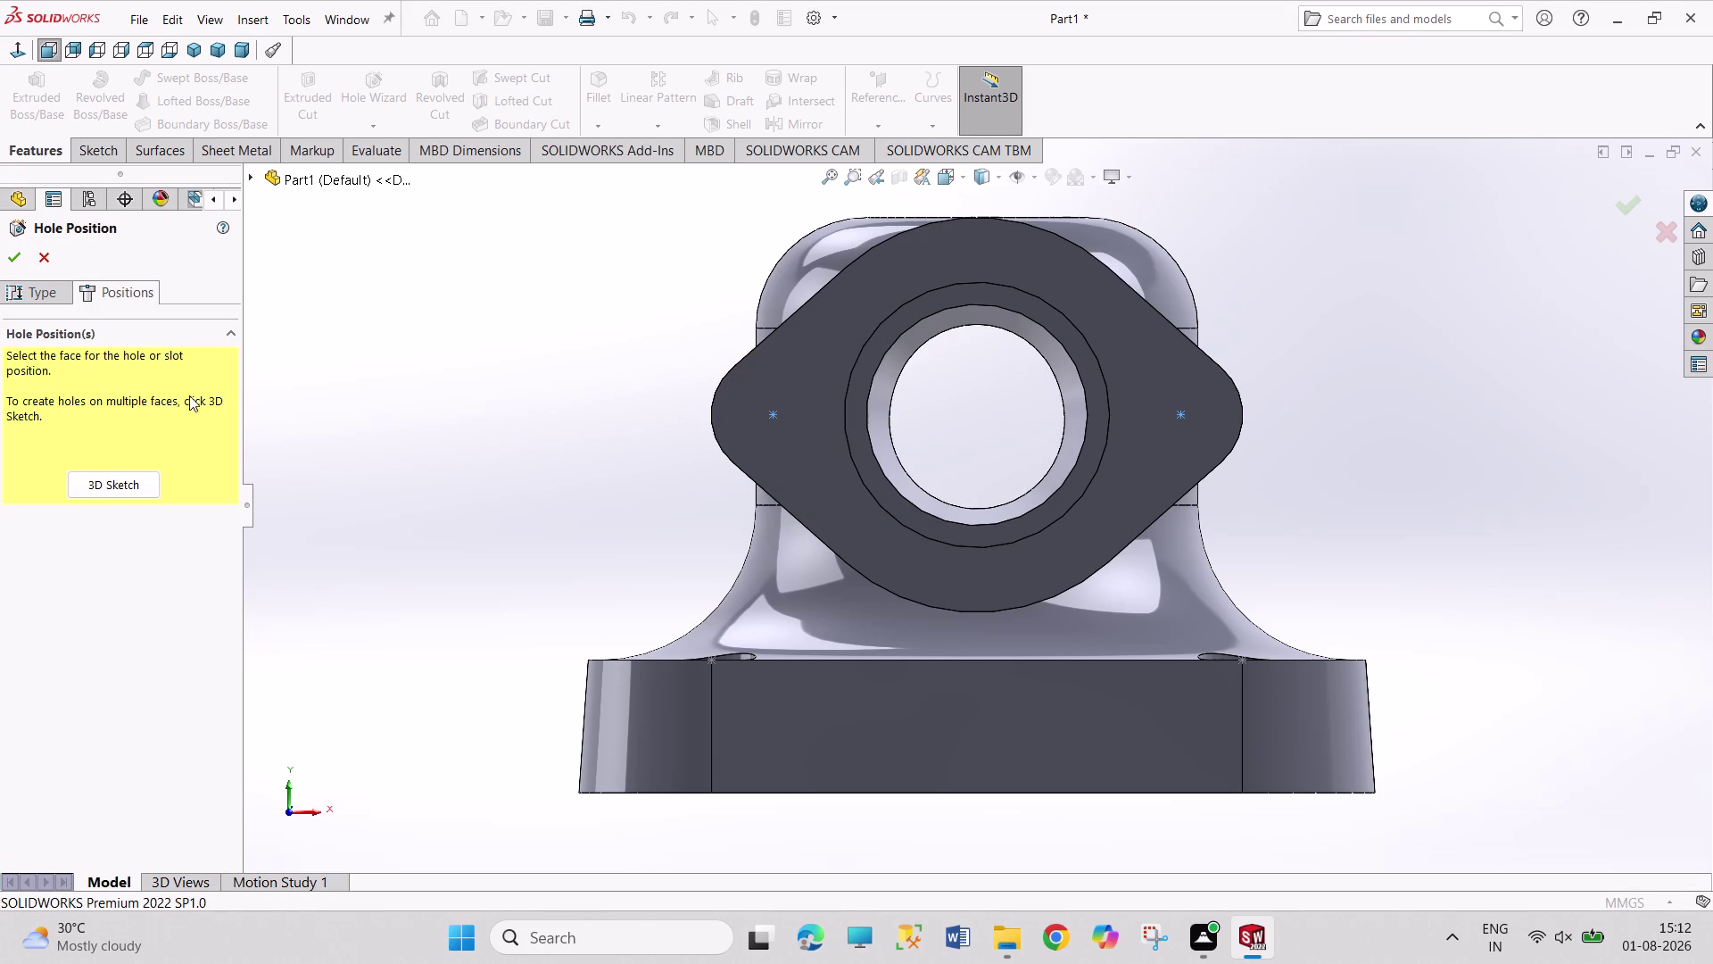
Place holes at both Sketch13 points on the flange face, creating Hole2.
click(121, 478)
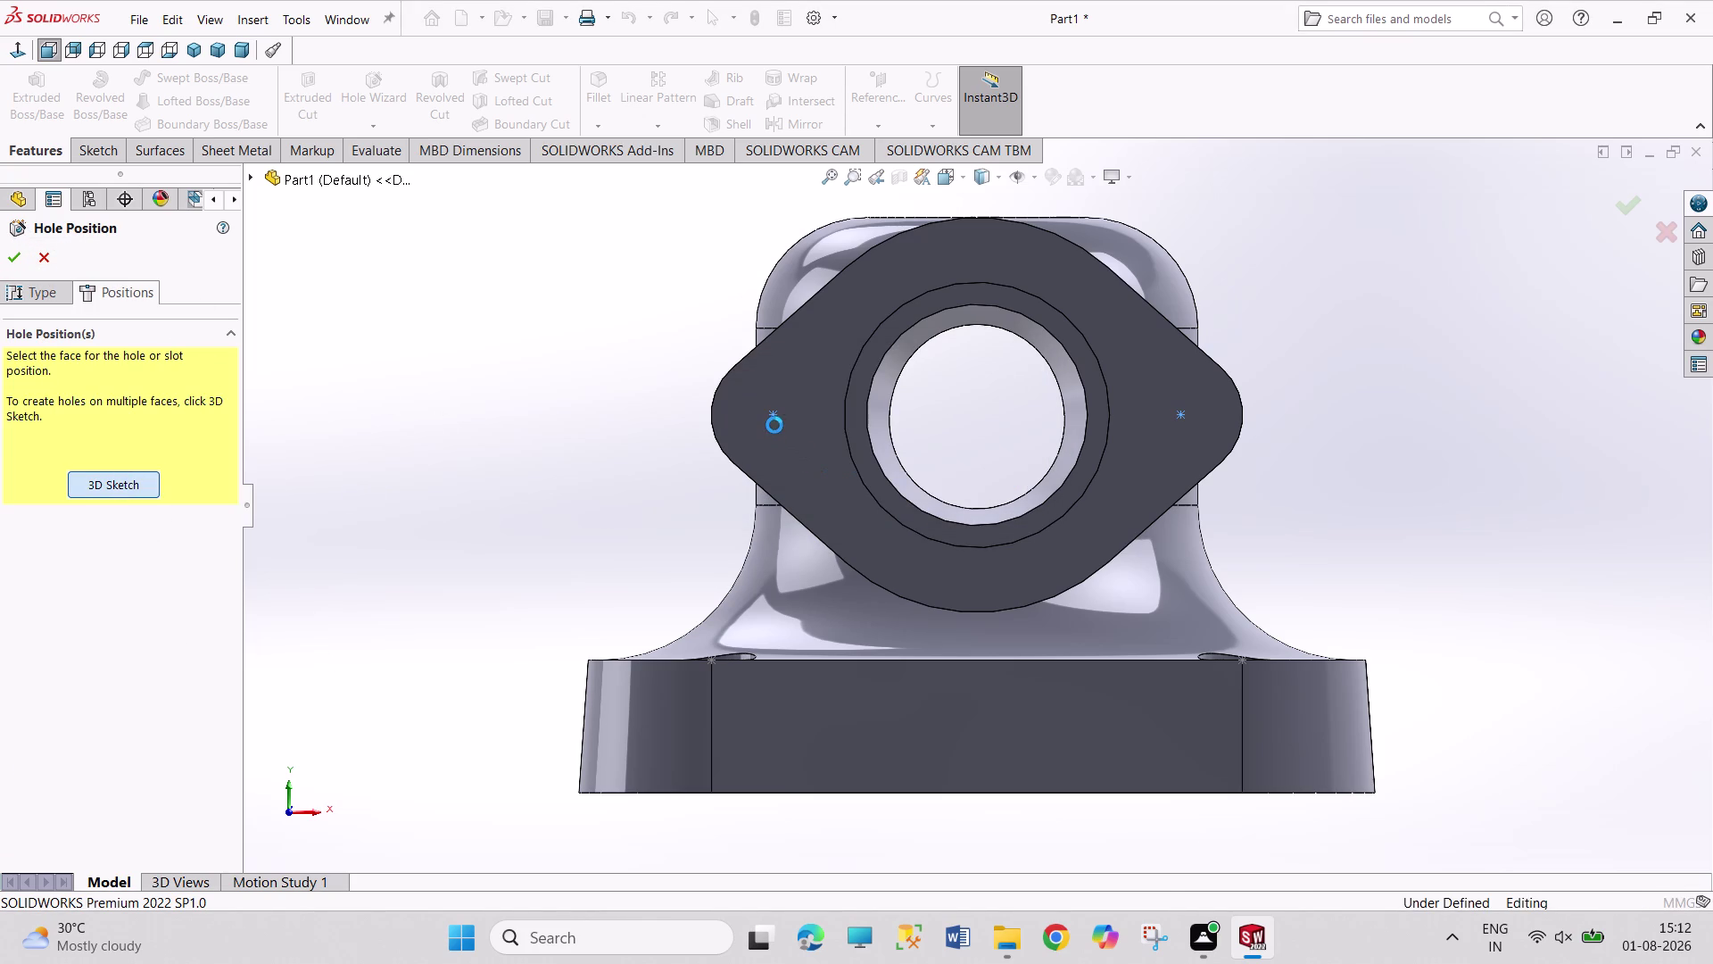
click(774, 417)
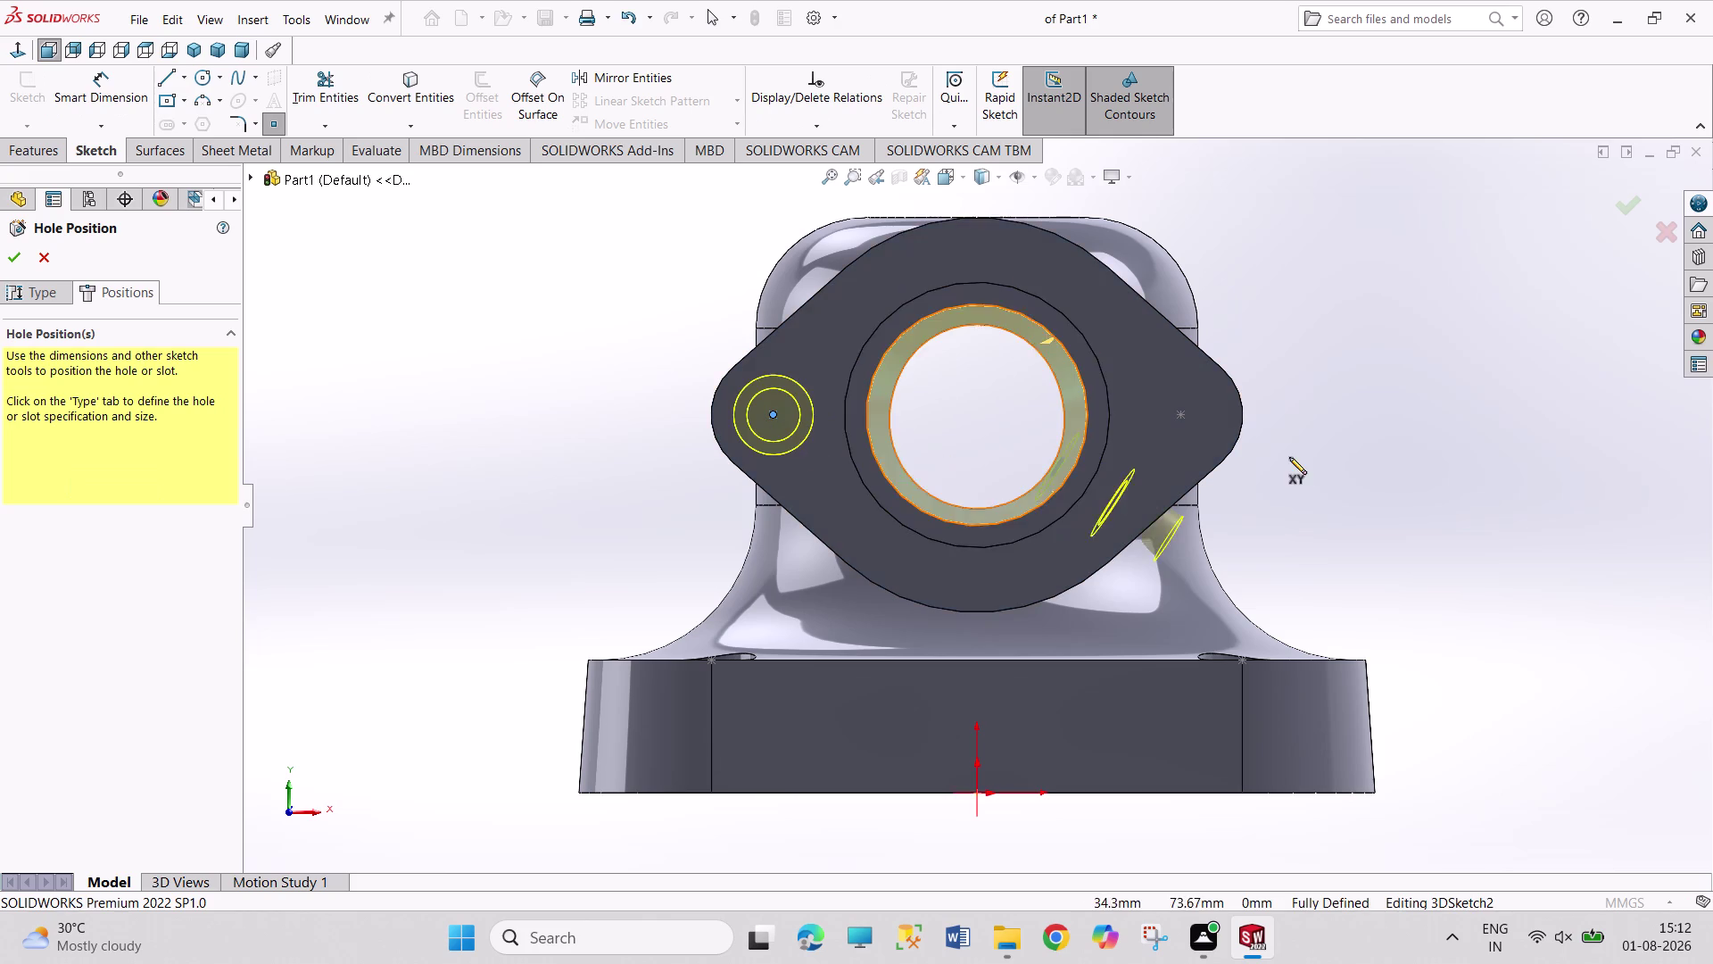
click(1178, 413)
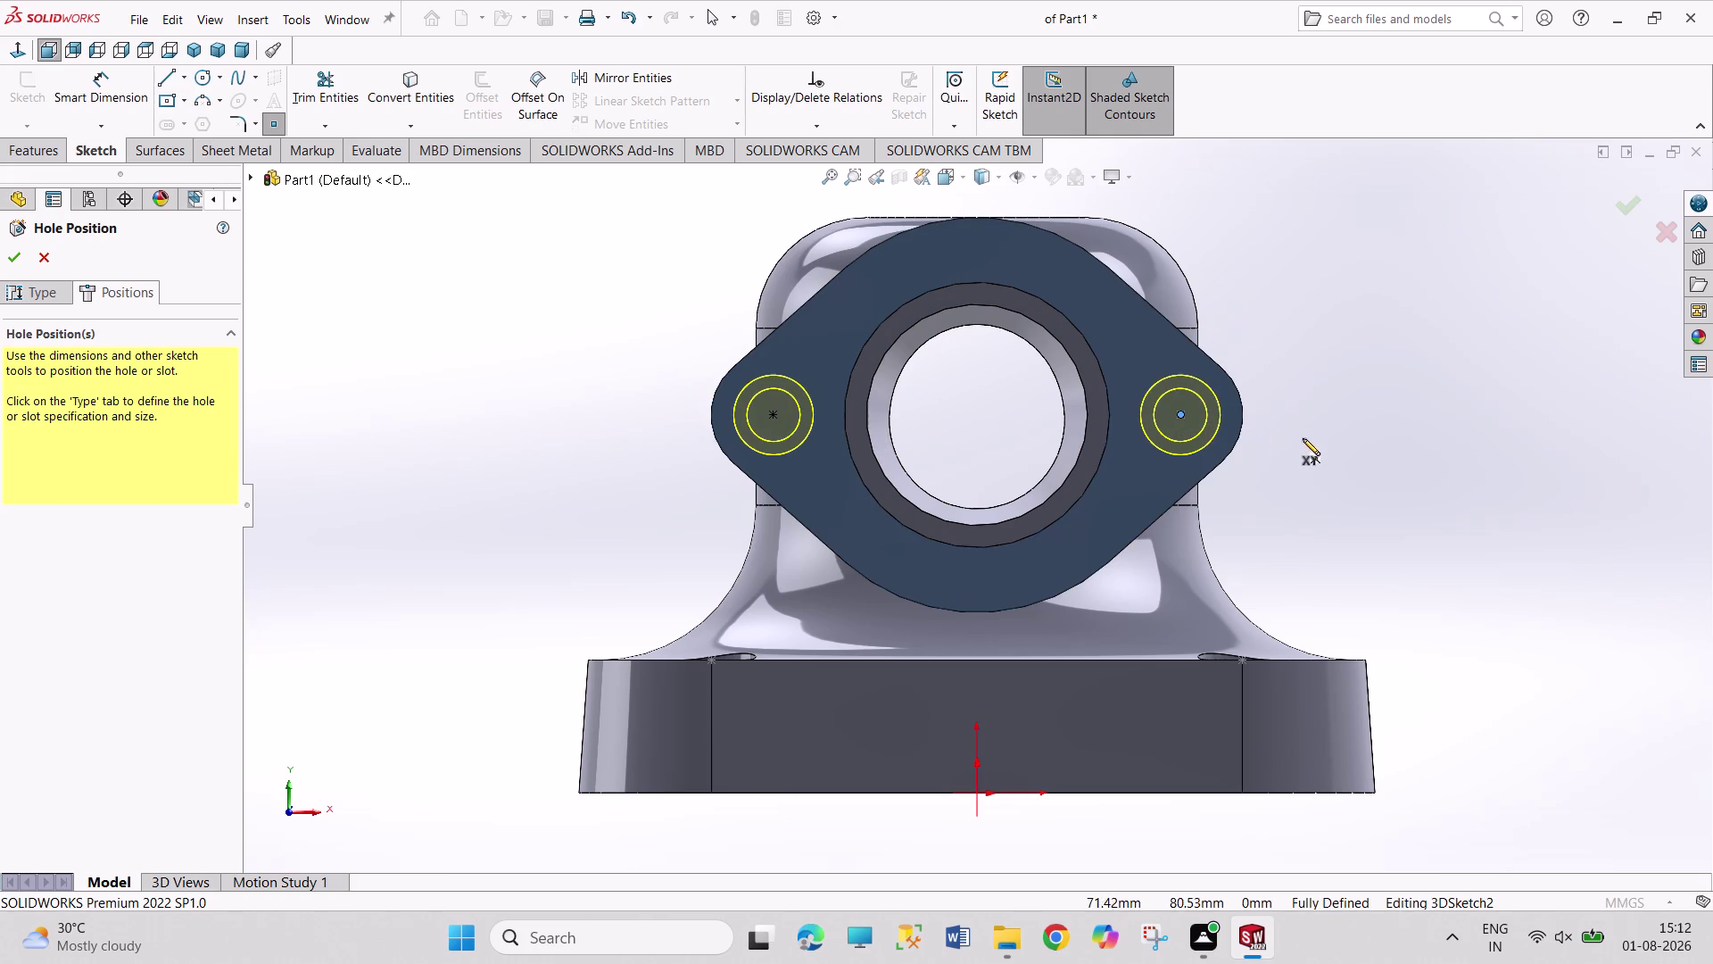
click(11, 257)
click(427, 377)
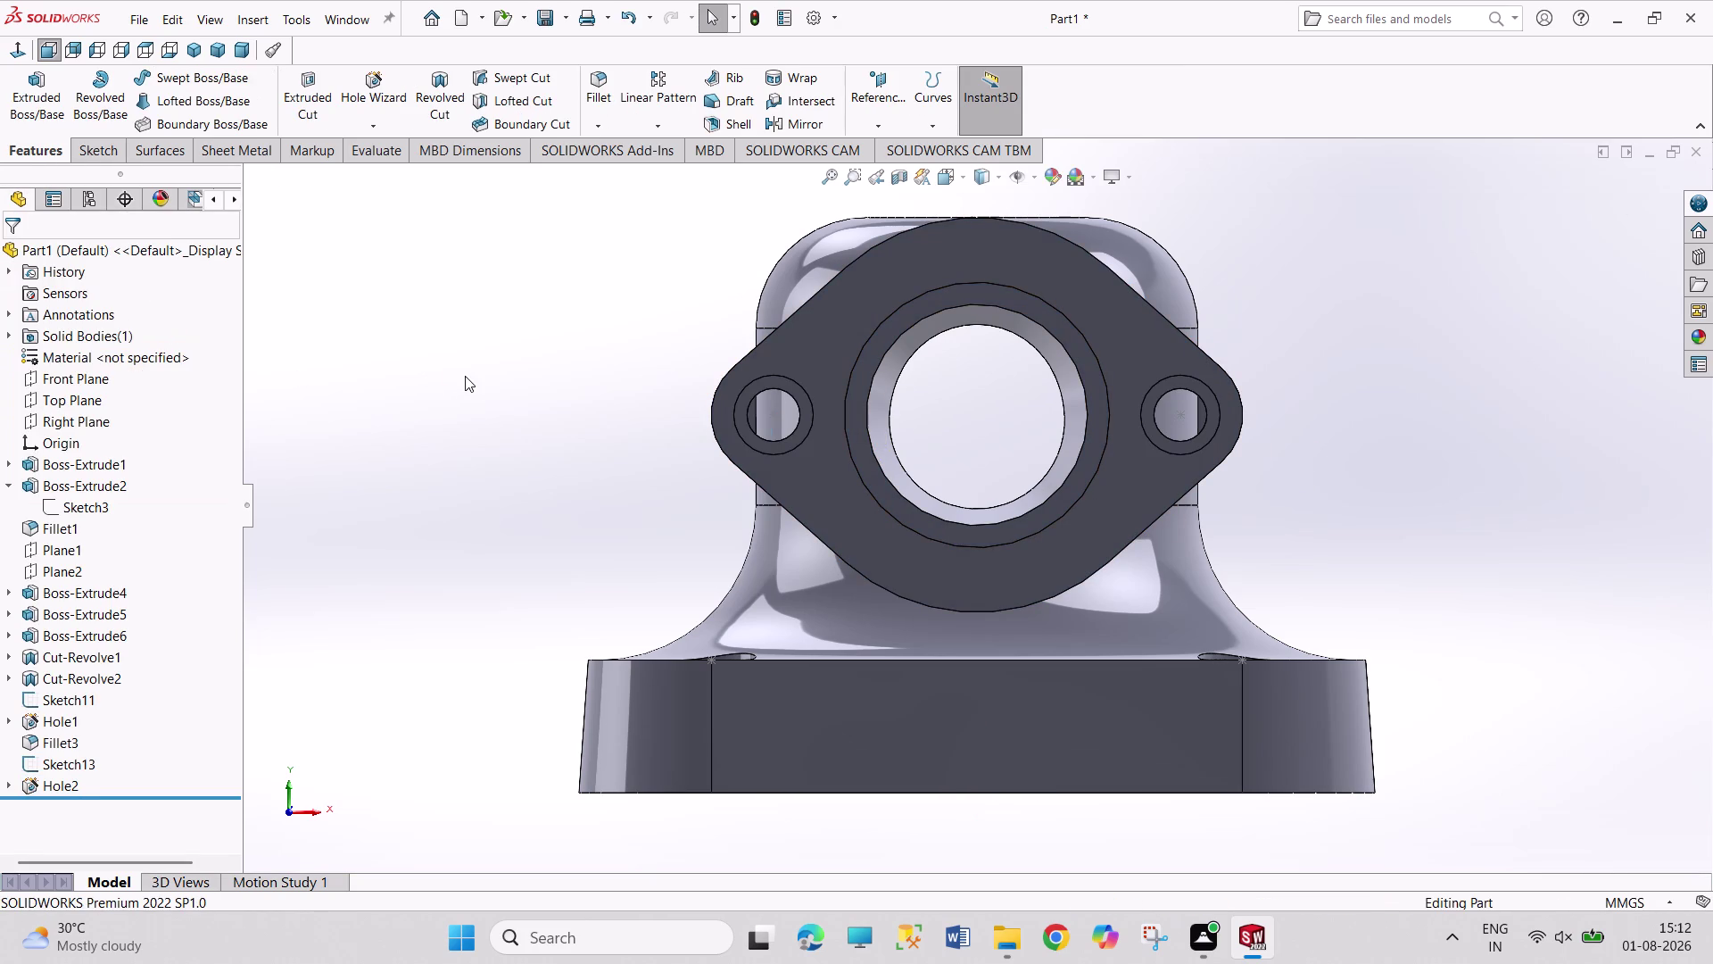
middle_drag(465, 375, 302, 371)
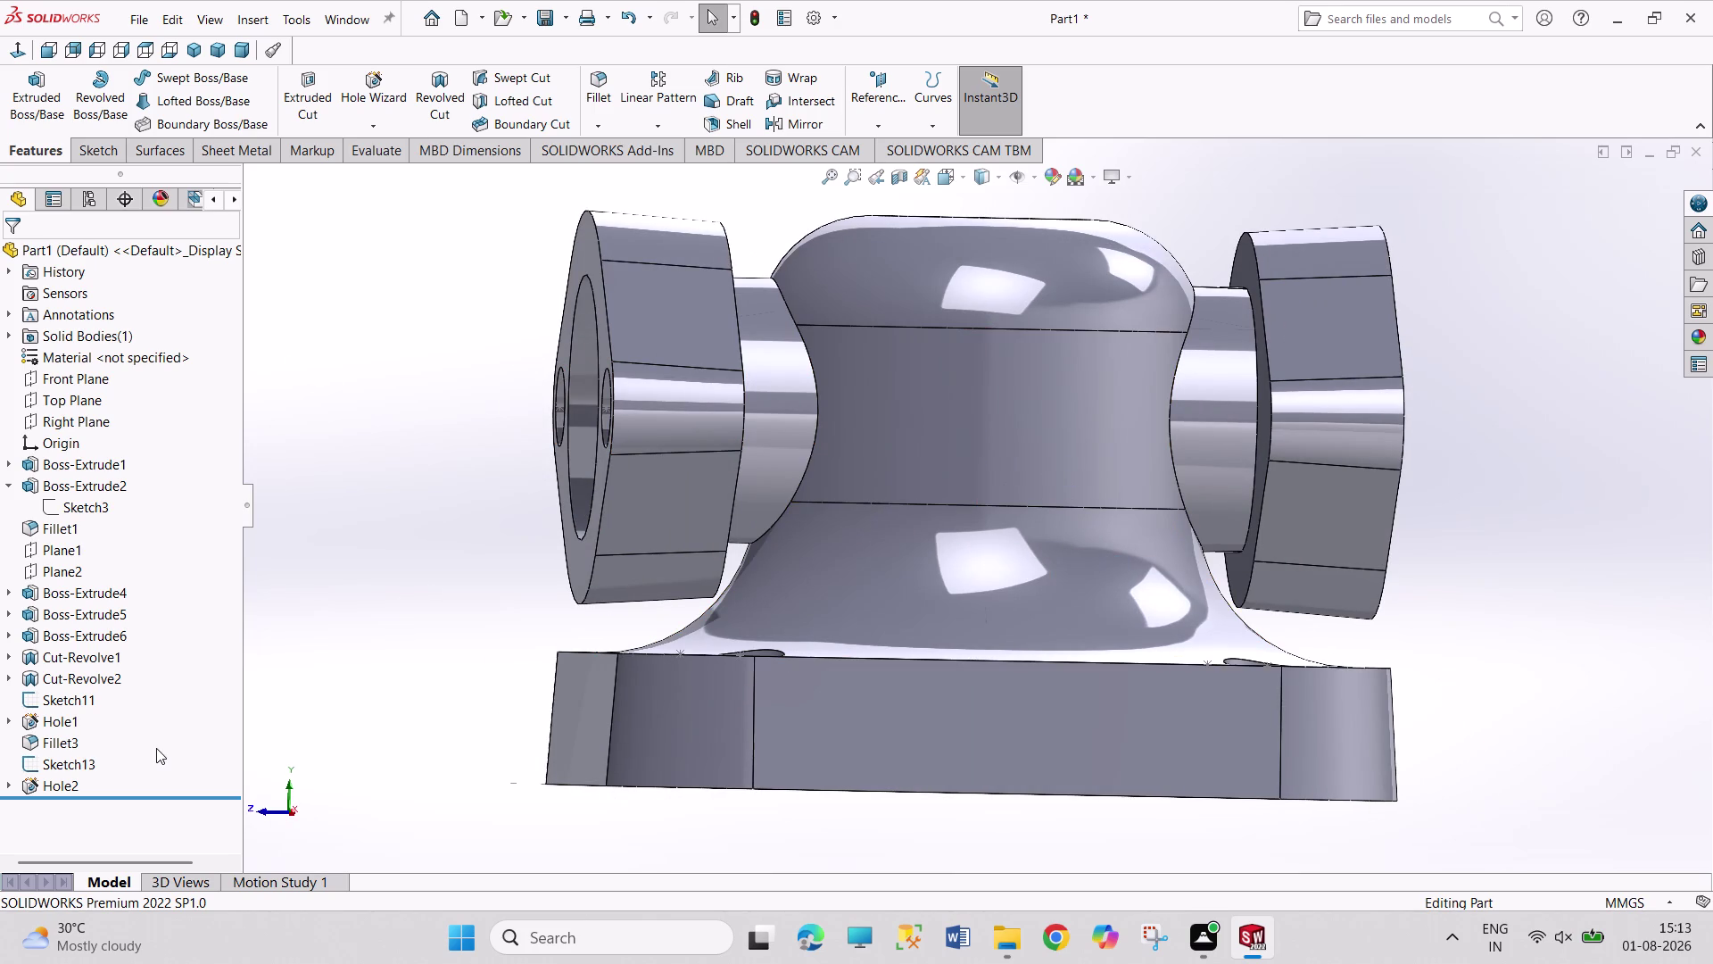
Mirror Hole2 across the Front Plane to create Mirror7, giving both flanges counterbored holes.
click(59, 786)
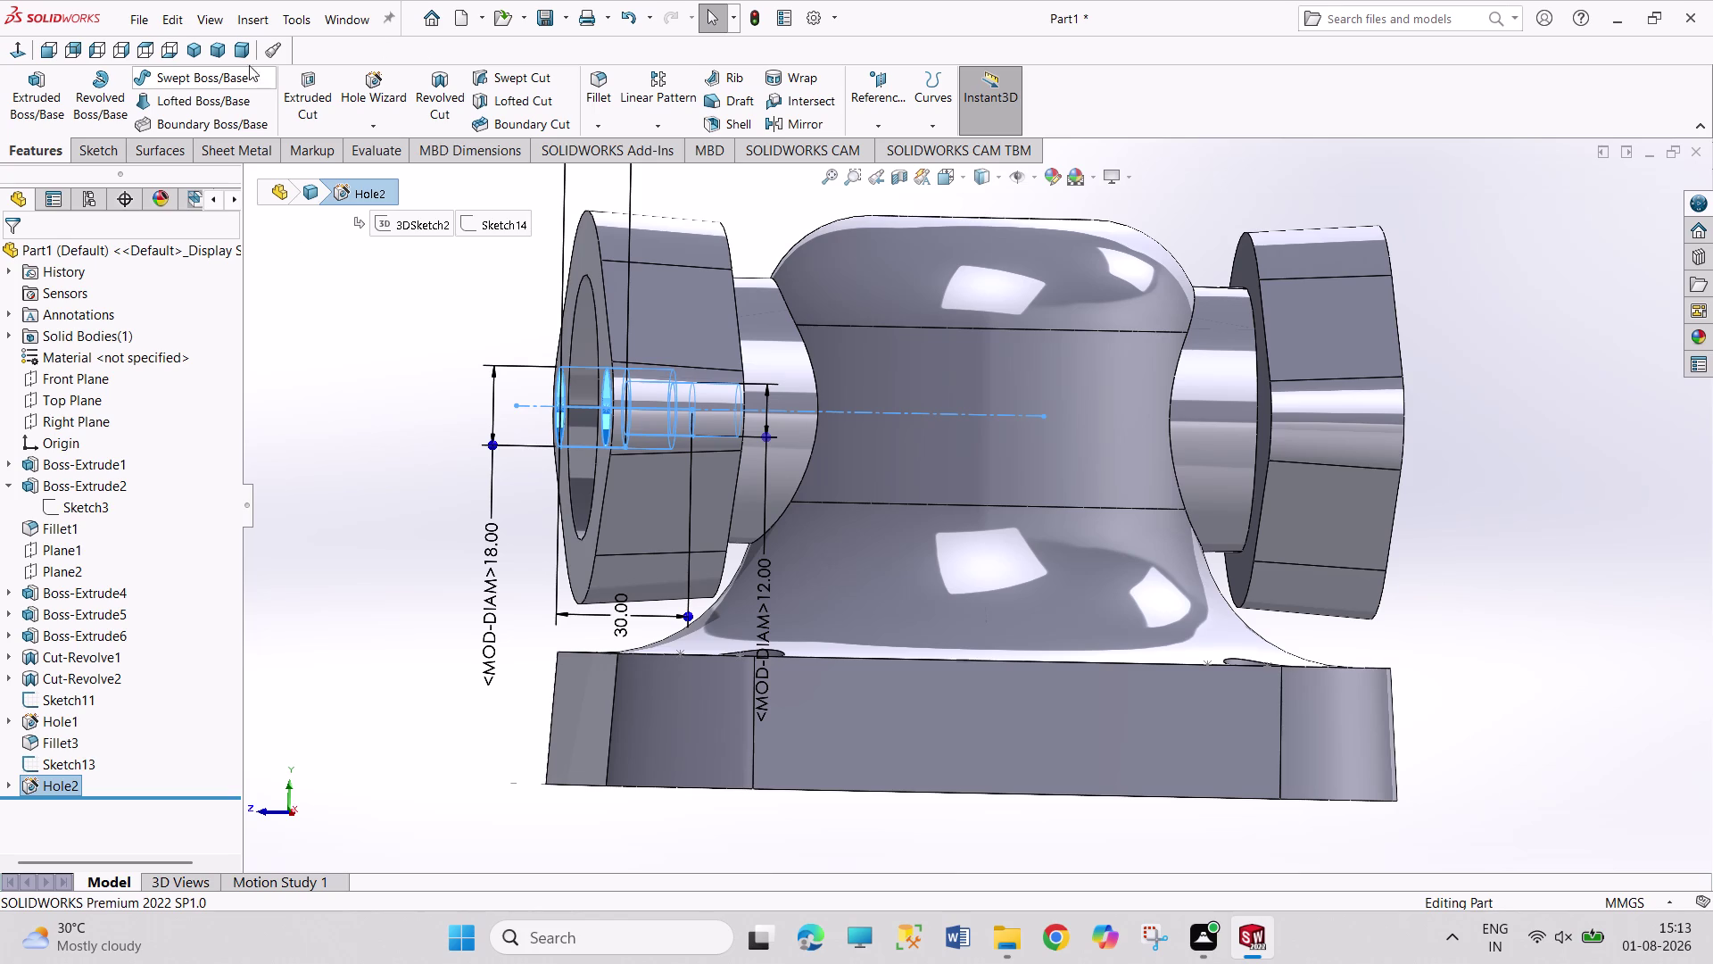
click(674, 122)
click(693, 192)
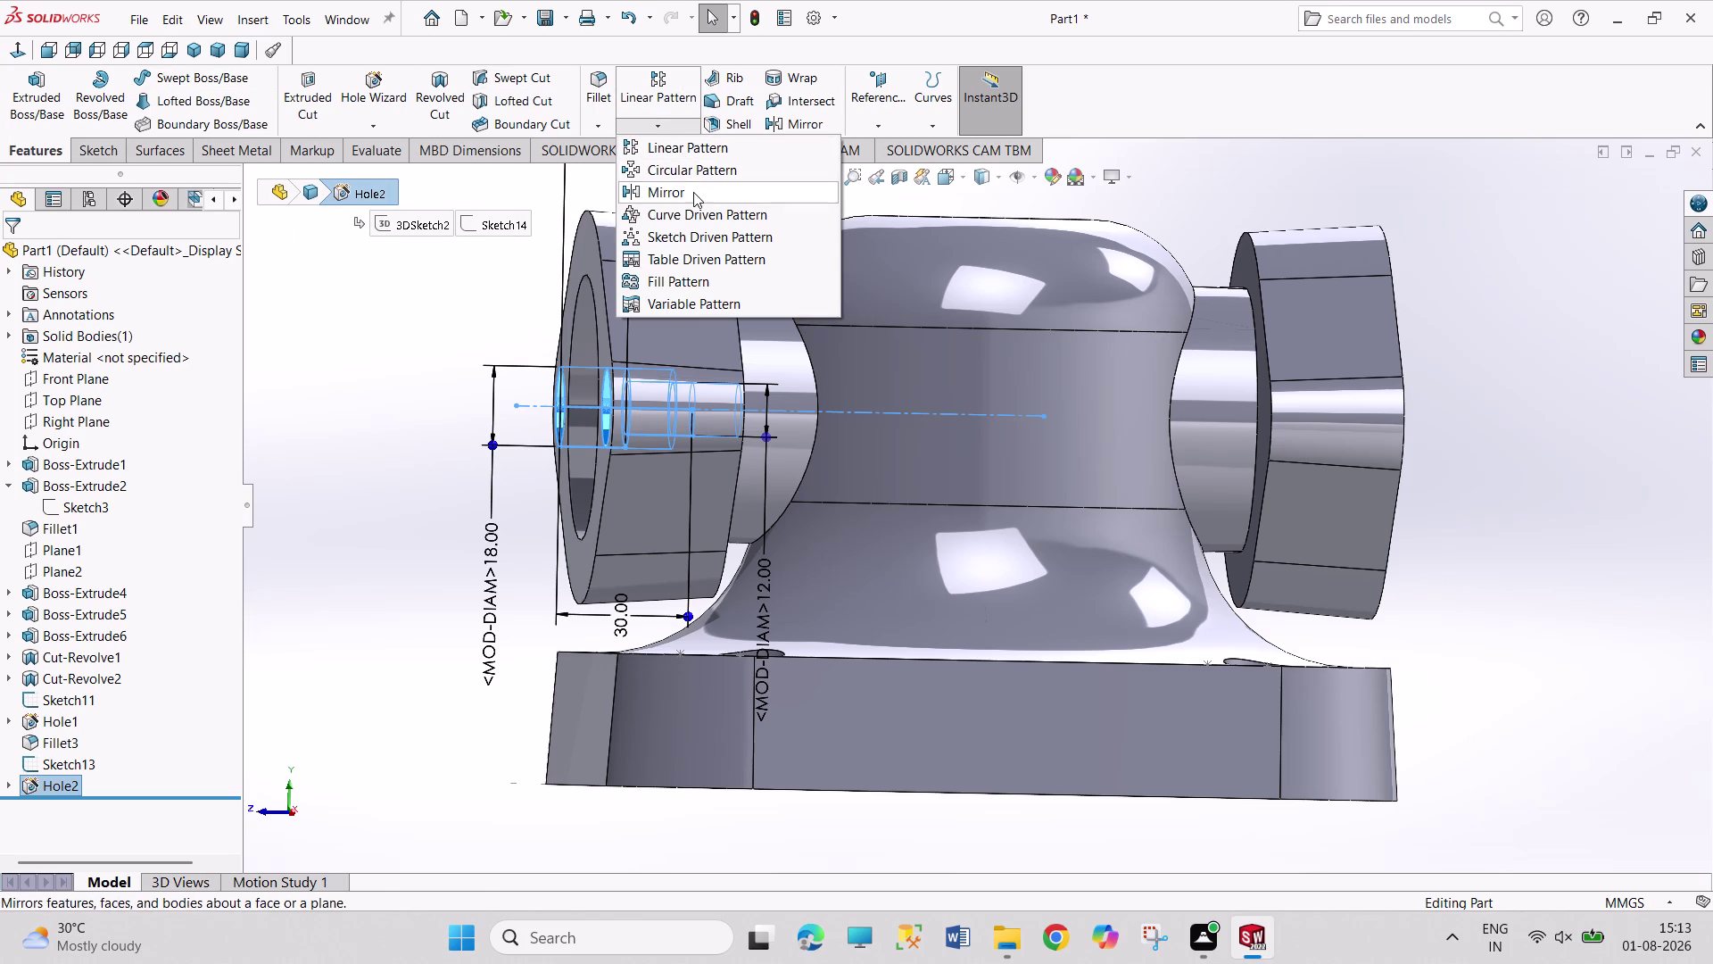
click(249, 178)
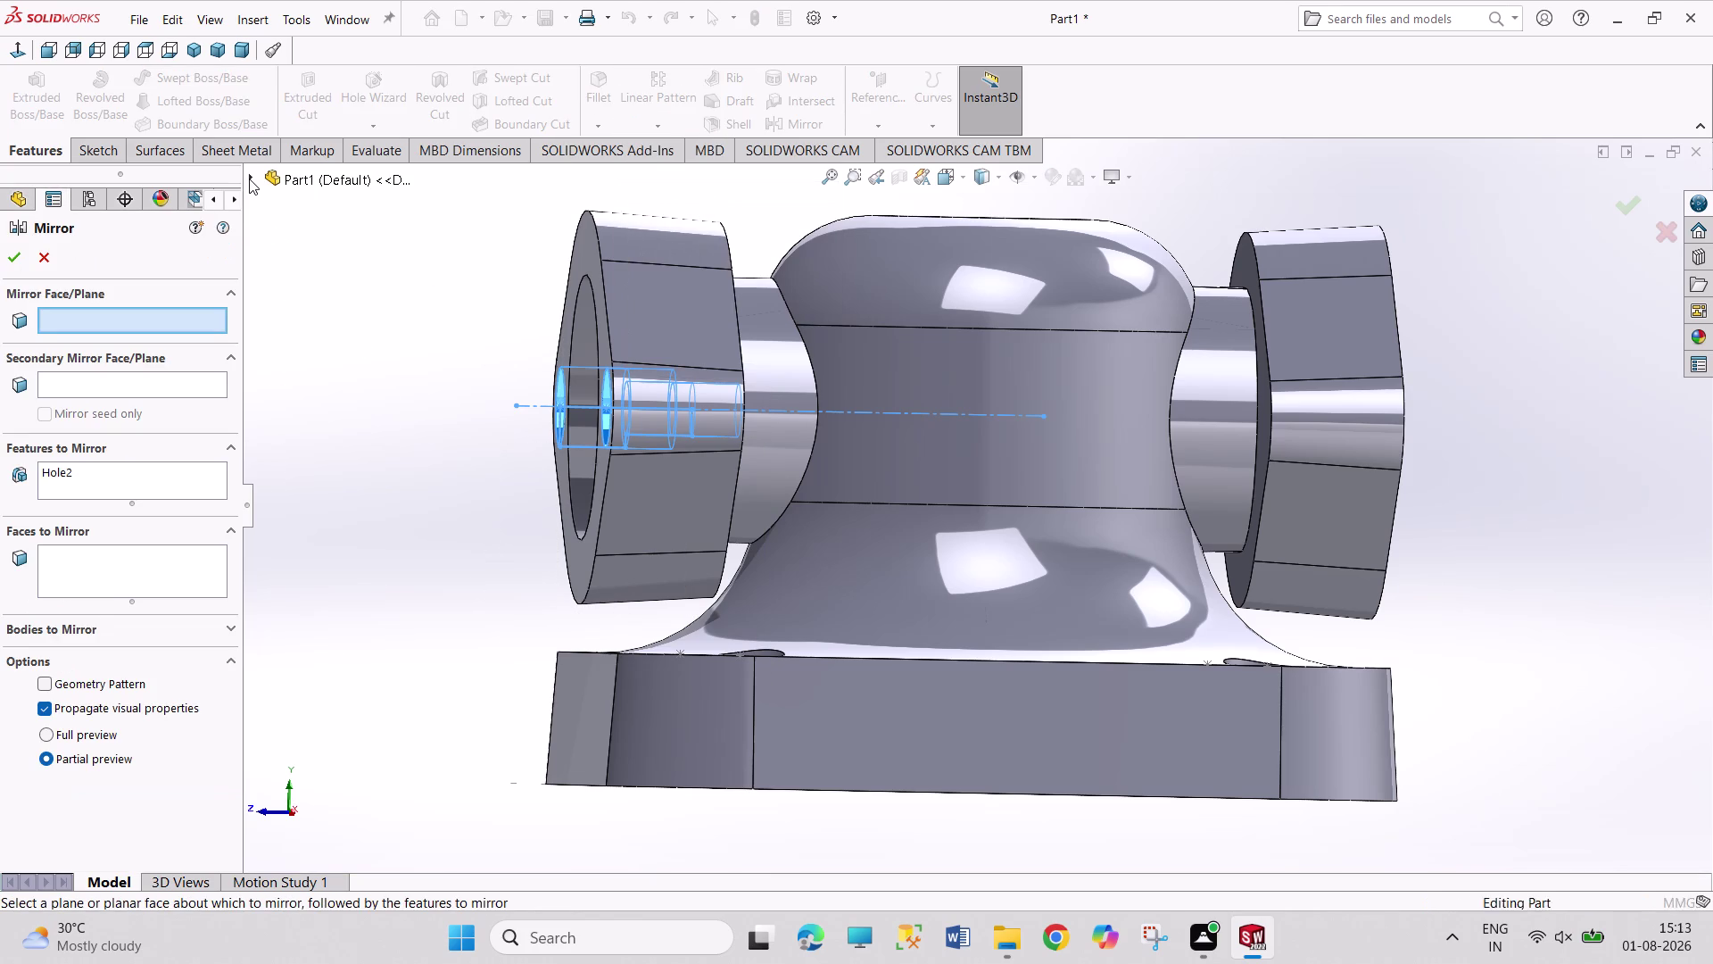
click(332, 315)
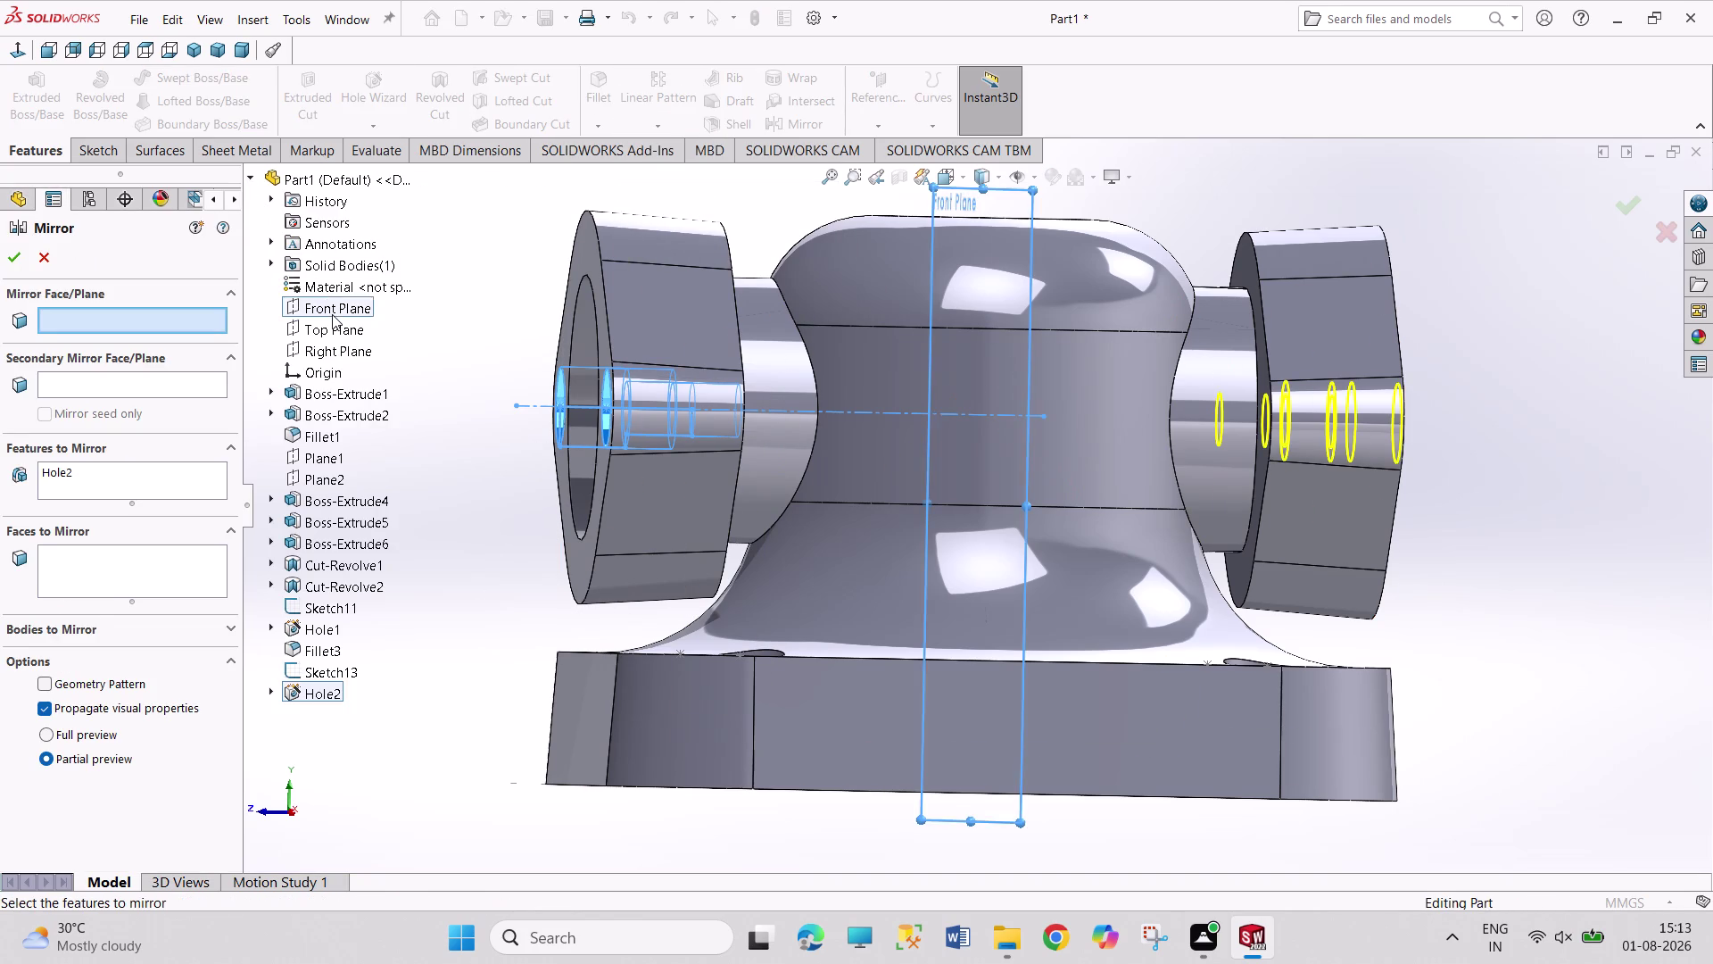
click(23, 250)
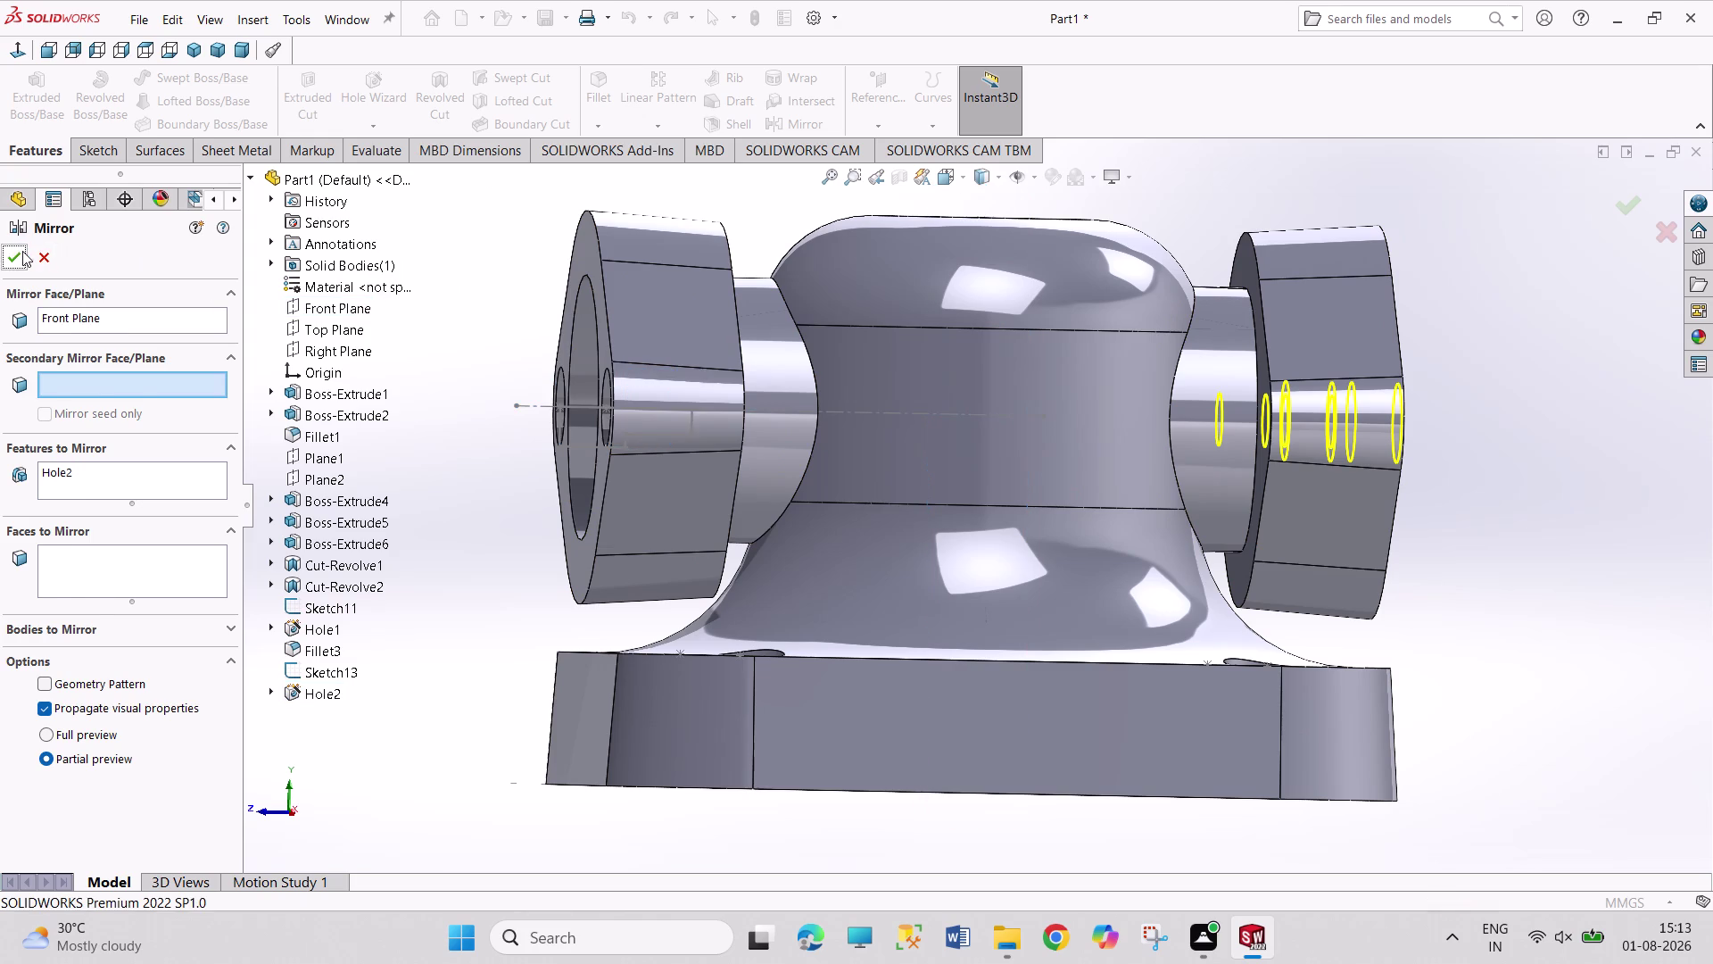
middle_drag(445, 361, 373, 368)
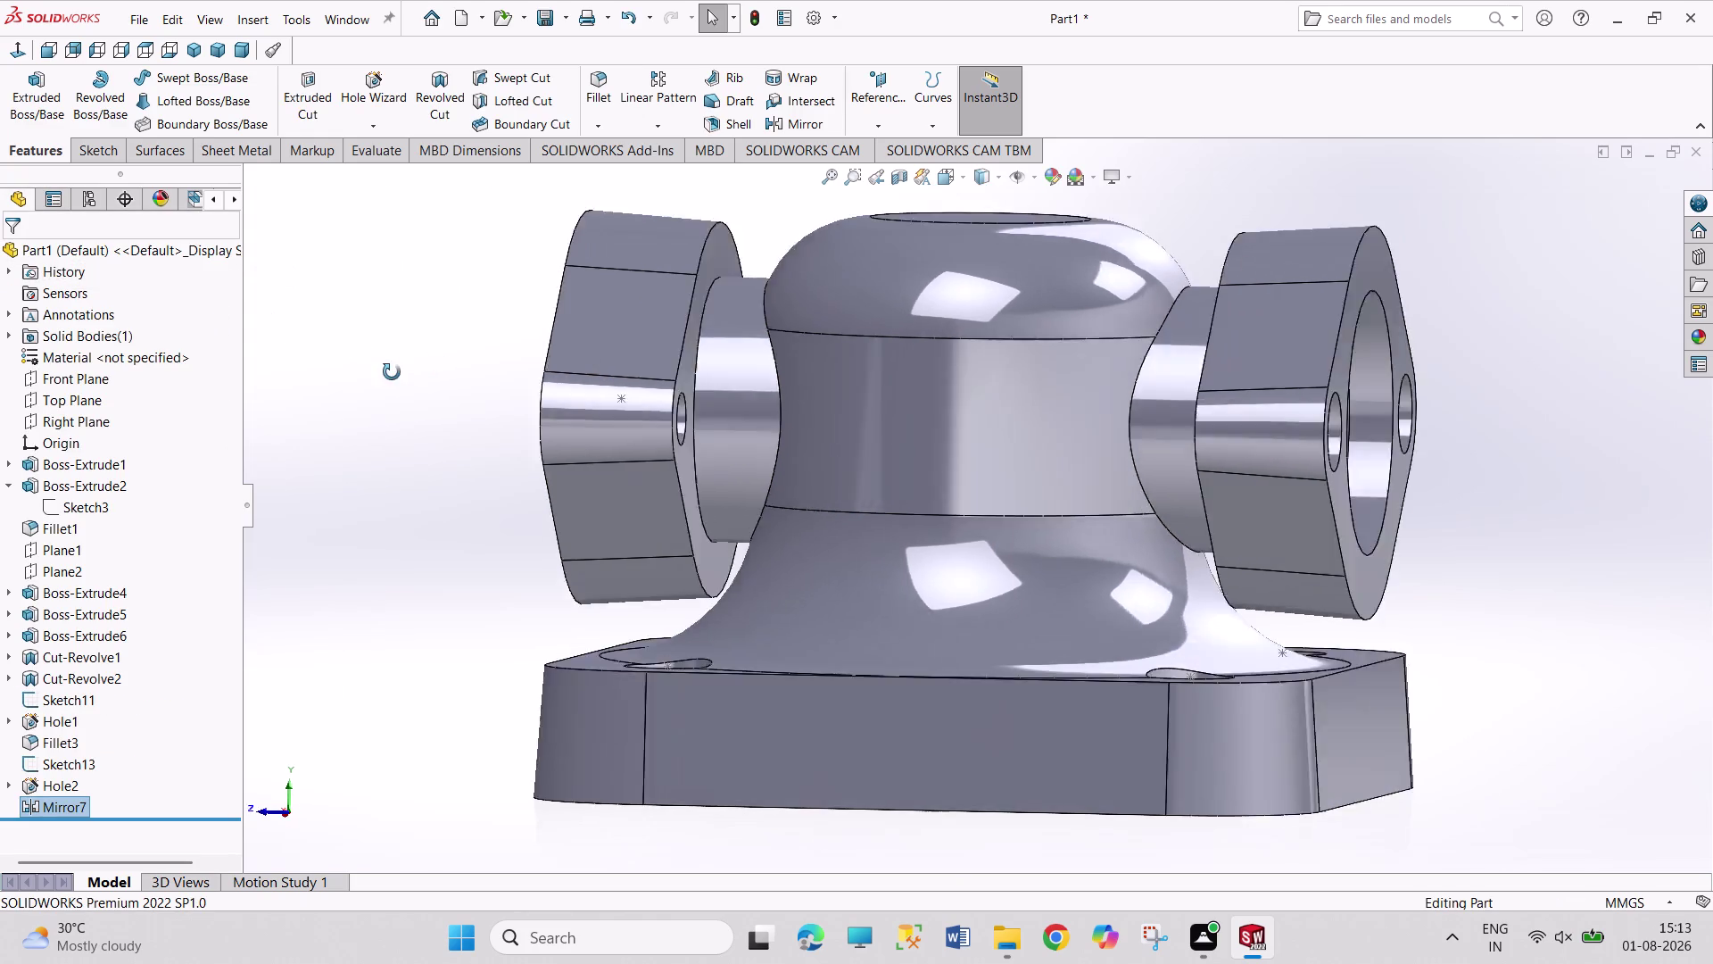
middle_drag(373, 368, 288, 450)
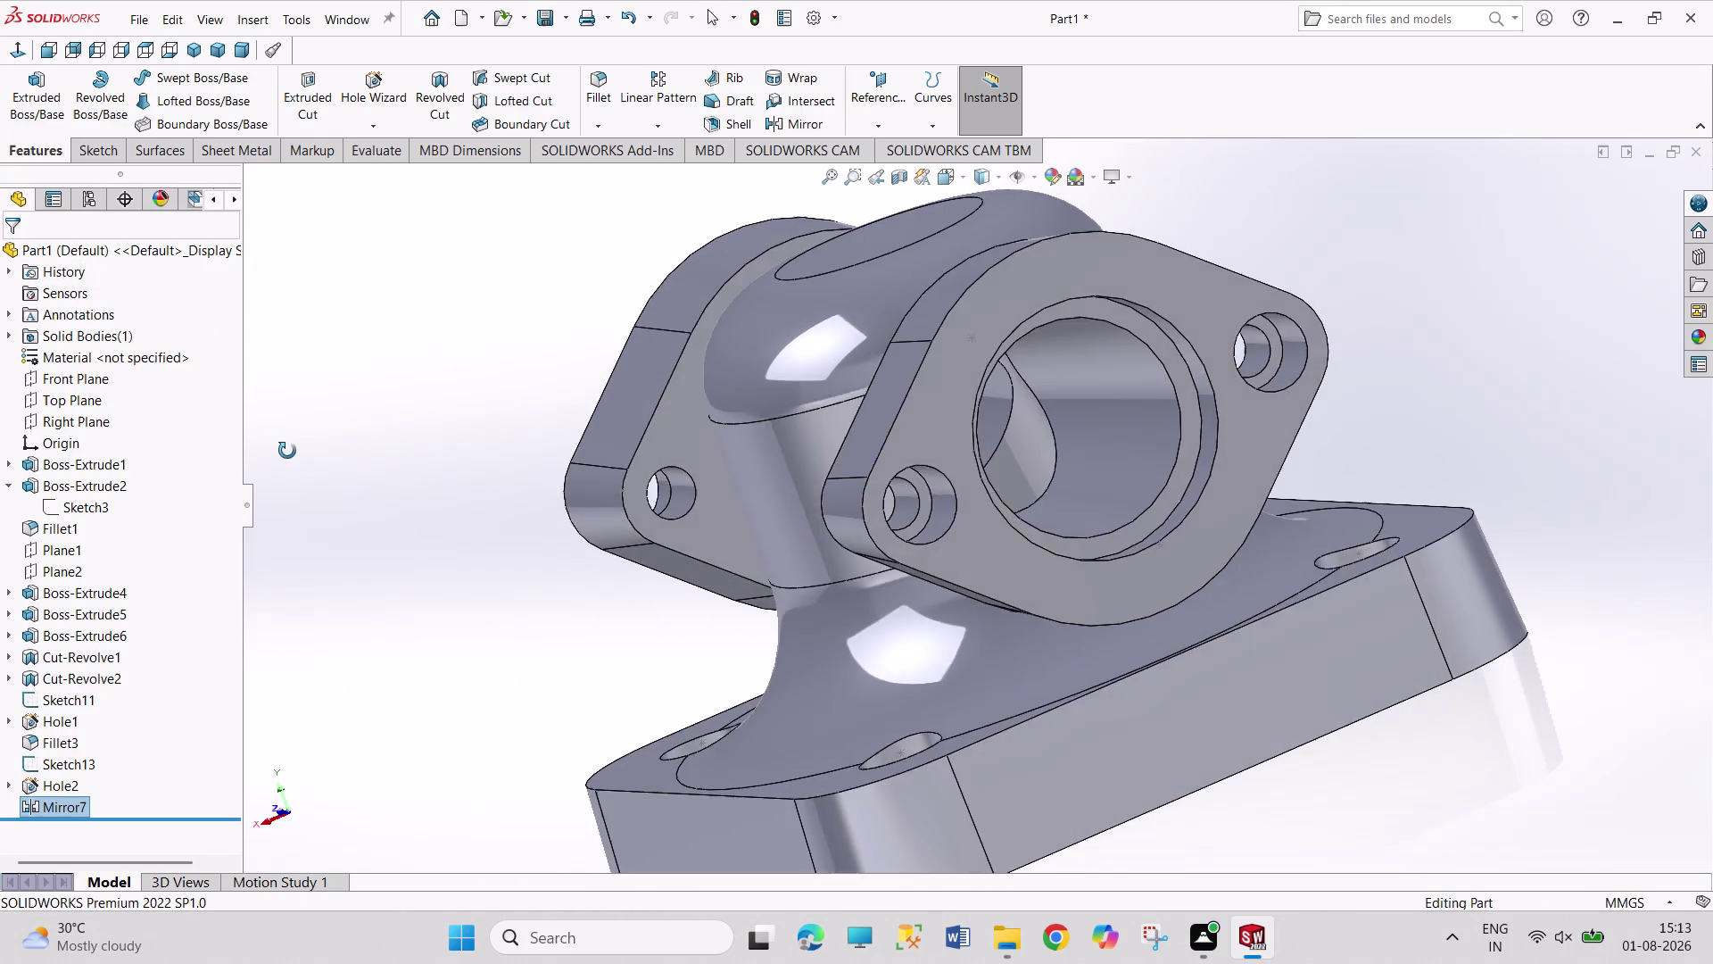
middle_drag(288, 450, 293, 450)
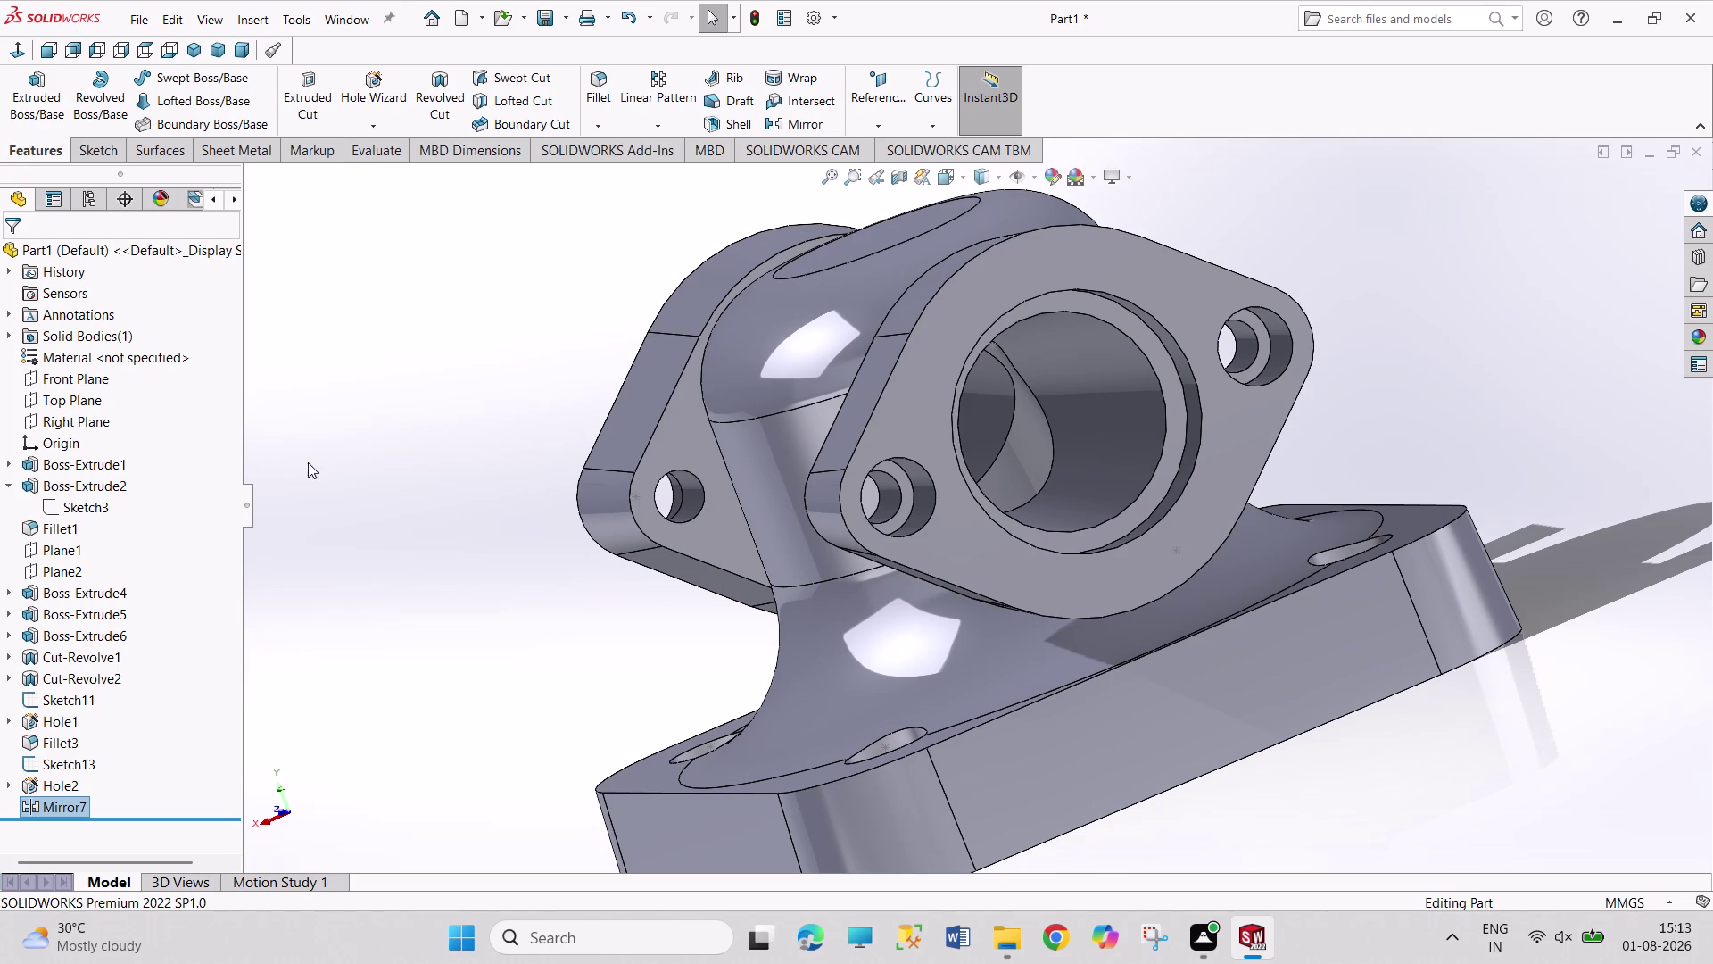
click(199, 49)
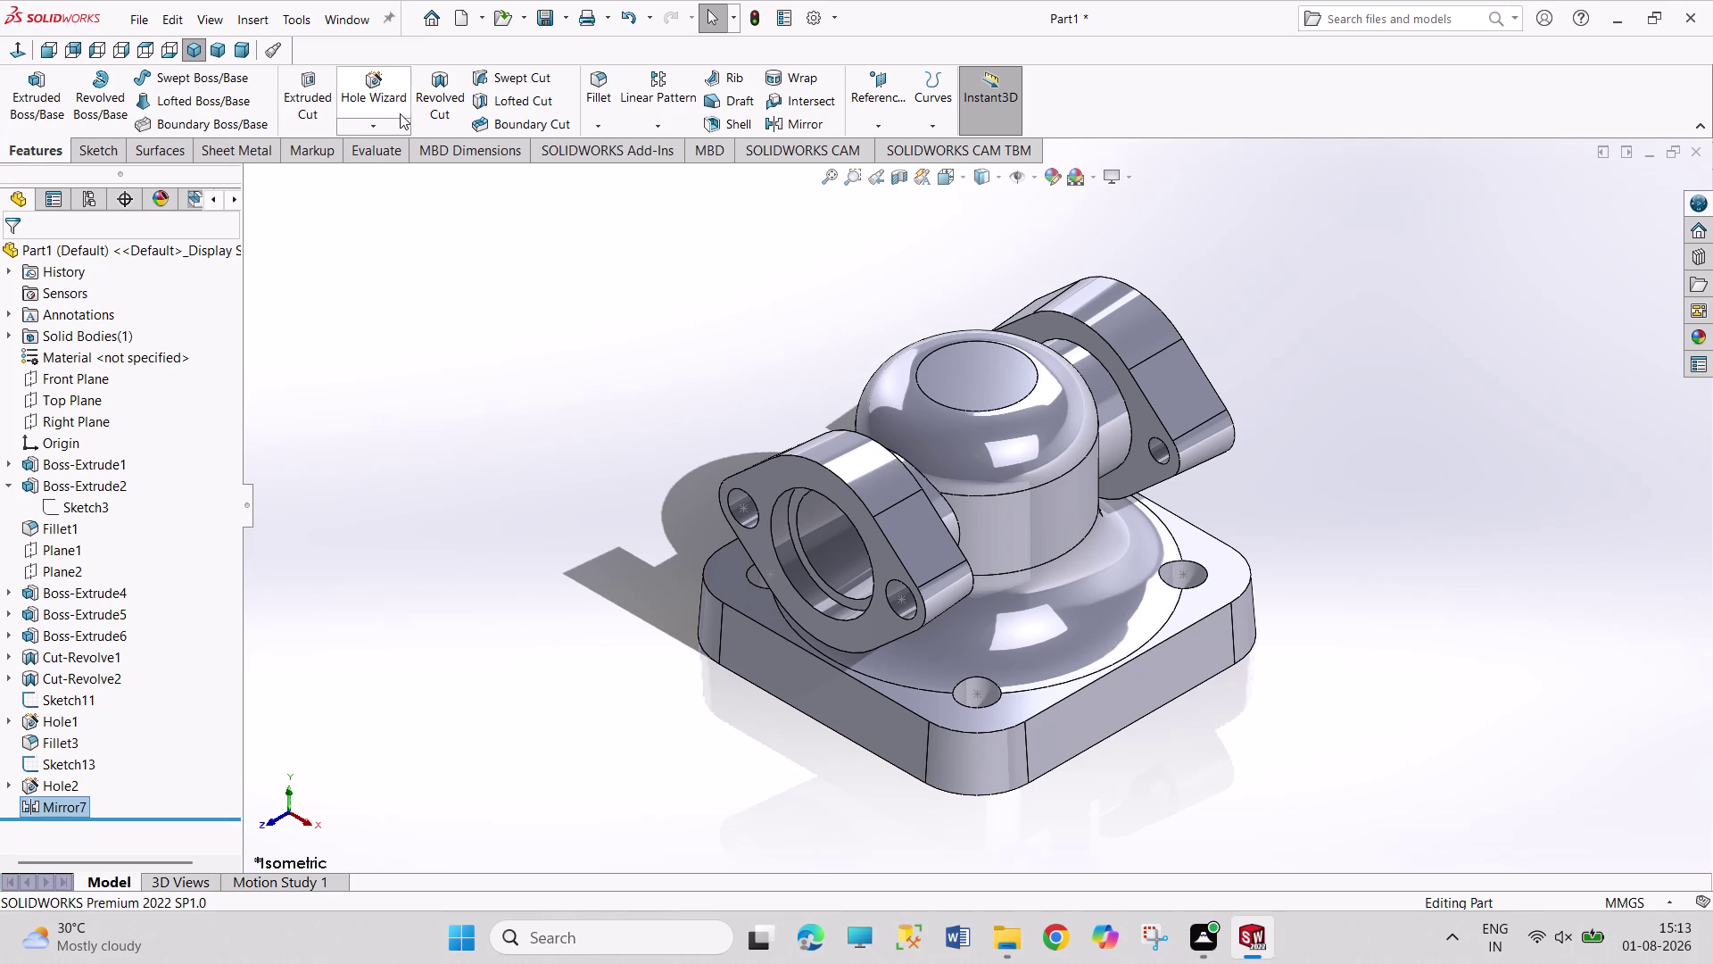
Switch to isometric view and select the first three flange-to-body junction edges.
click(57, 607)
click(530, 722)
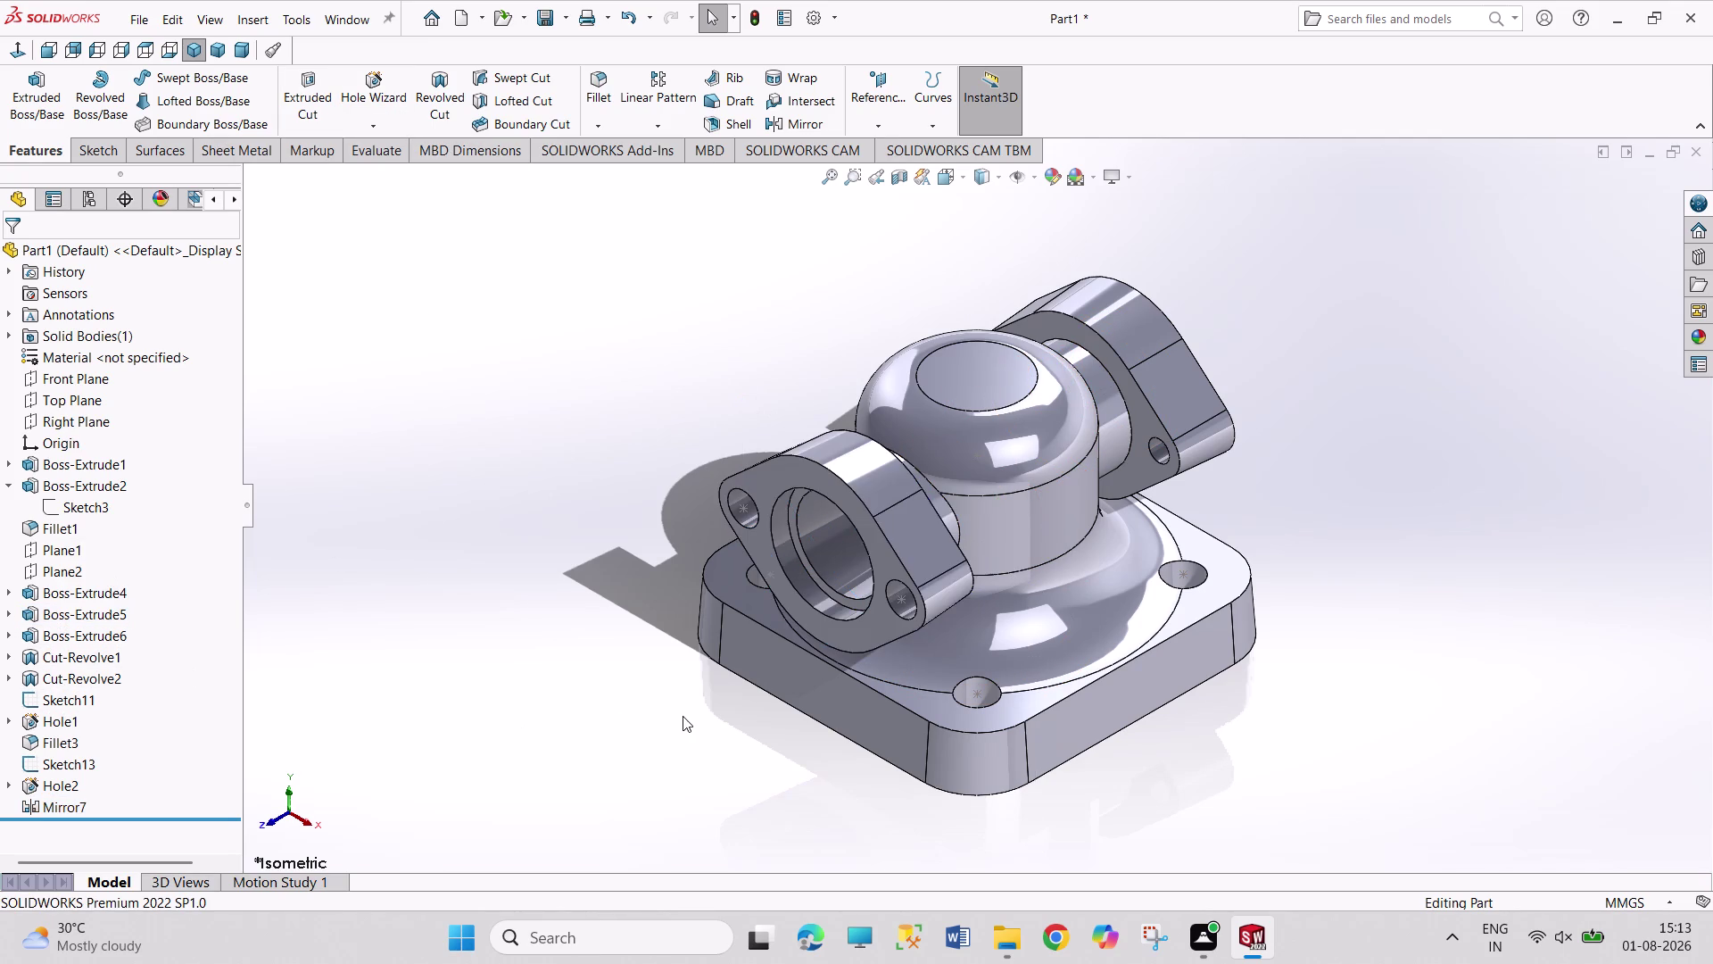
middle_drag(677, 716, 471, 756)
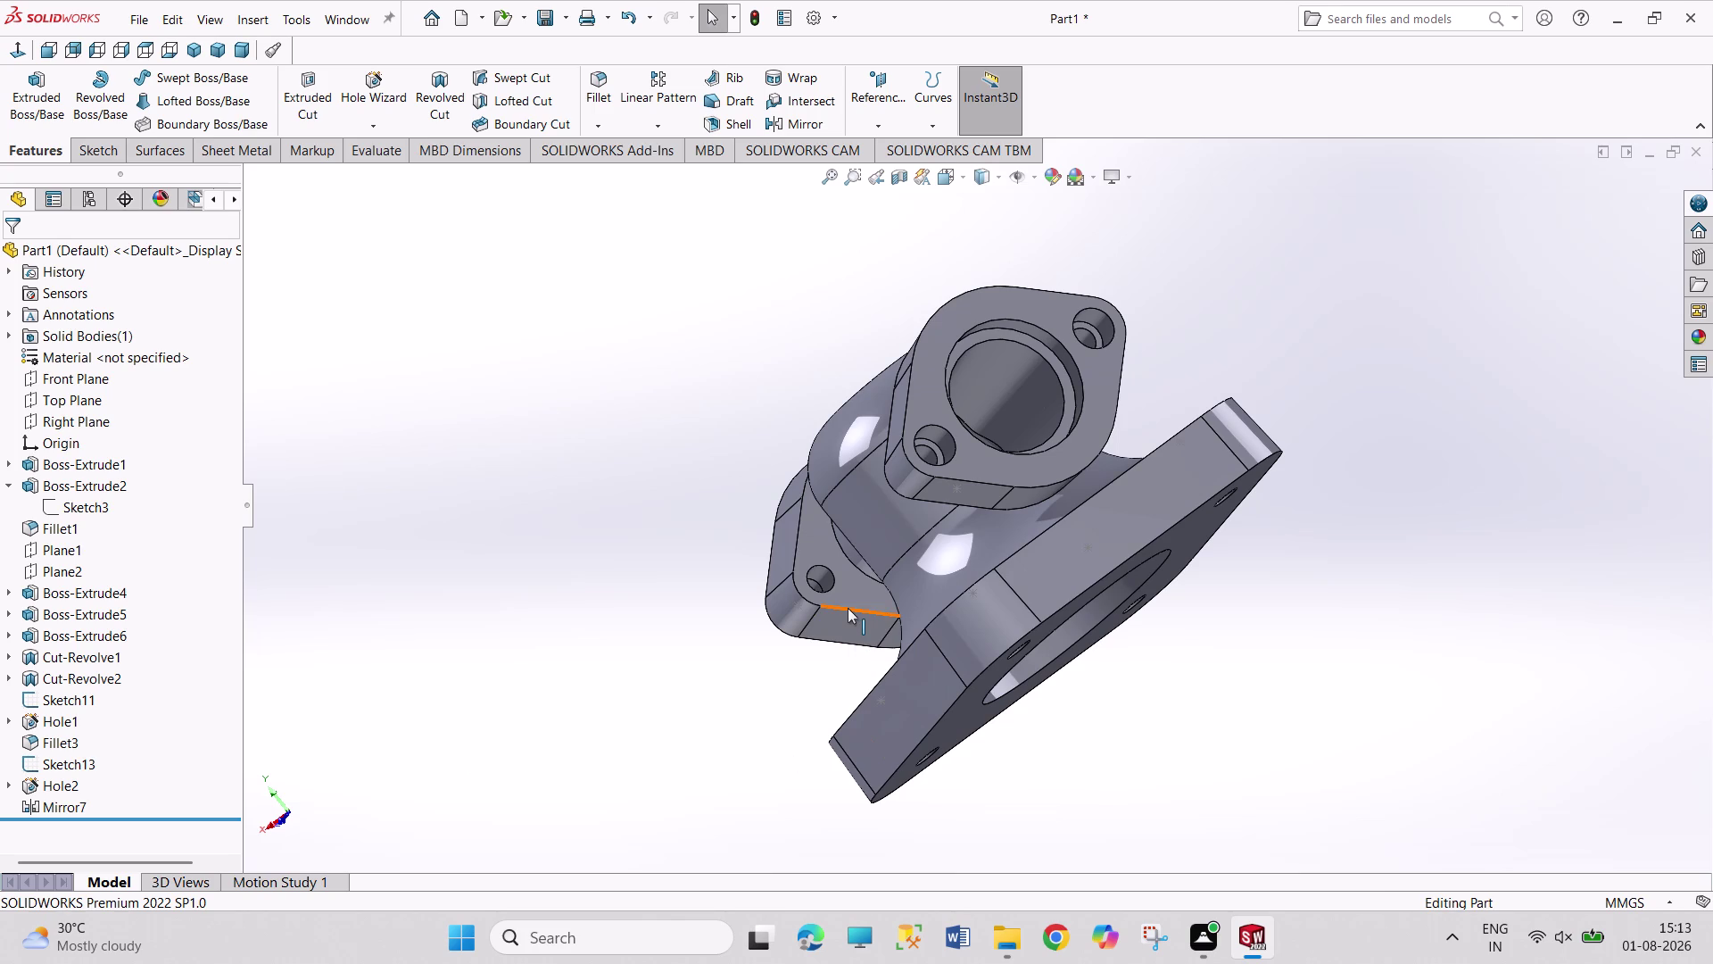
click(847, 608)
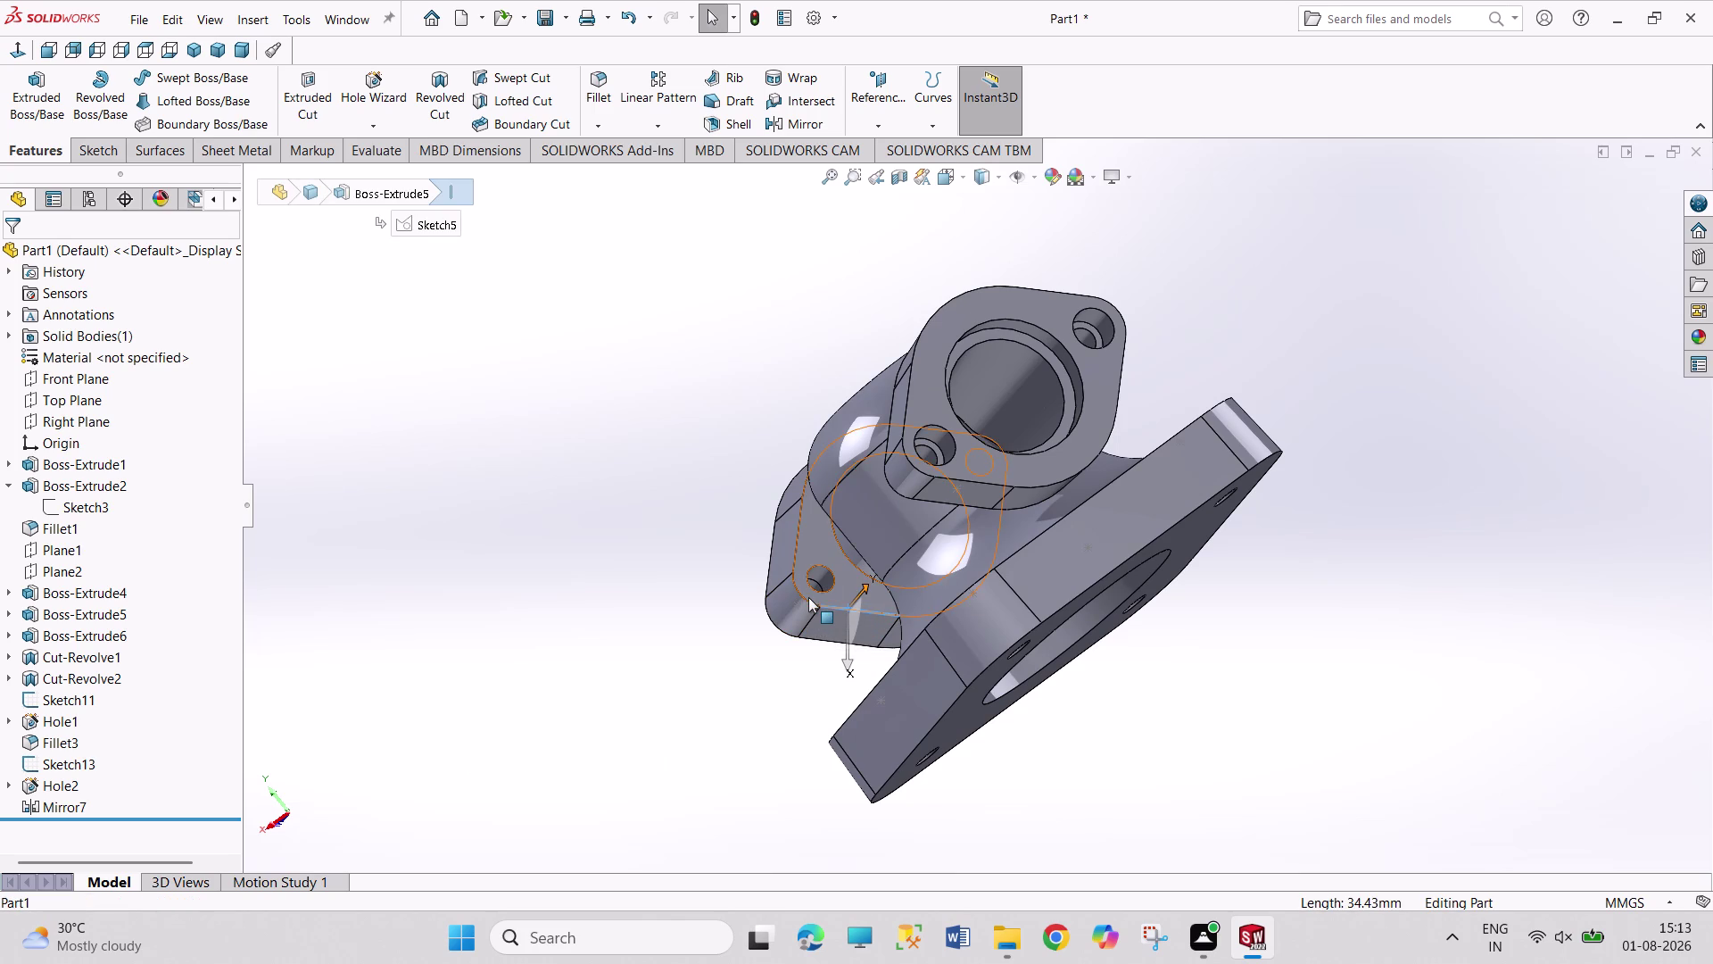
click(809, 600)
click(796, 547)
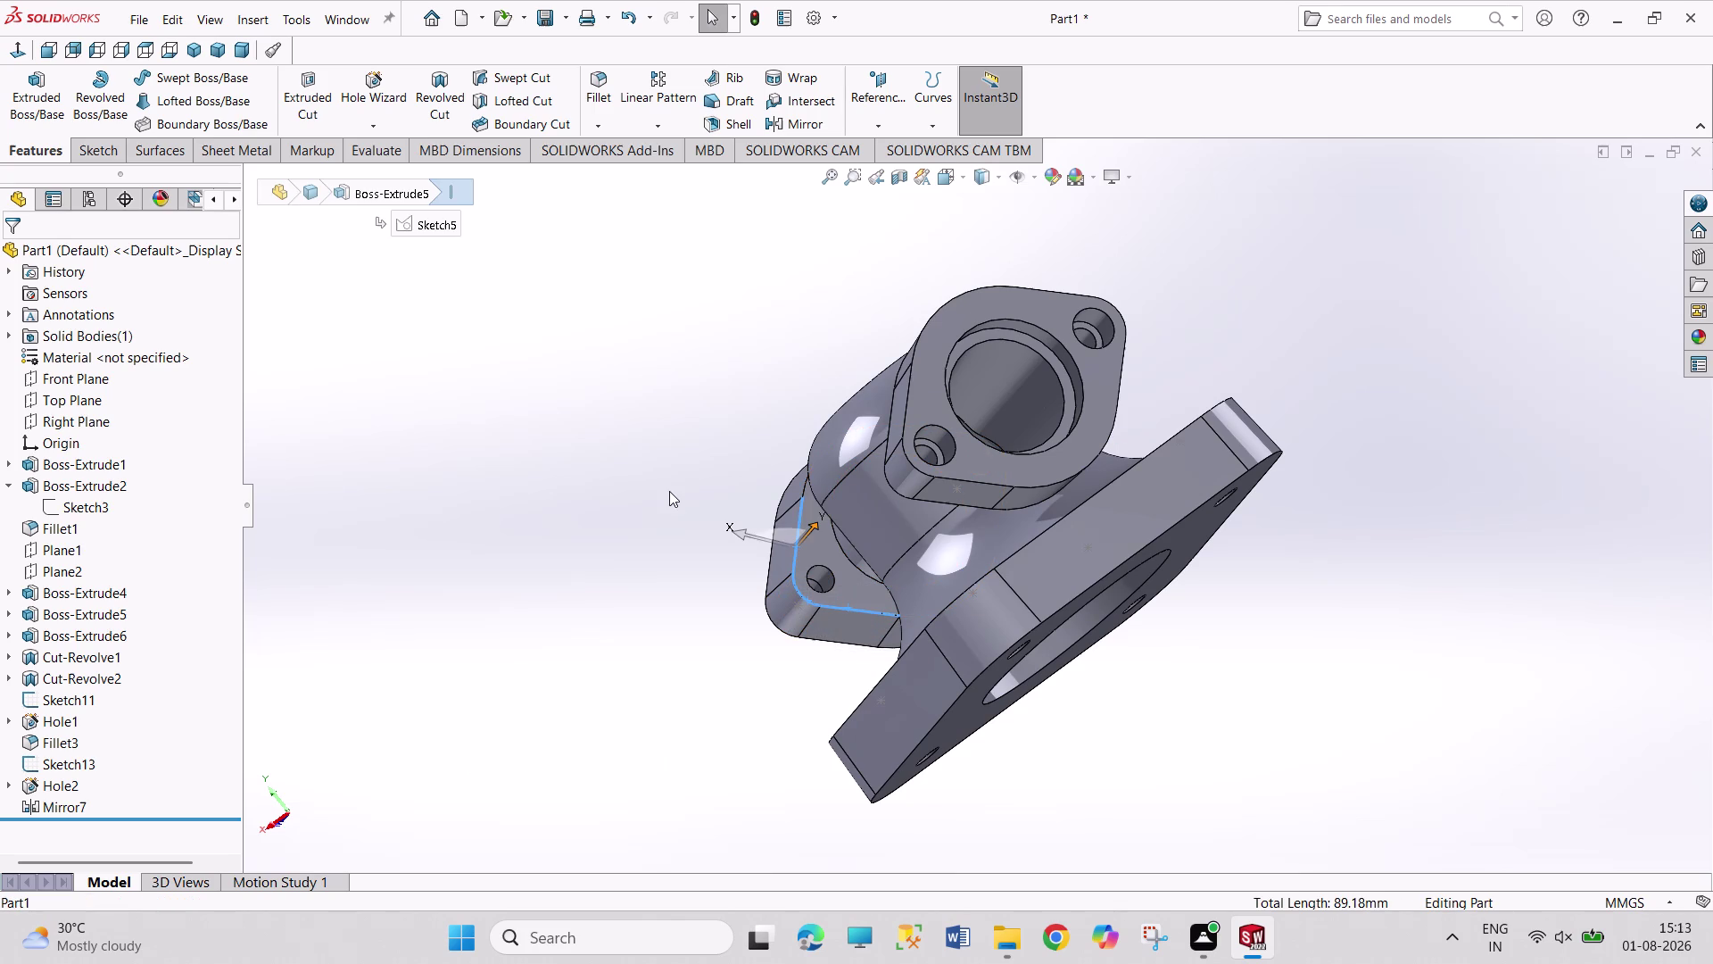
Add the remaining junction edges around the first flange to complete its loop.
middle_drag(669, 491, 719, 762)
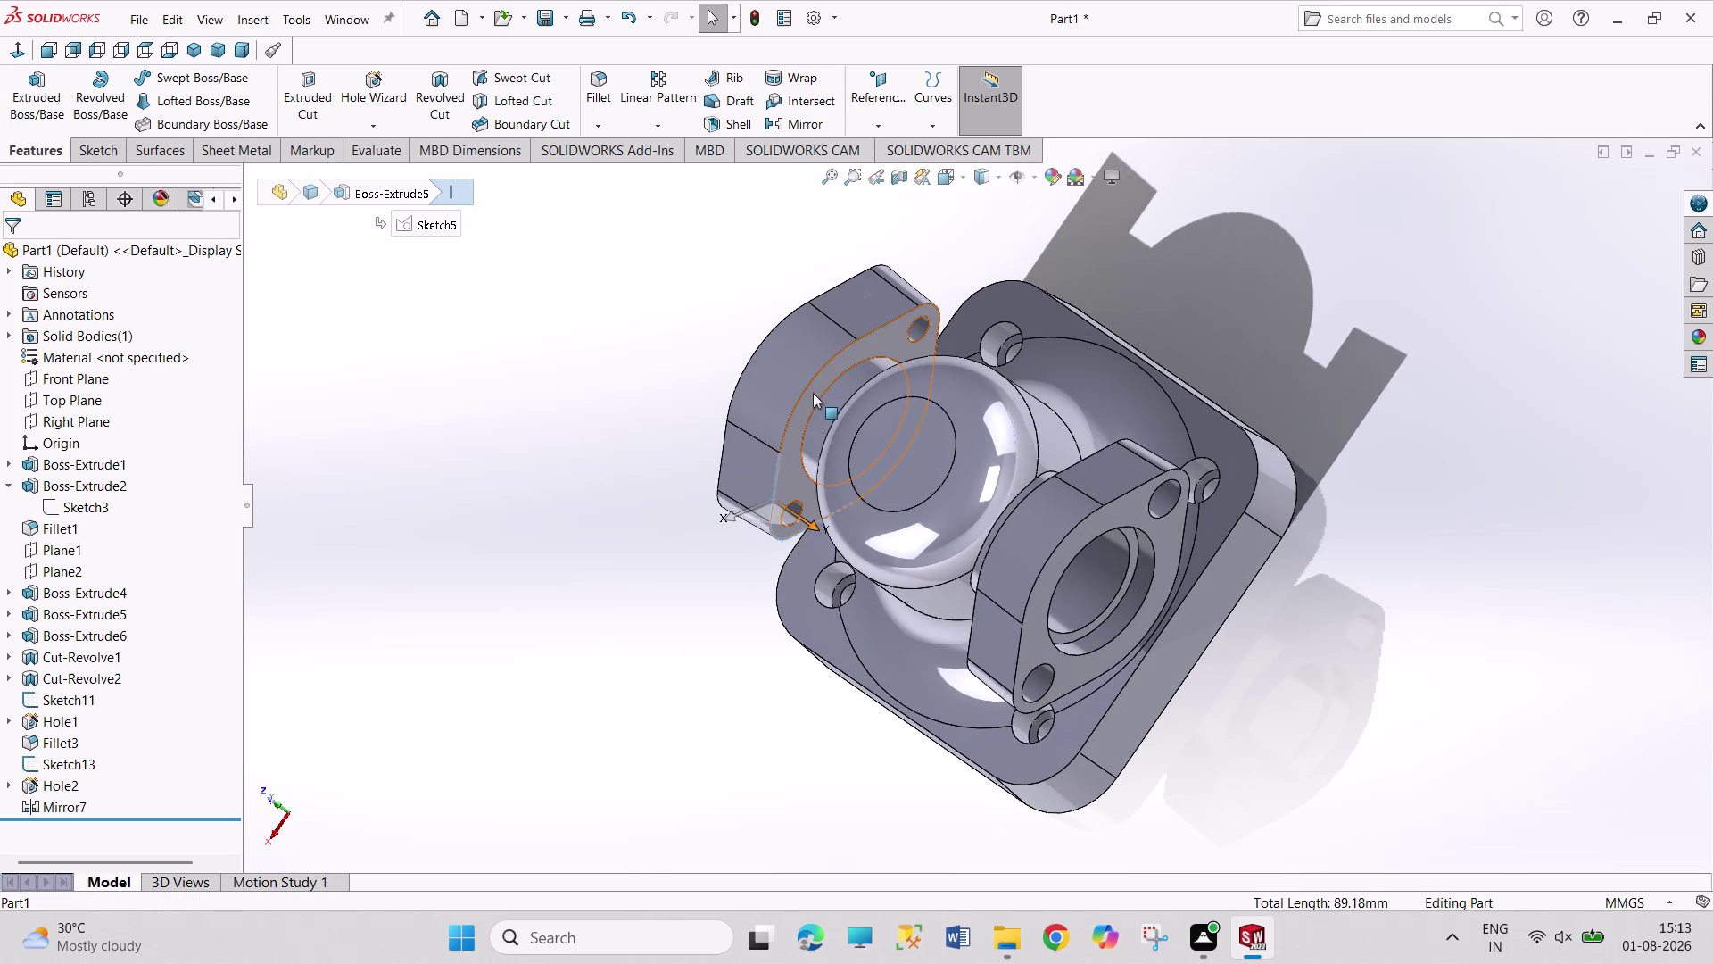
click(810, 386)
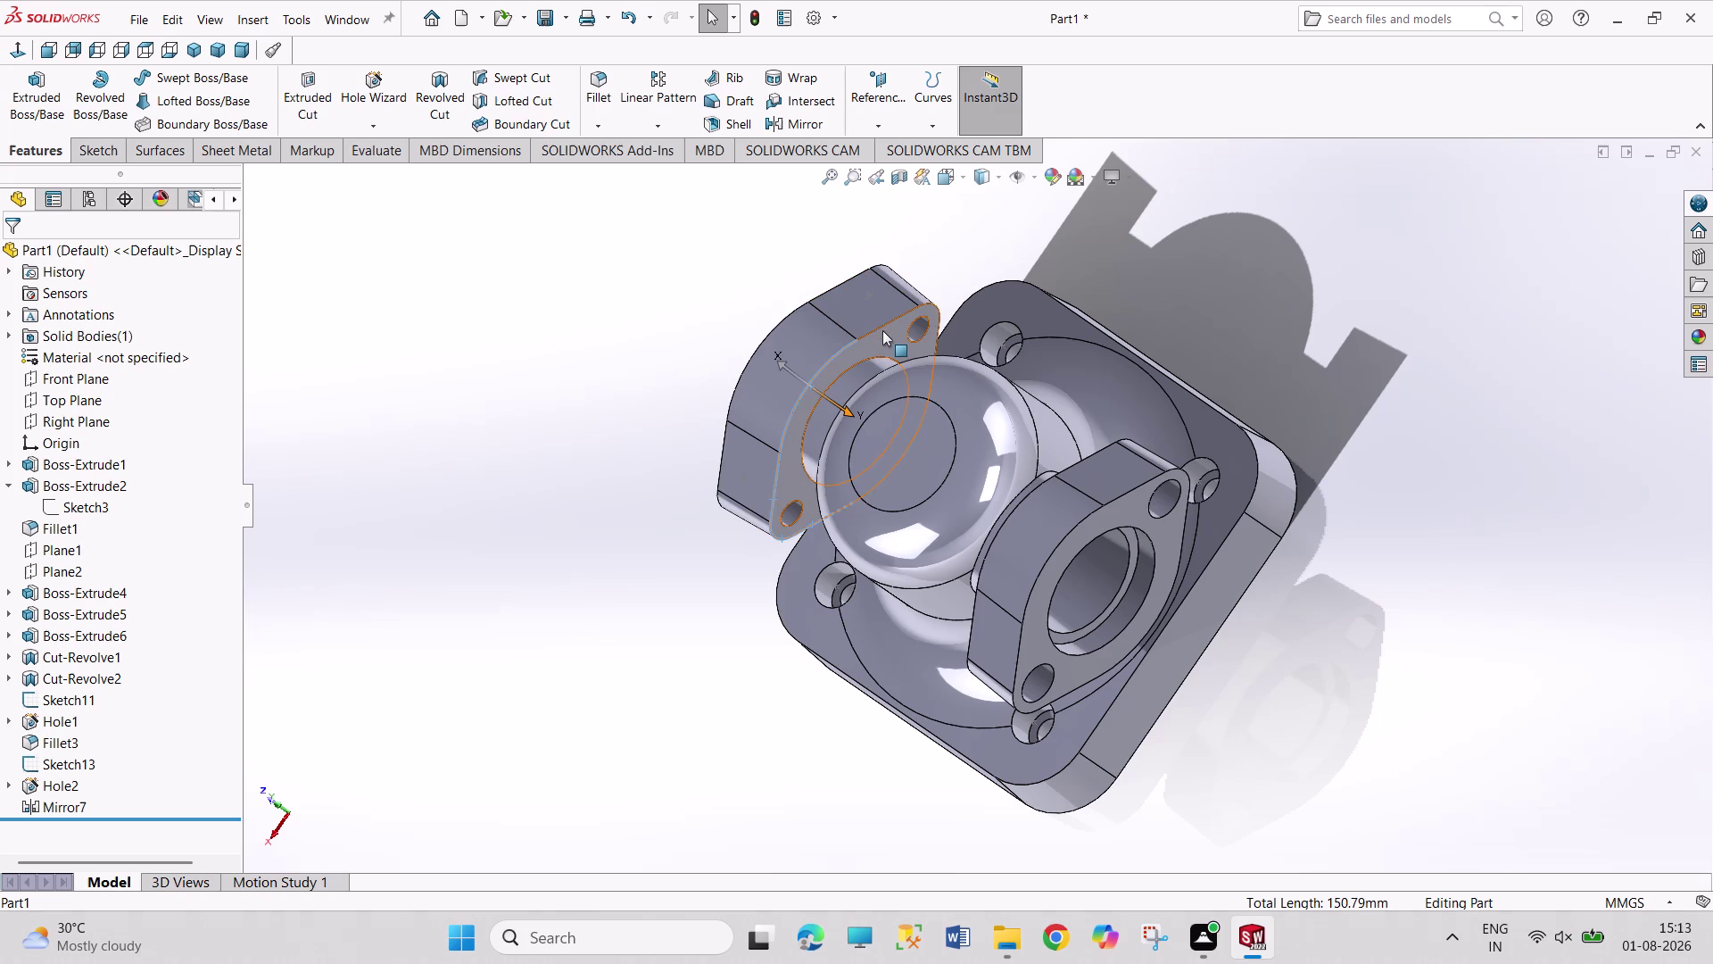
click(880, 327)
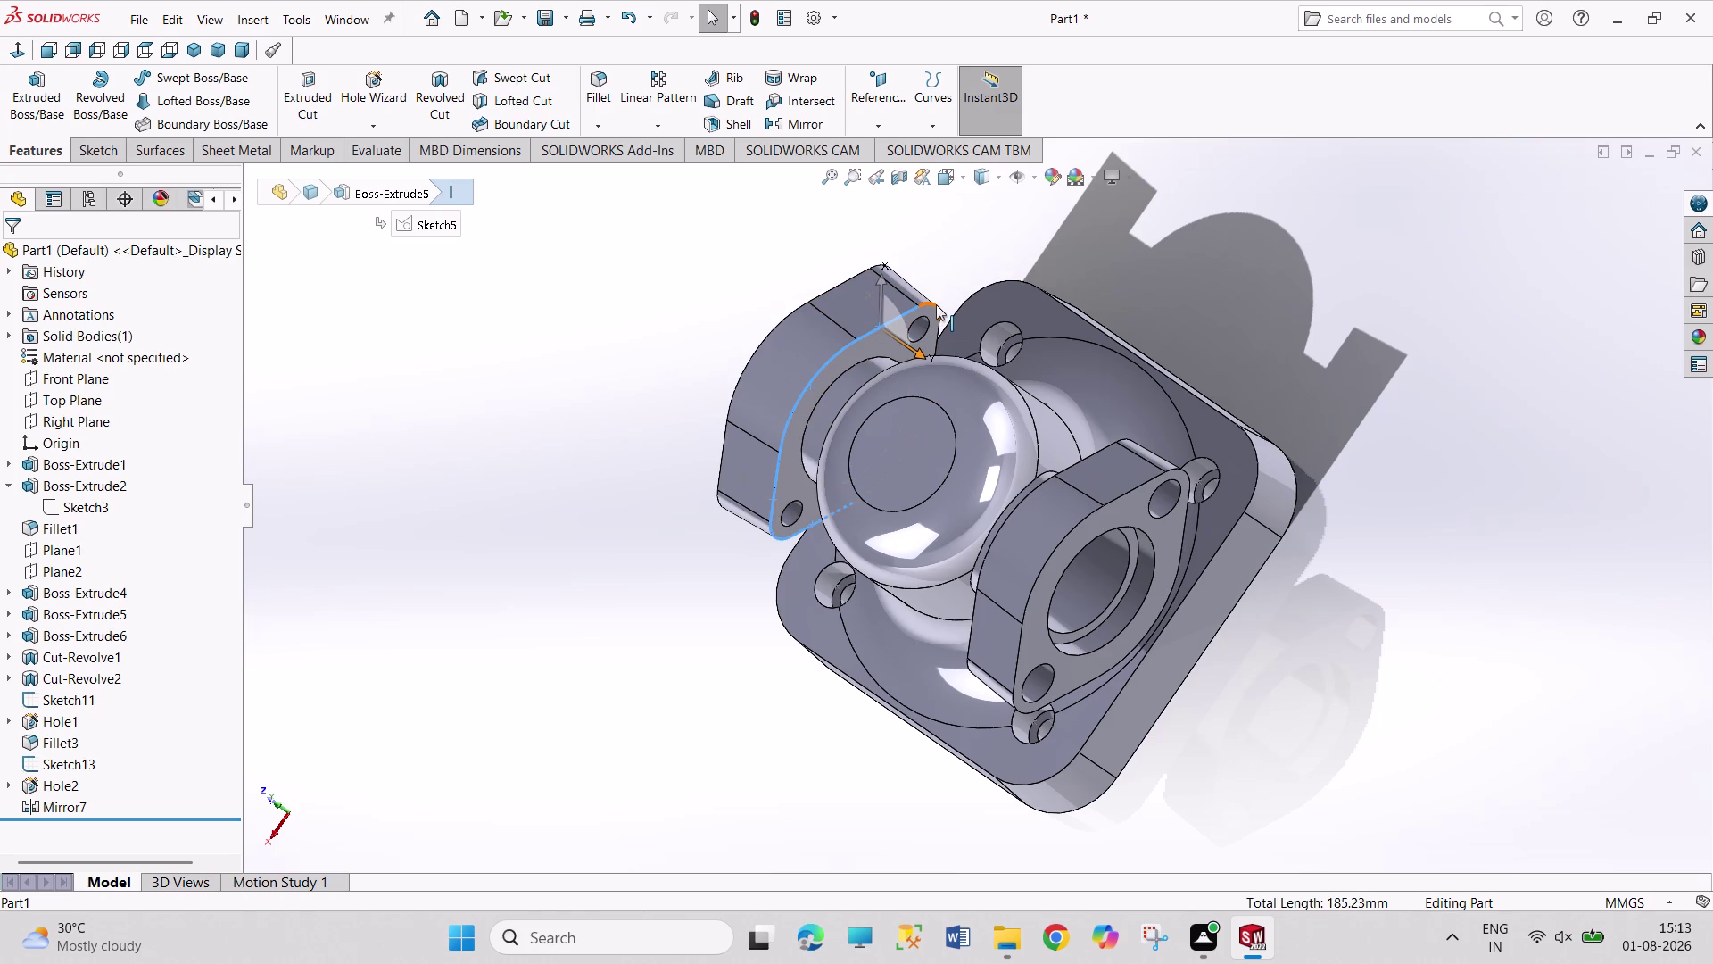
click(936, 304)
middle_drag(915, 216, 856, 317)
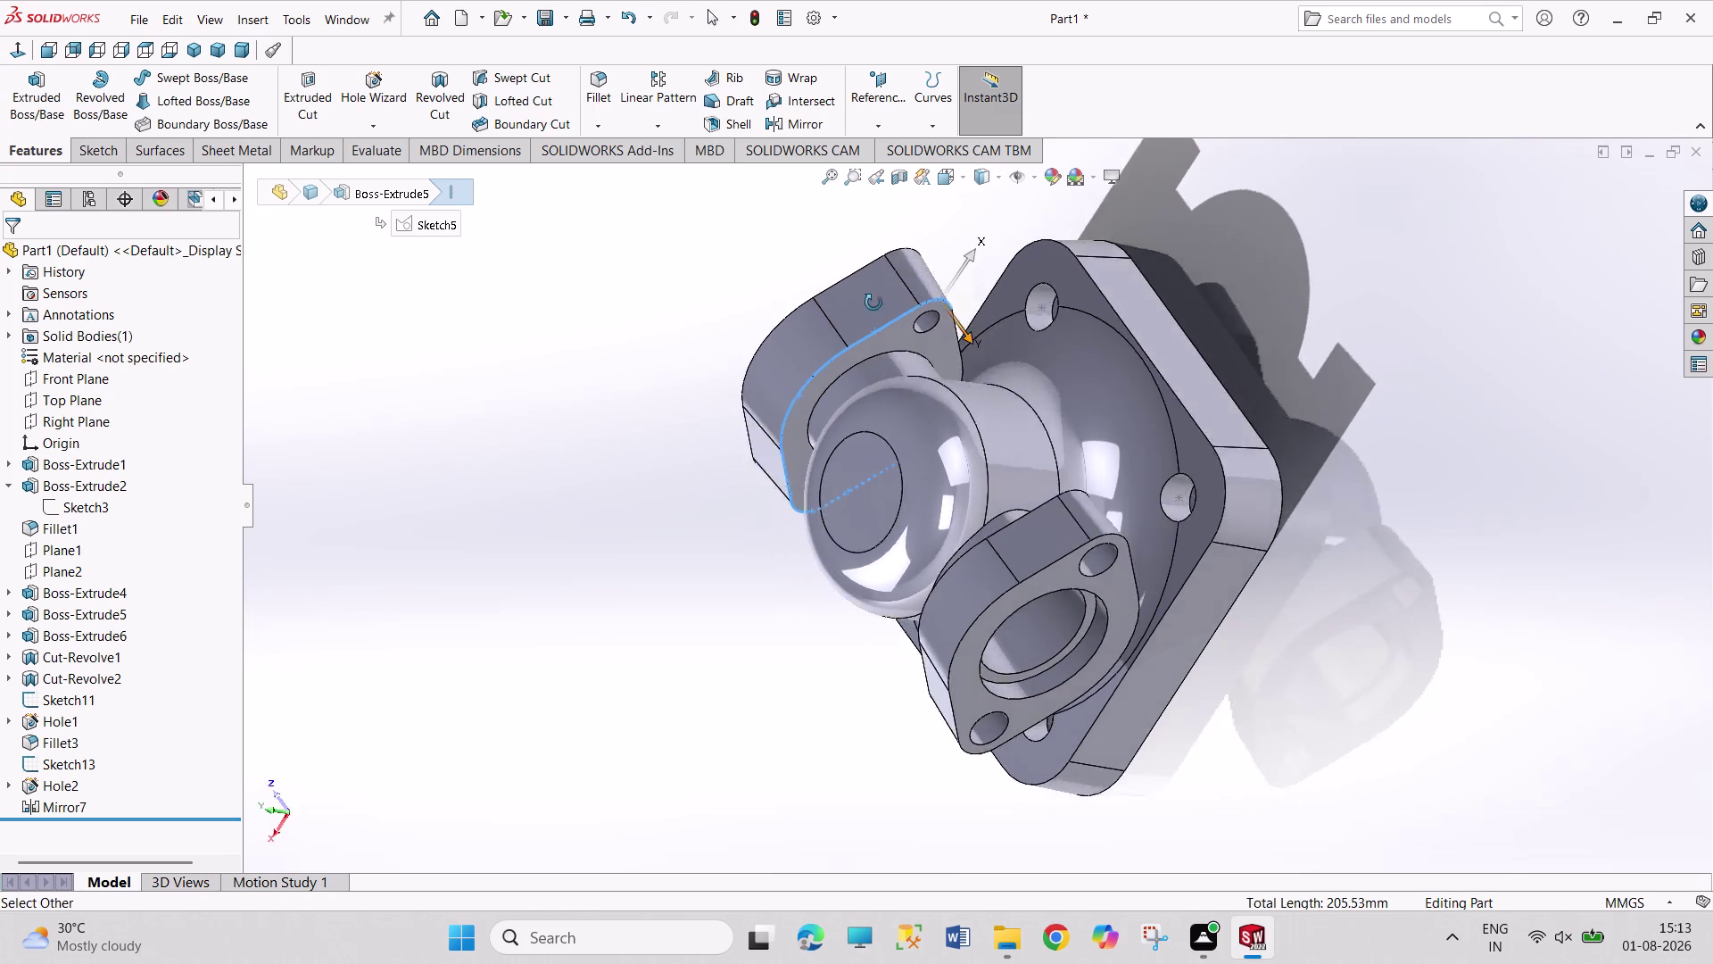
middle_drag(857, 316, 823, 337)
click(972, 330)
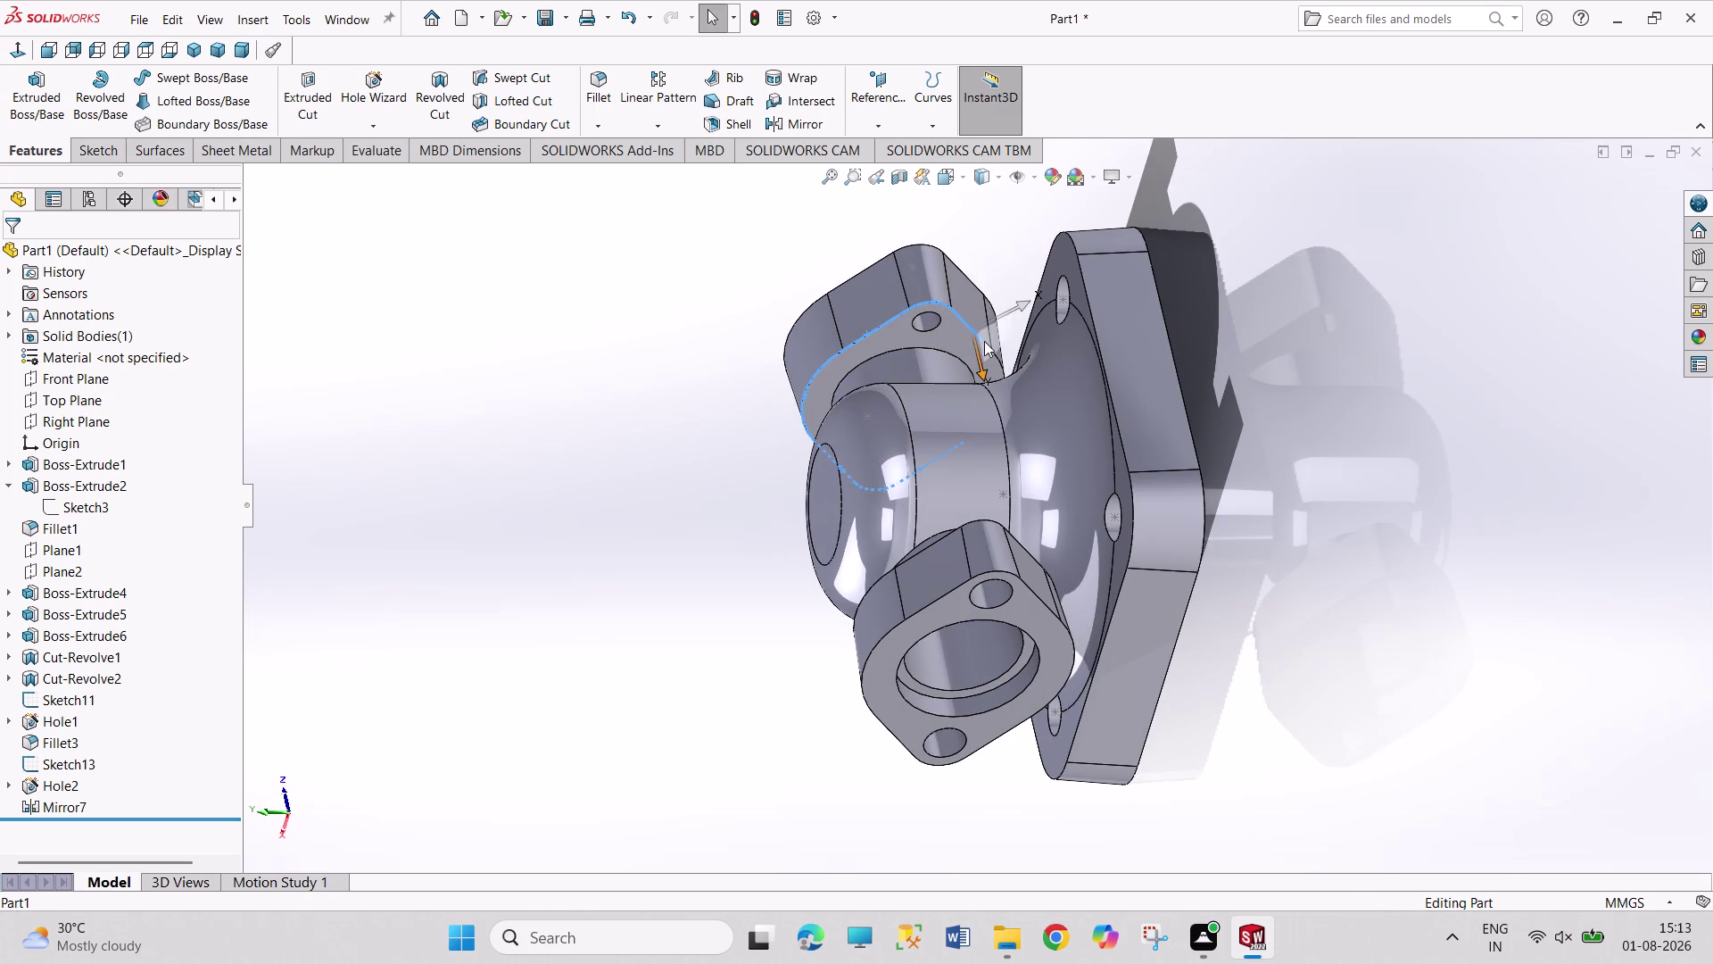
click(1001, 360)
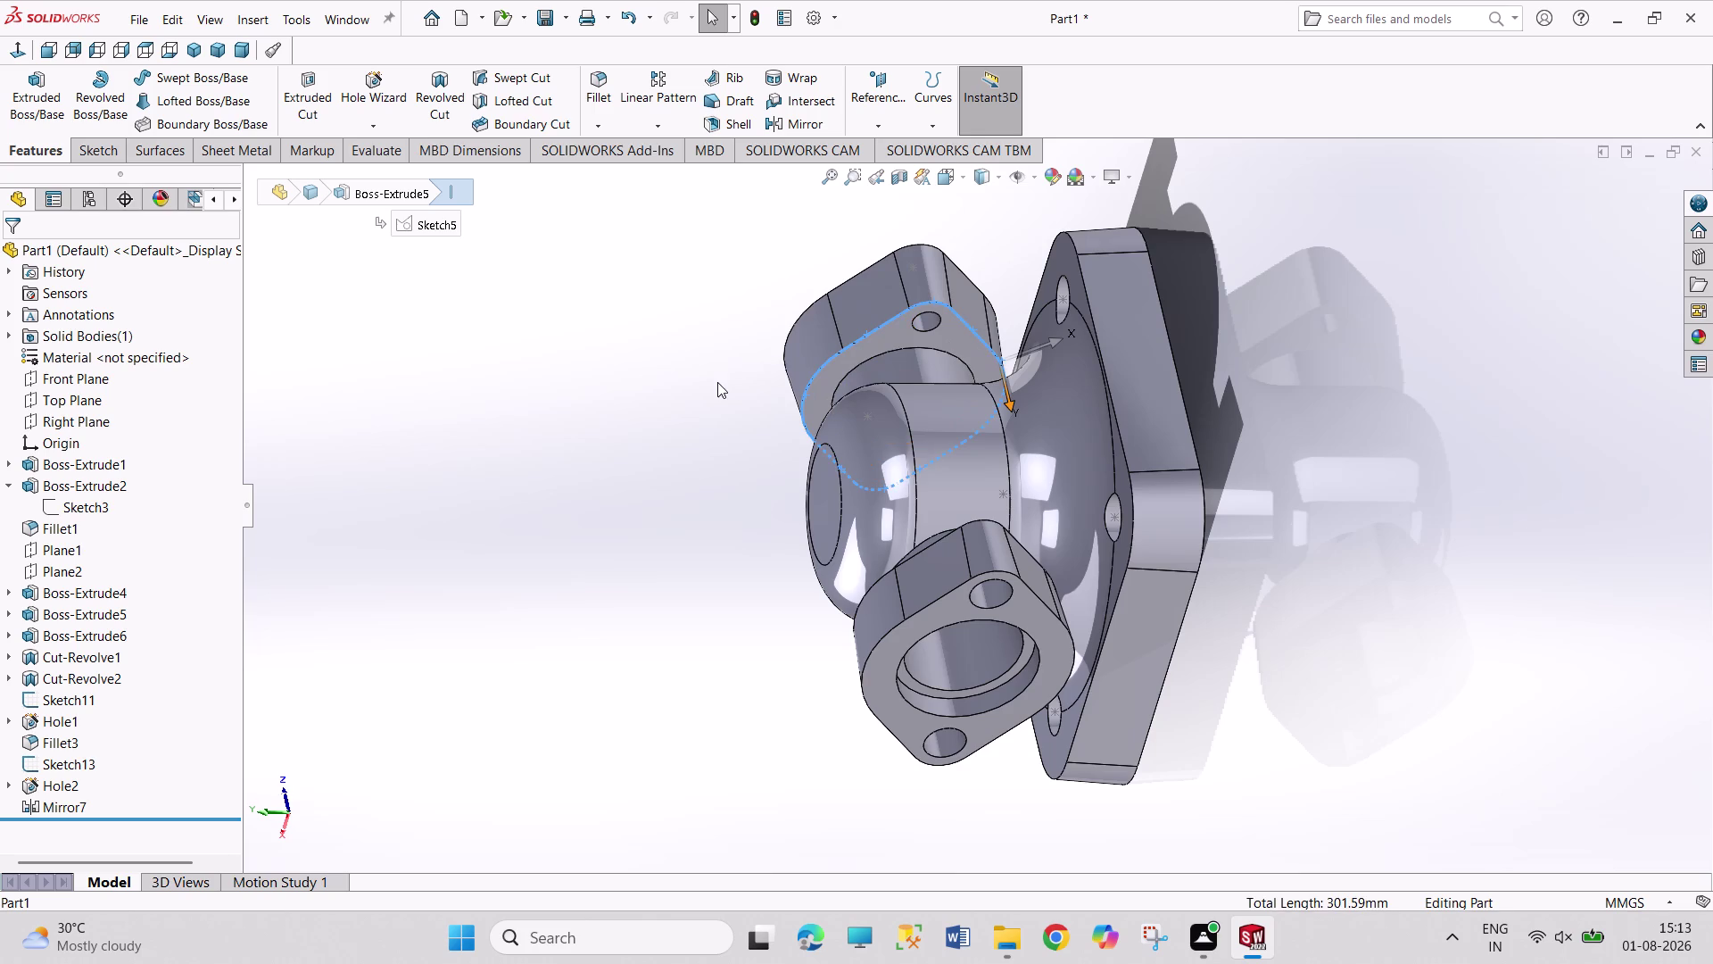
Select the junction edges around the second flange, including its lower edges.
middle_drag(718, 382, 807, 257)
middle_drag(659, 466, 663, 465)
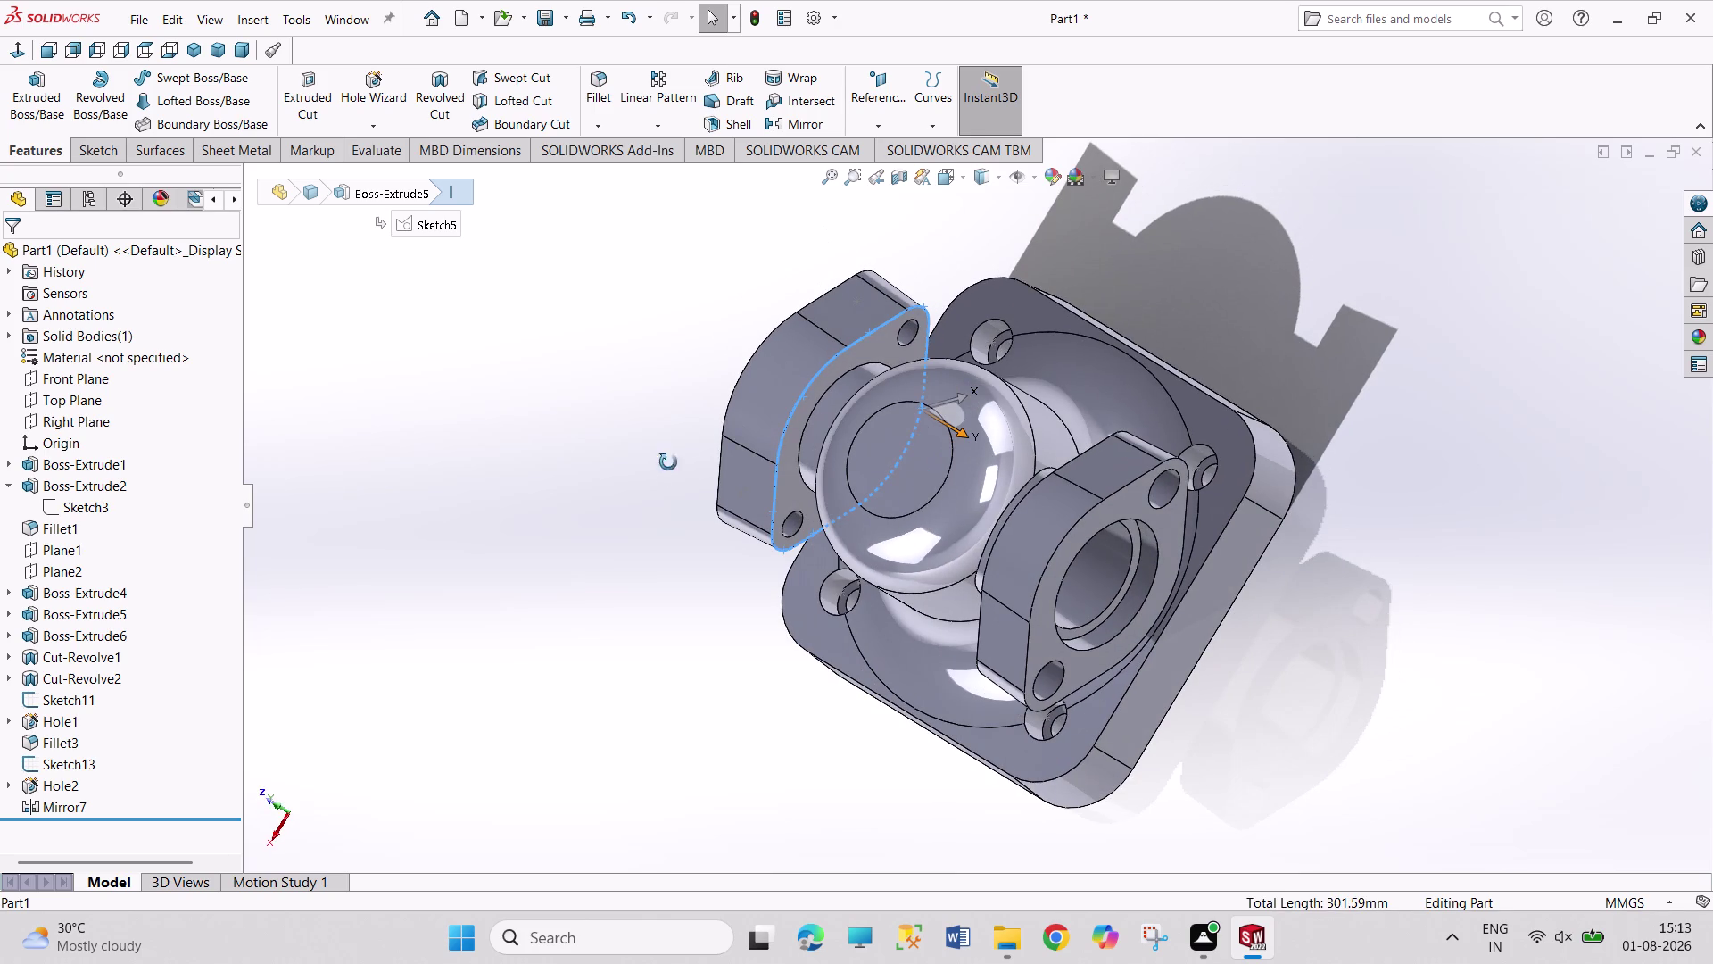
middle_drag(663, 465, 730, 325)
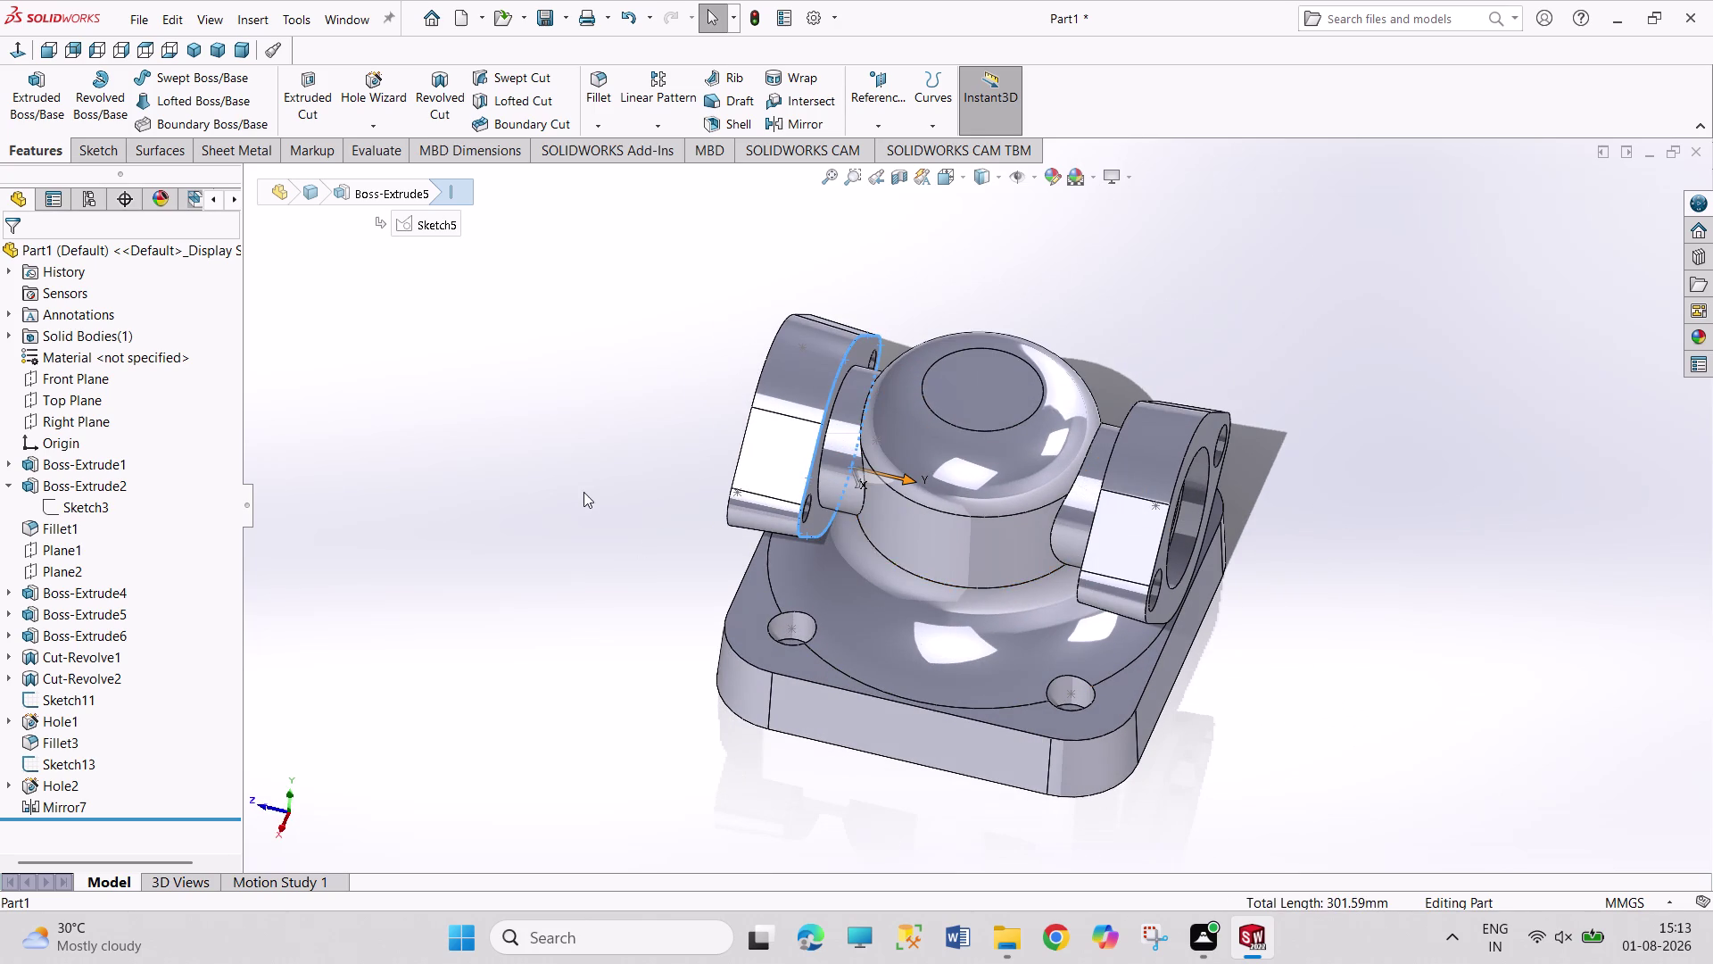
middle_drag(599, 477, 676, 585)
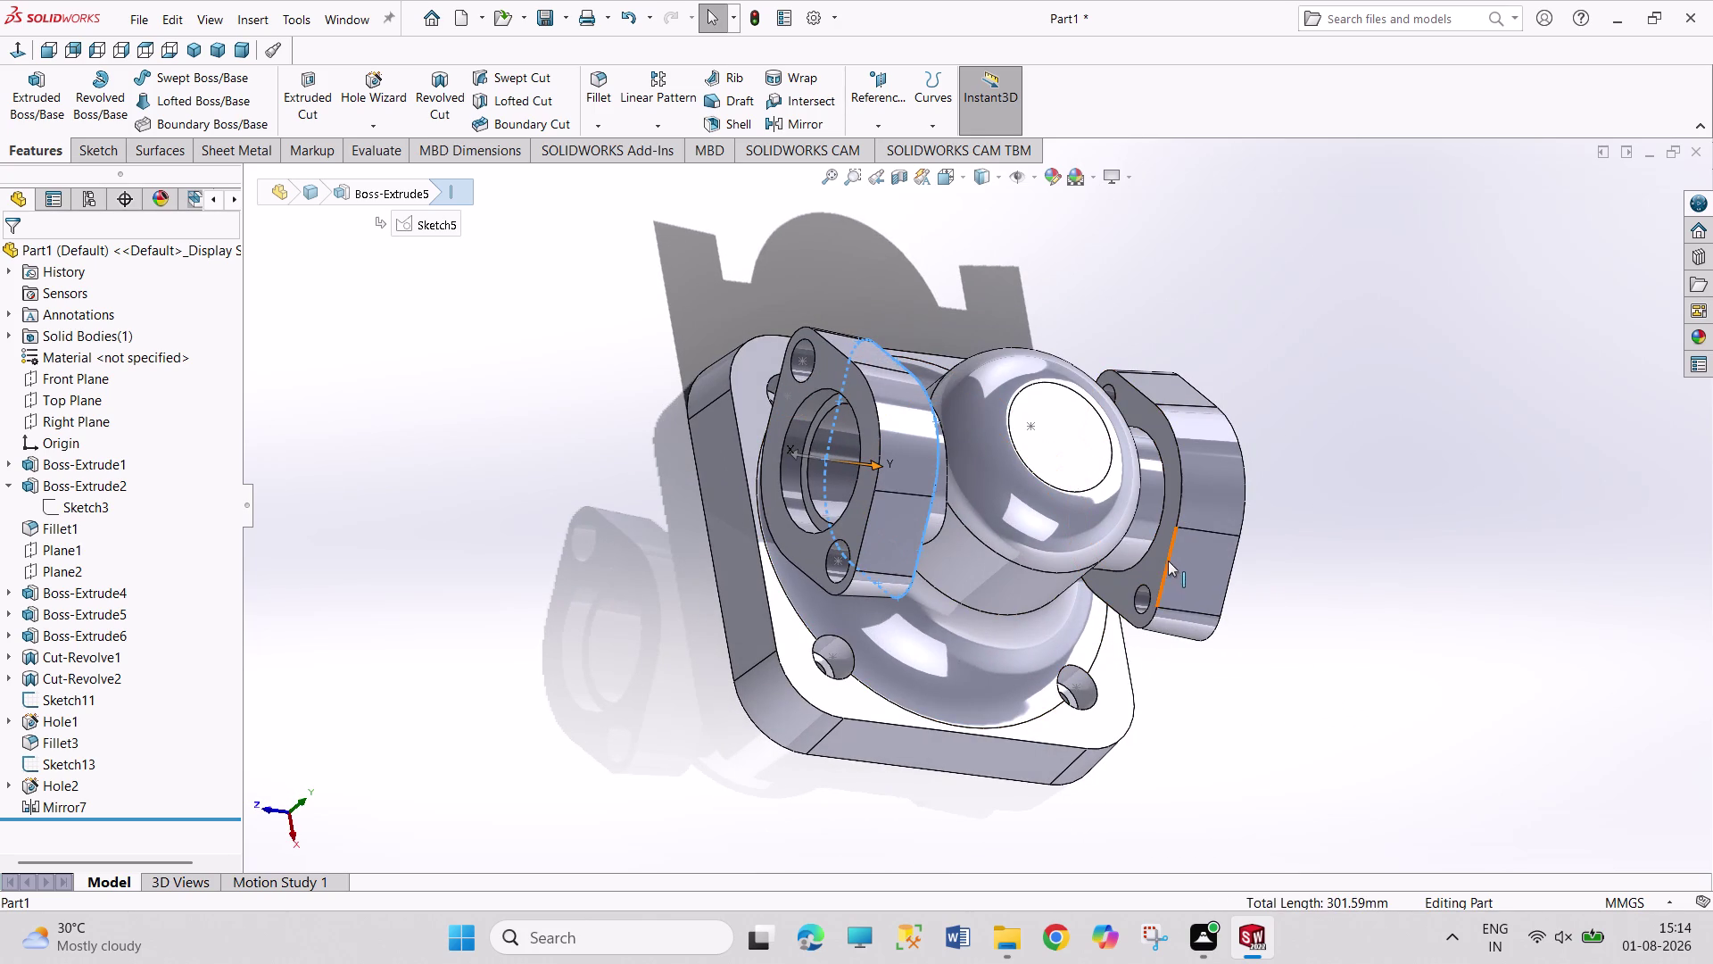
click(1170, 564)
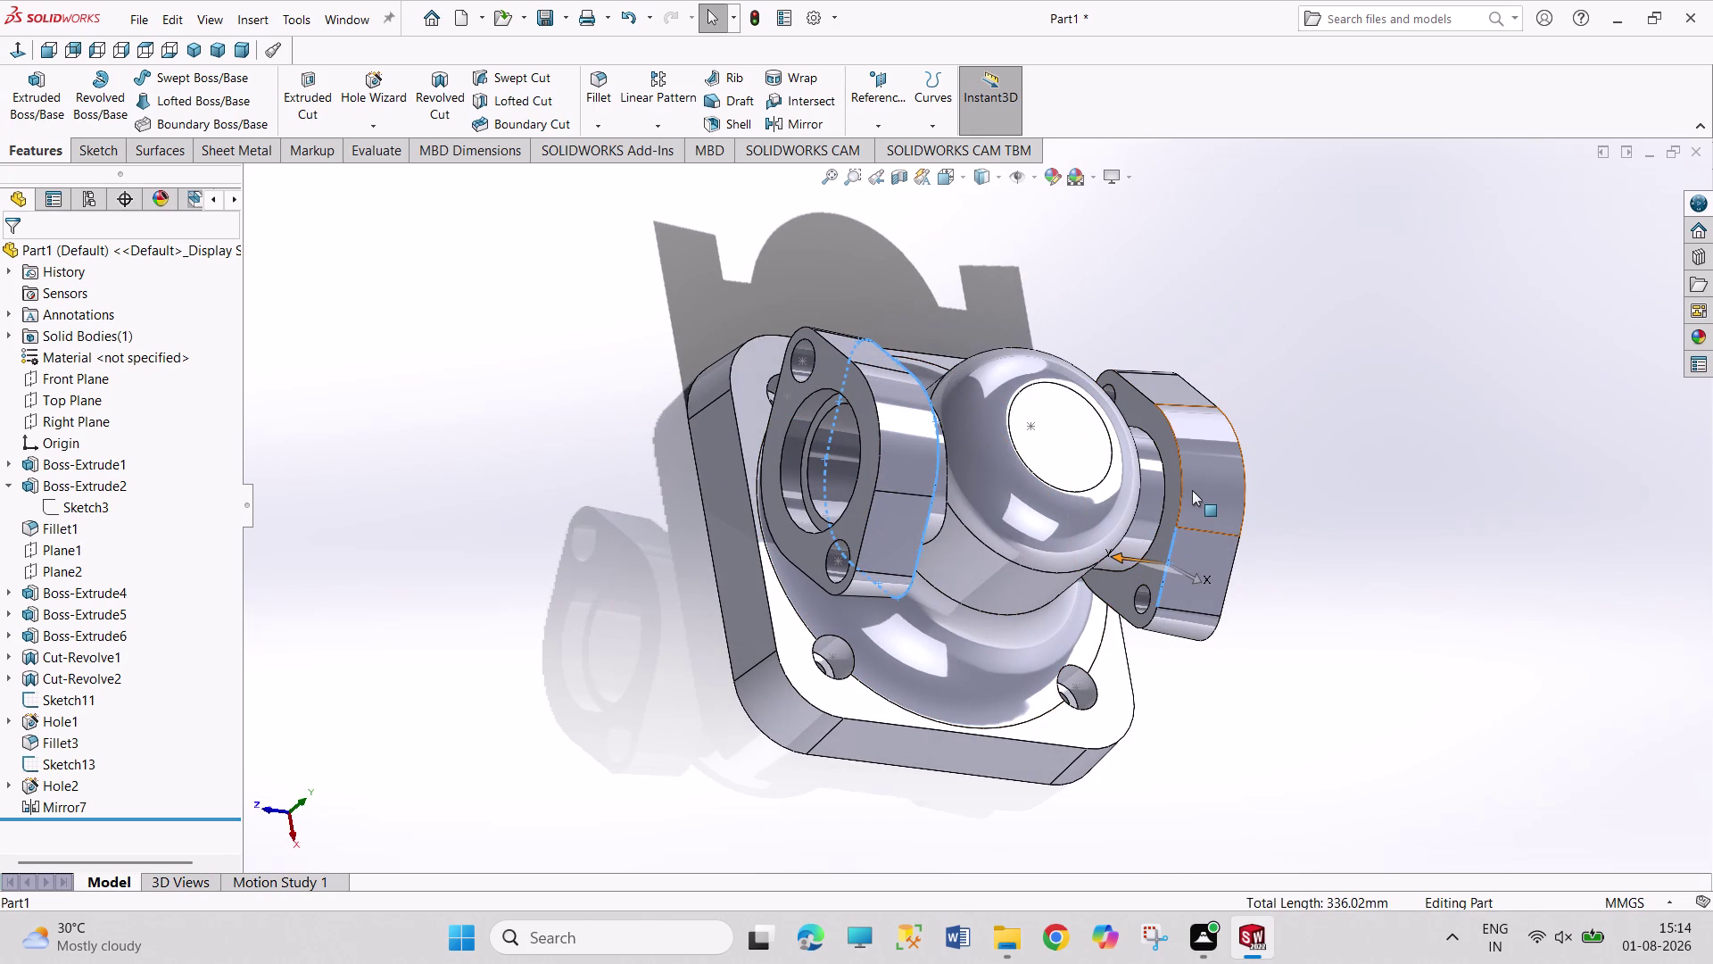
click(1183, 484)
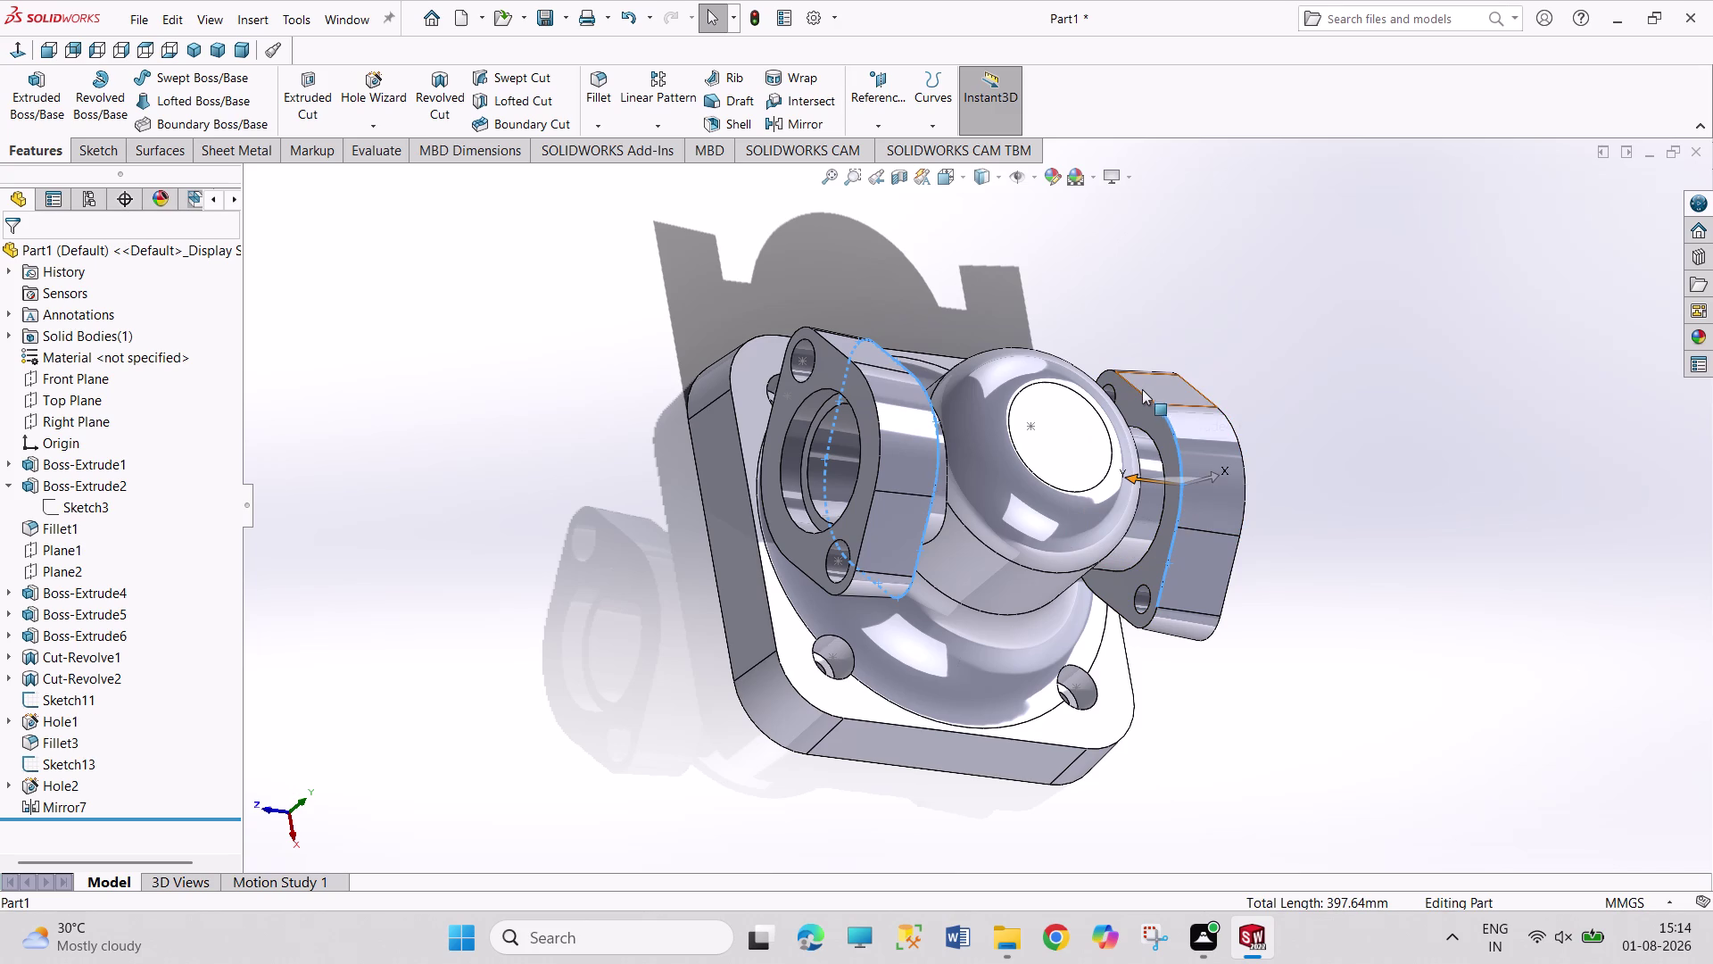
click(1142, 391)
middle_drag(1266, 678, 1277, 565)
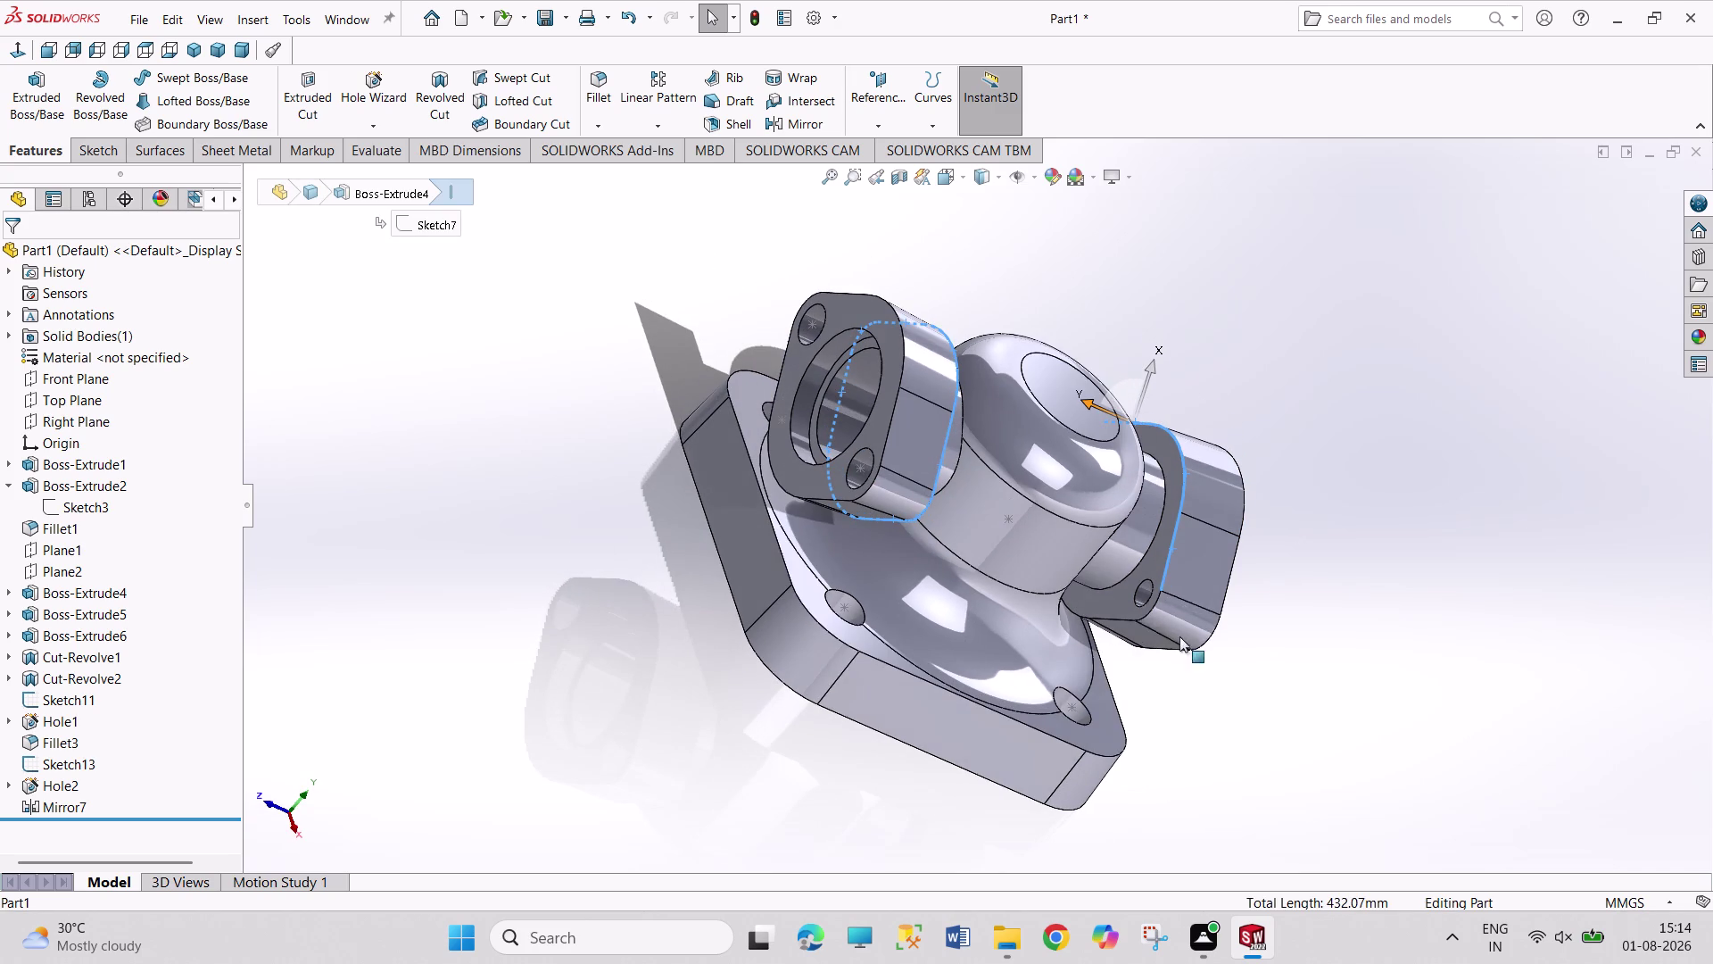
click(1151, 613)
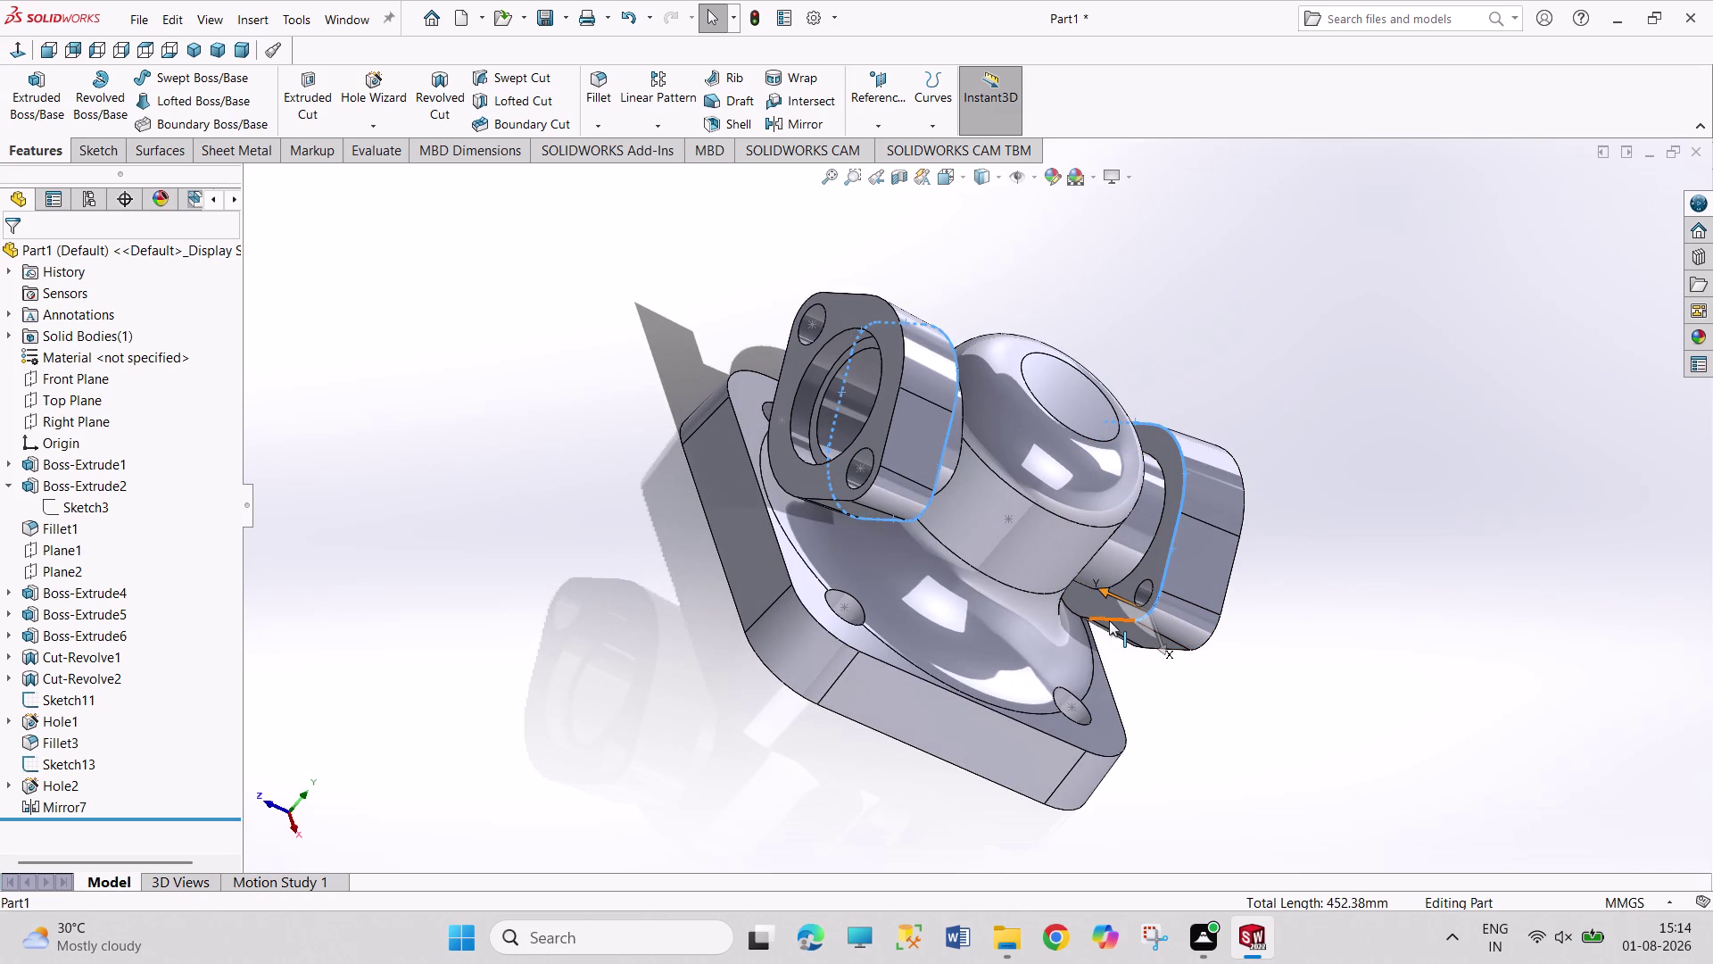
click(1110, 620)
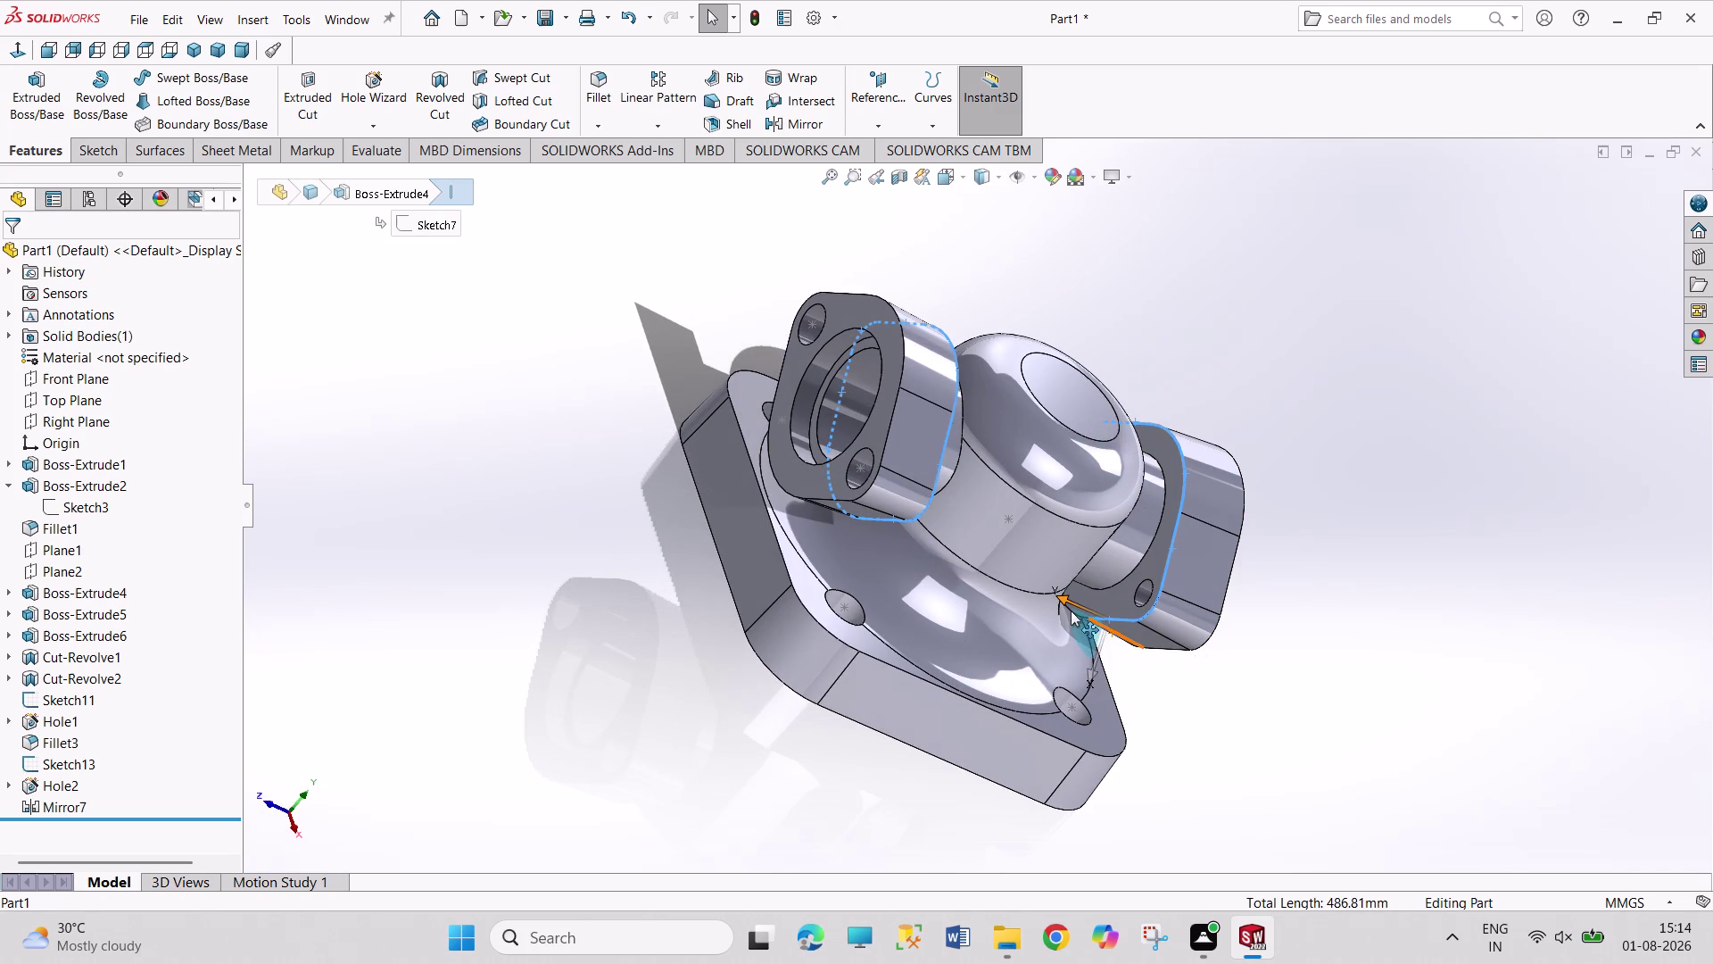
Add the last remaining junction edges underneath the body.
middle_drag(1264, 676, 1084, 391)
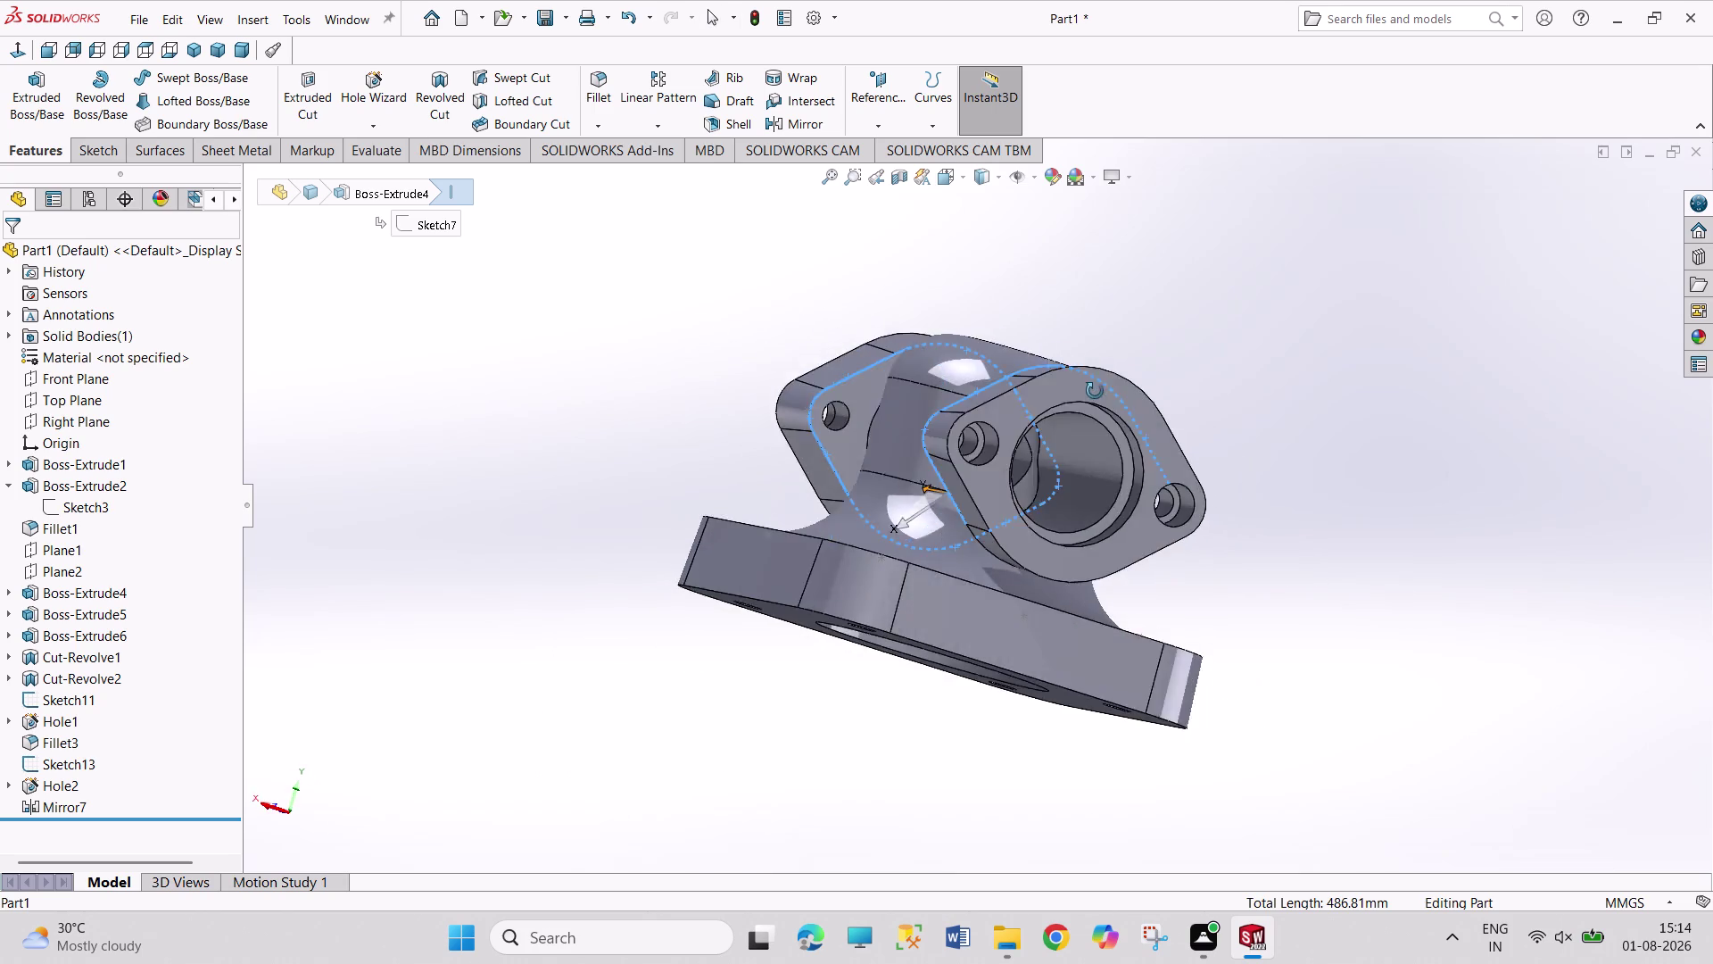
middle_drag(1083, 391, 935, 349)
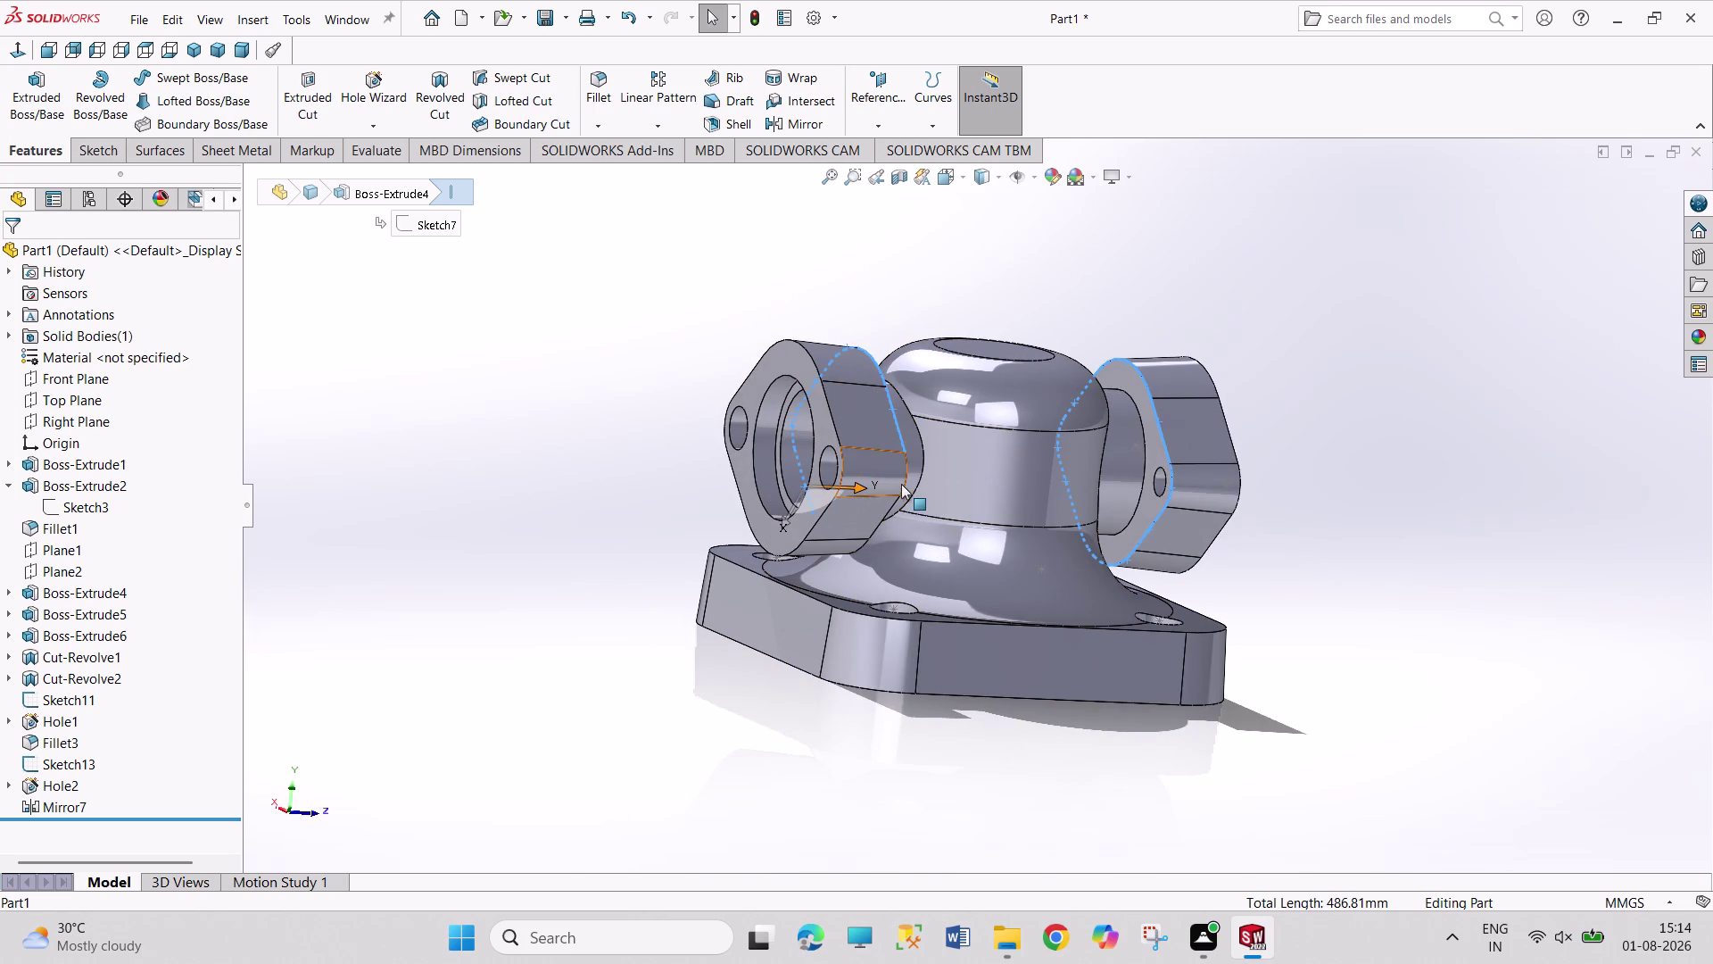
click(901, 492)
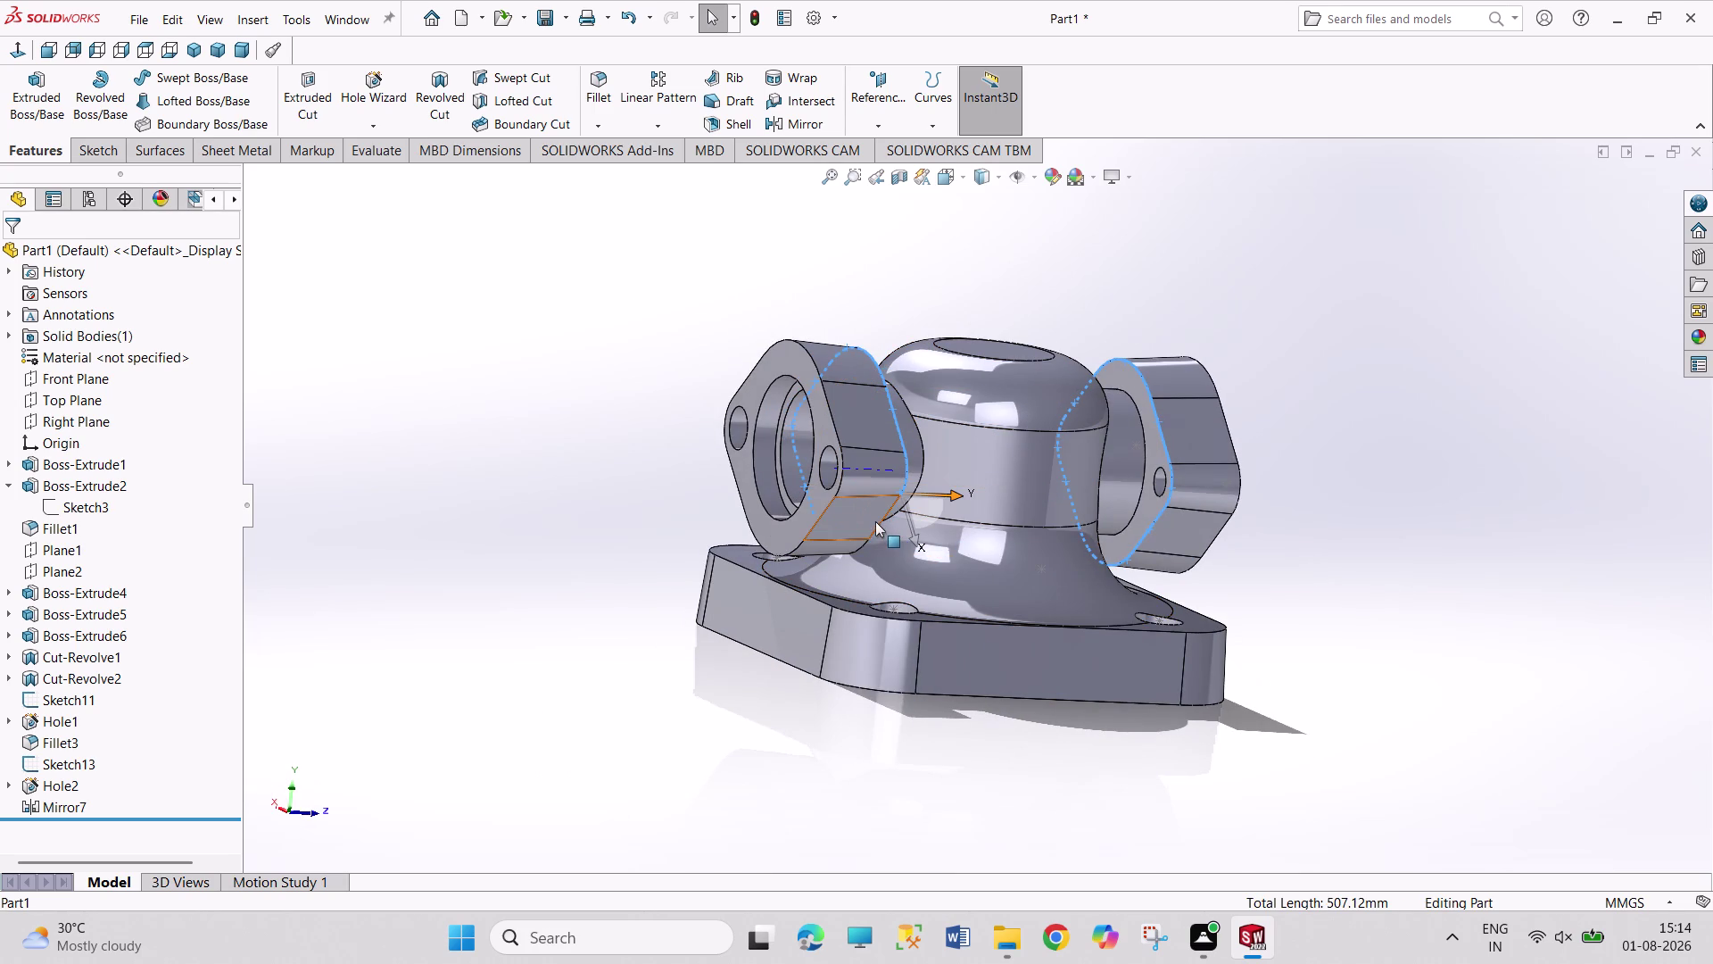
click(879, 524)
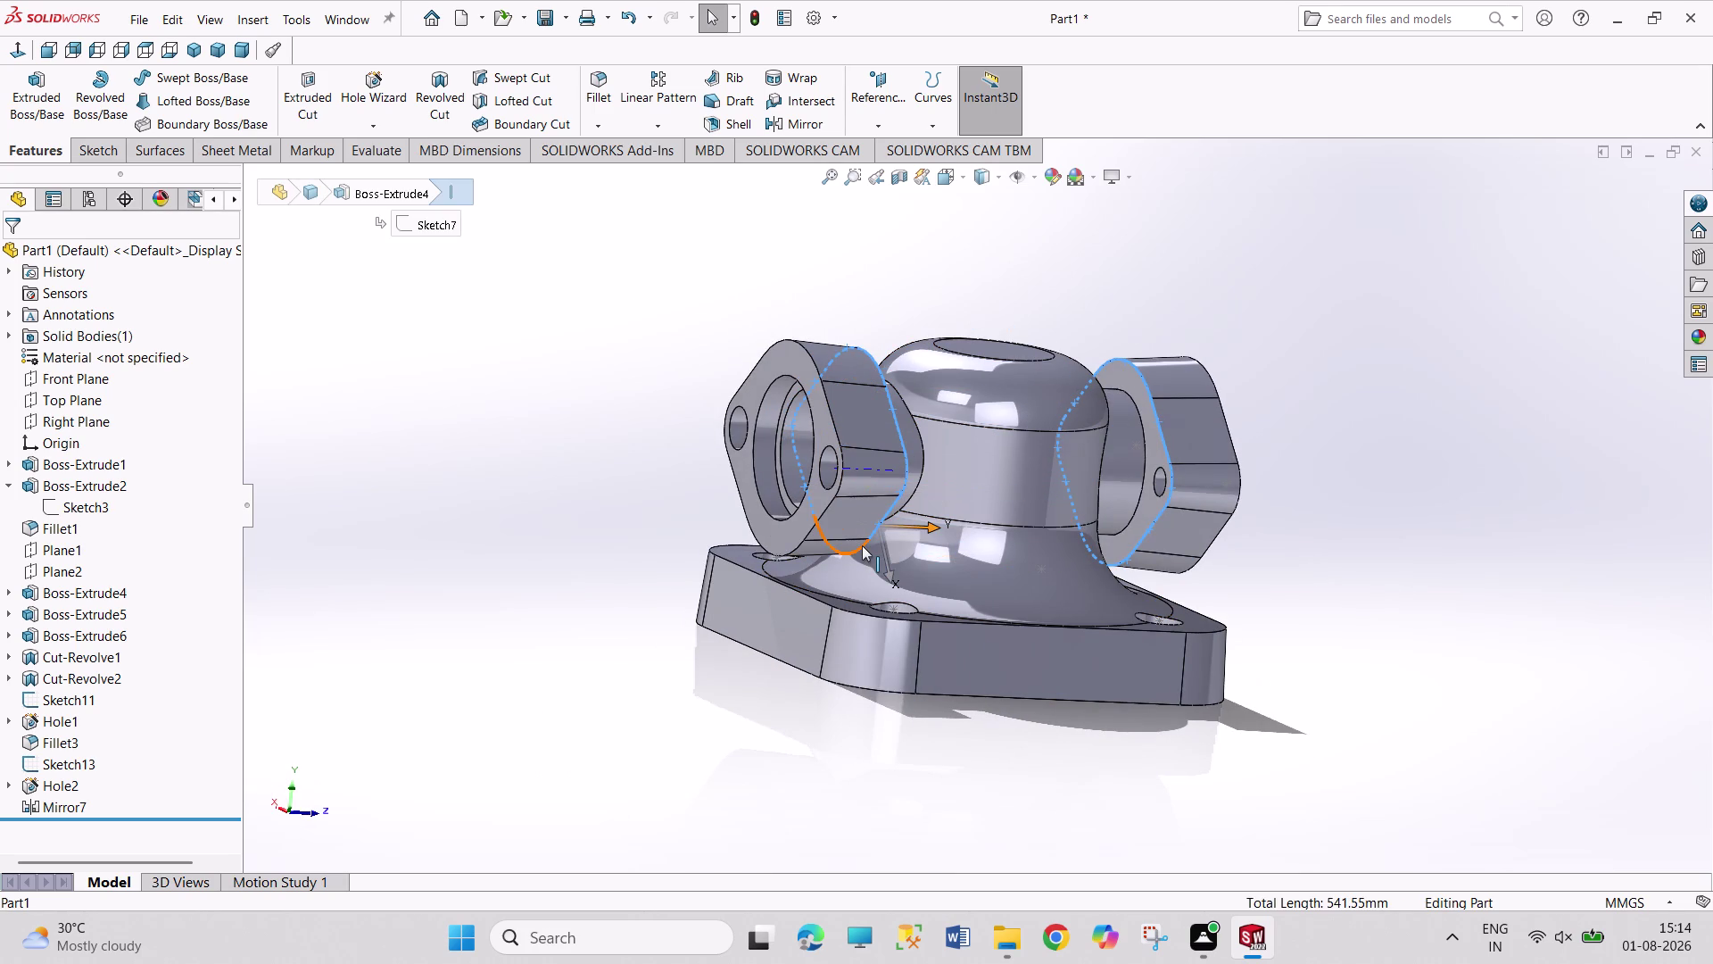
click(862, 545)
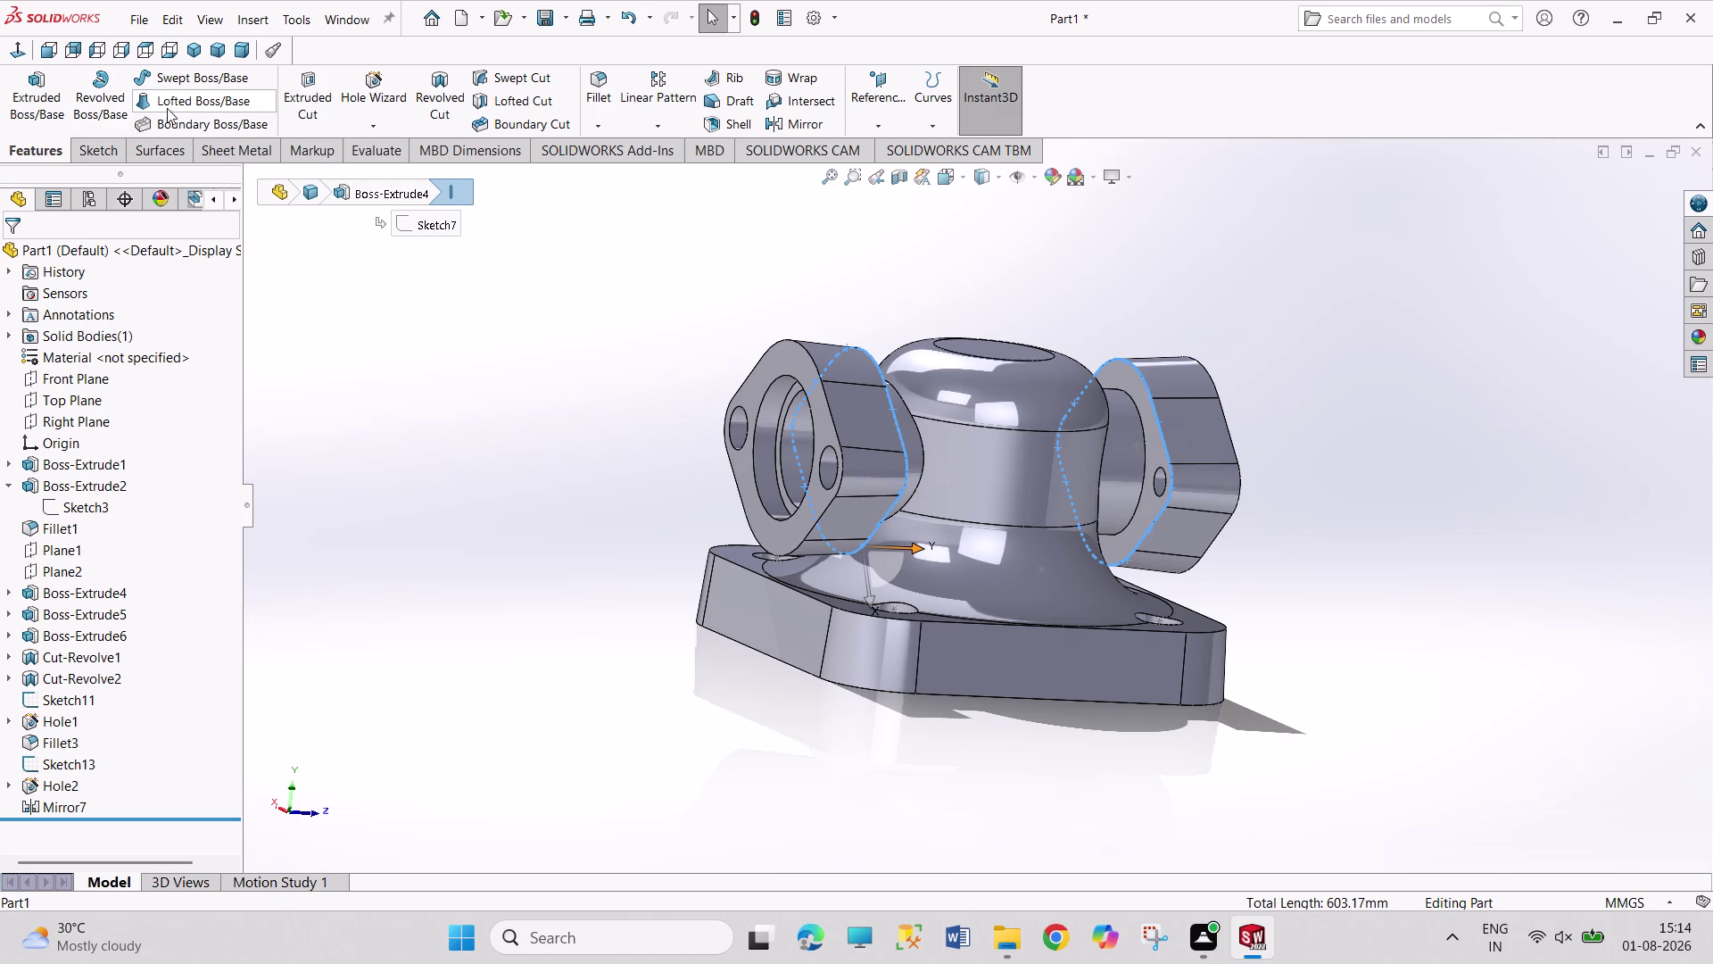
click(588, 85)
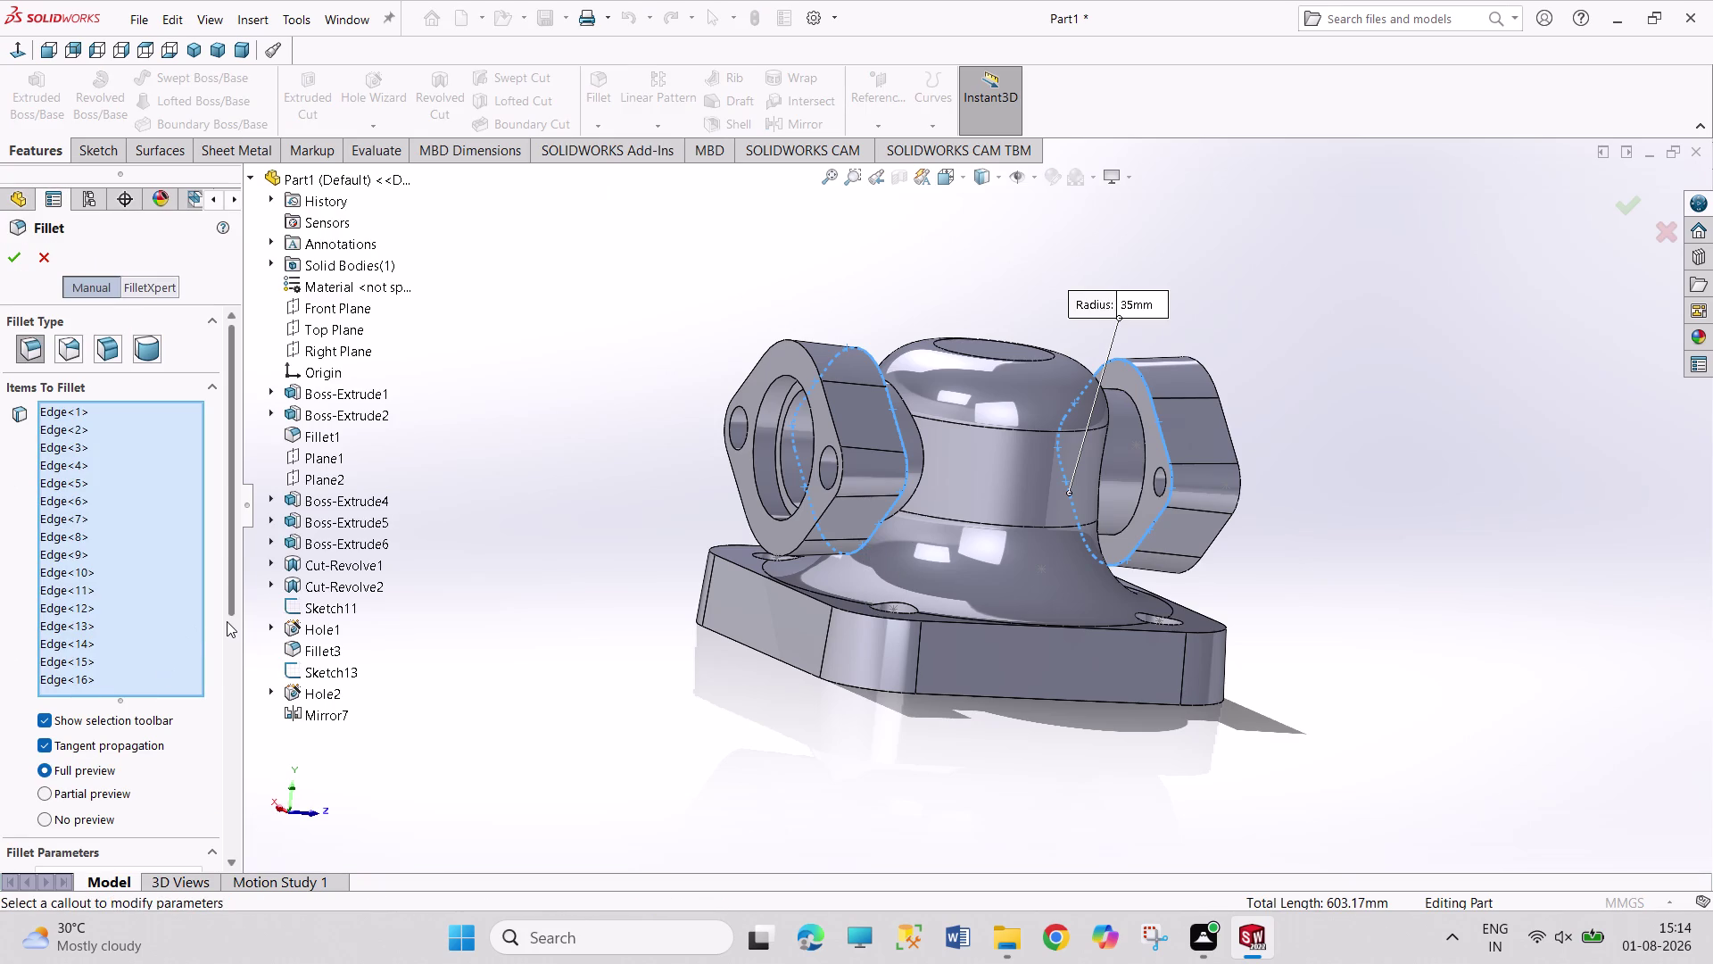
Change the fillet radius from 35 mm to 7 mm and confirm Fillet4.
scroll(down, 3)
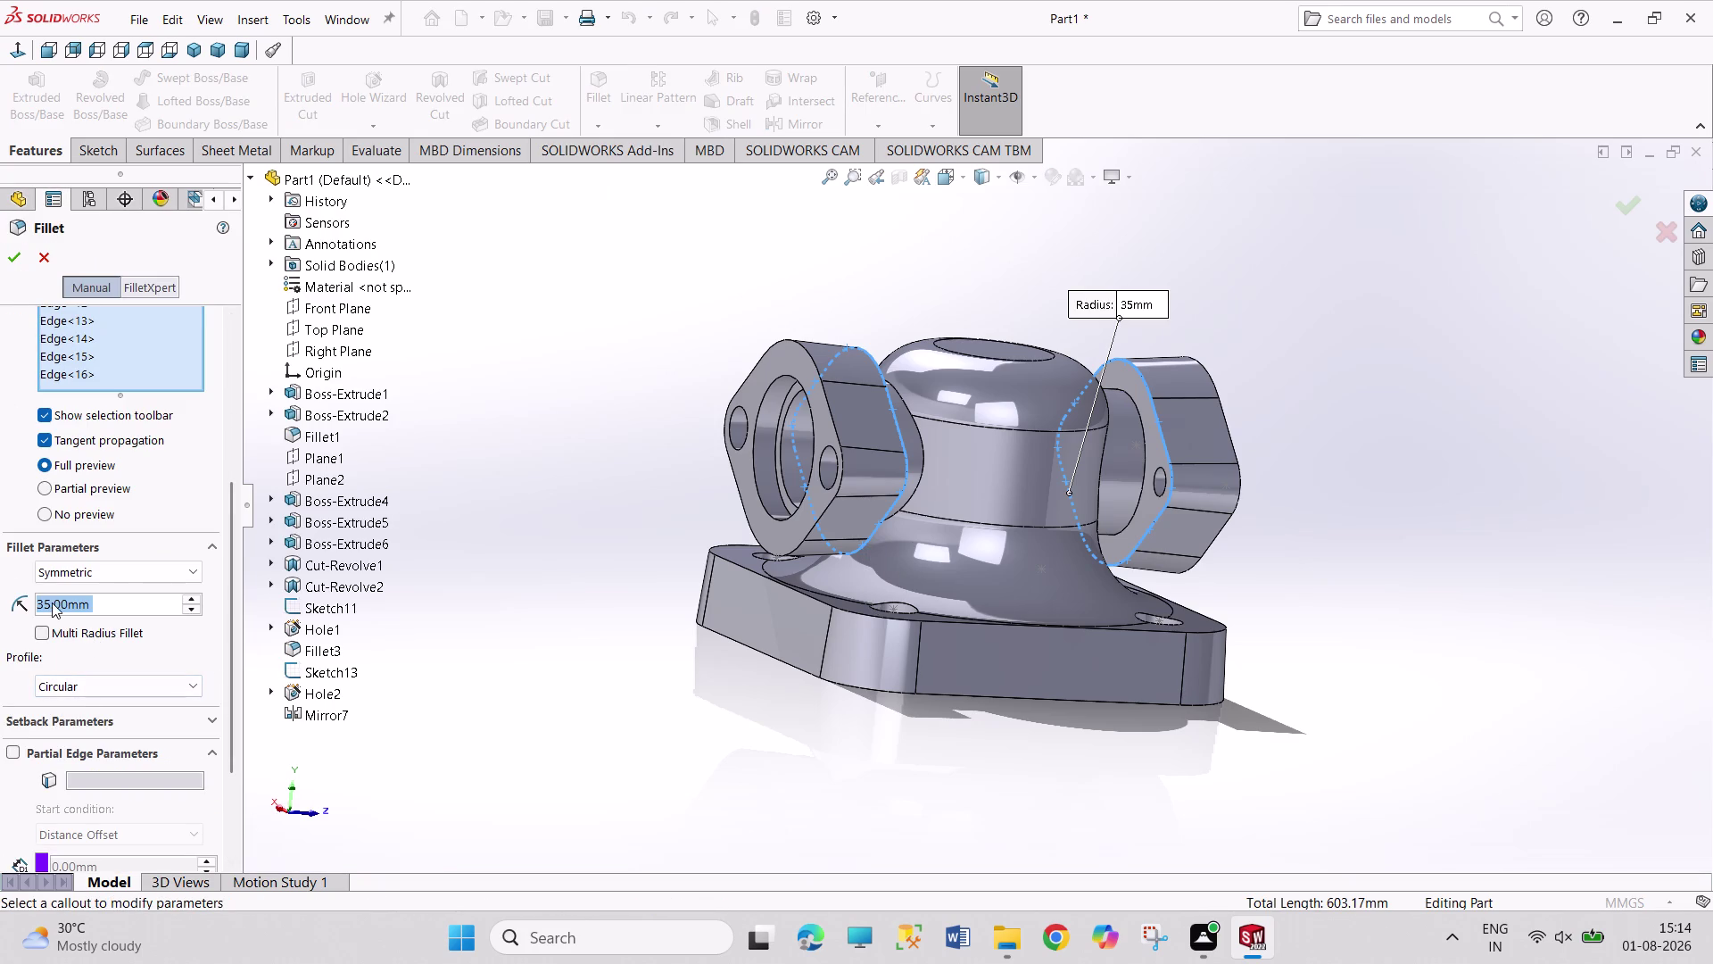
click(51, 603)
drag(49, 599, 22, 584)
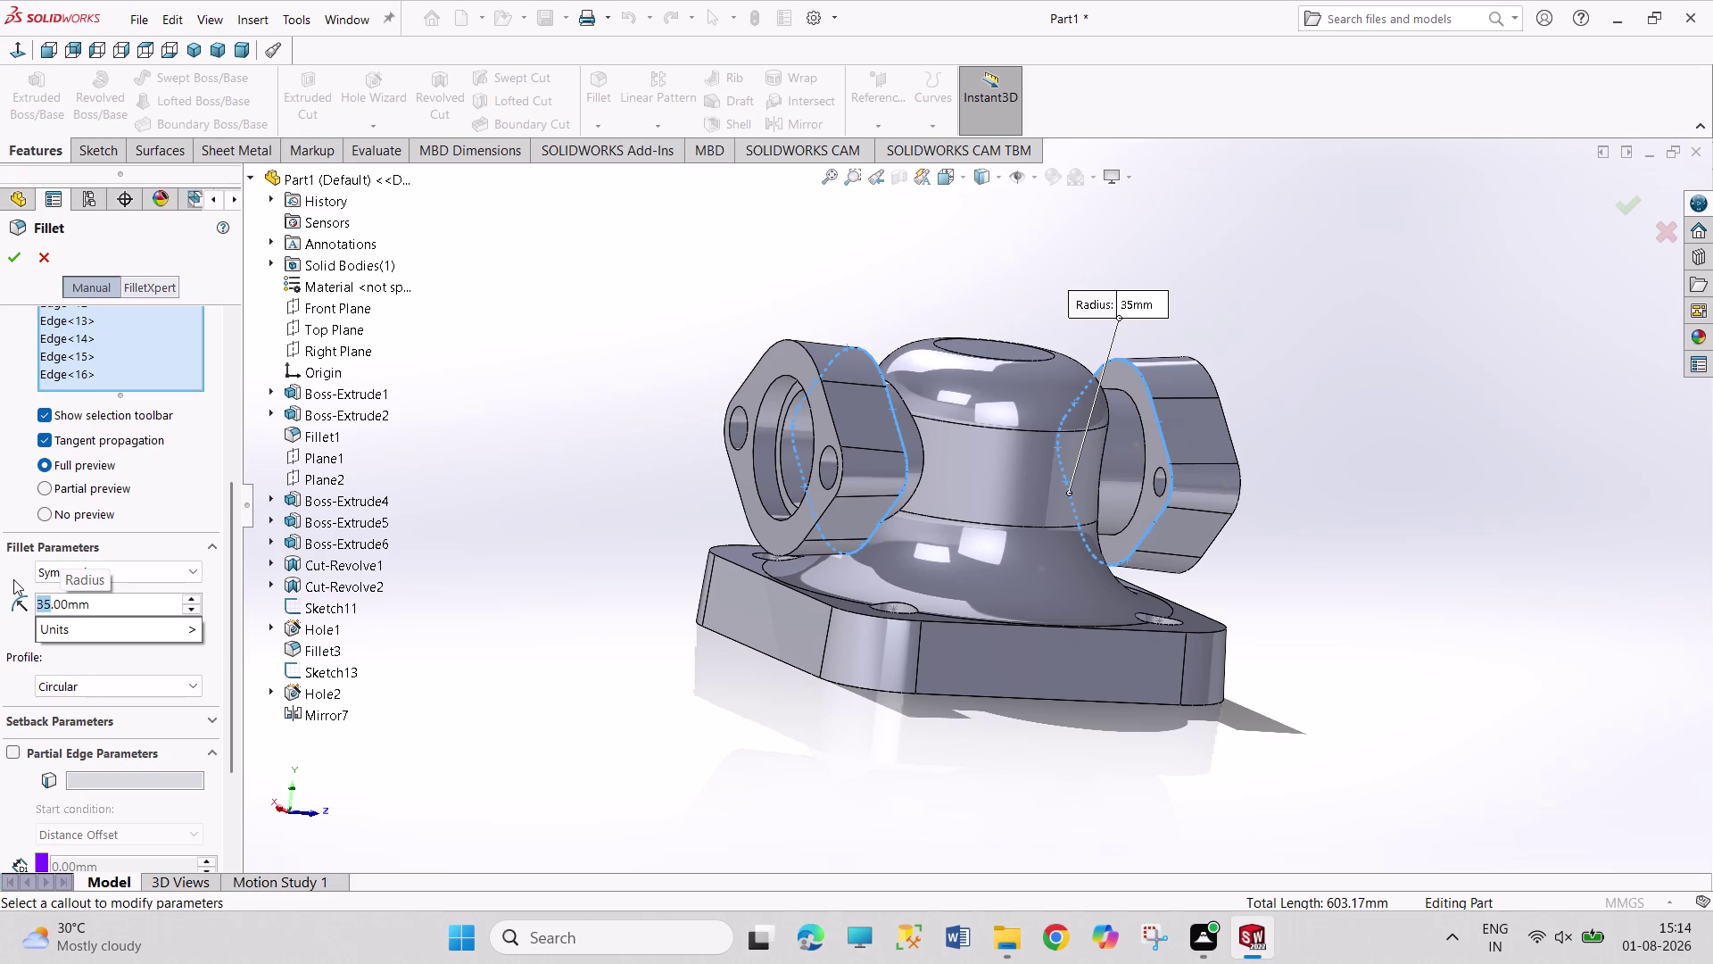
key(7)
key(Return)
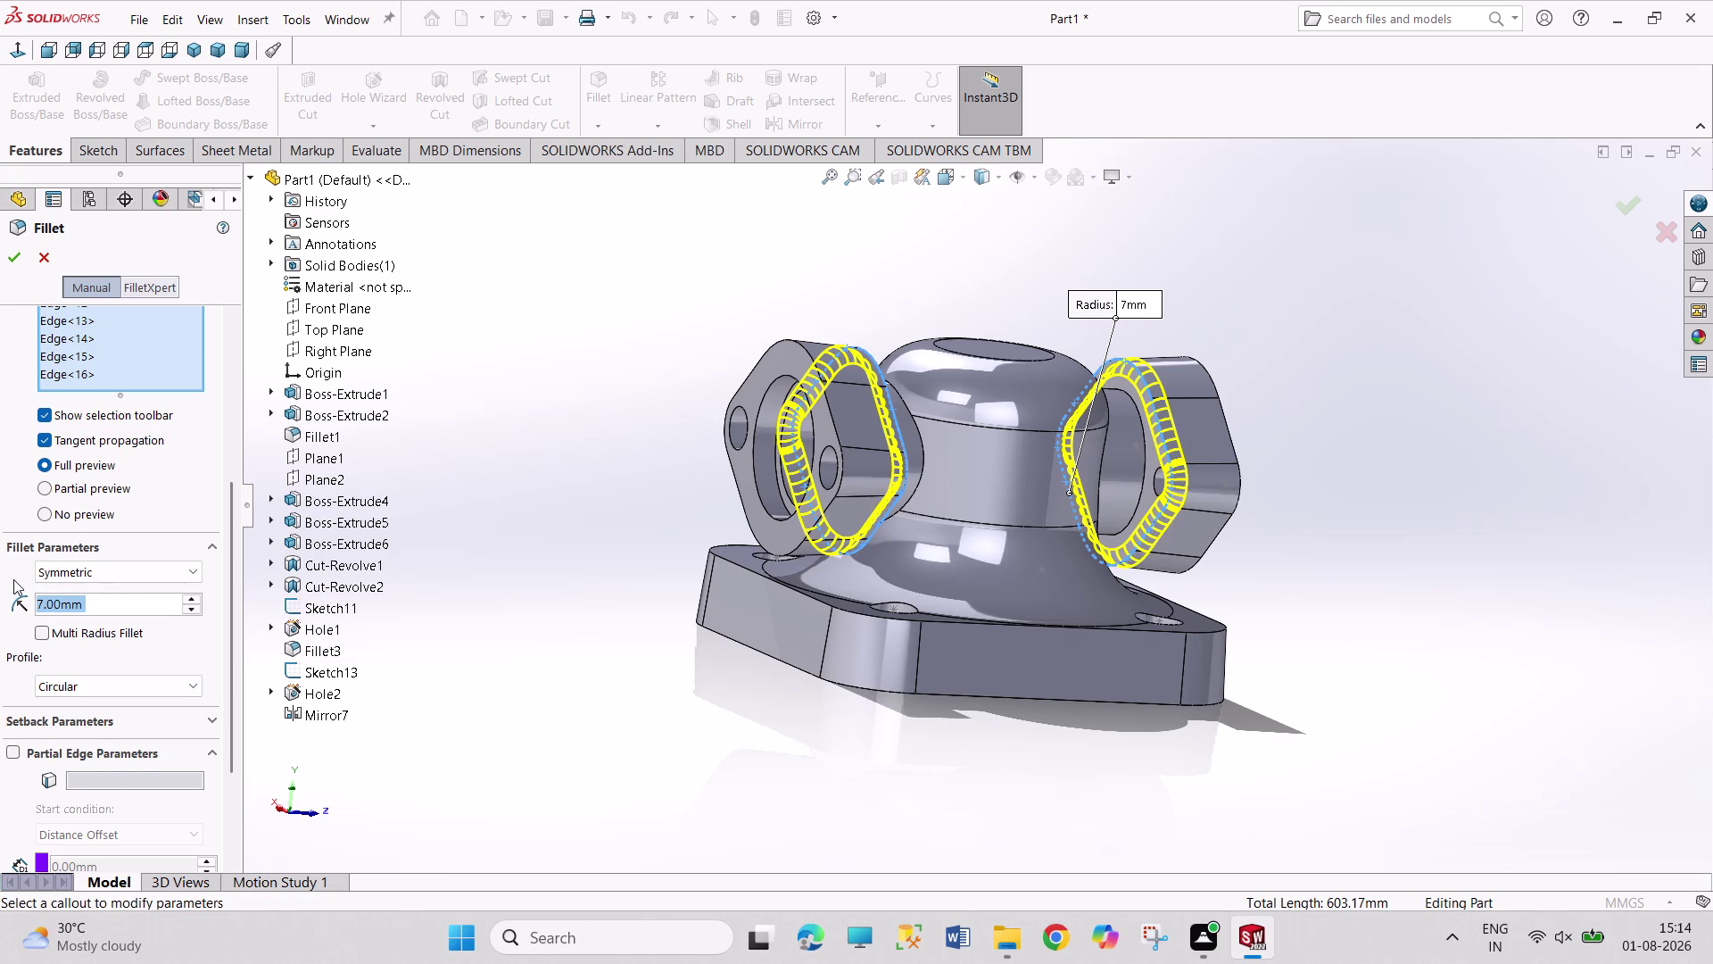
click(12, 263)
click(499, 549)
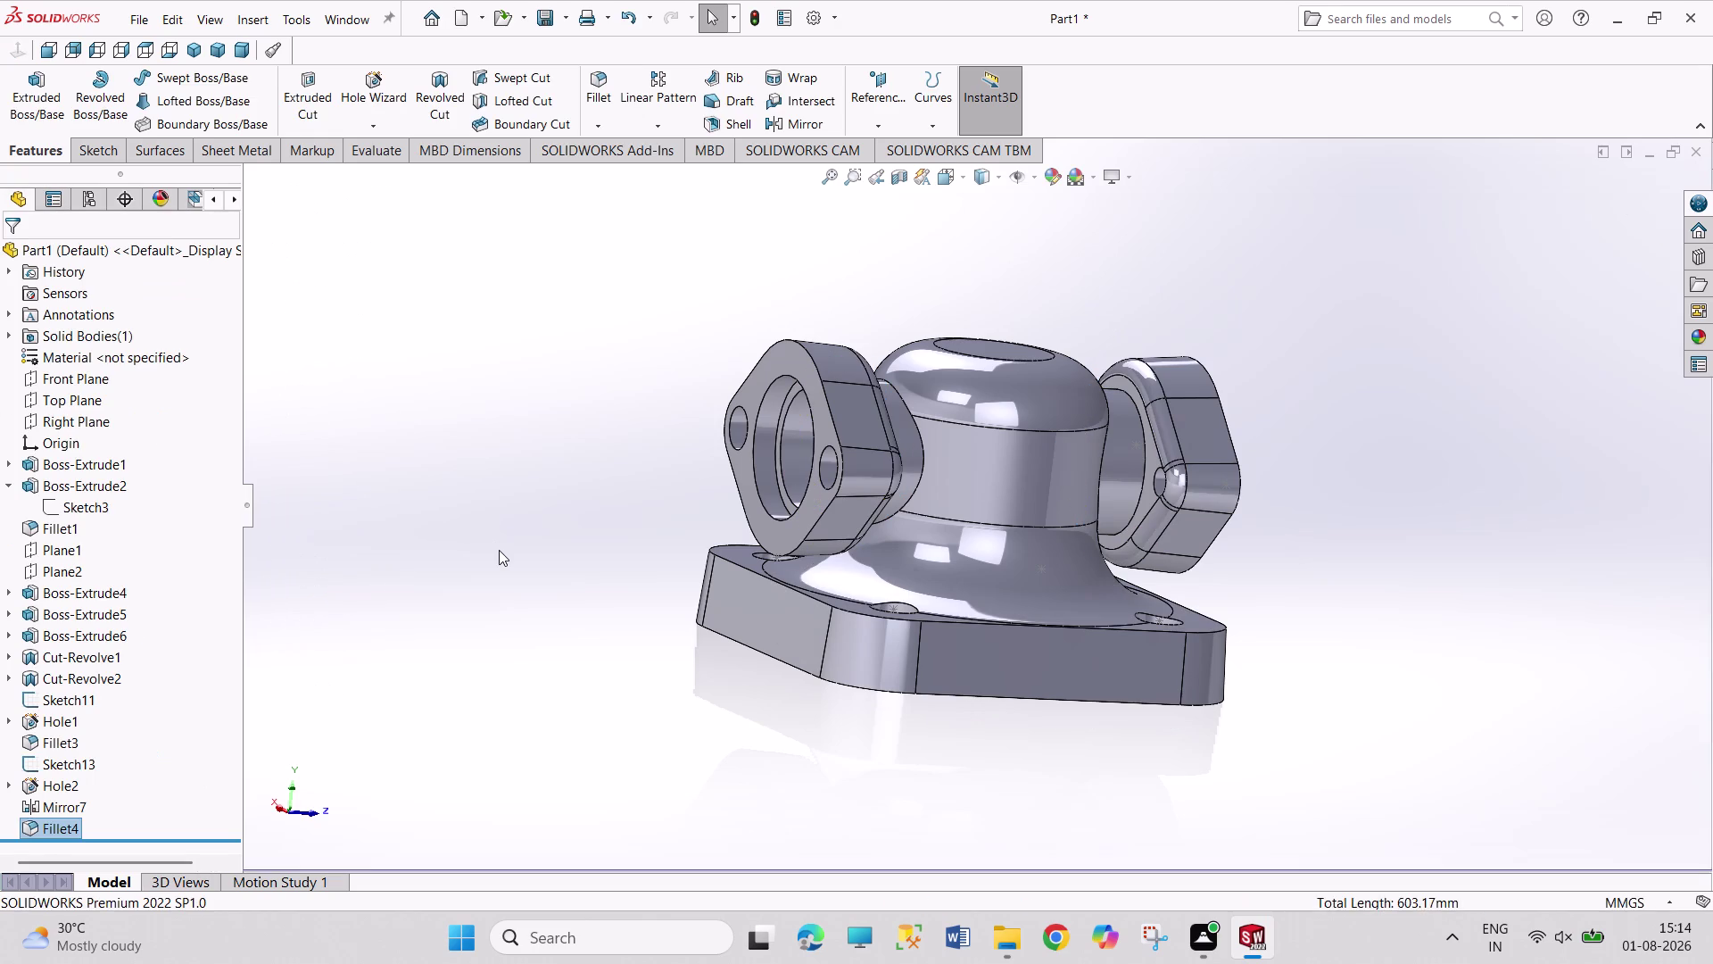
Fillet the ring edges on the left and right flange necks at 7 mm, creating Fillet5.
middle_drag(566, 594, 478, 571)
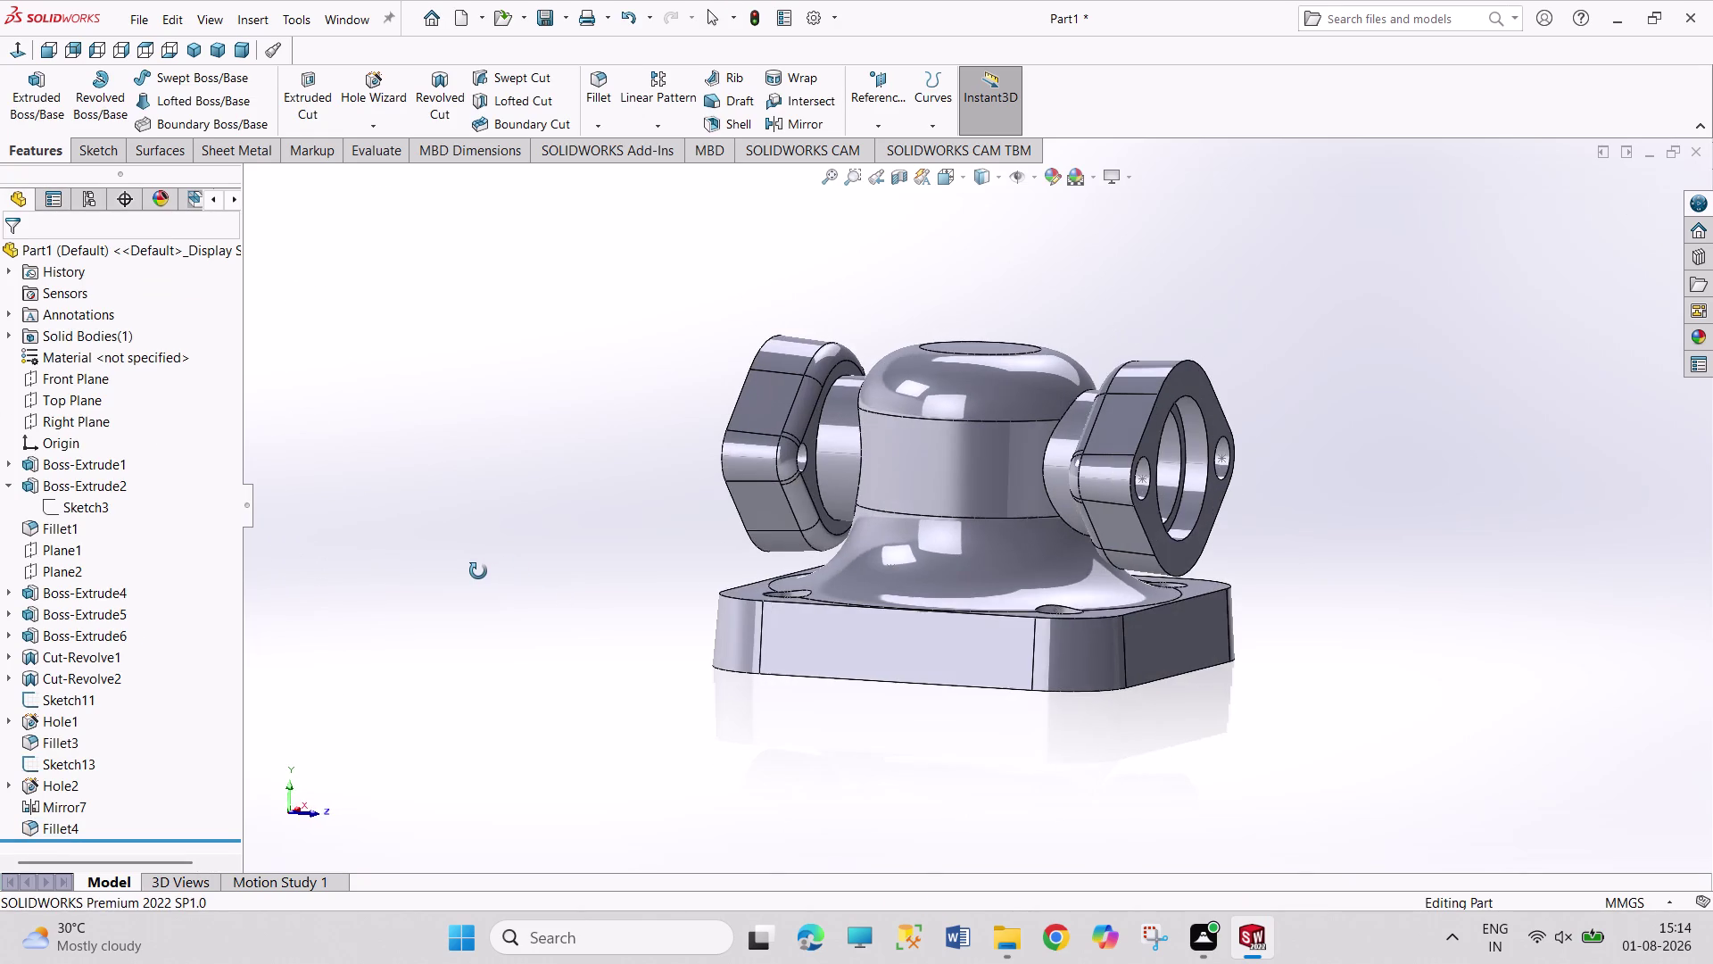
middle_drag(478, 572, 479, 598)
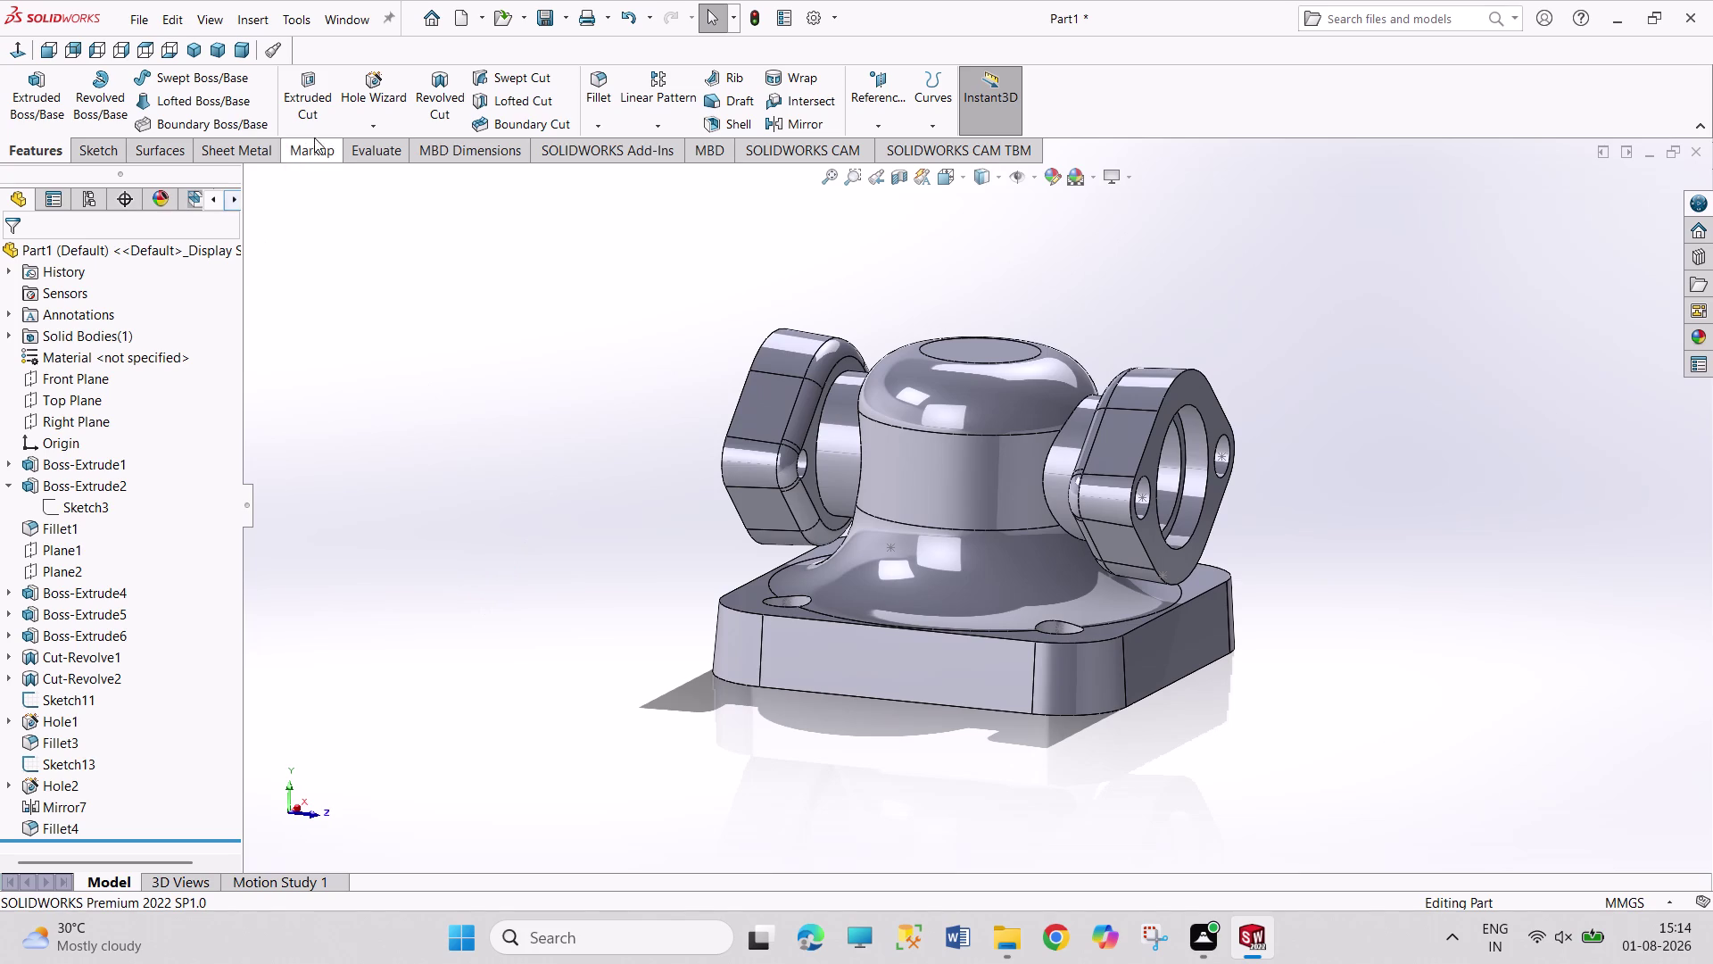
click(602, 93)
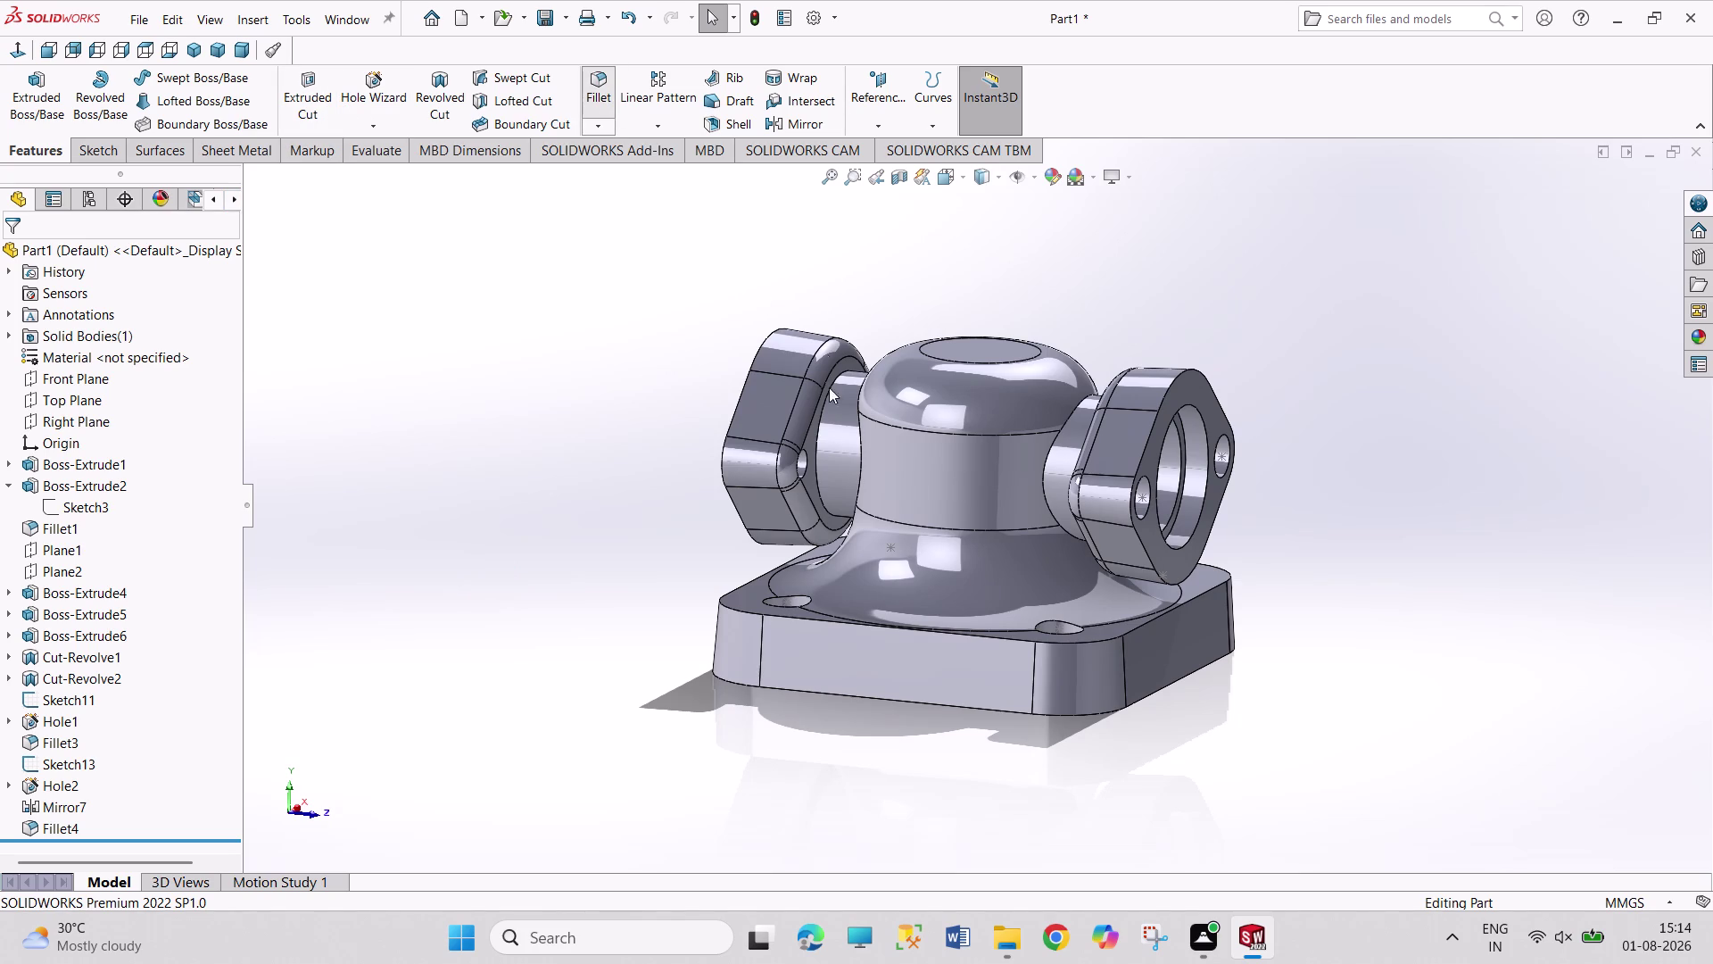
click(815, 478)
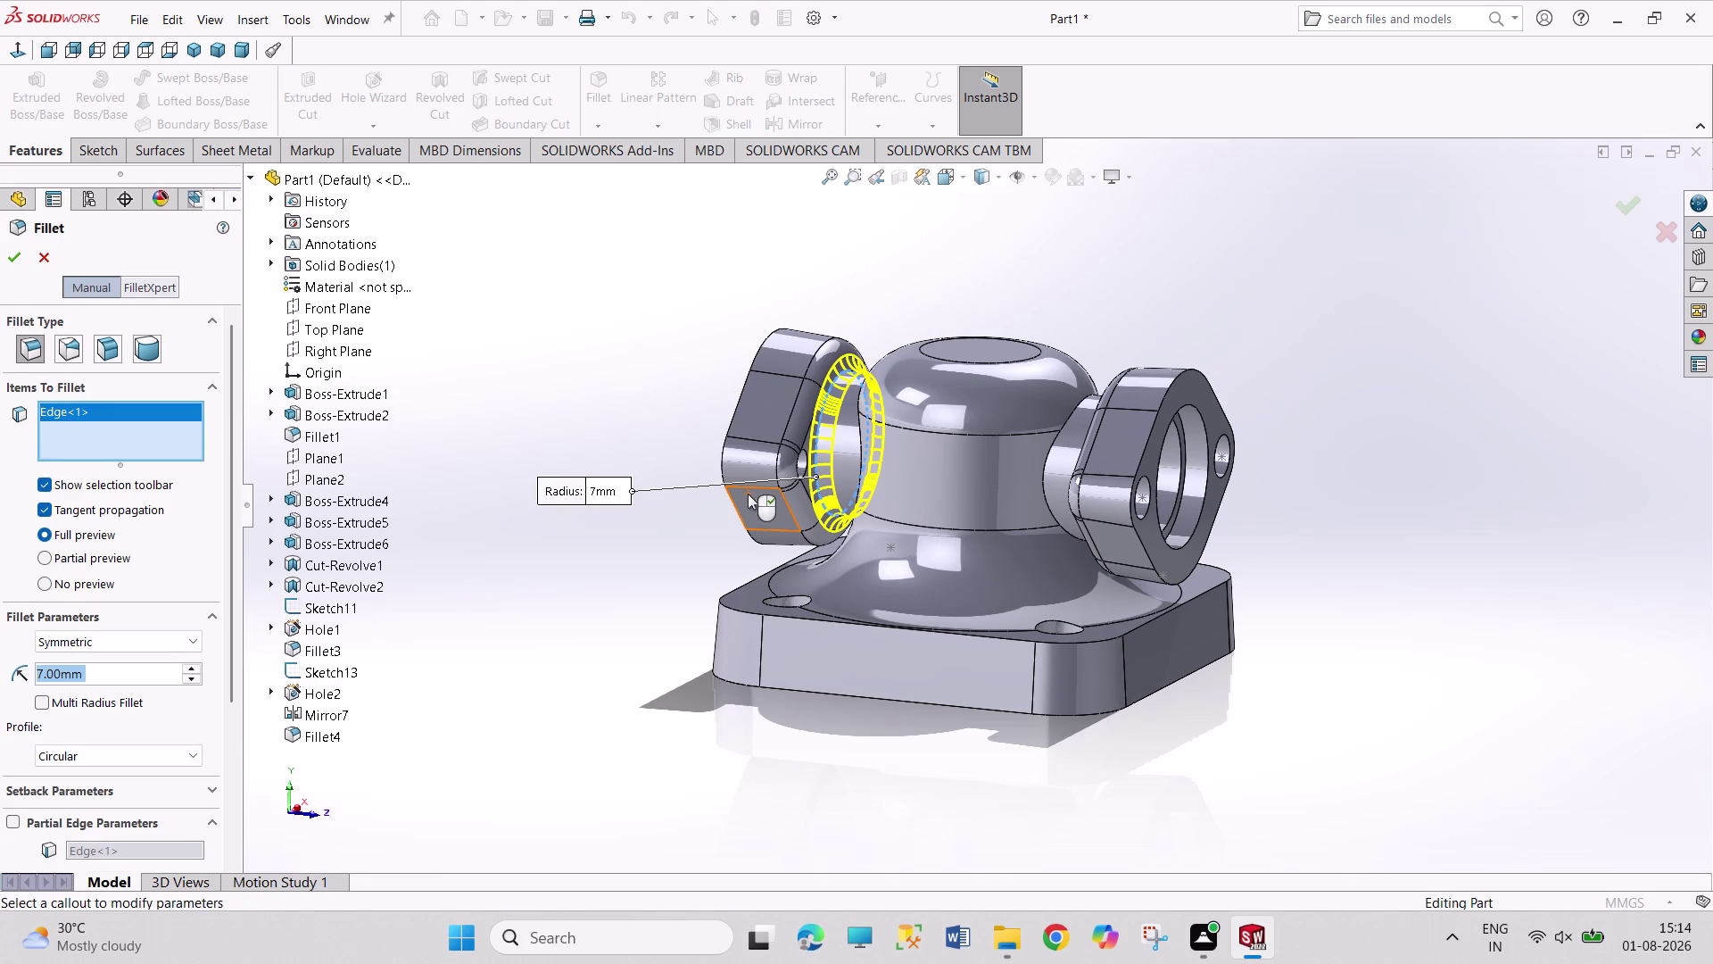
middle_drag(651, 566, 744, 589)
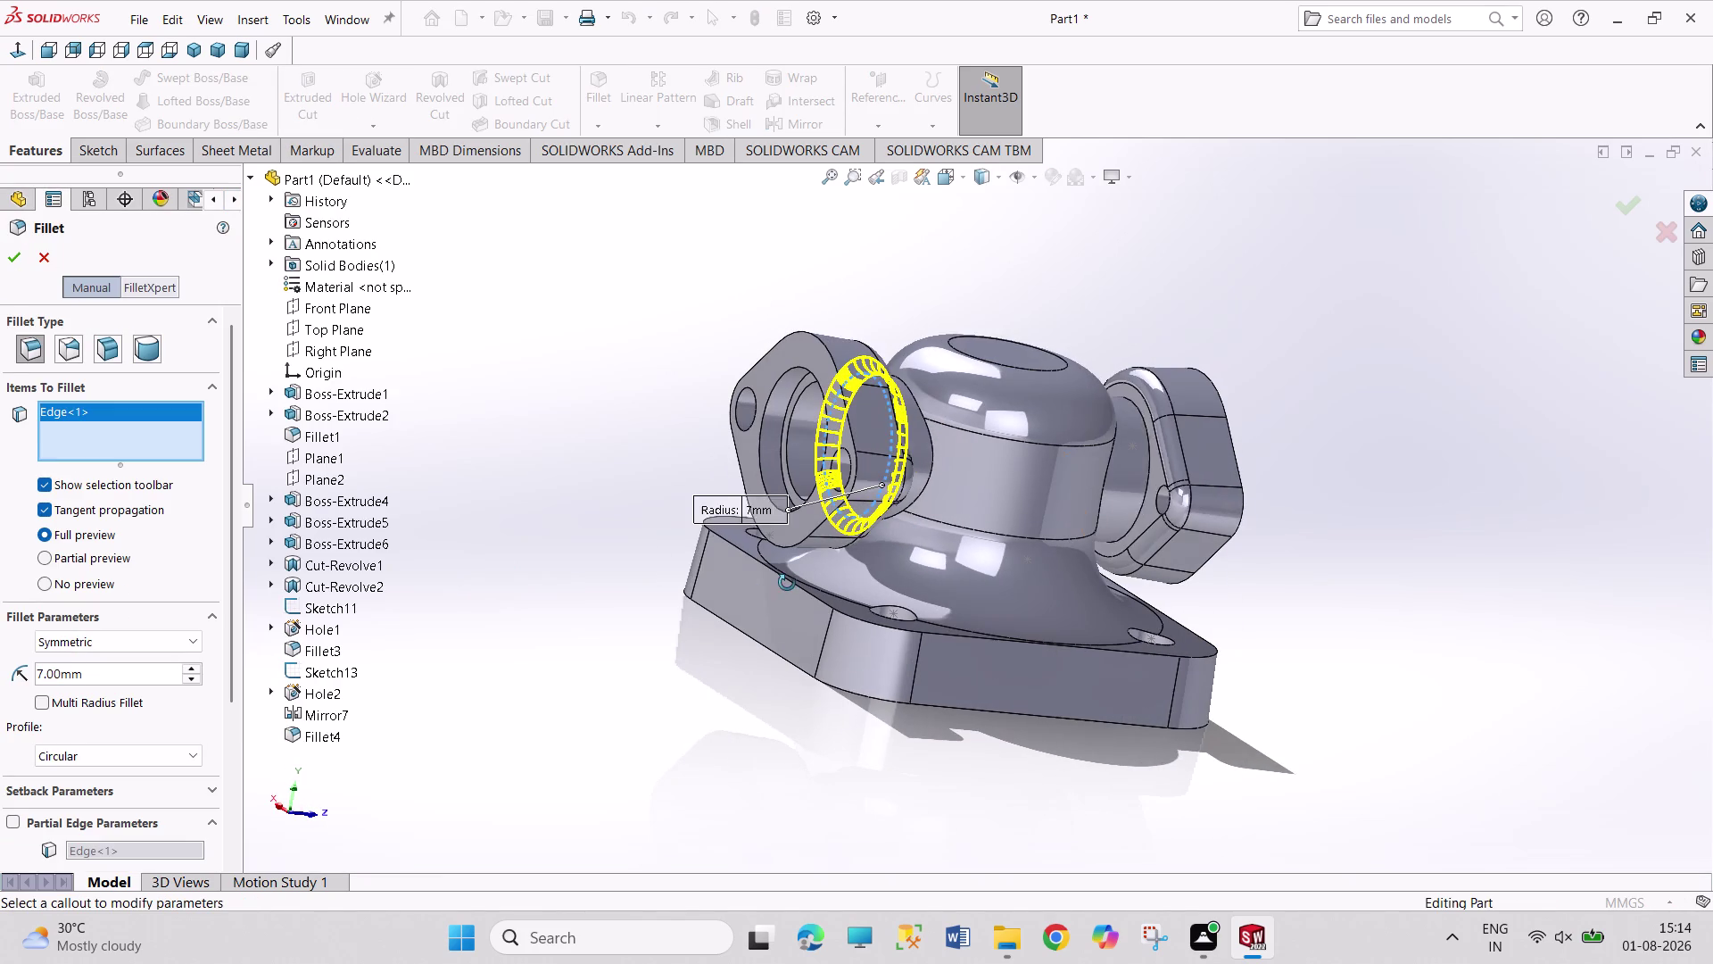
click(1139, 512)
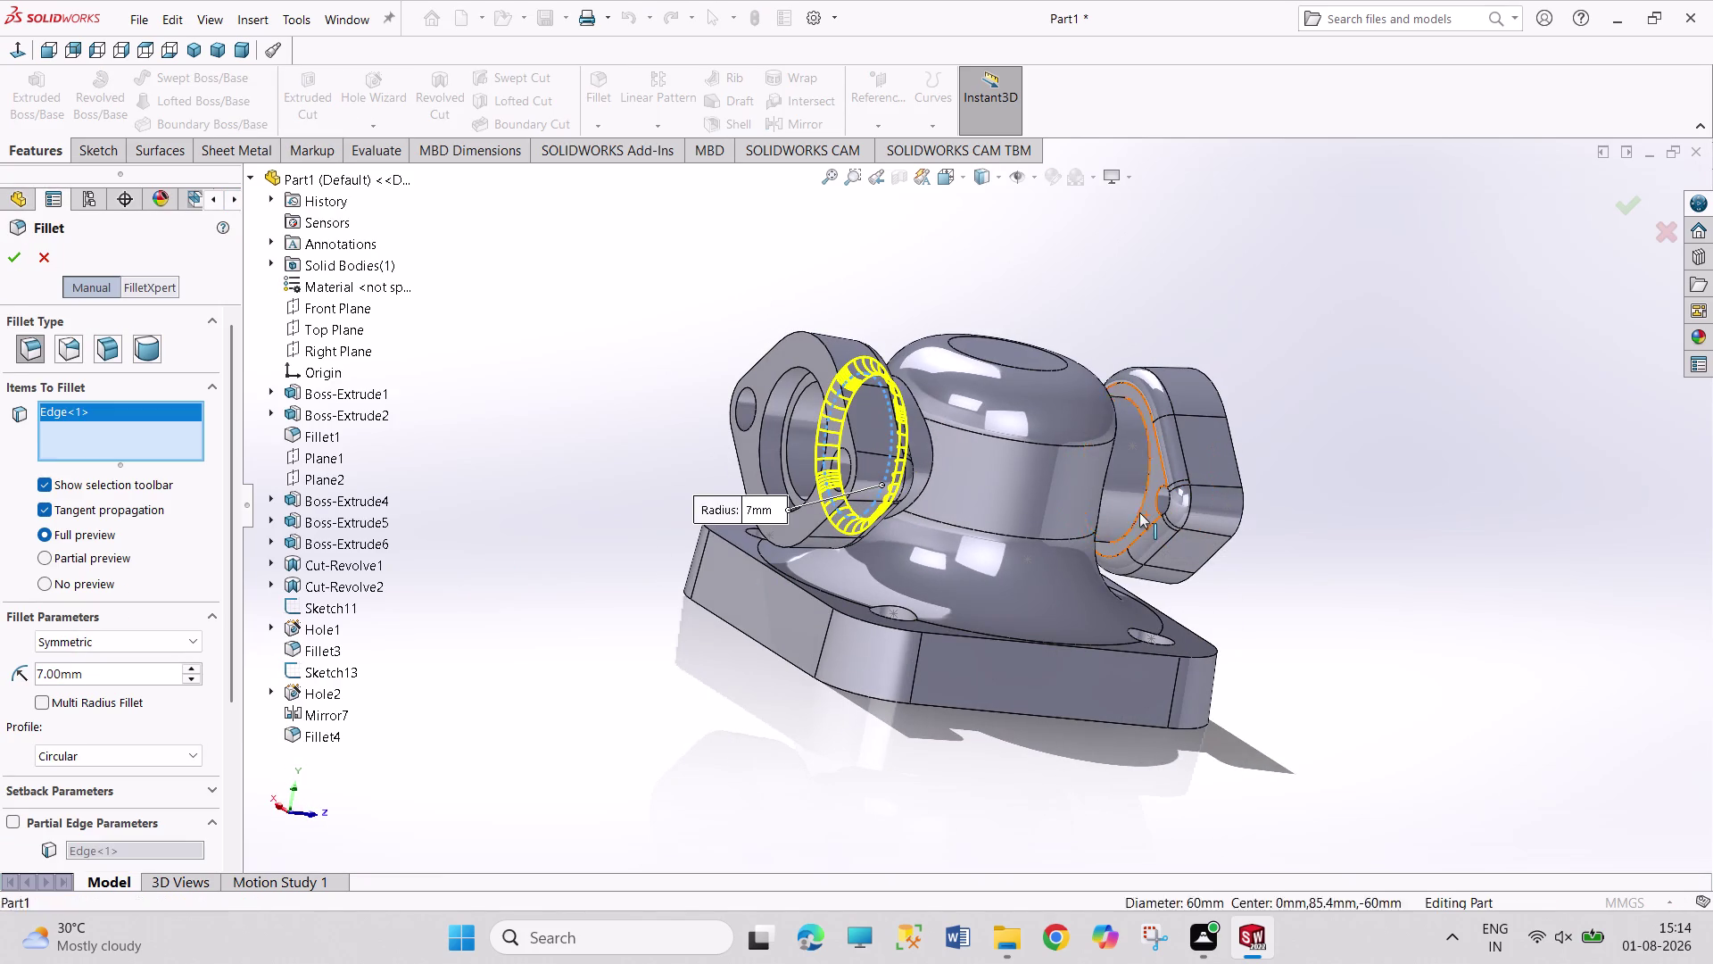
click(17, 270)
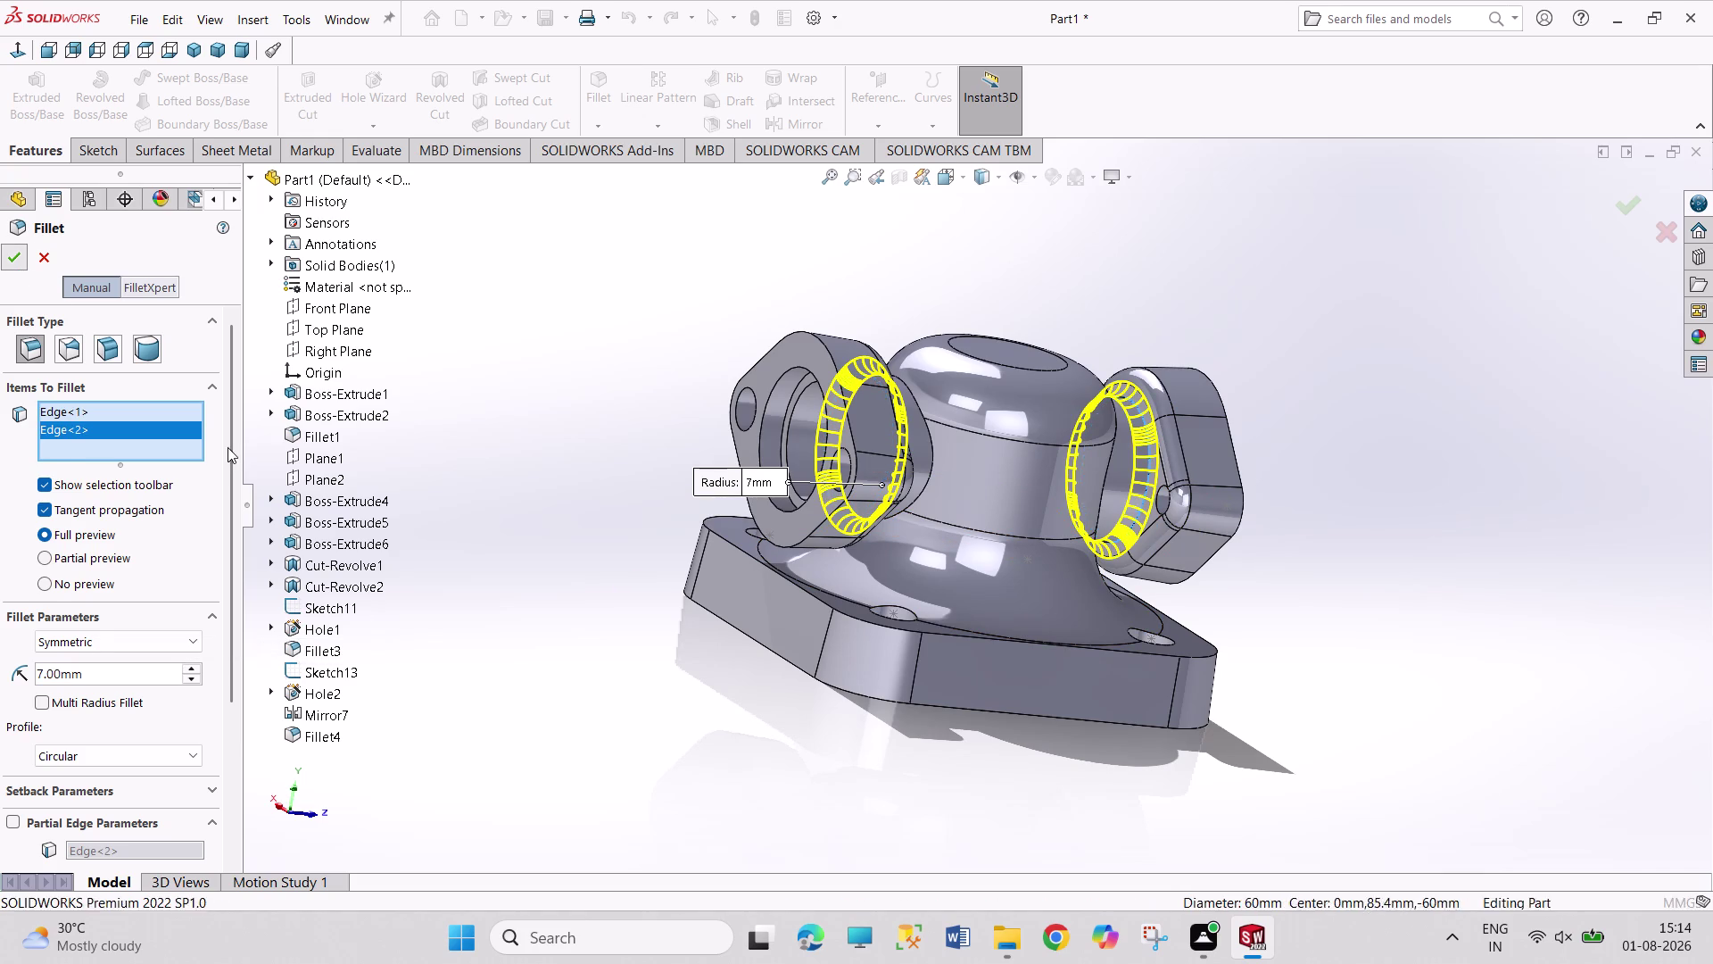
middle_drag(420, 662, 362, 612)
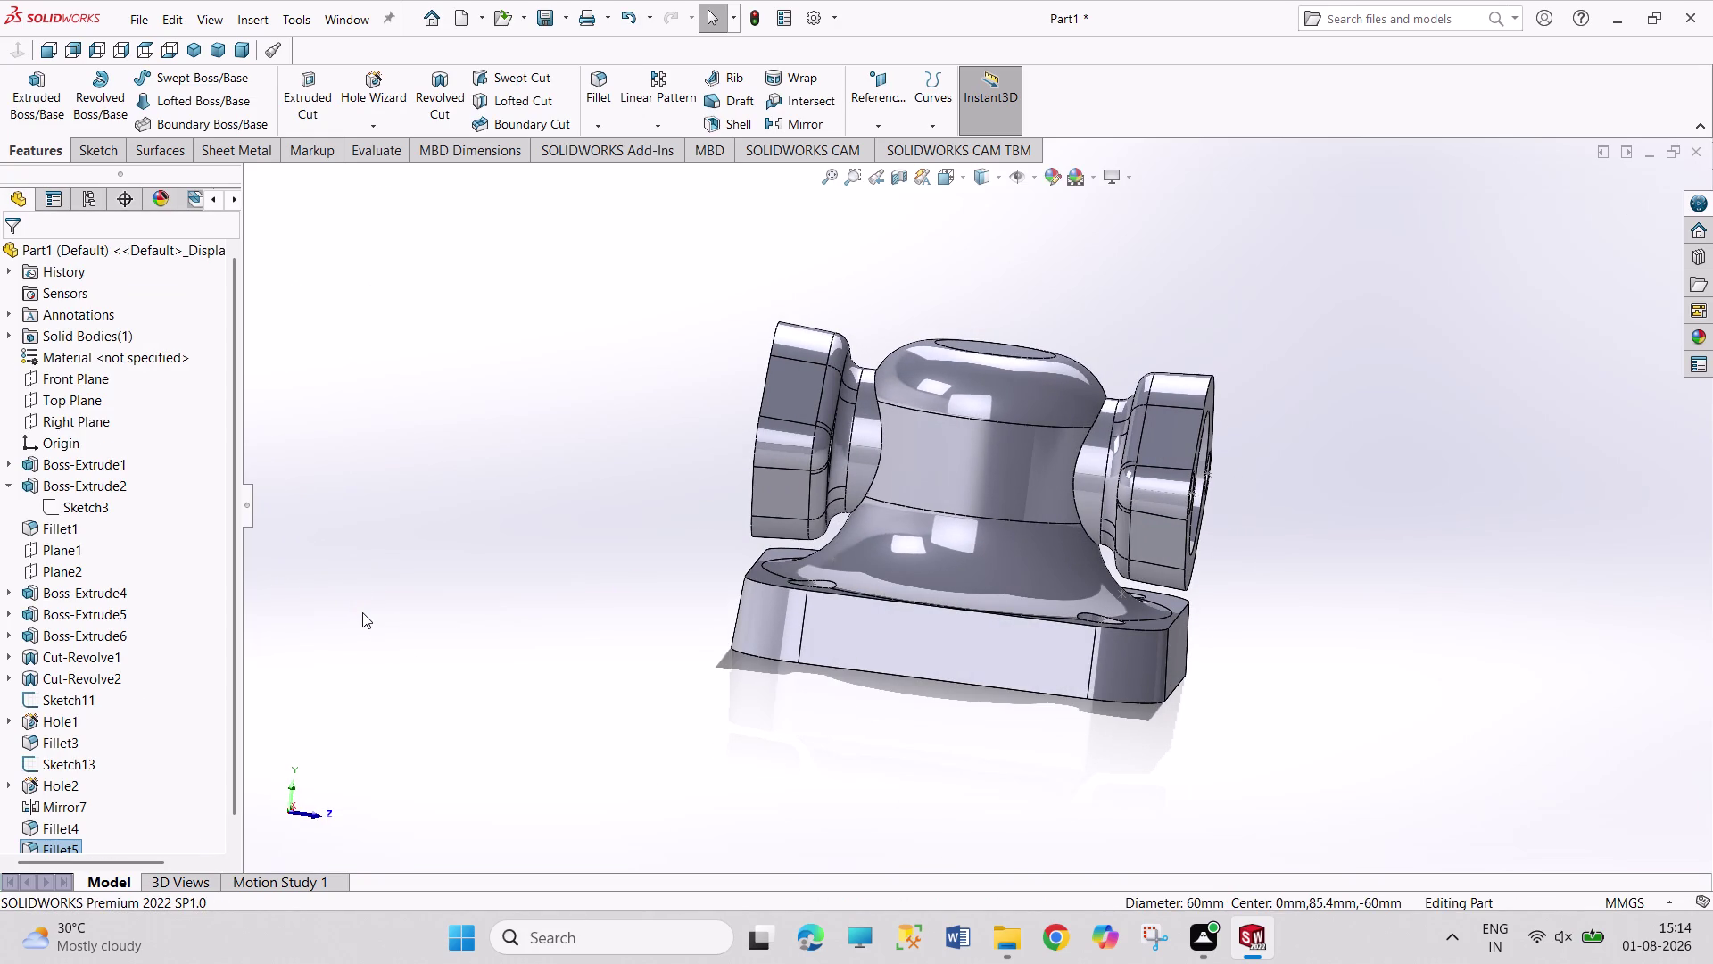
click(599, 87)
Select the left neck-to-body edge and set the fillet radius to 3 mm.
click(883, 456)
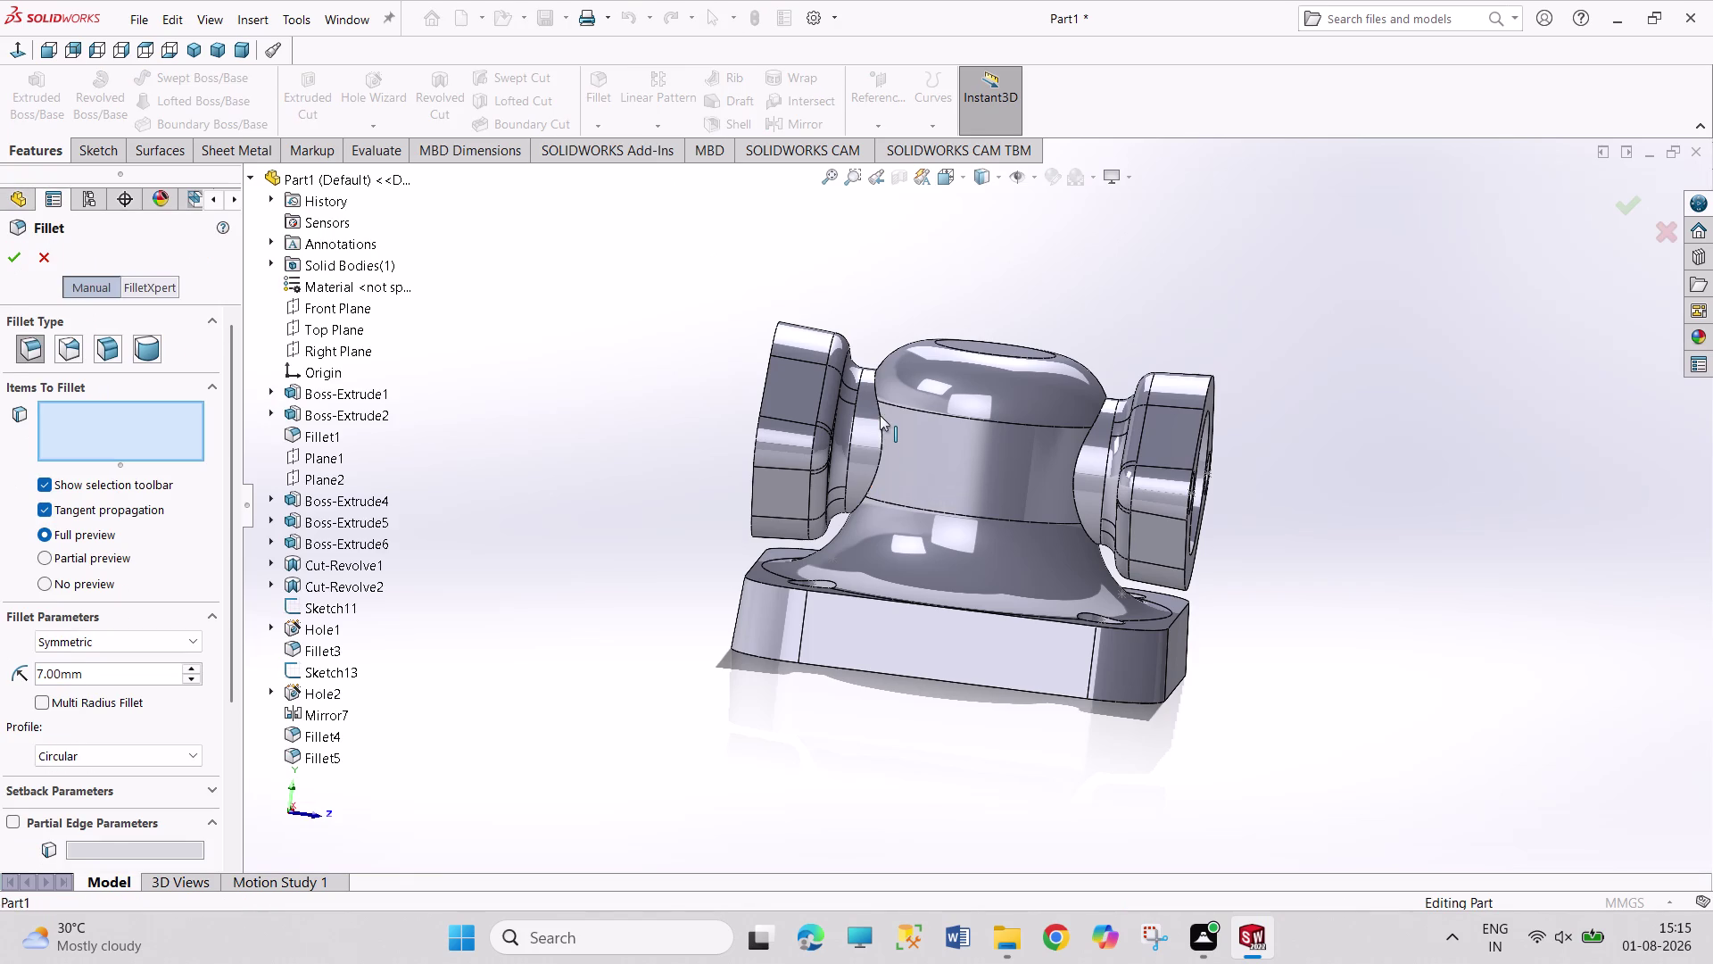
middle_drag(640, 560, 653, 704)
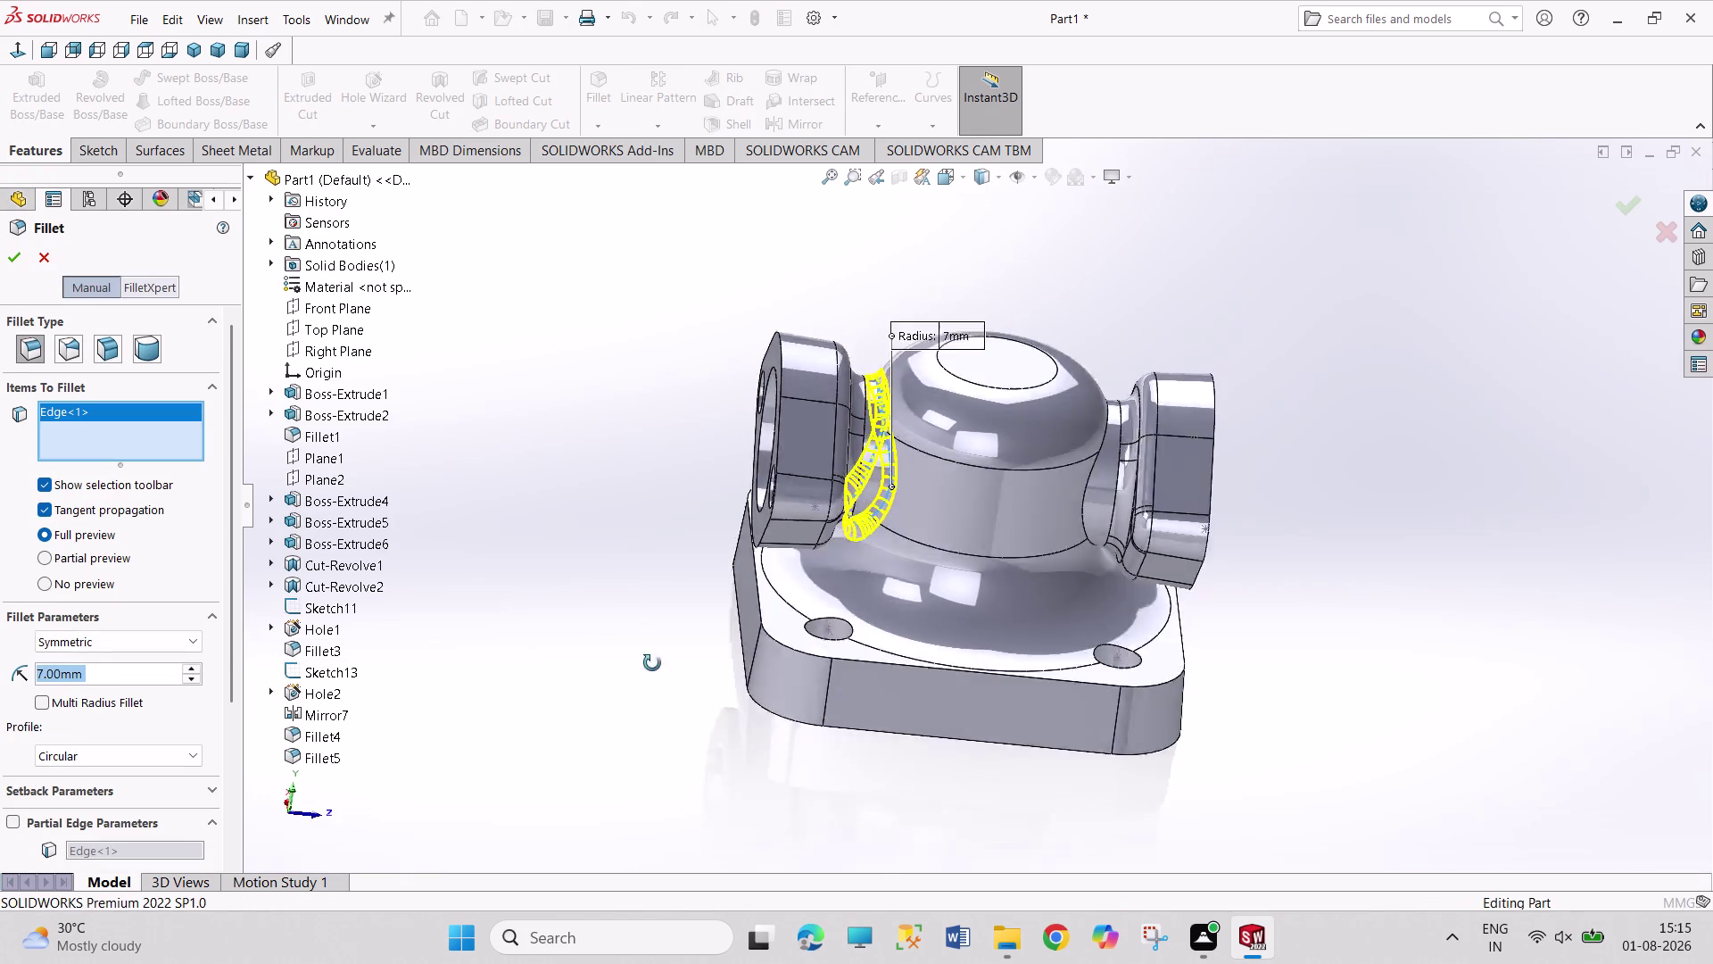
middle_drag(652, 704, 661, 781)
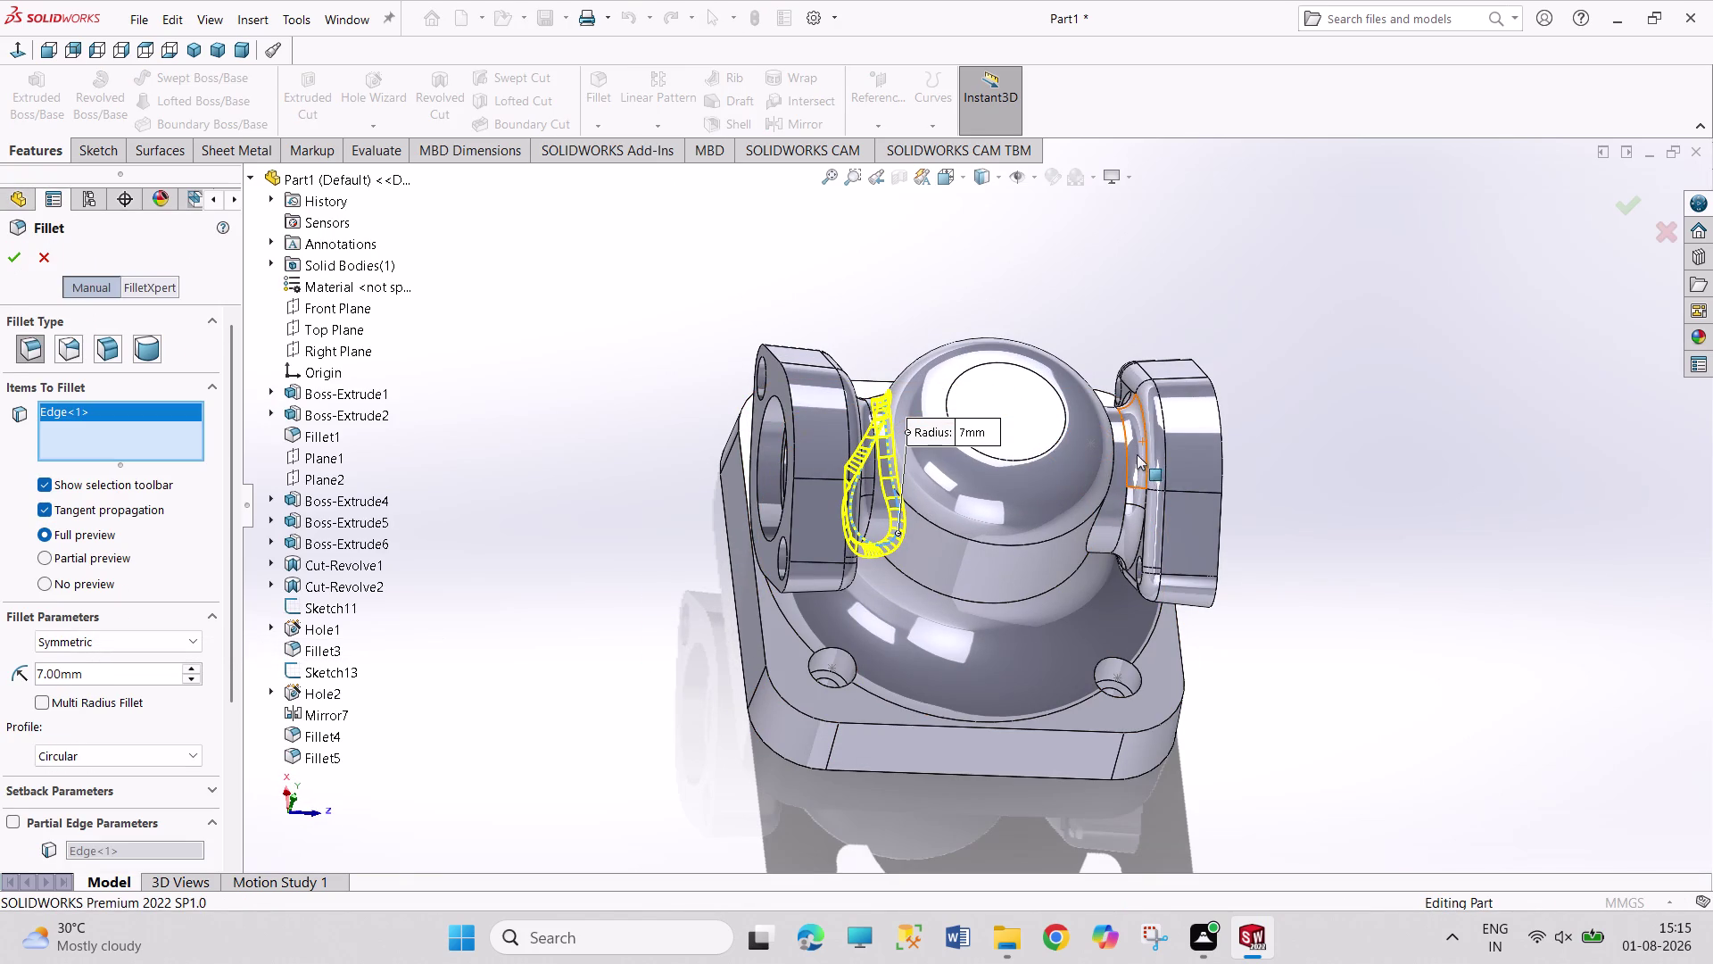
click(1146, 472)
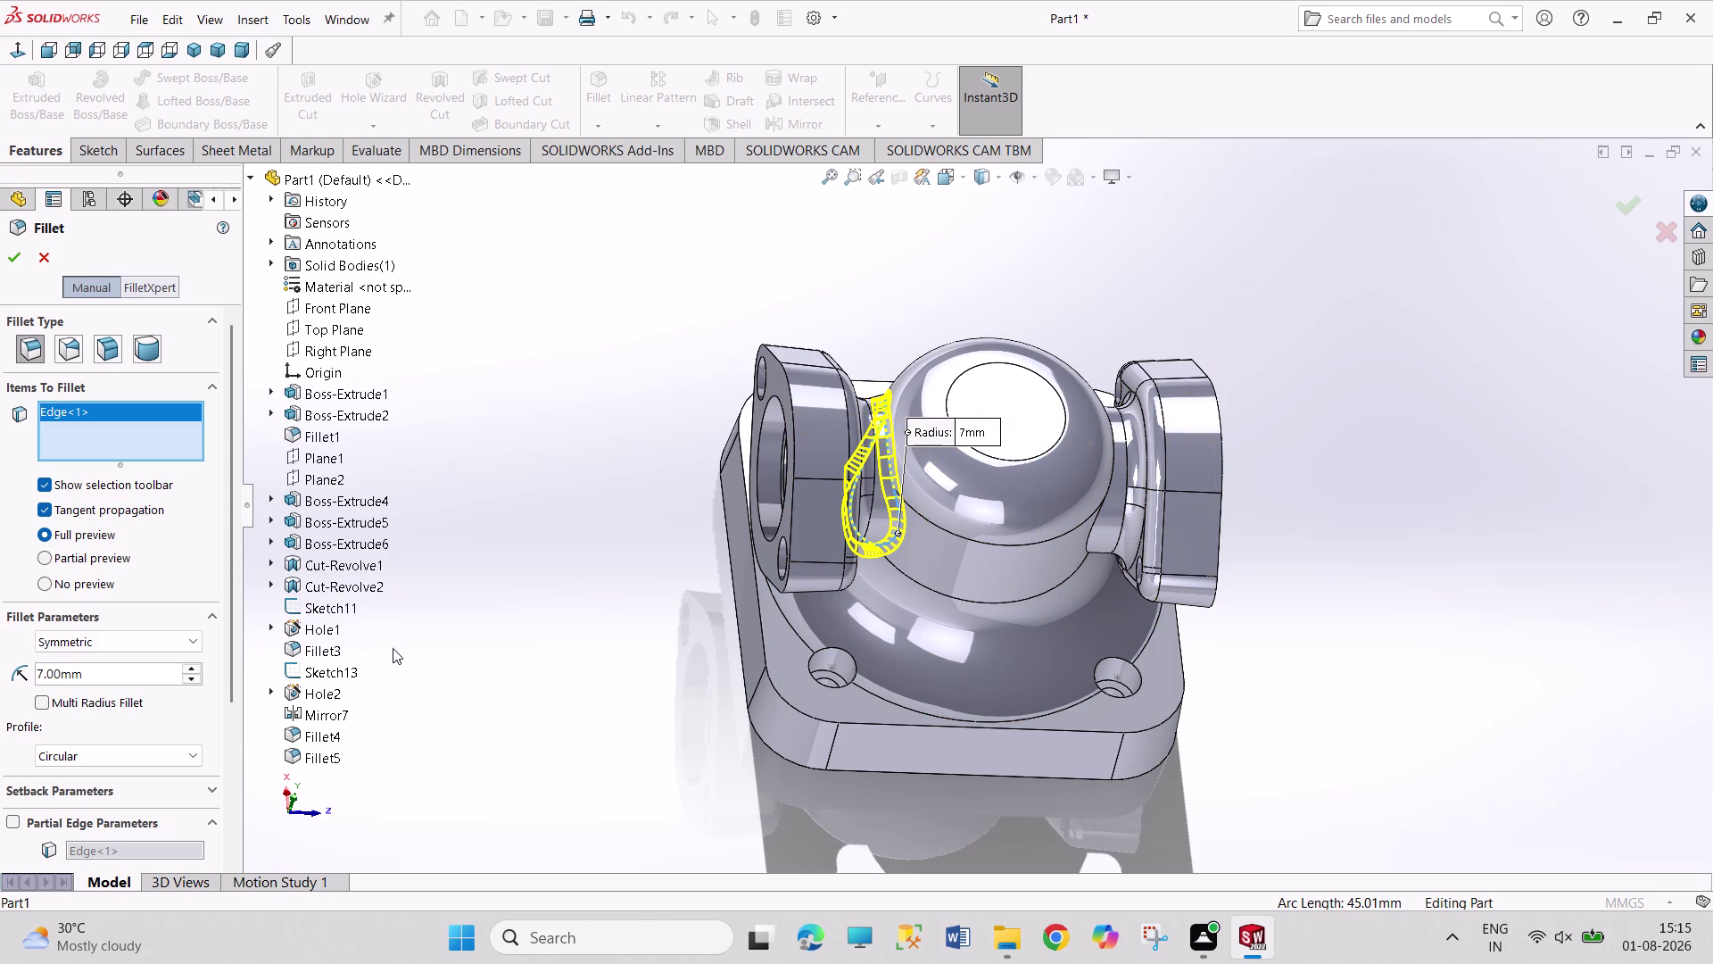
click(41, 673)
drag(41, 673, 27, 665)
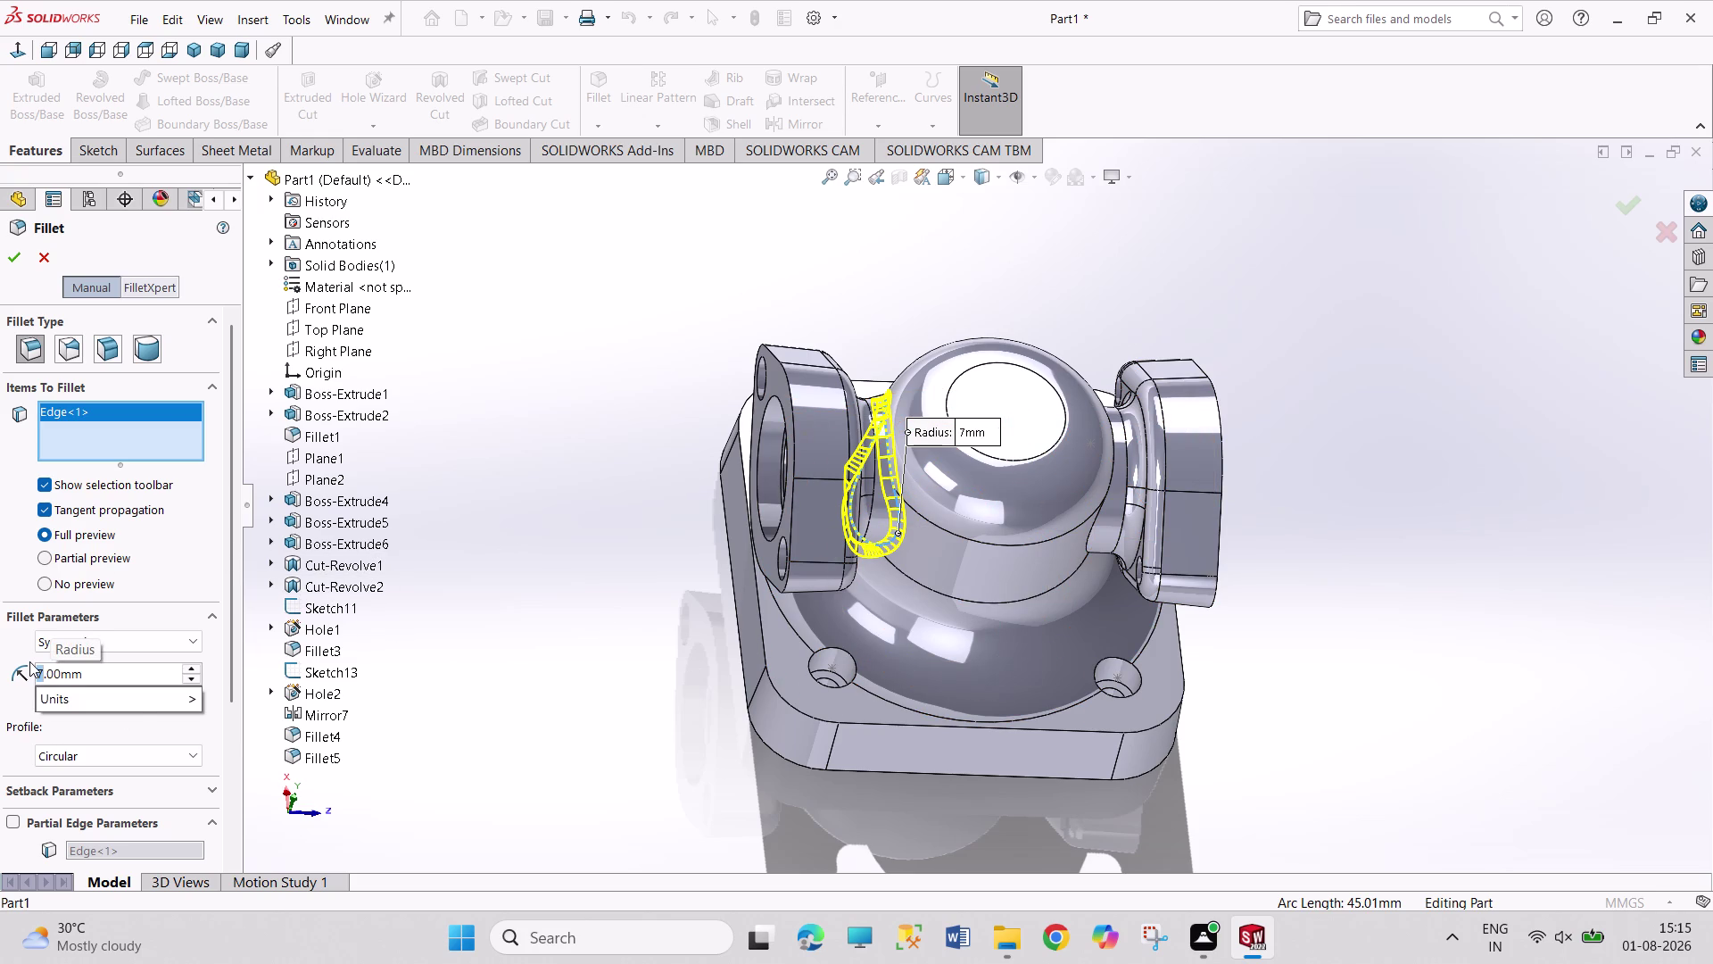
key(3)
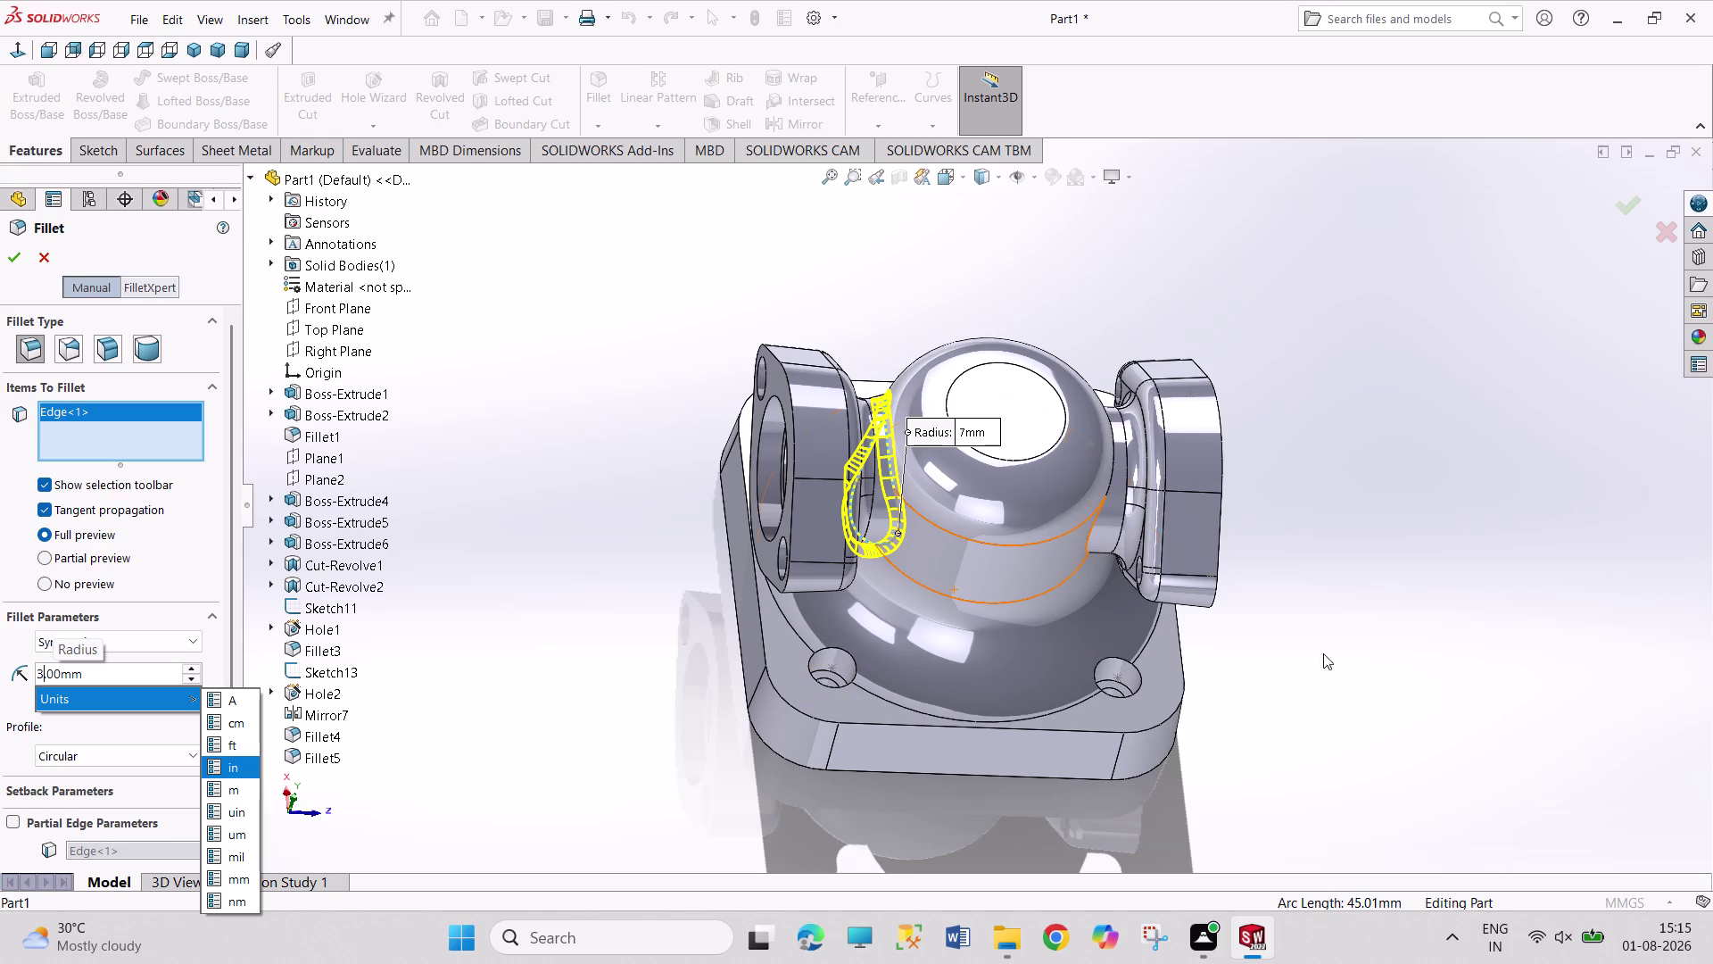
Add the right neck face and confirm the 3 mm fillet.
middle_drag(1356, 665, 1293, 639)
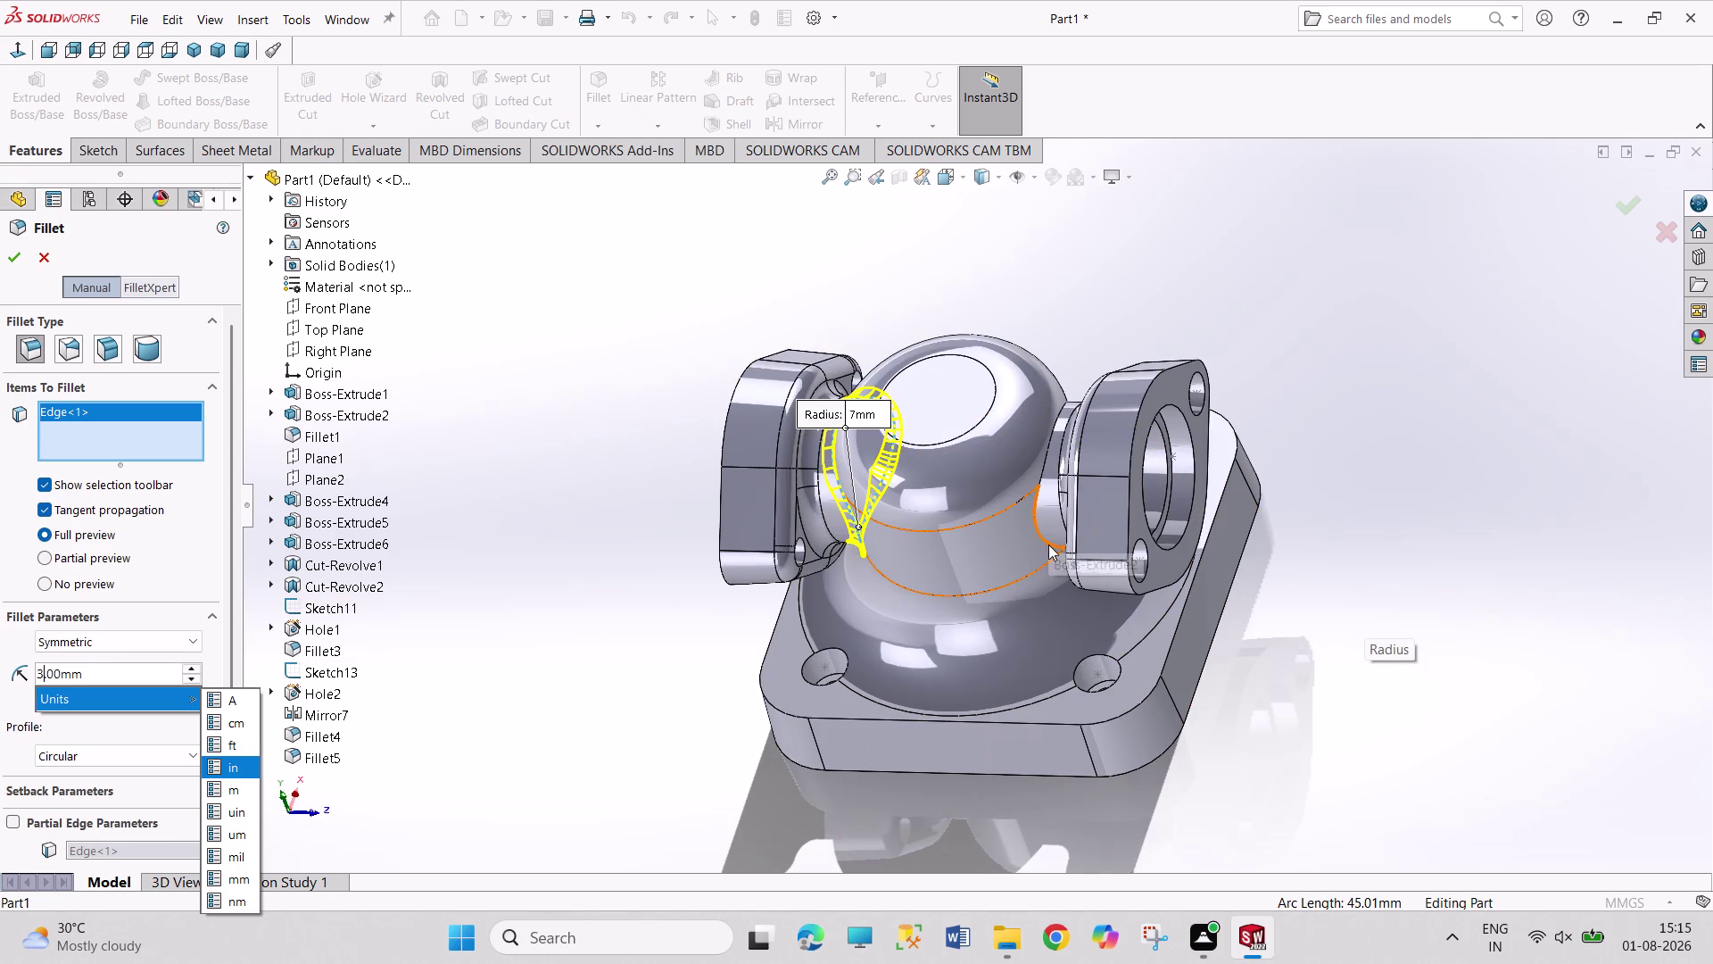
click(1047, 470)
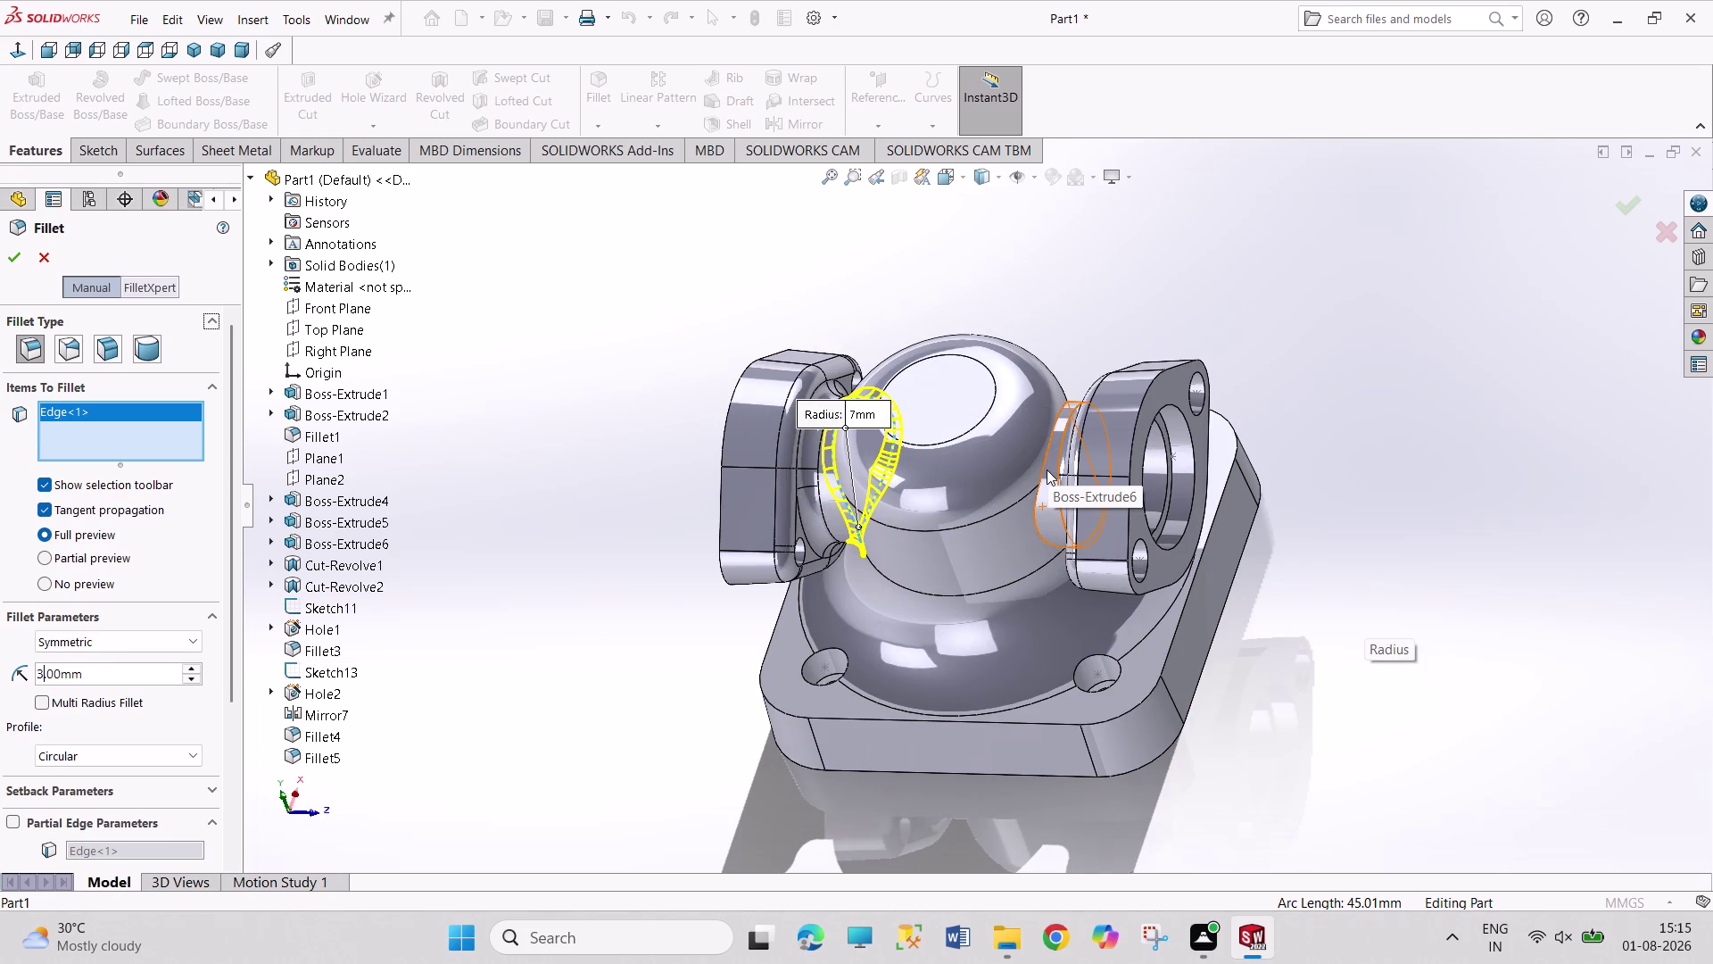
middle_drag(692, 697, 706, 569)
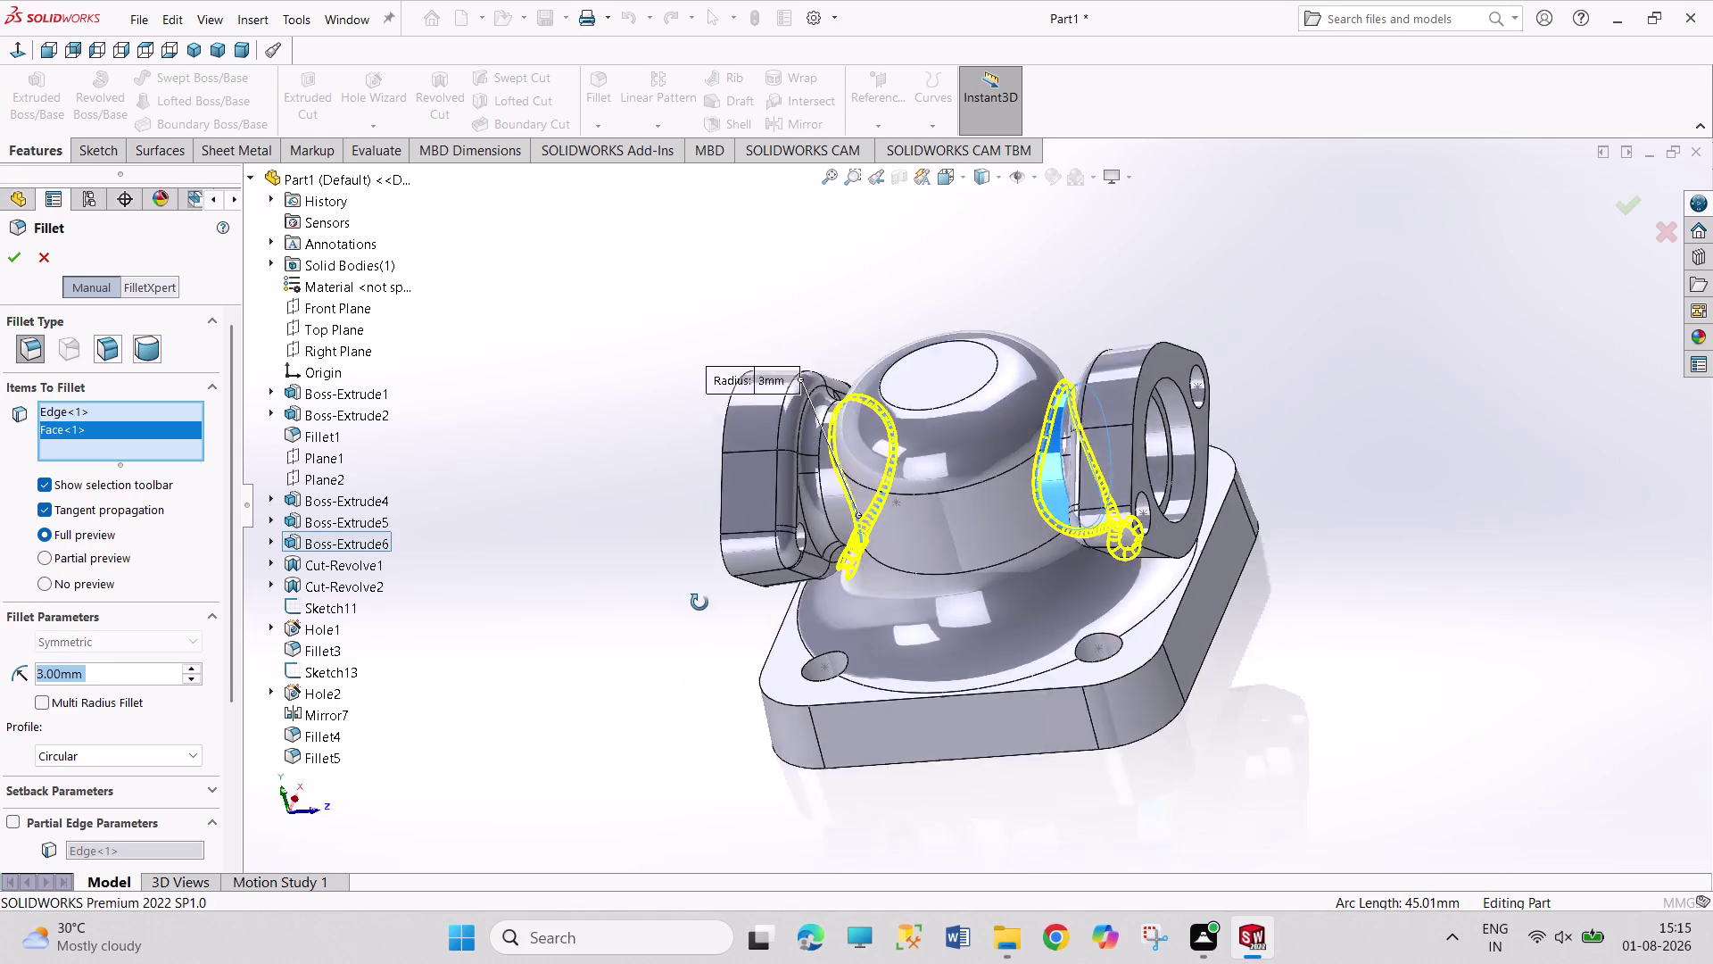
middle_drag(706, 569, 730, 460)
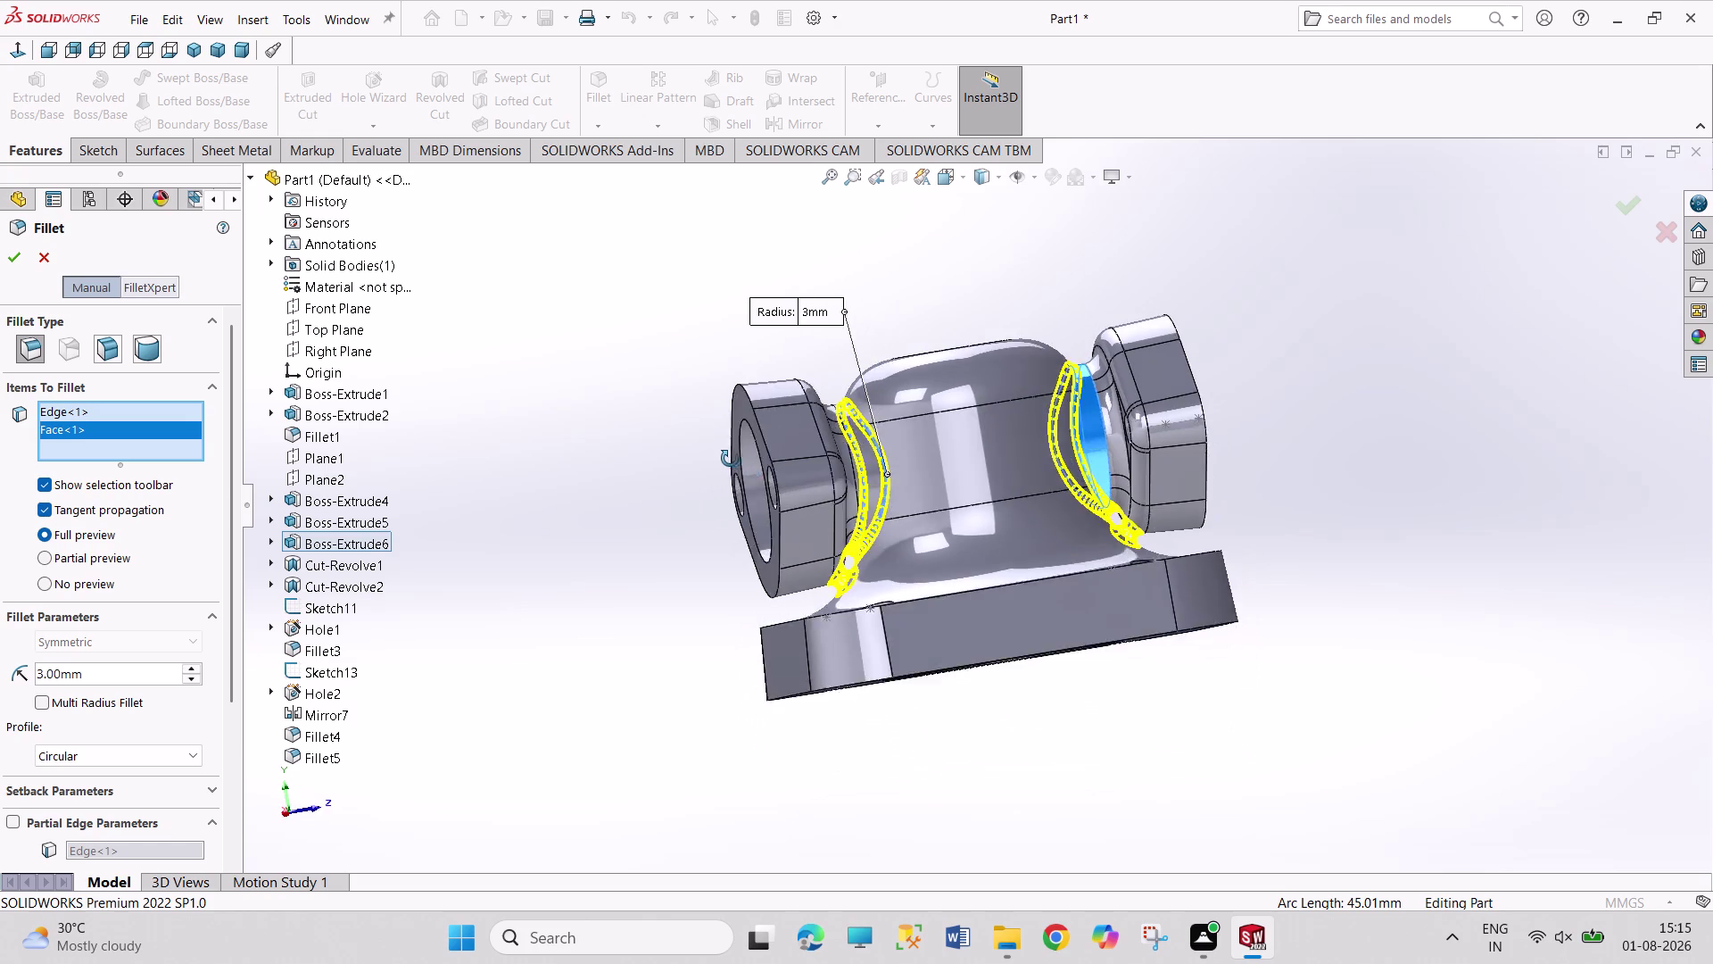
middle_drag(730, 460, 745, 559)
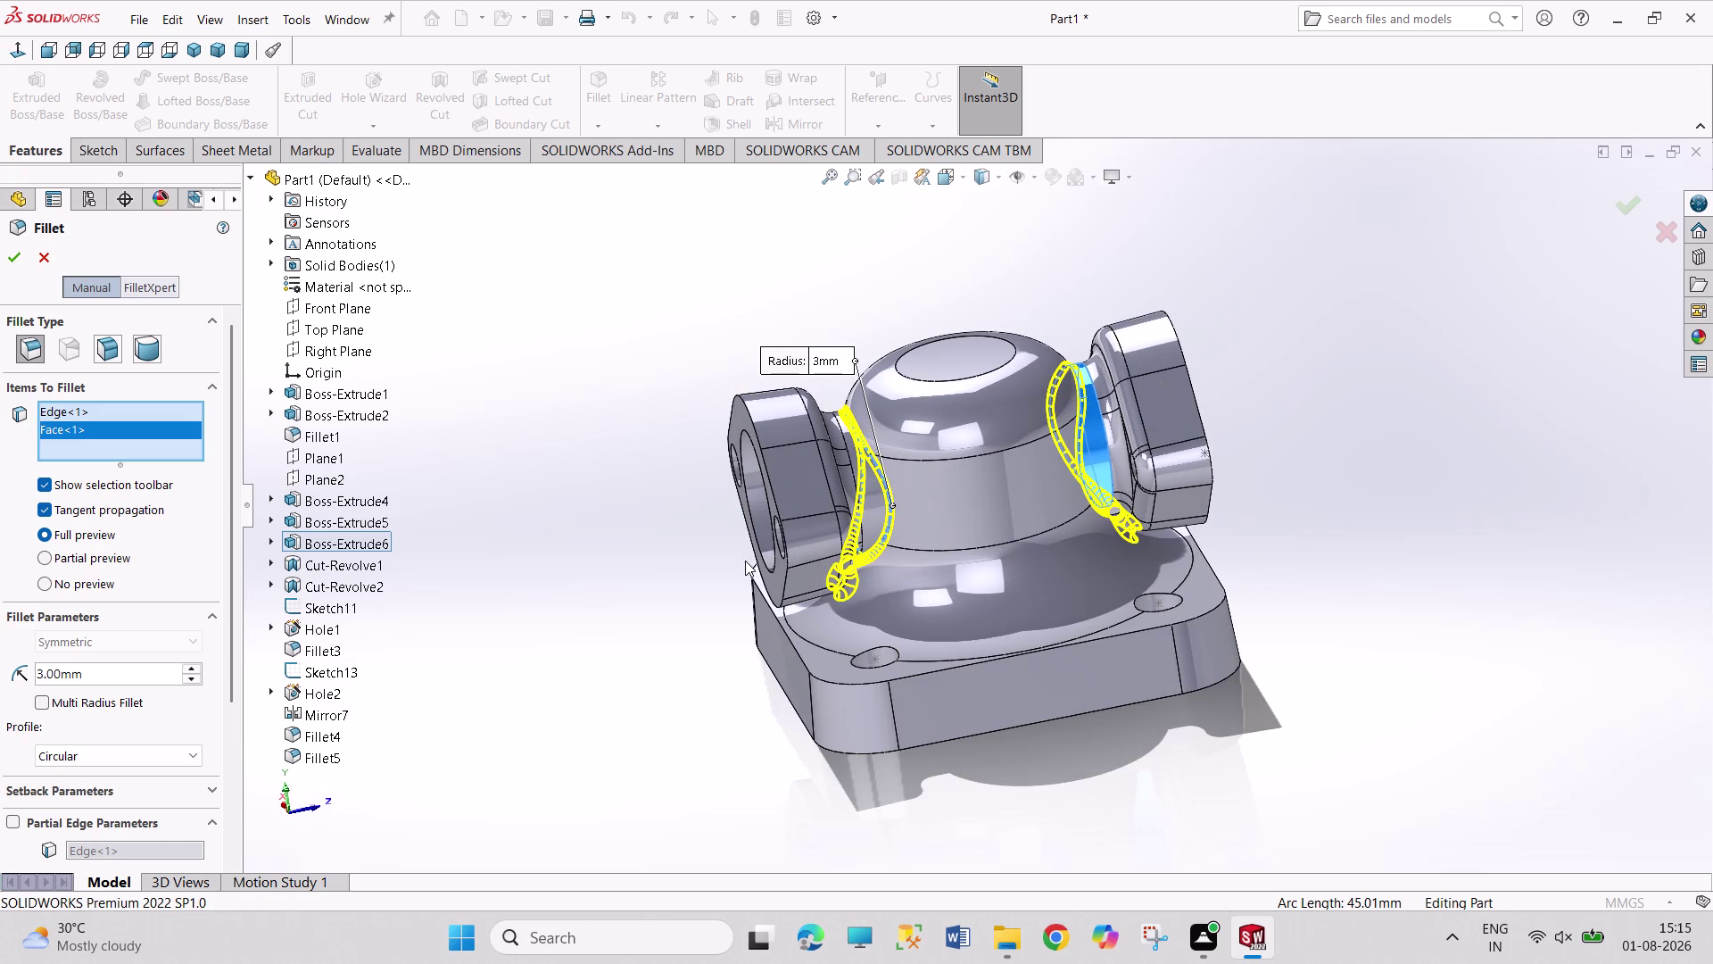
key(Return)
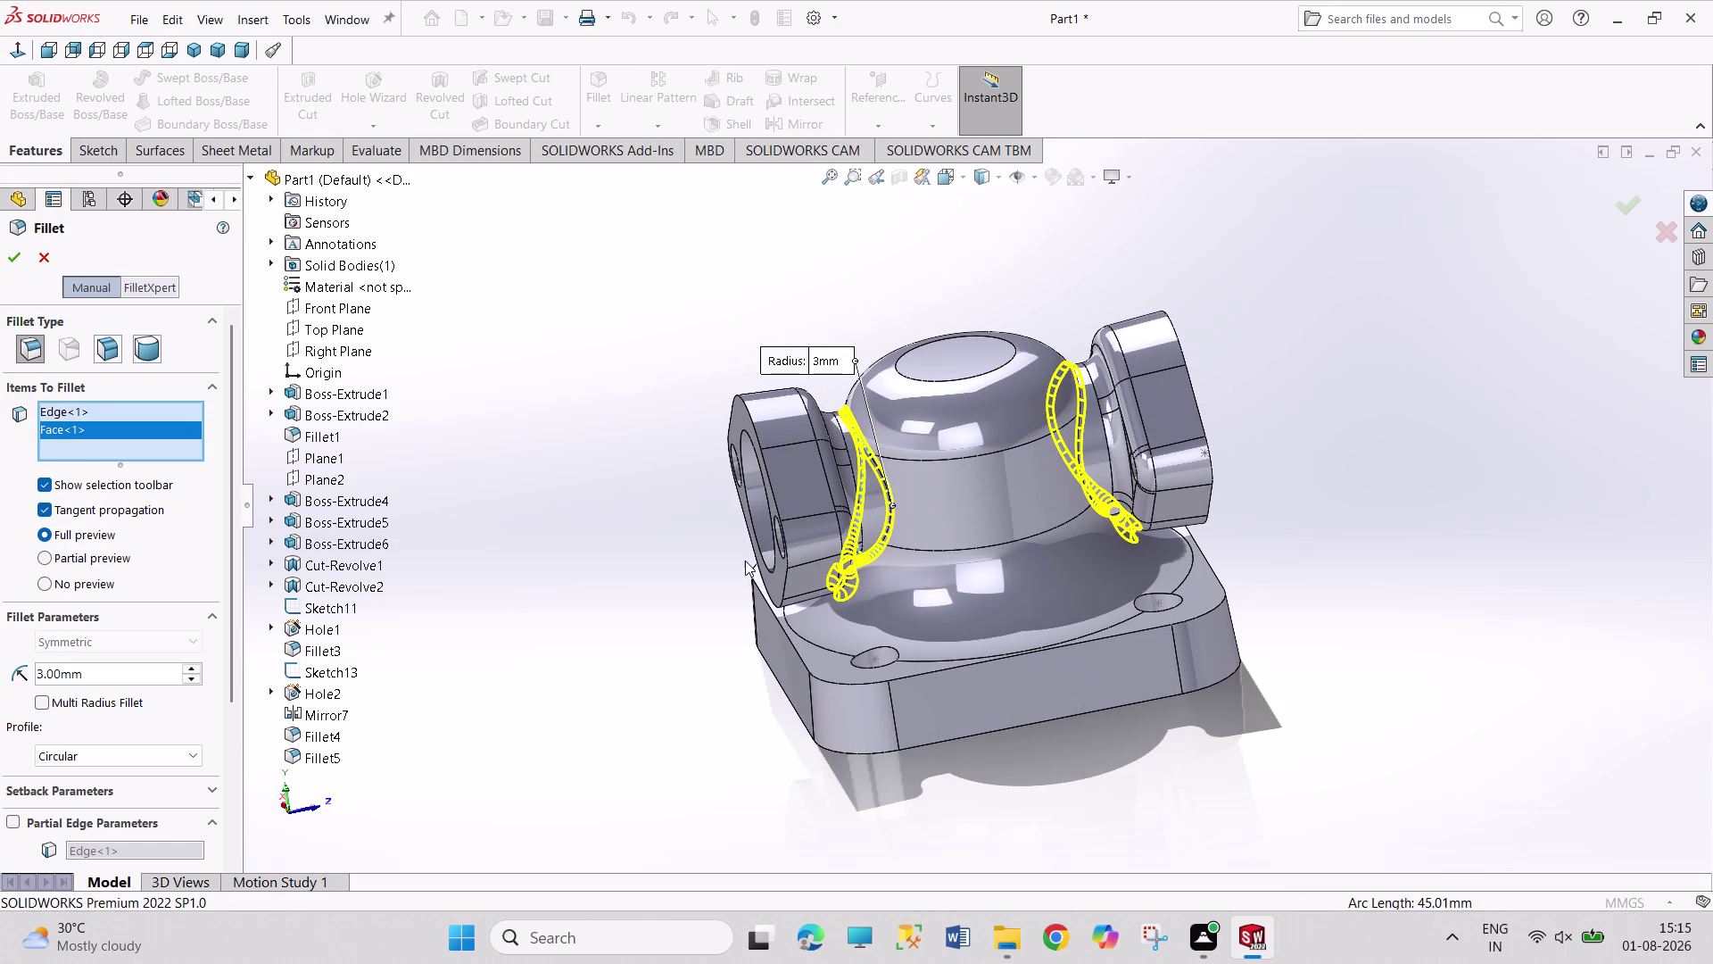
middle_drag(668, 611, 658, 481)
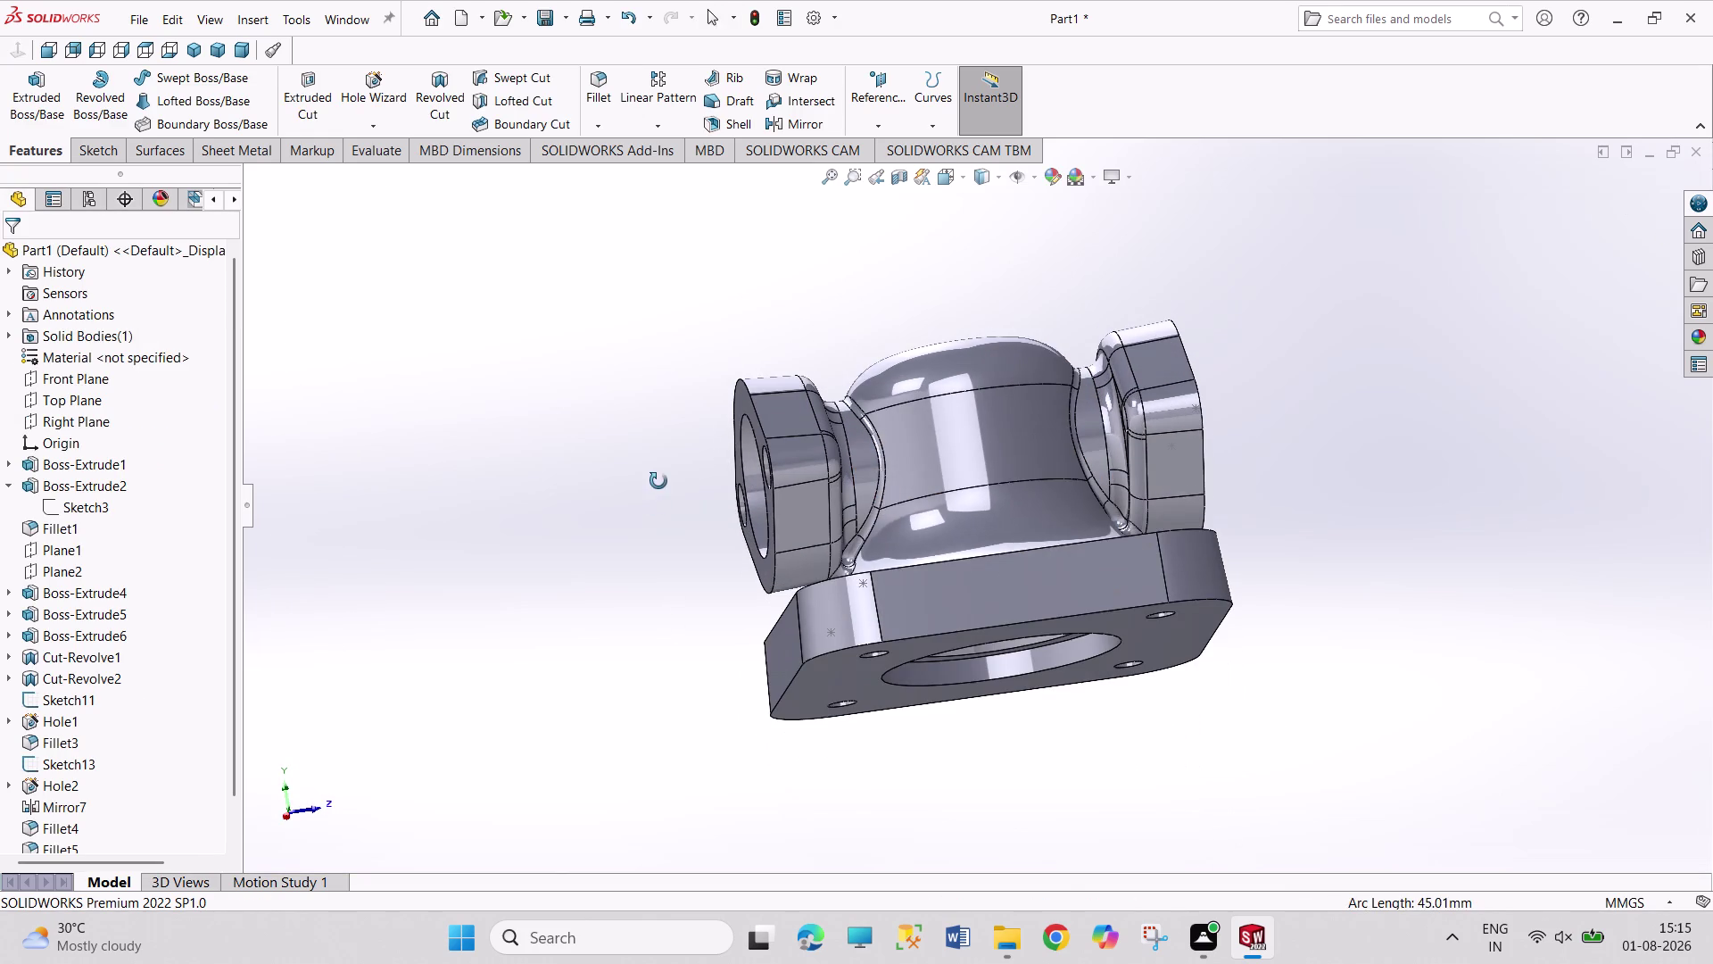
Edit Fillet6 and reduce its radius to 1 mm.
middle_drag(659, 481, 658, 480)
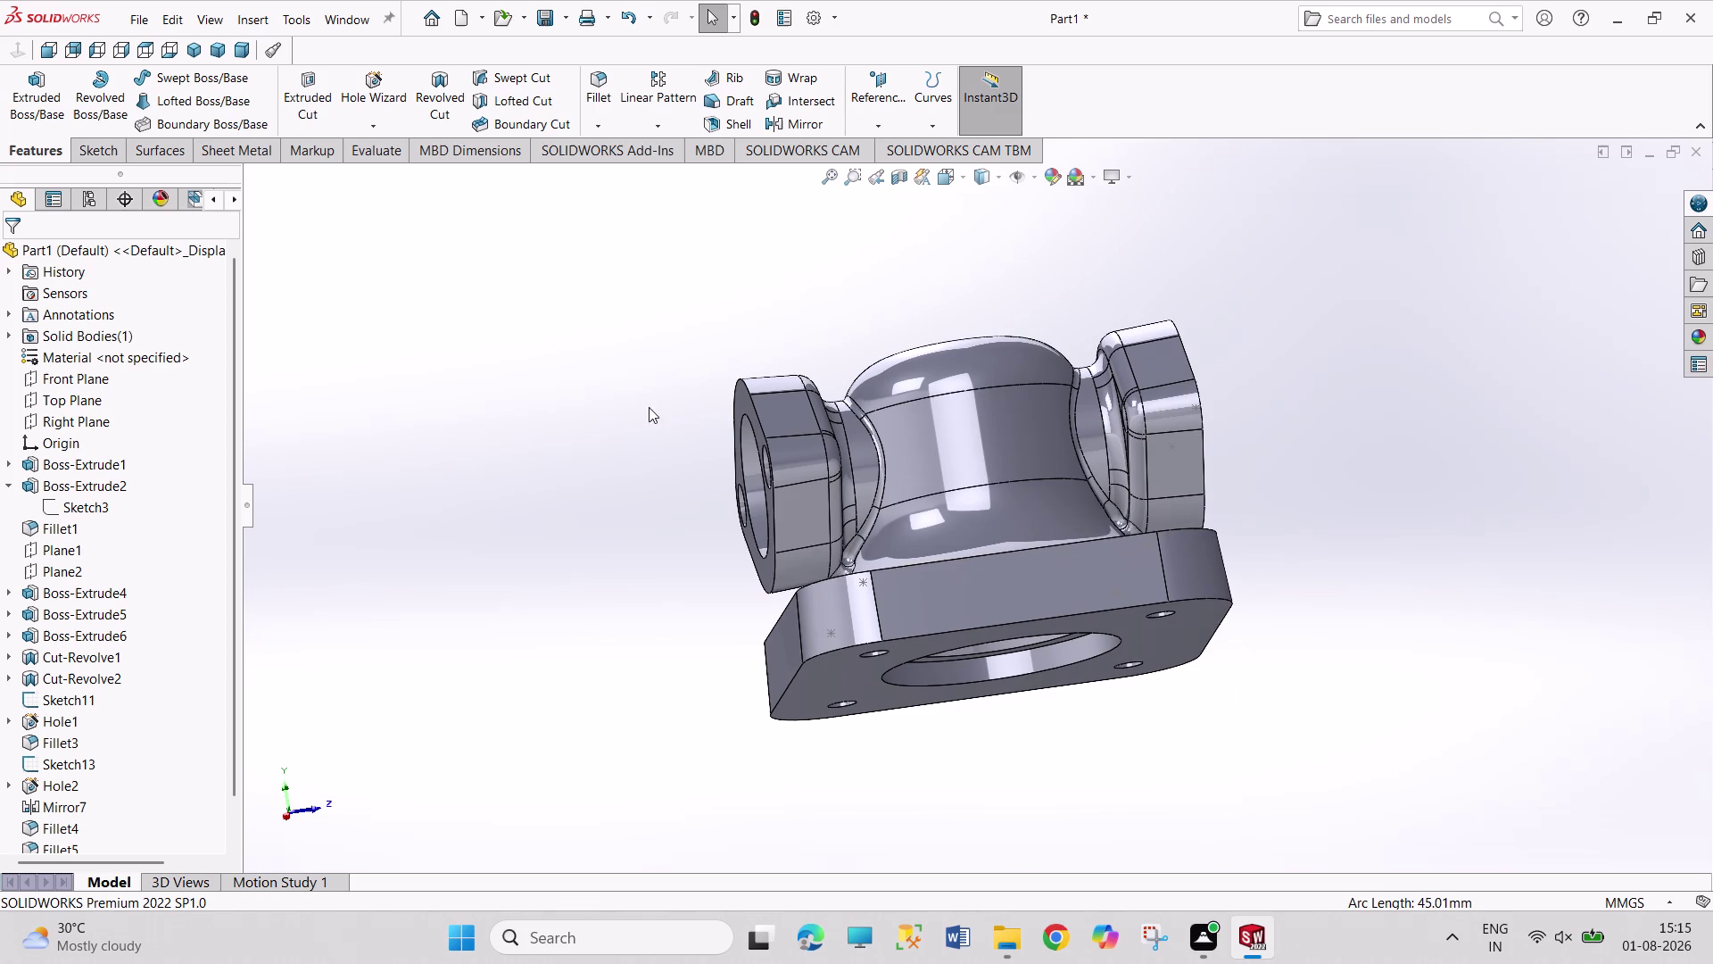
middle_drag(649, 407, 624, 427)
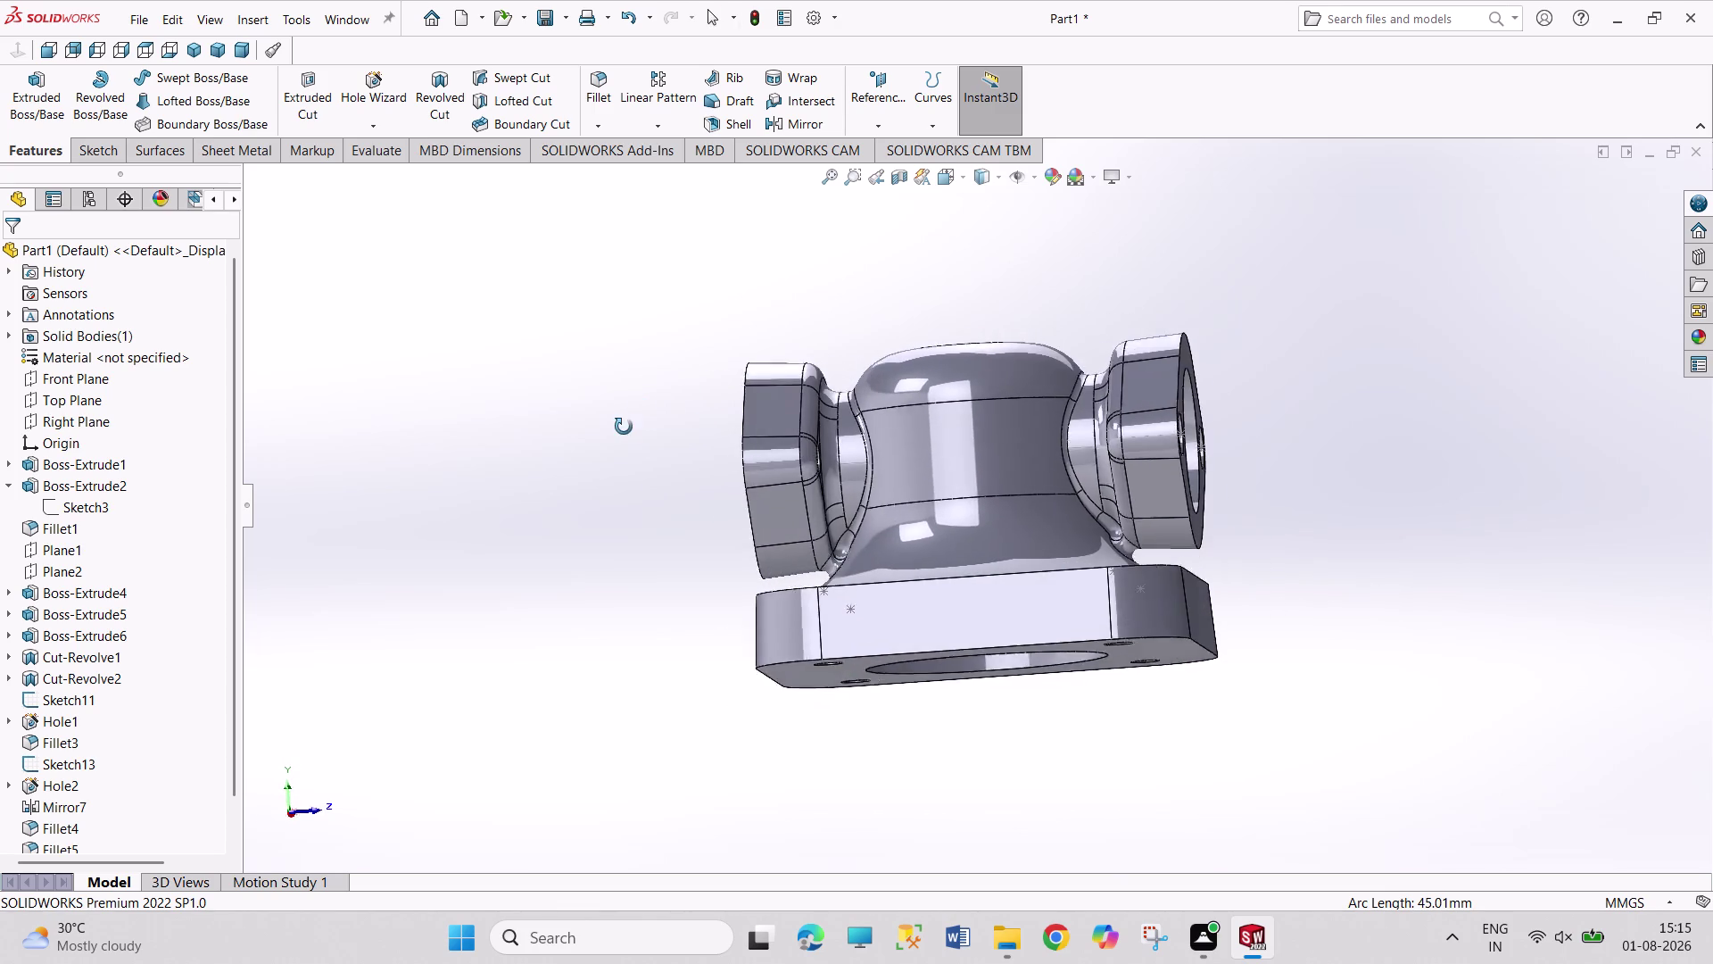
middle_drag(623, 426, 646, 448)
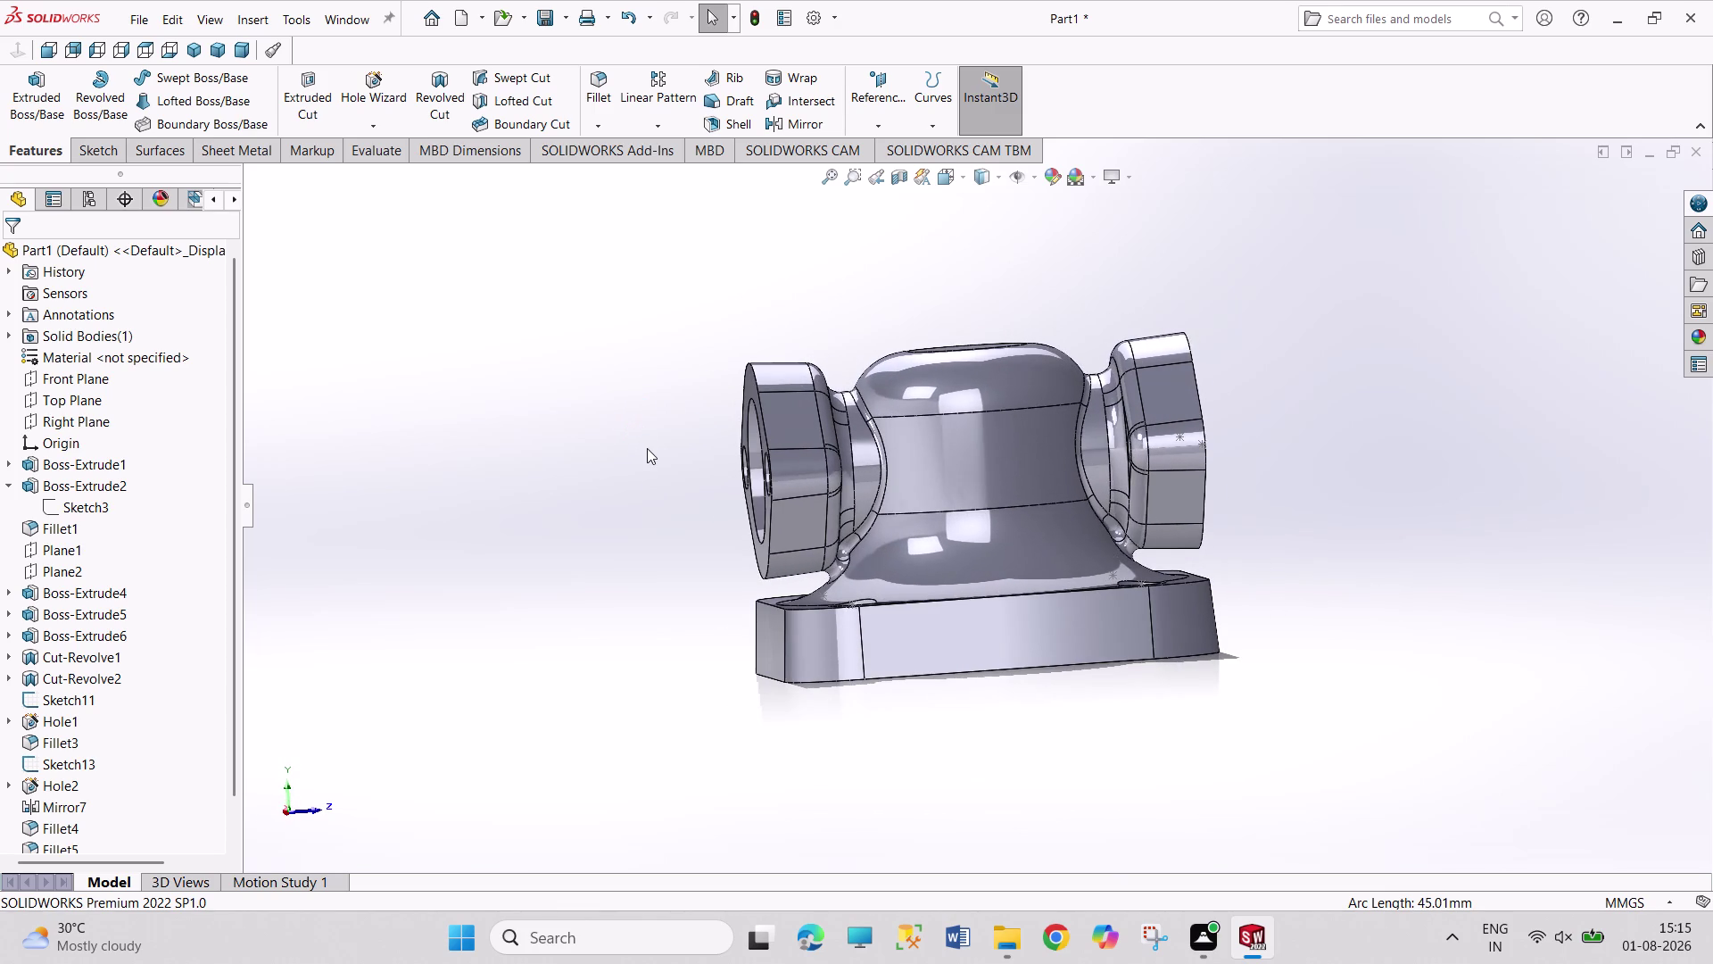
scroll(down, 3)
scroll(down, 3)
right_click(57, 828)
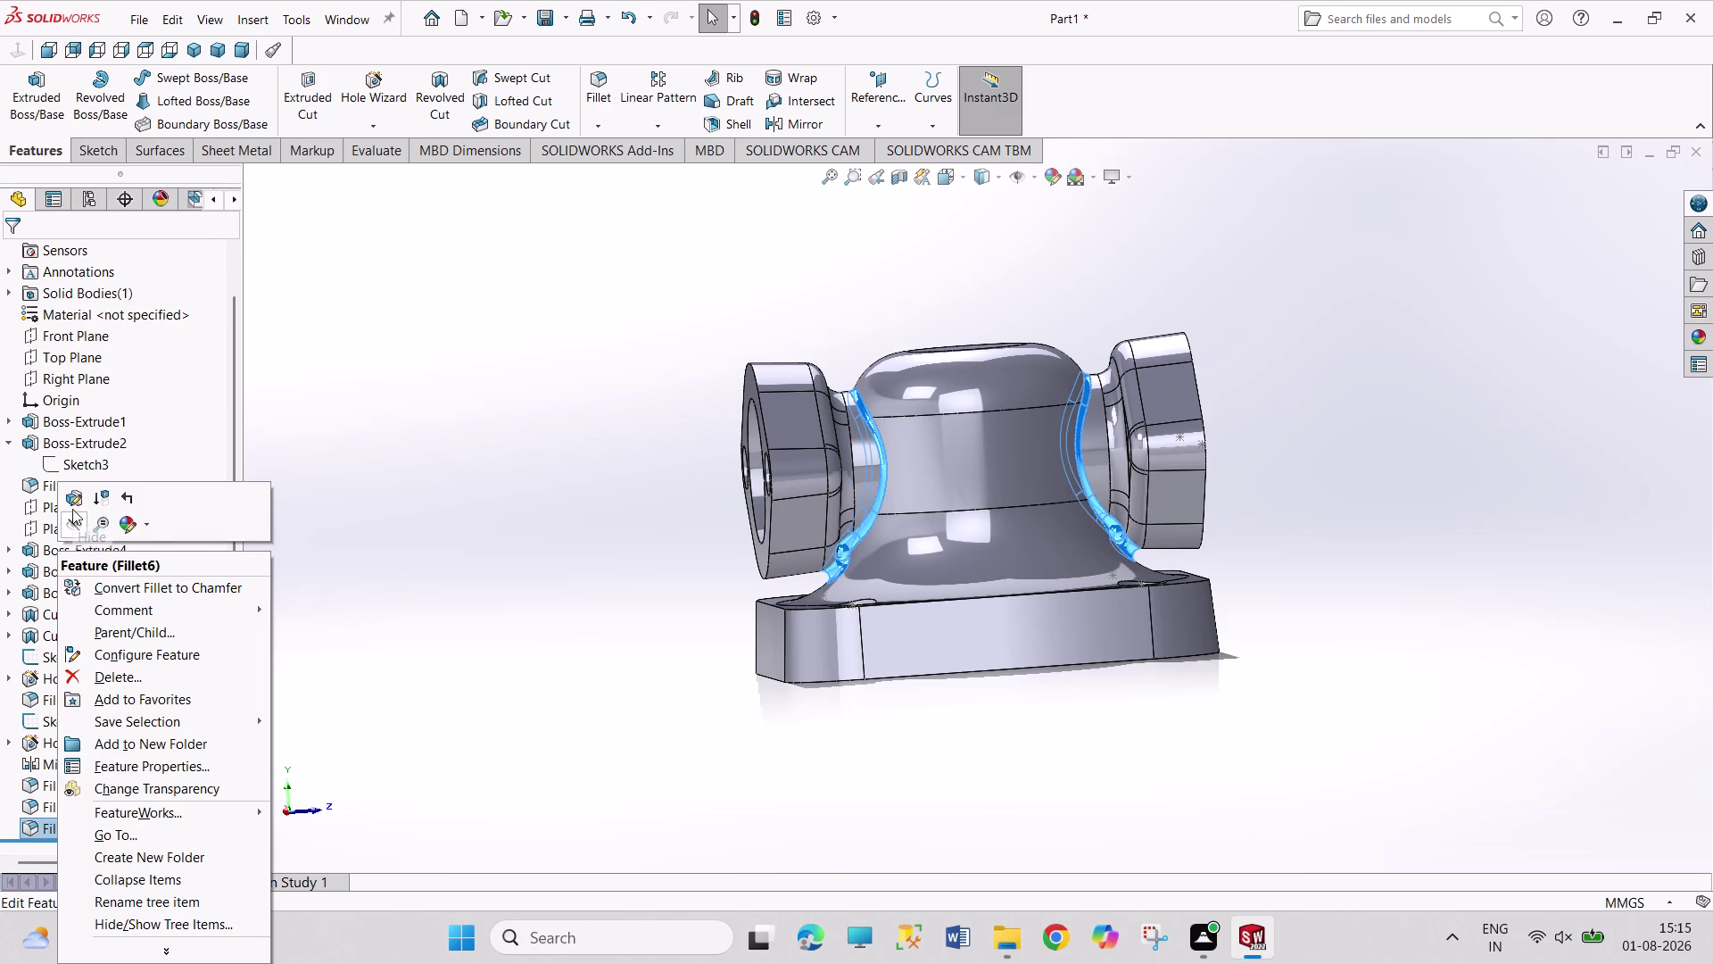
click(70, 496)
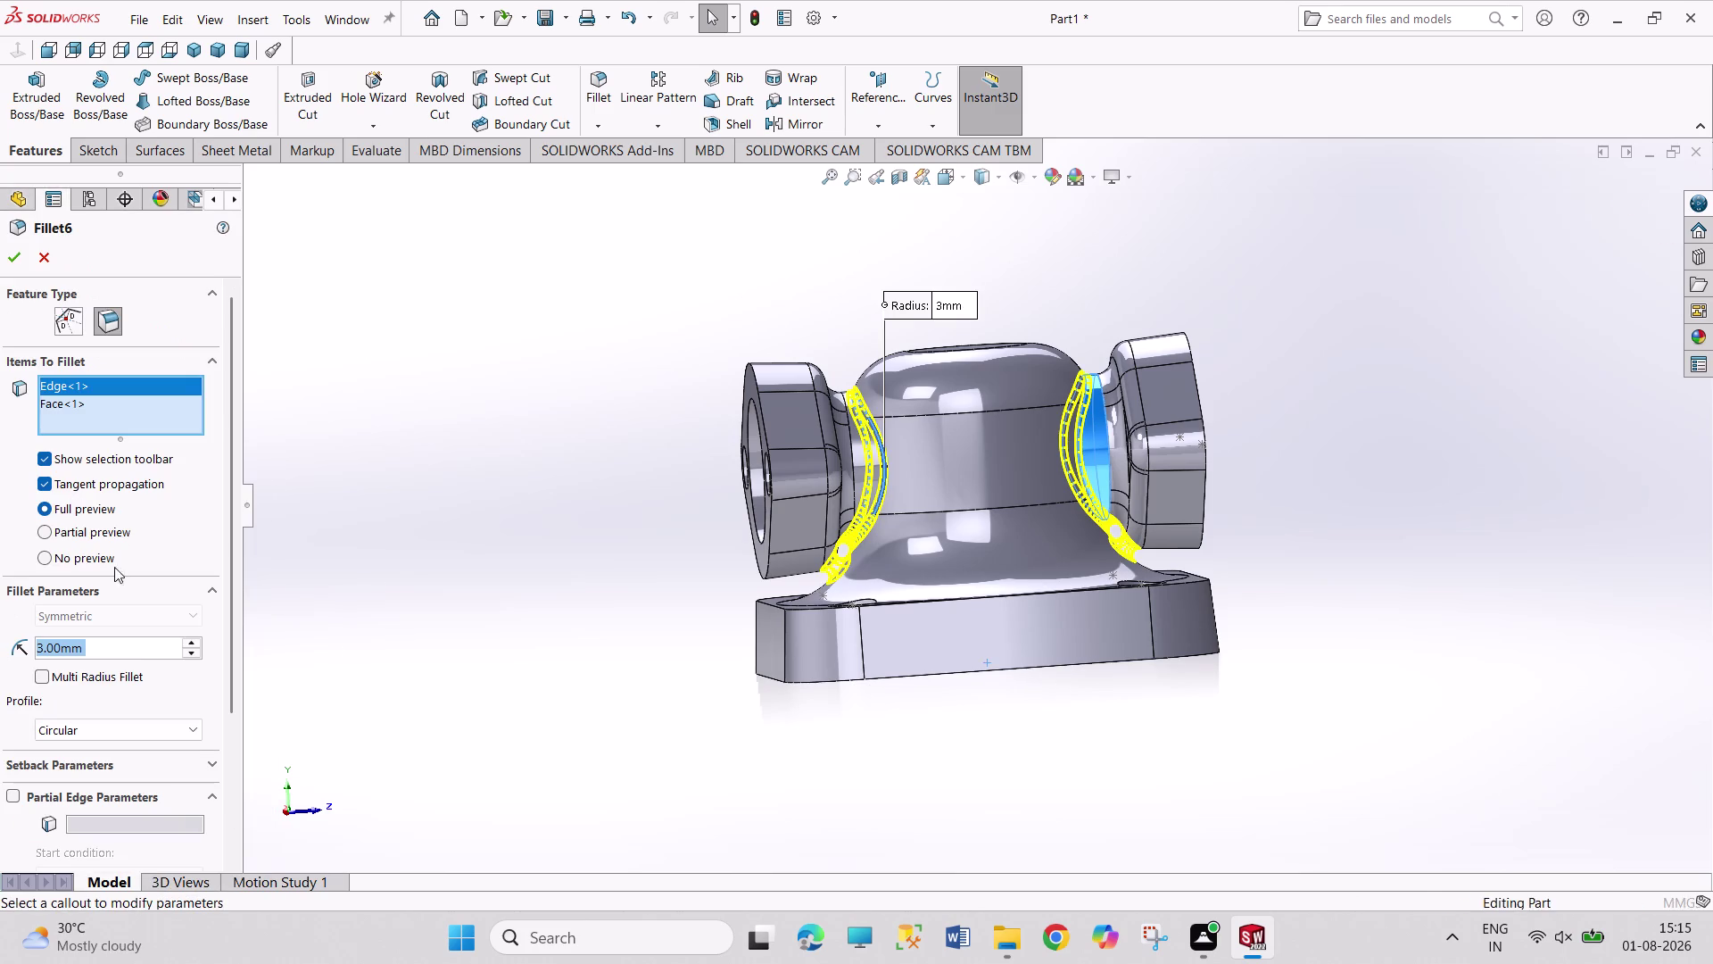
click(187, 650)
click(187, 650)
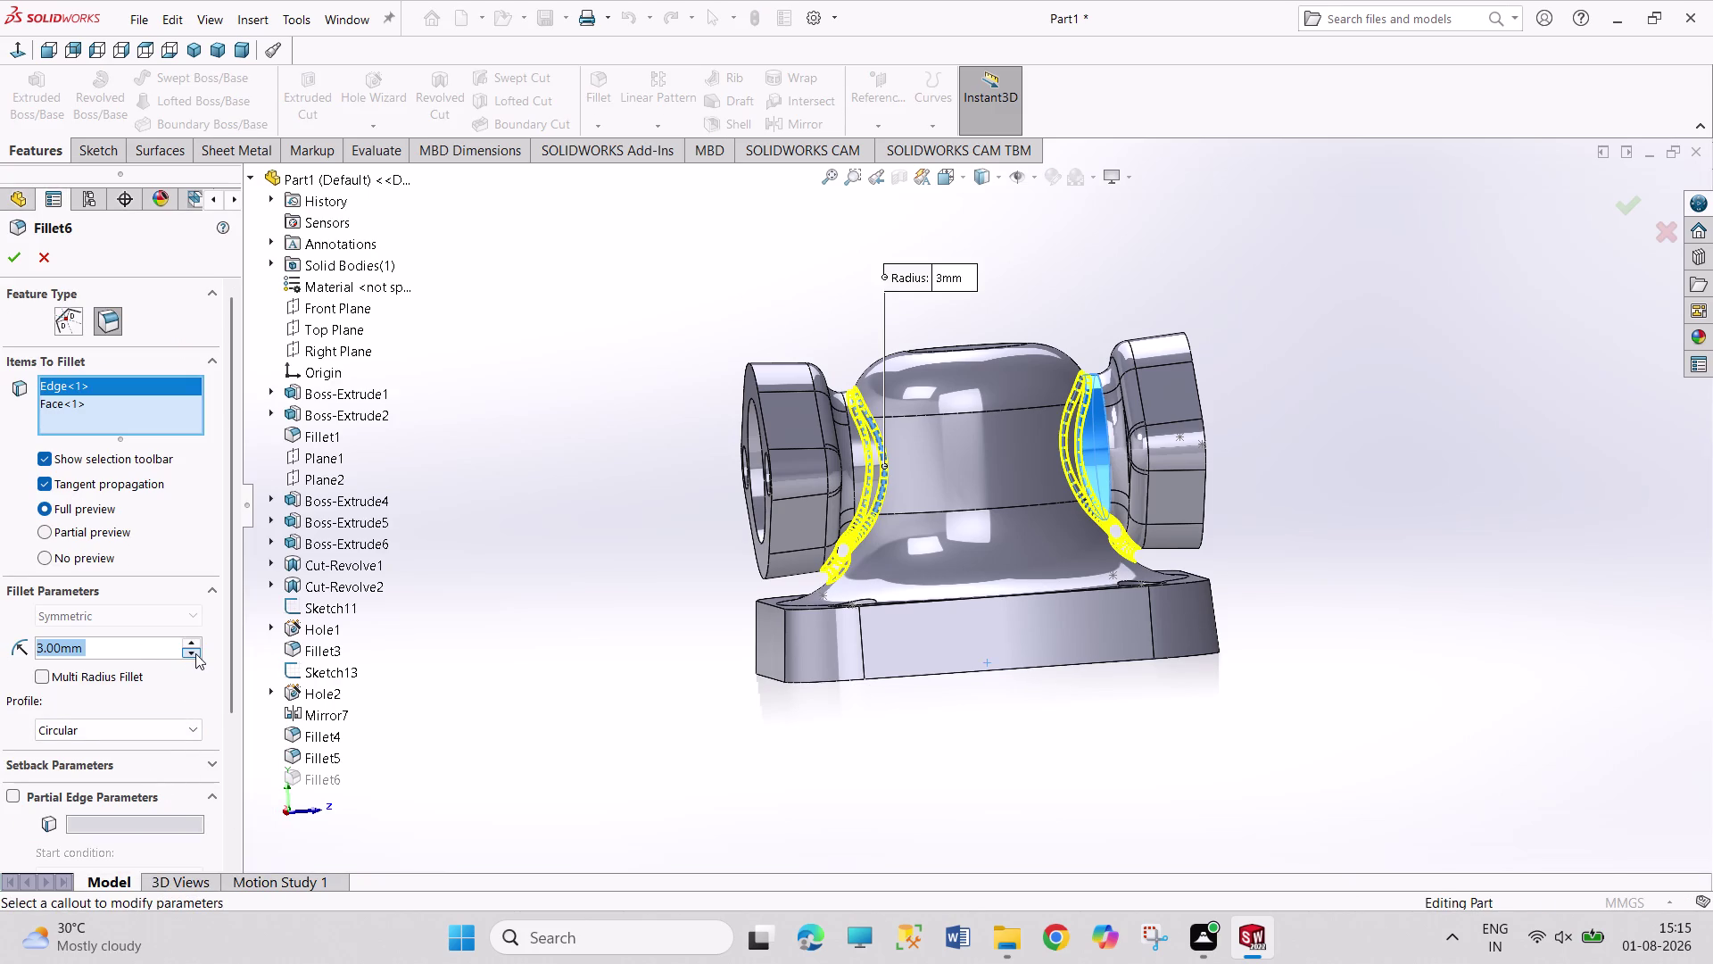
click(196, 654)
click(196, 654)
key(1)
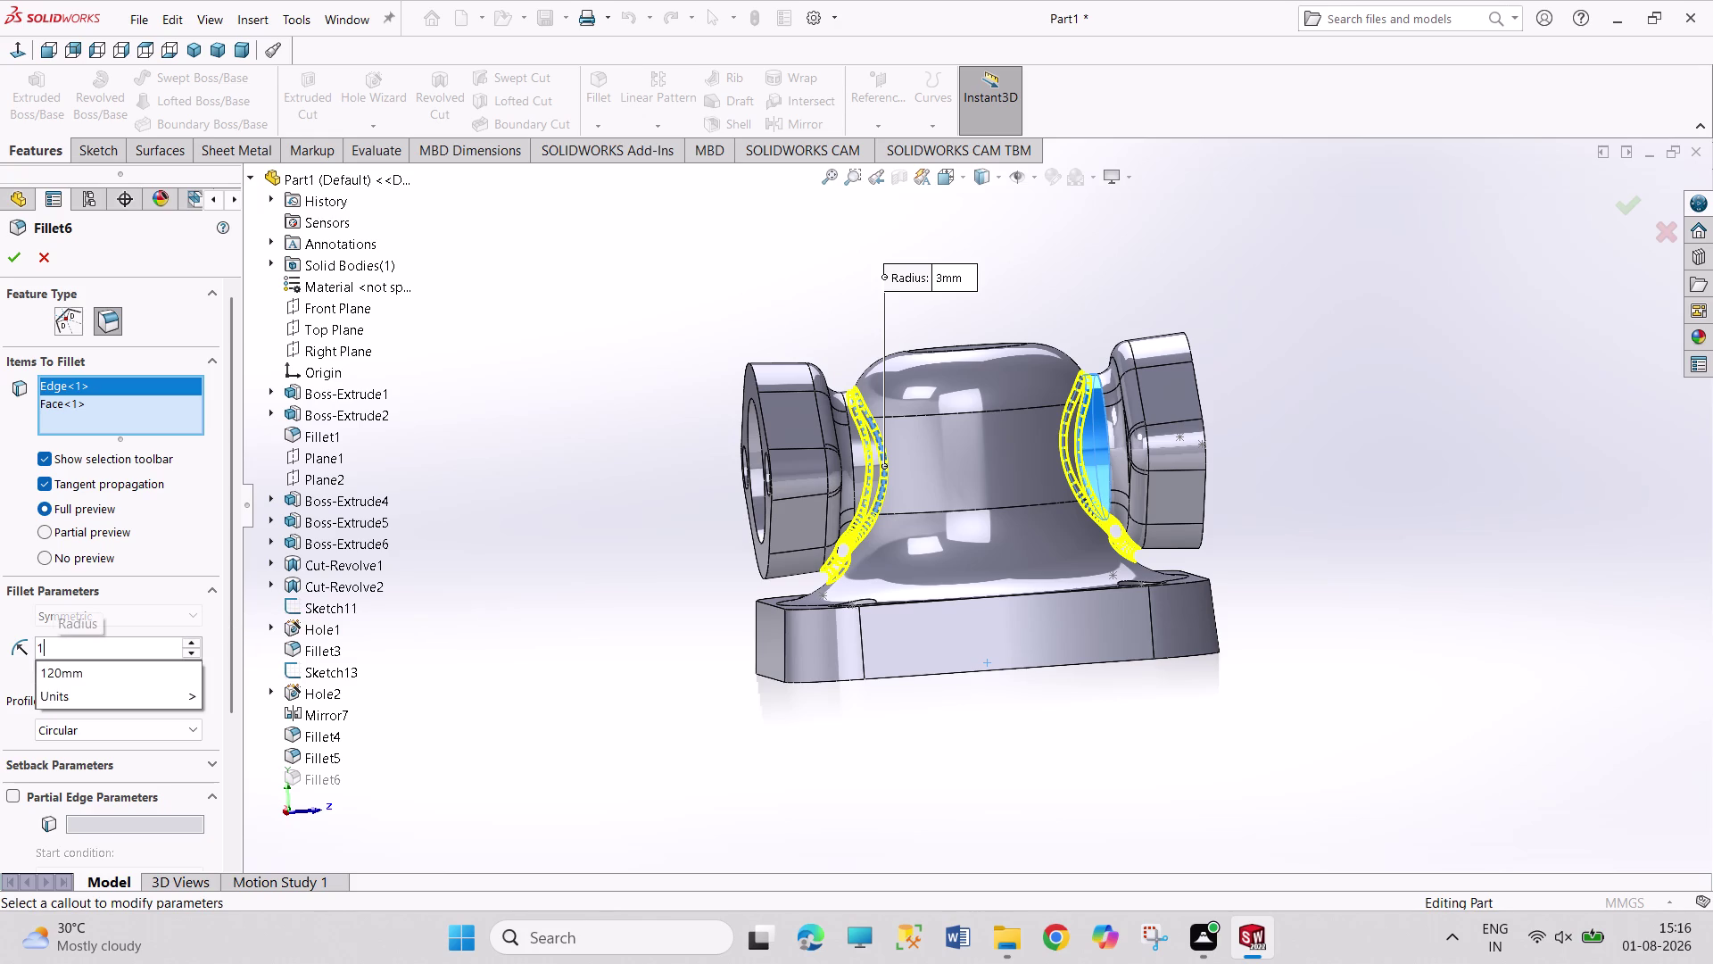
key(Return)
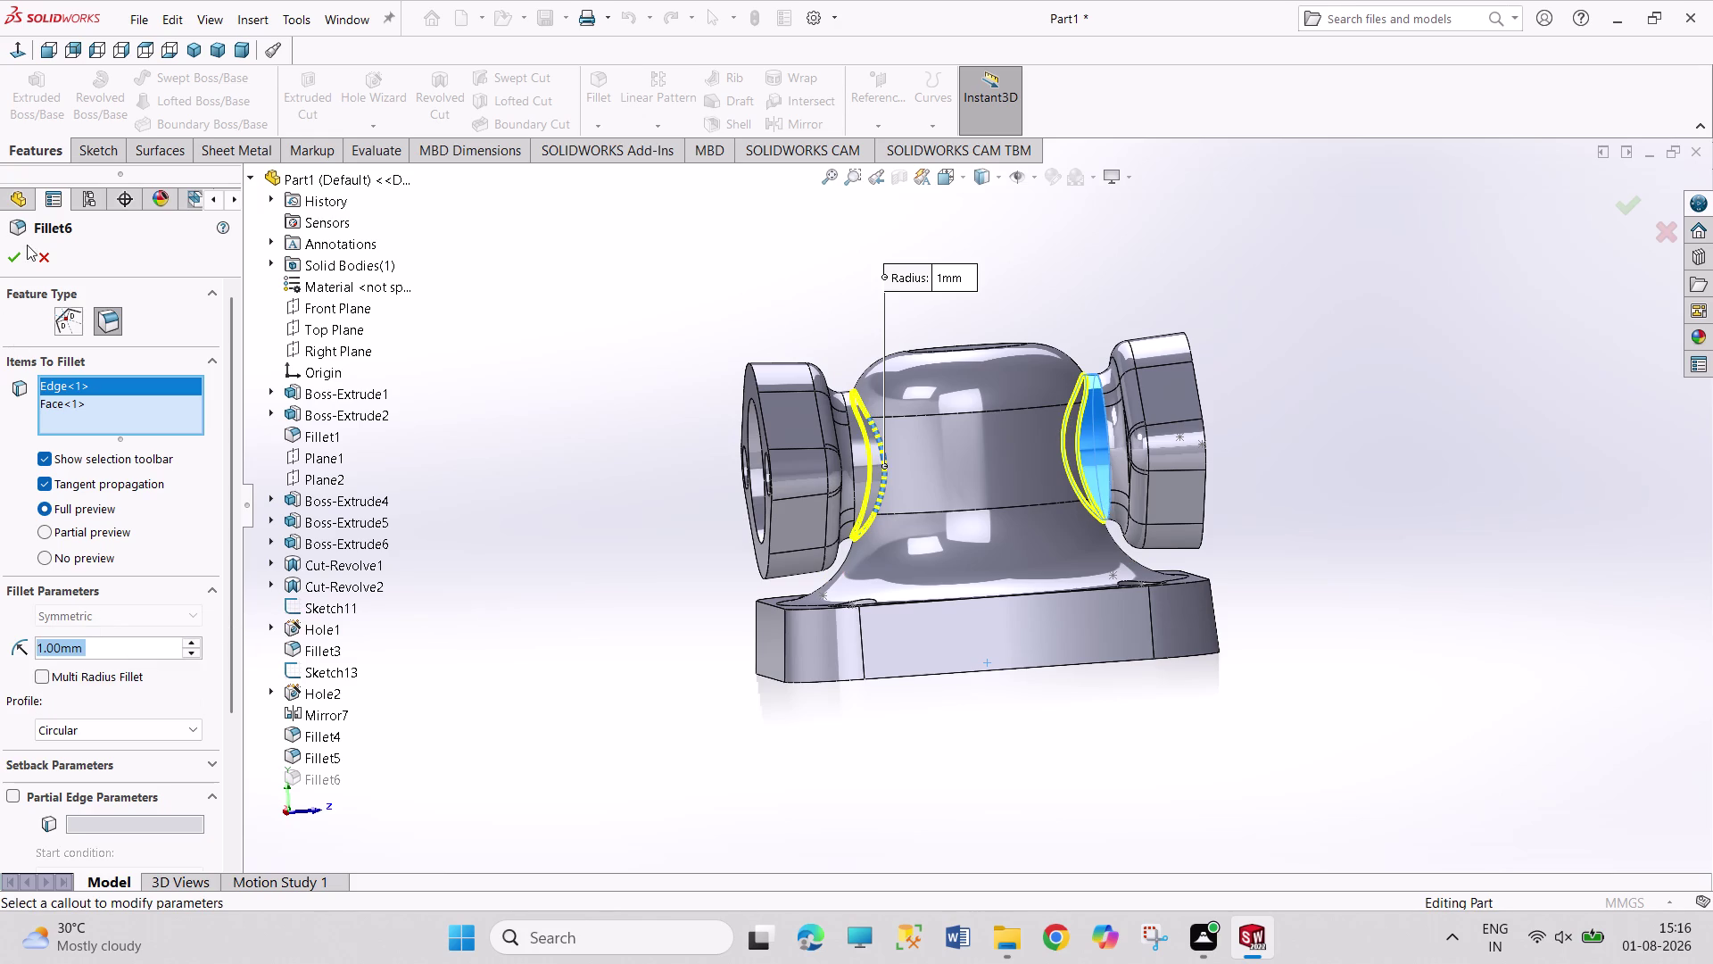
click(21, 252)
Re-edit Fillet6, set its radius to 2 mm, and confirm.
click(392, 465)
middle_click(412, 485)
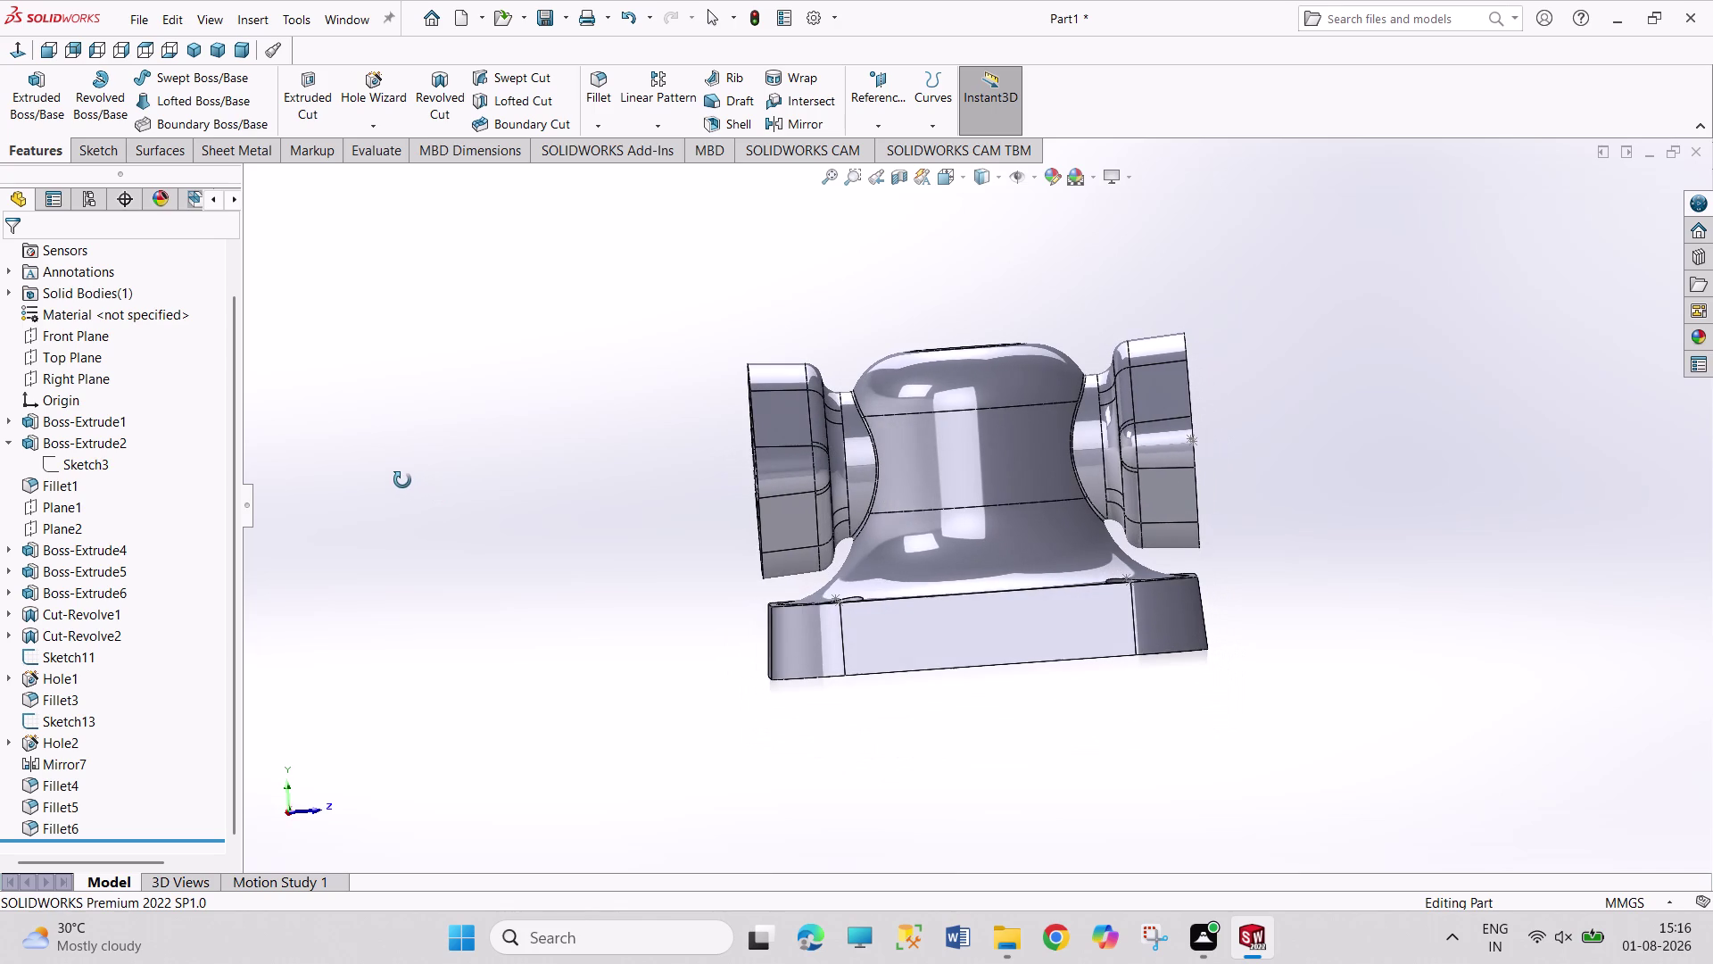
scroll(down, 3)
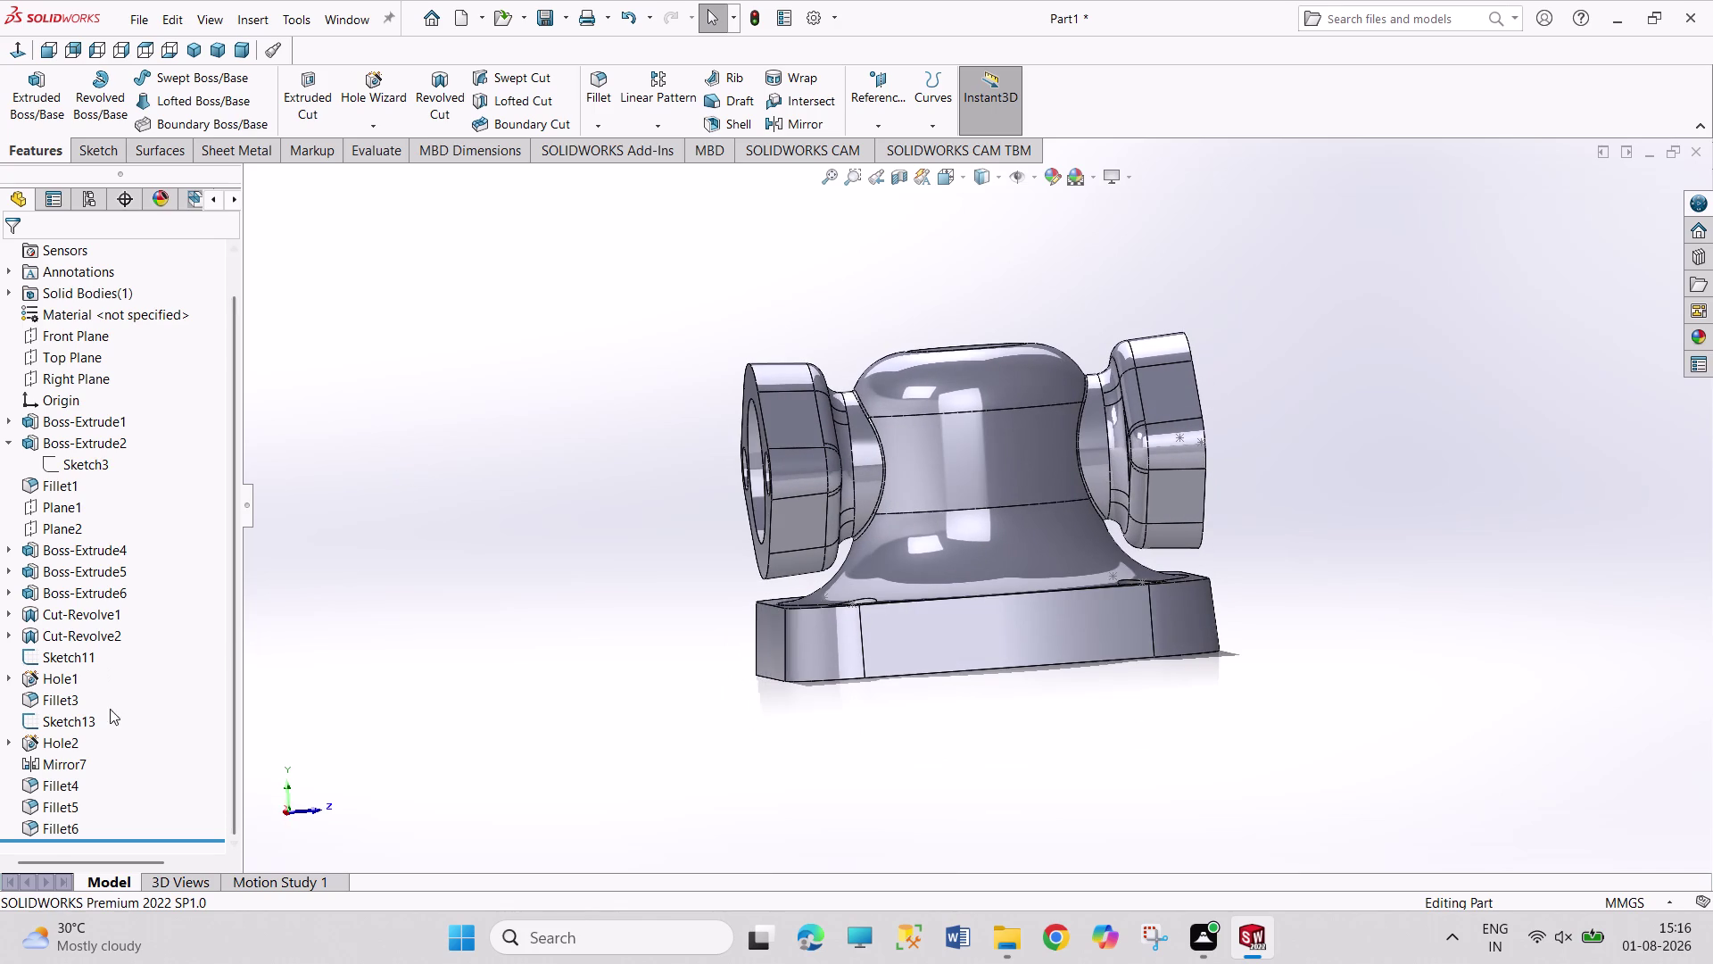
right_click(68, 827)
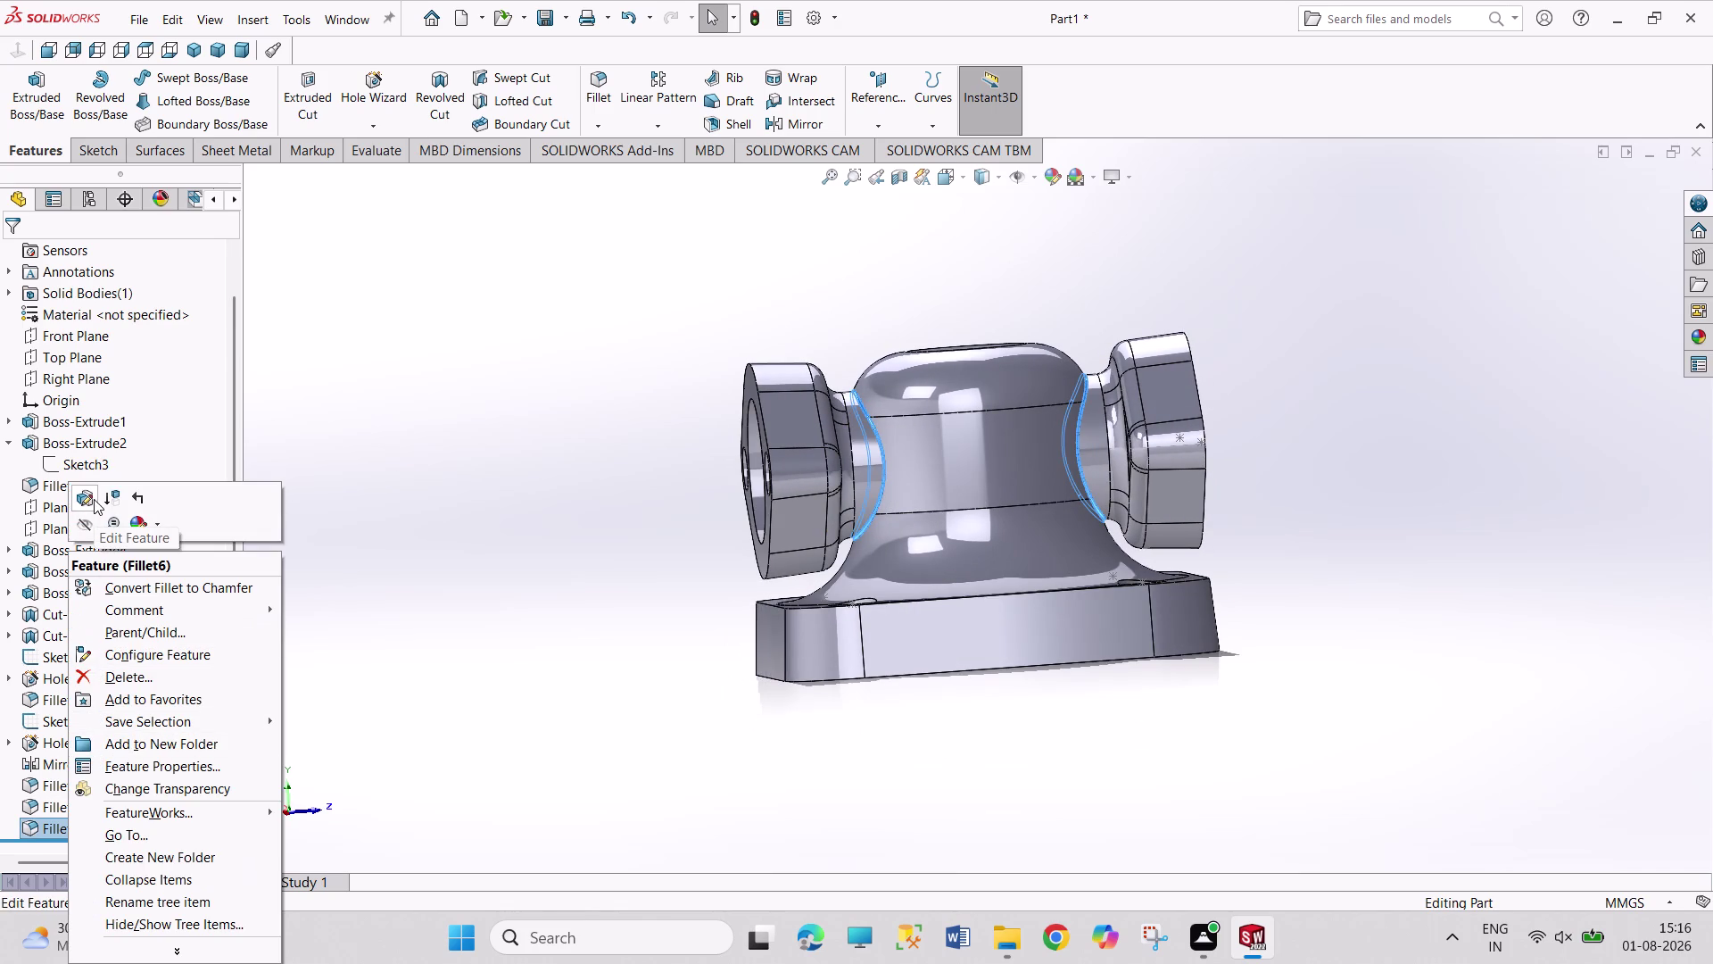
click(85, 499)
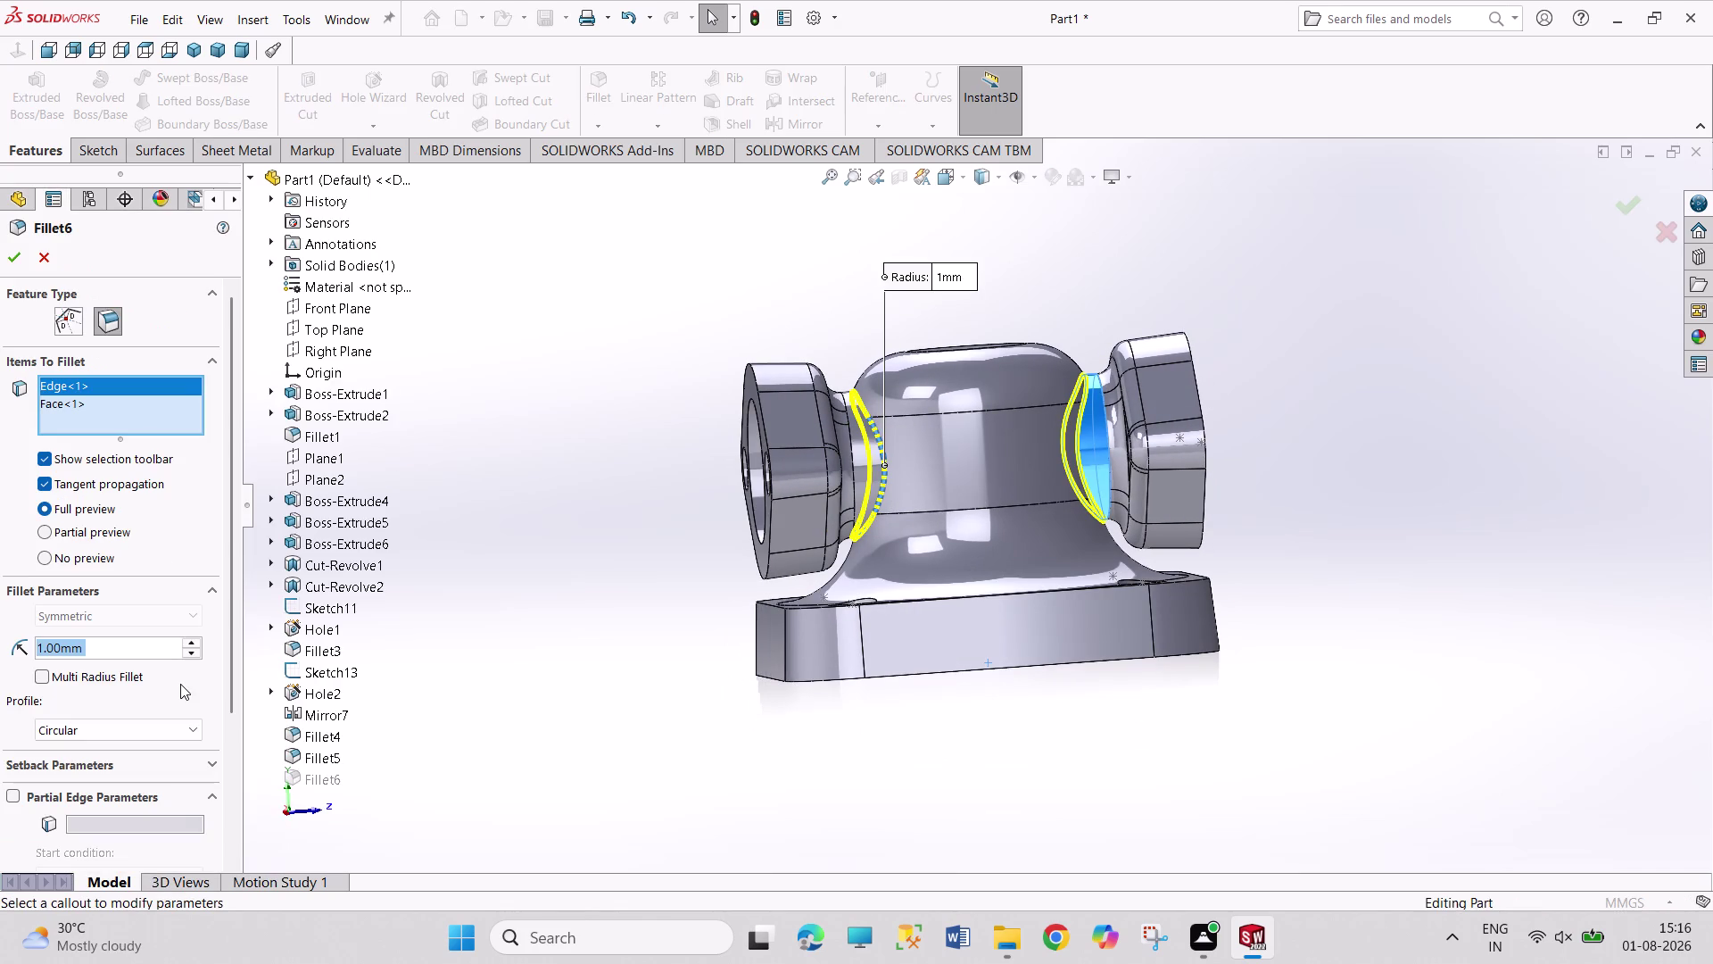
key(3)
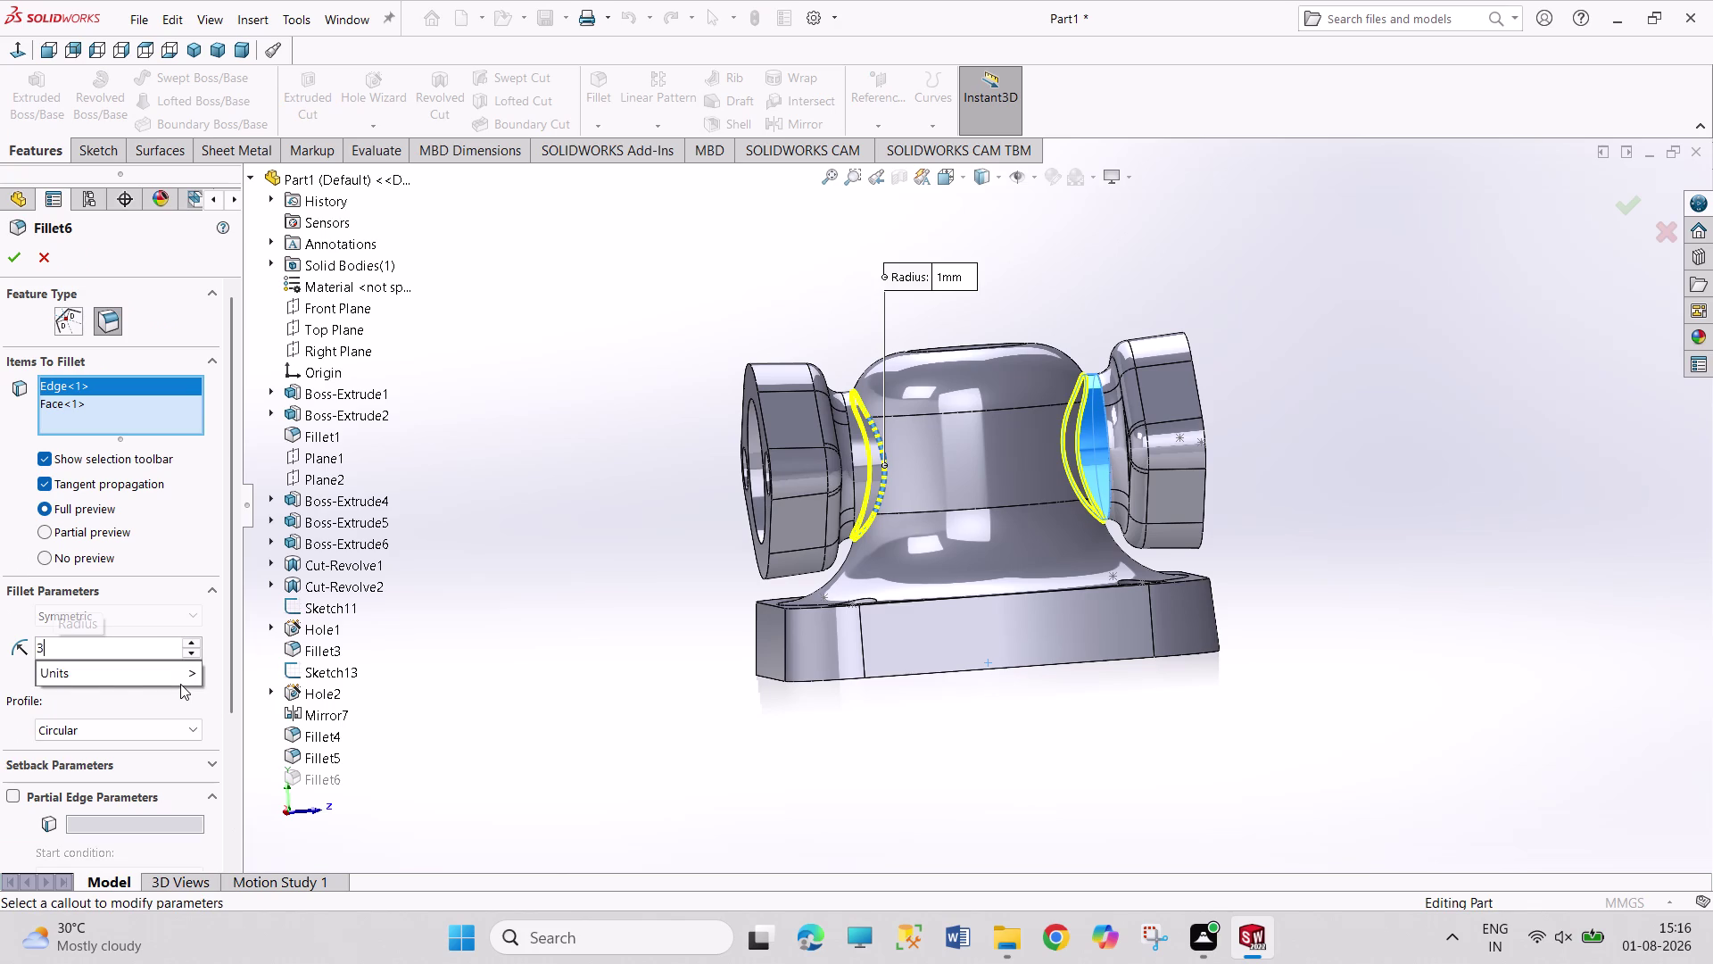
key(Return)
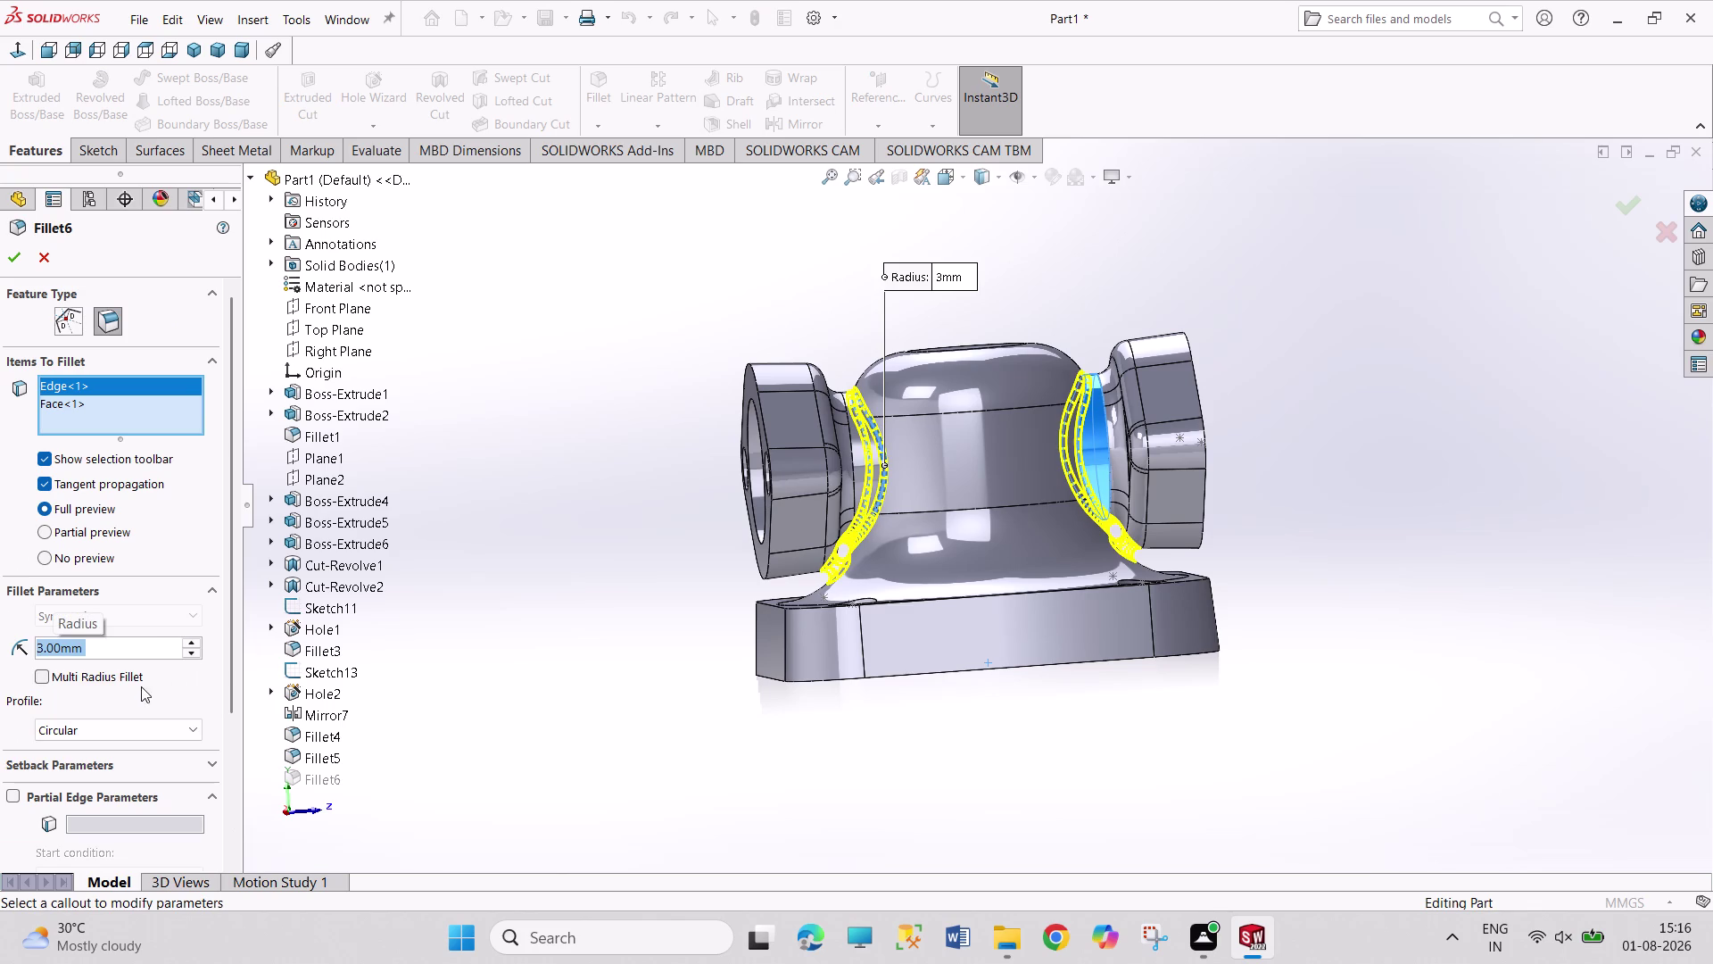
click(190, 653)
key(2)
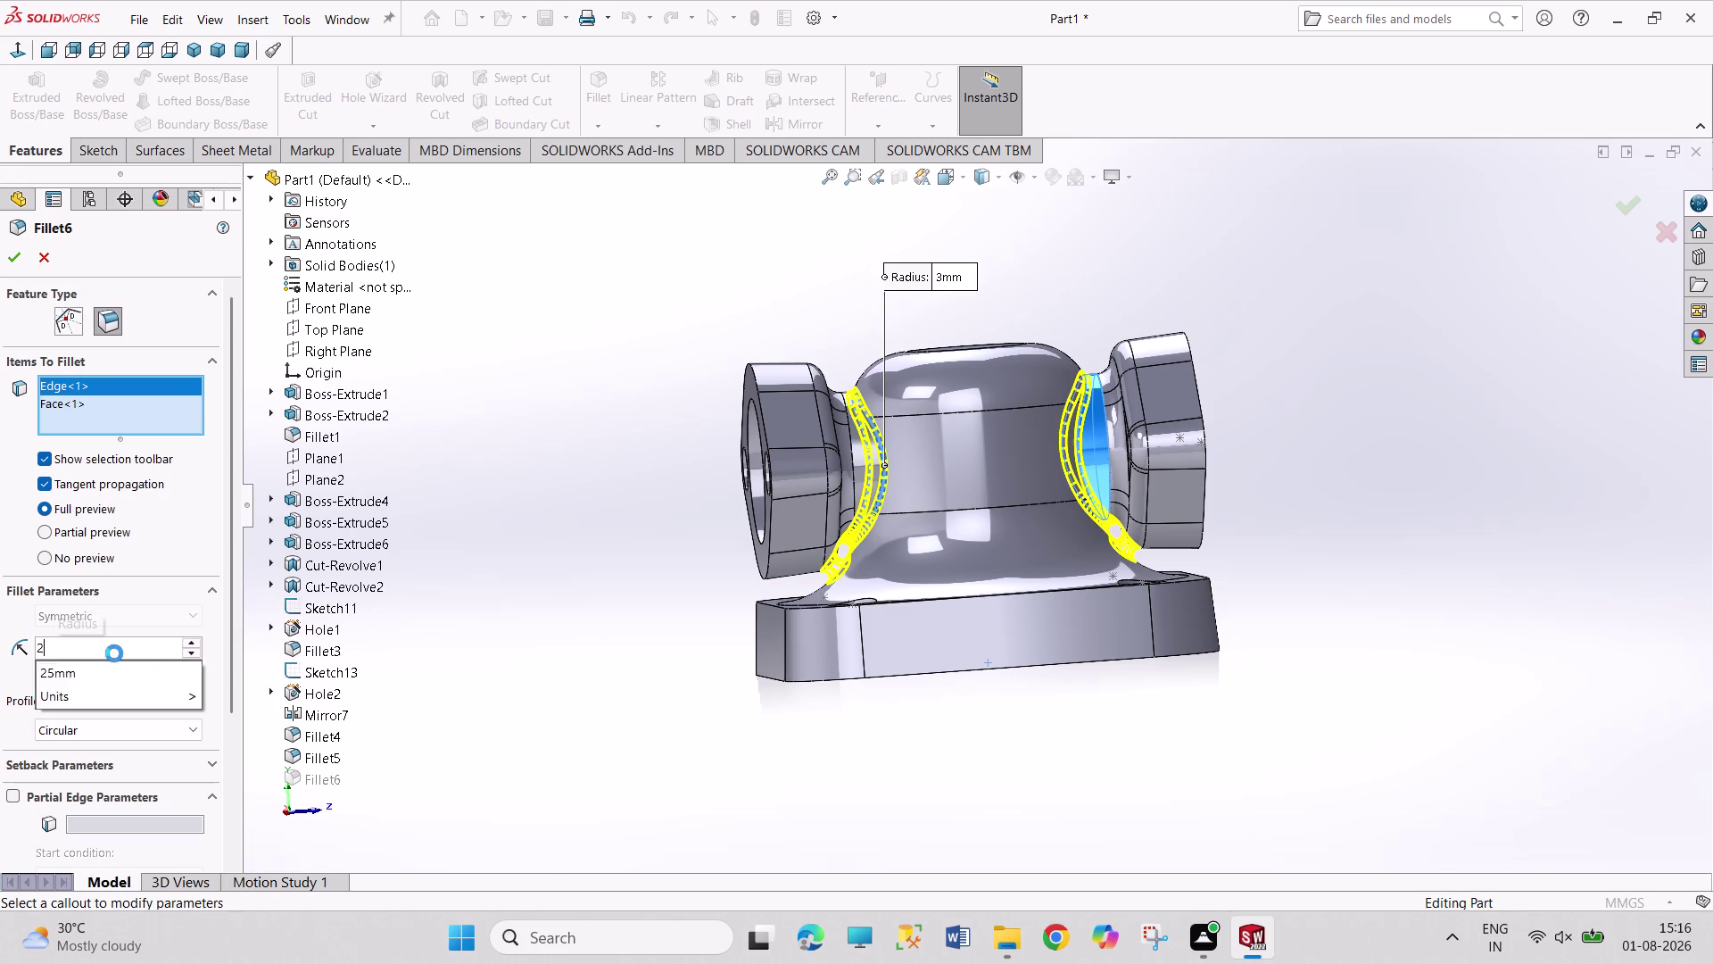
key(Return)
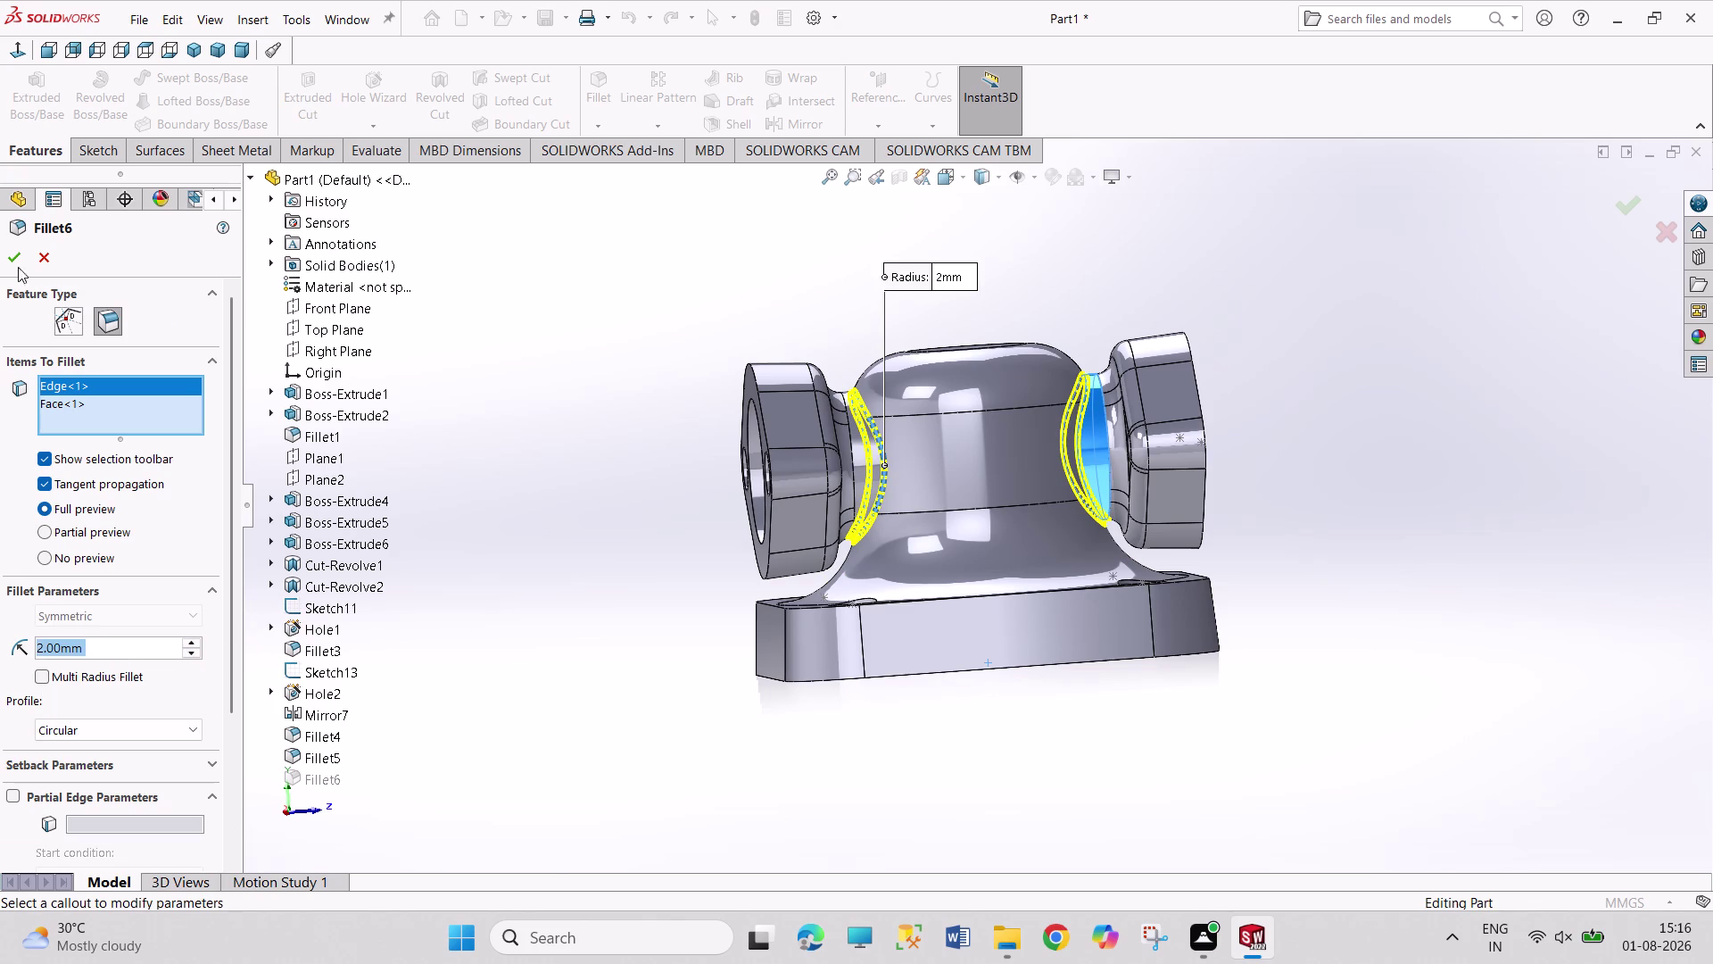
click(17, 253)
click(525, 550)
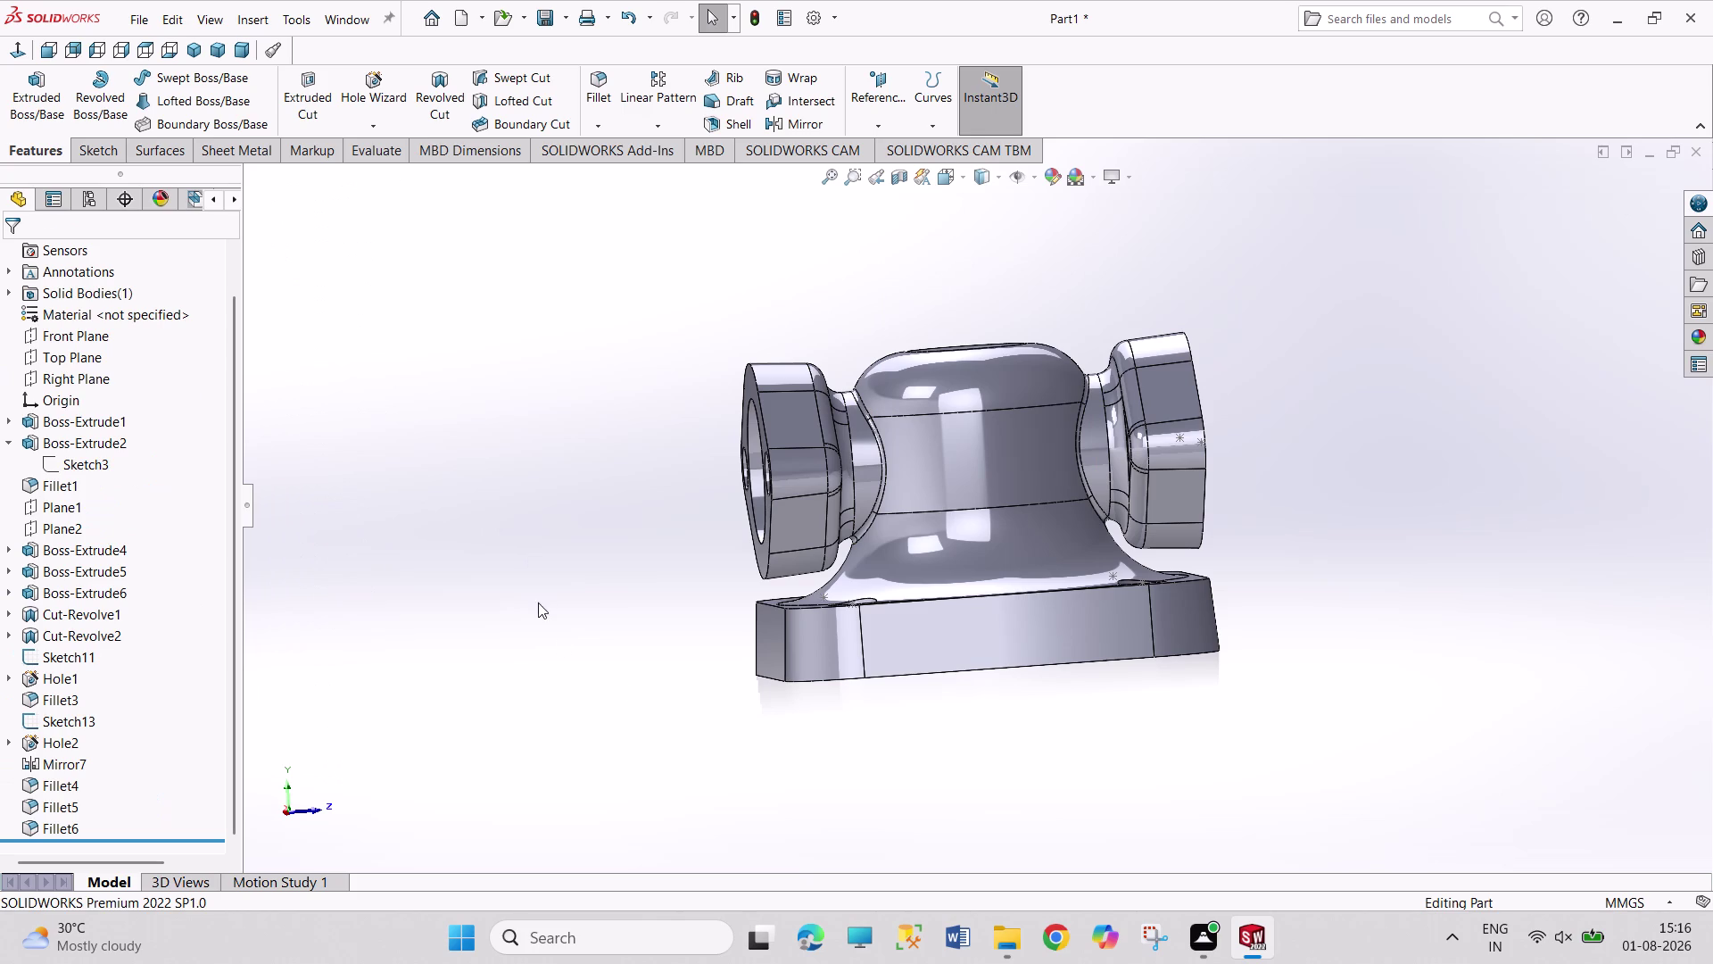
middle_drag(805, 671, 815, 838)
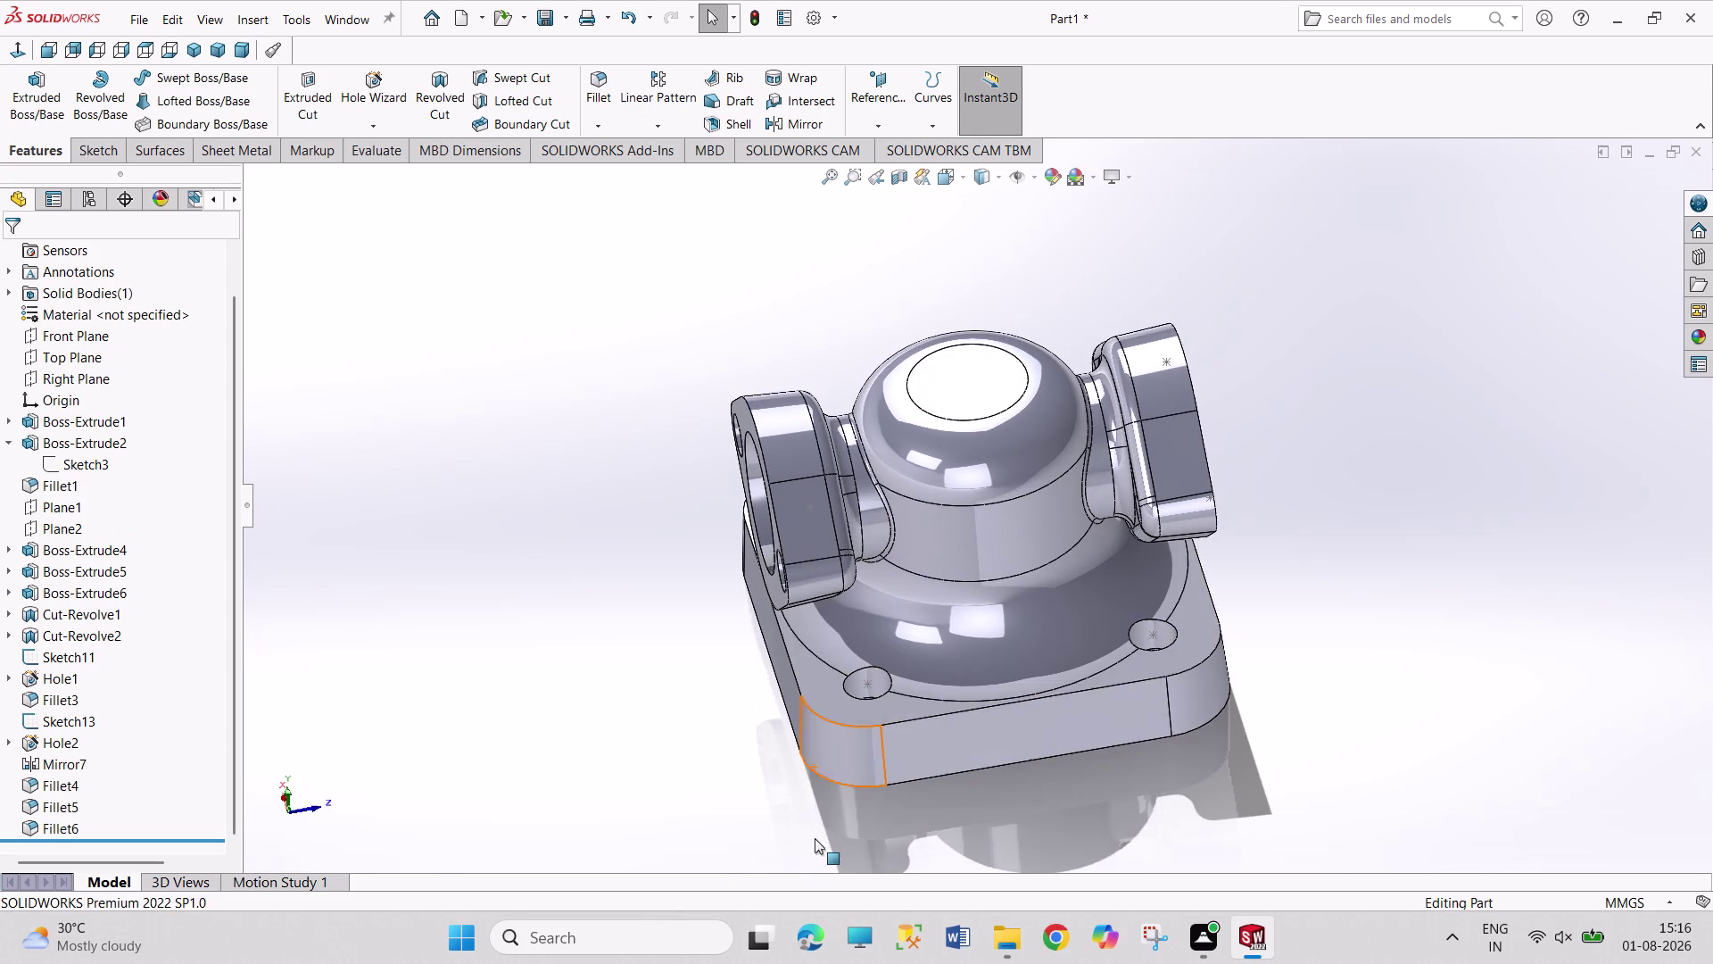
Select the four top outer edges of the square base flange.
click(894, 716)
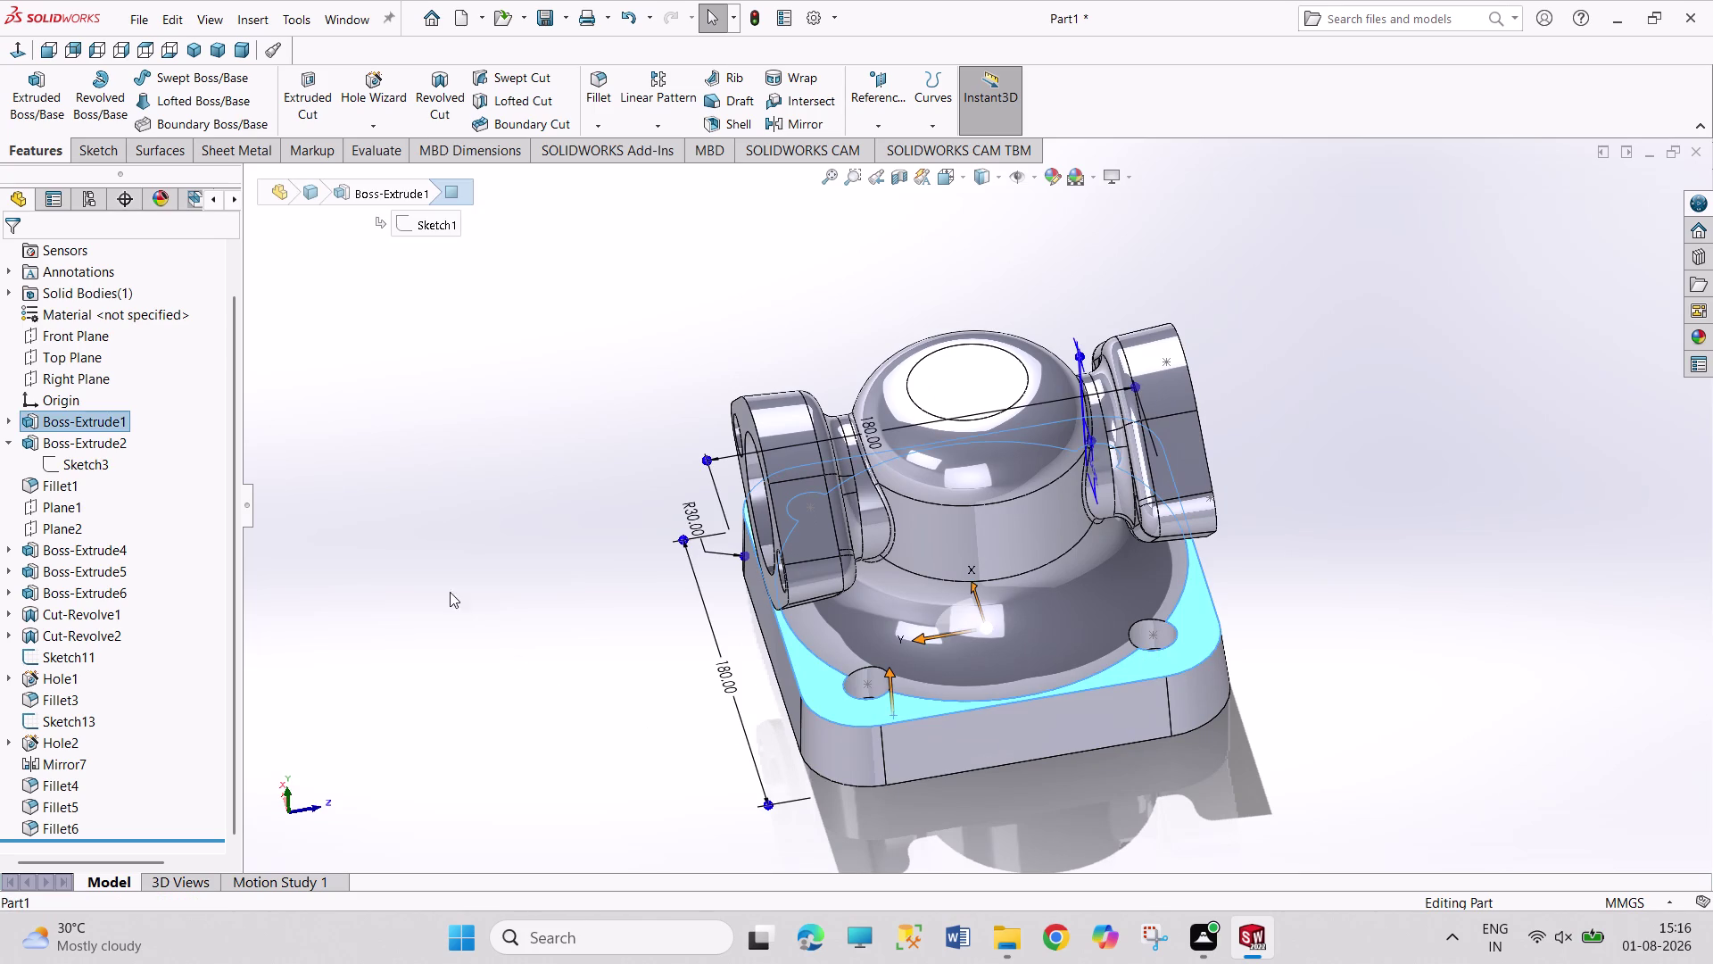
click(420, 574)
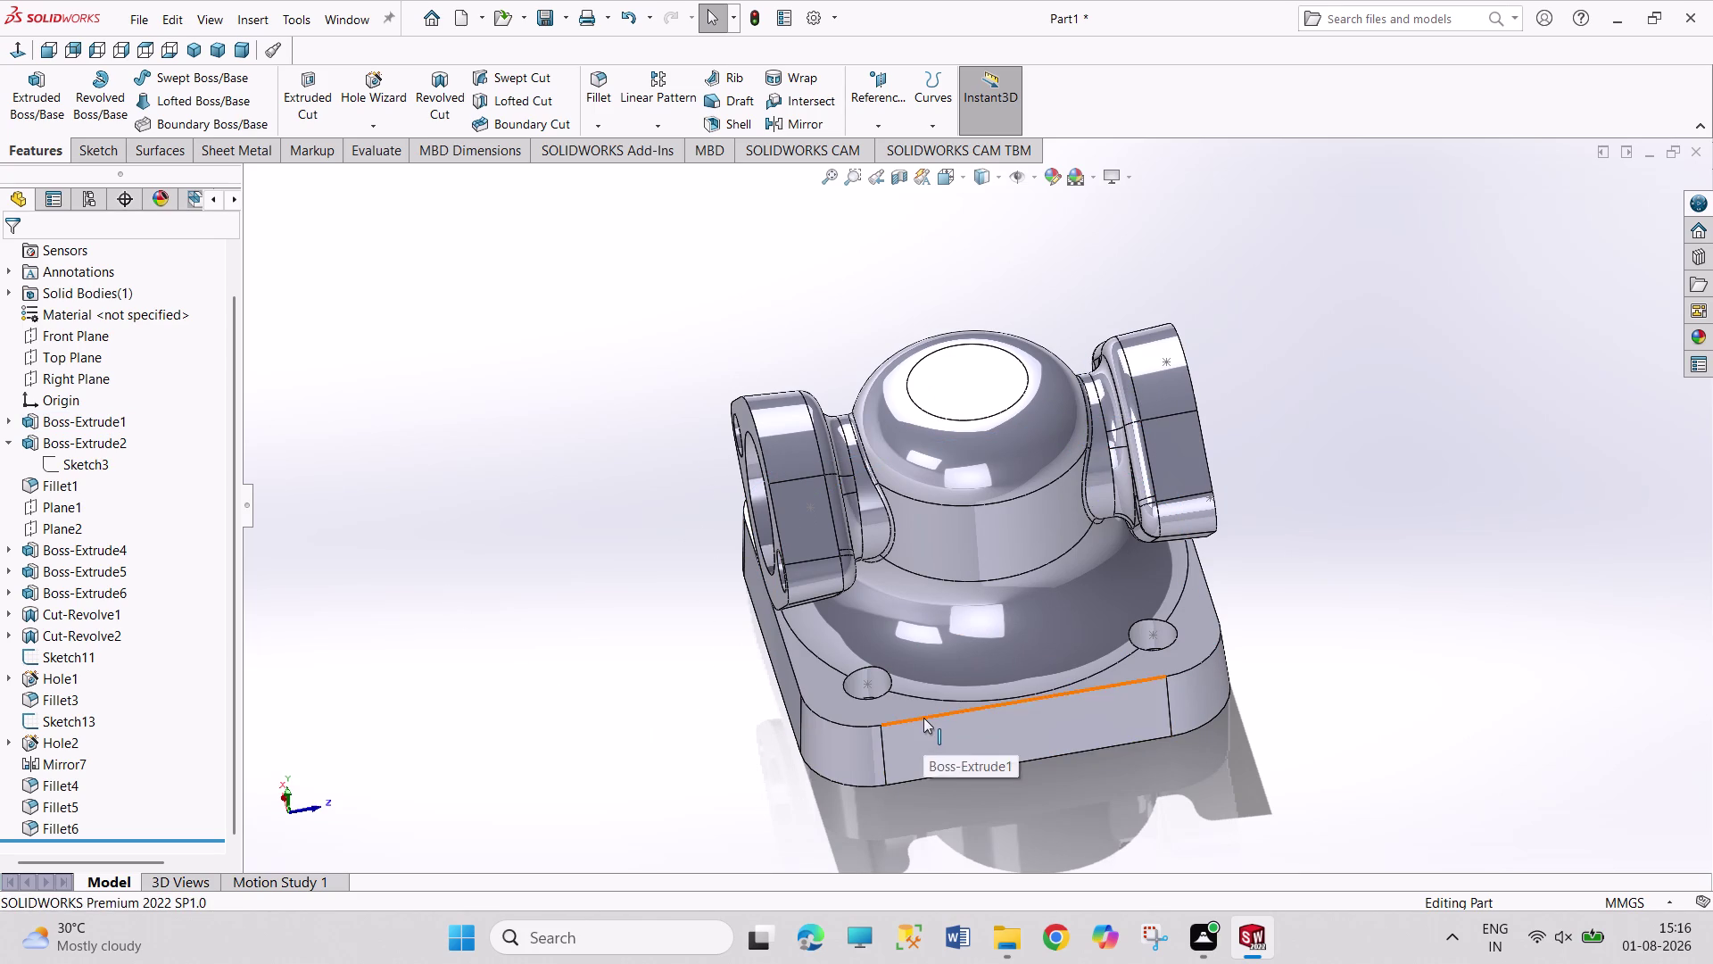
click(924, 718)
click(852, 724)
click(1206, 657)
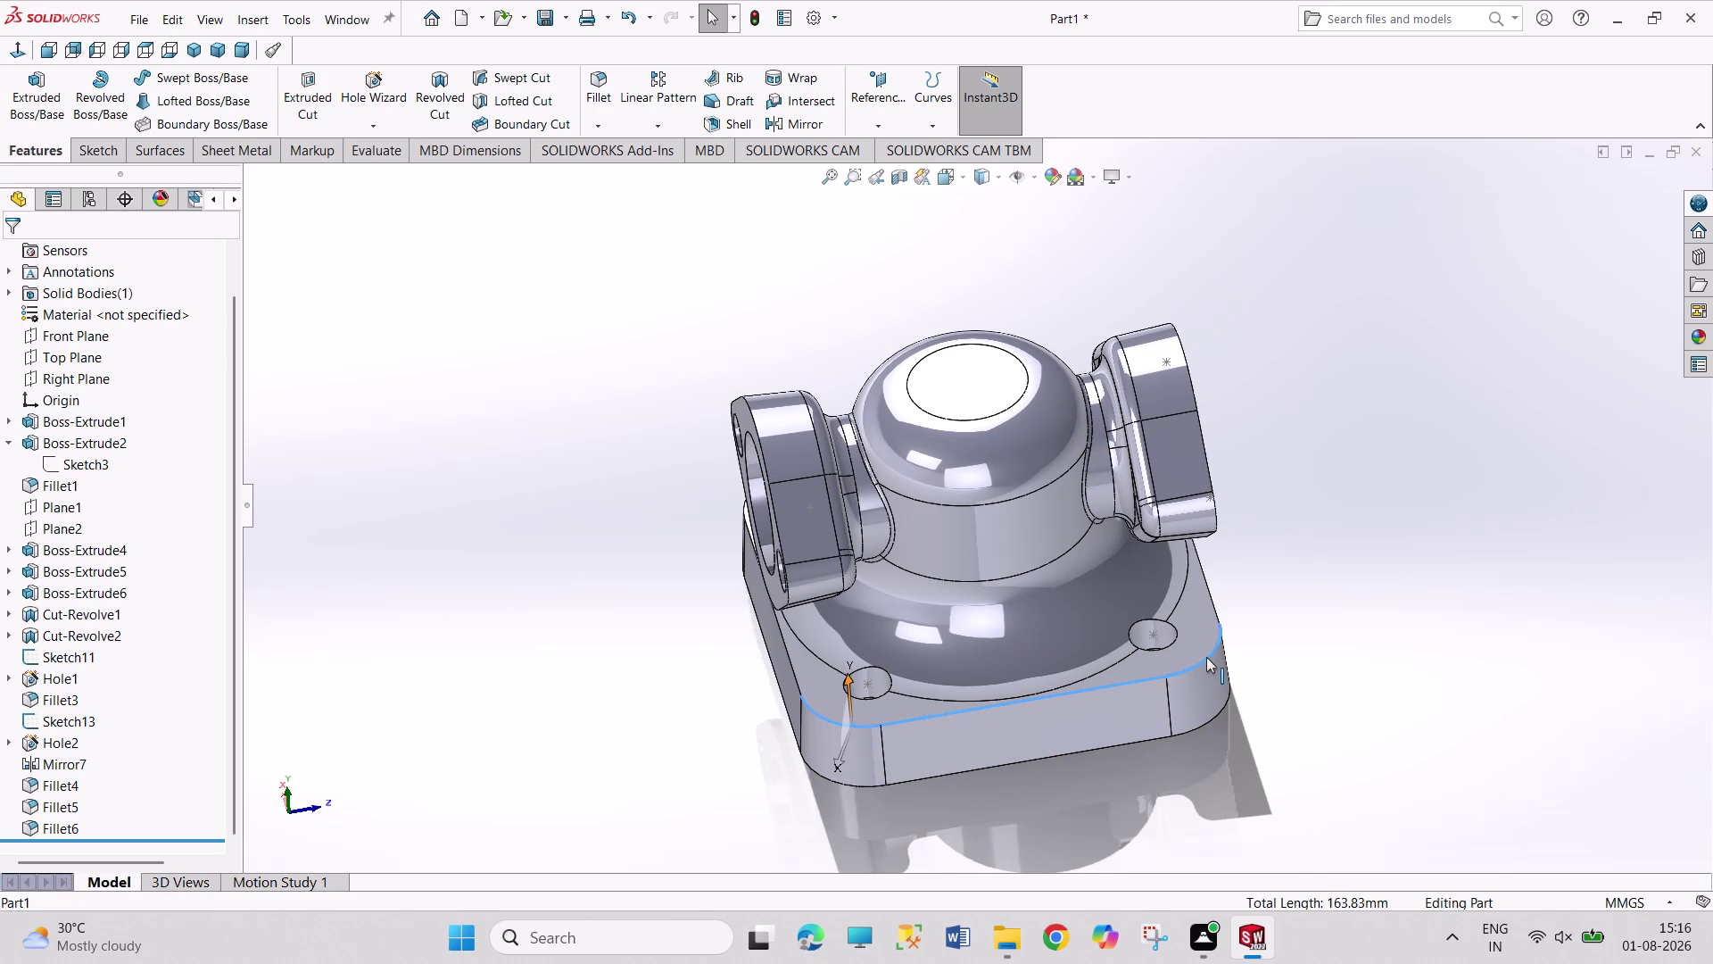
click(1208, 589)
Add the four underside outer edges of the base flange.
middle_drag(1286, 614, 1256, 650)
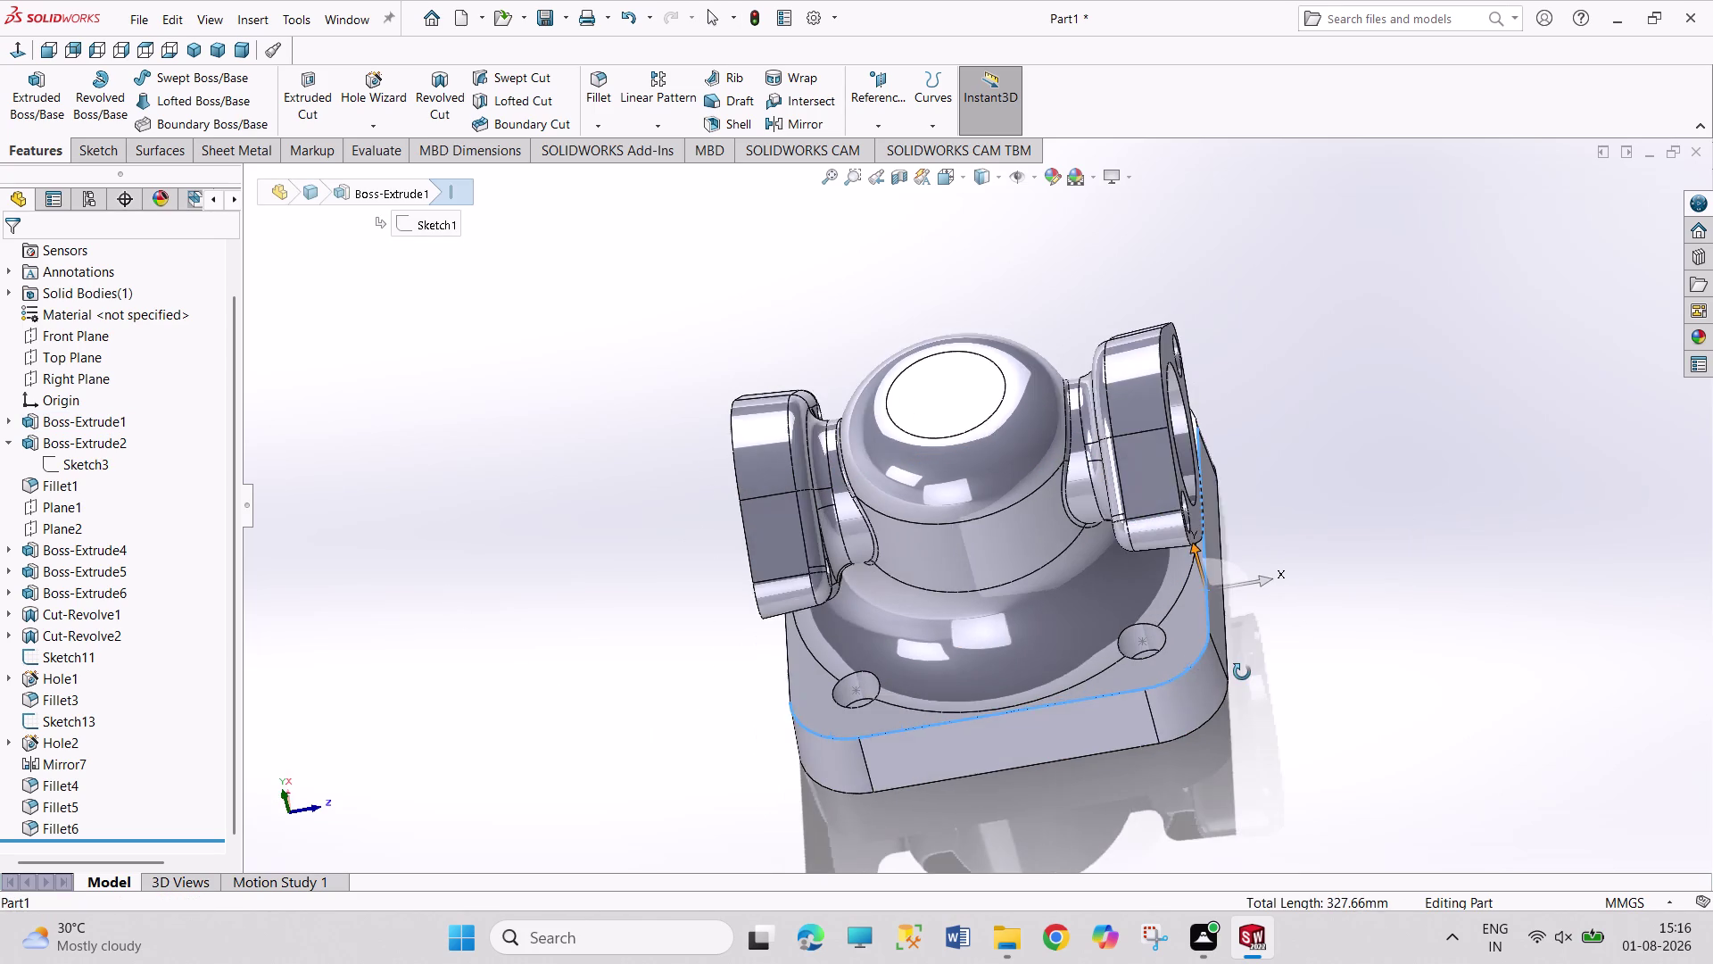
middle_drag(1256, 651, 1222, 879)
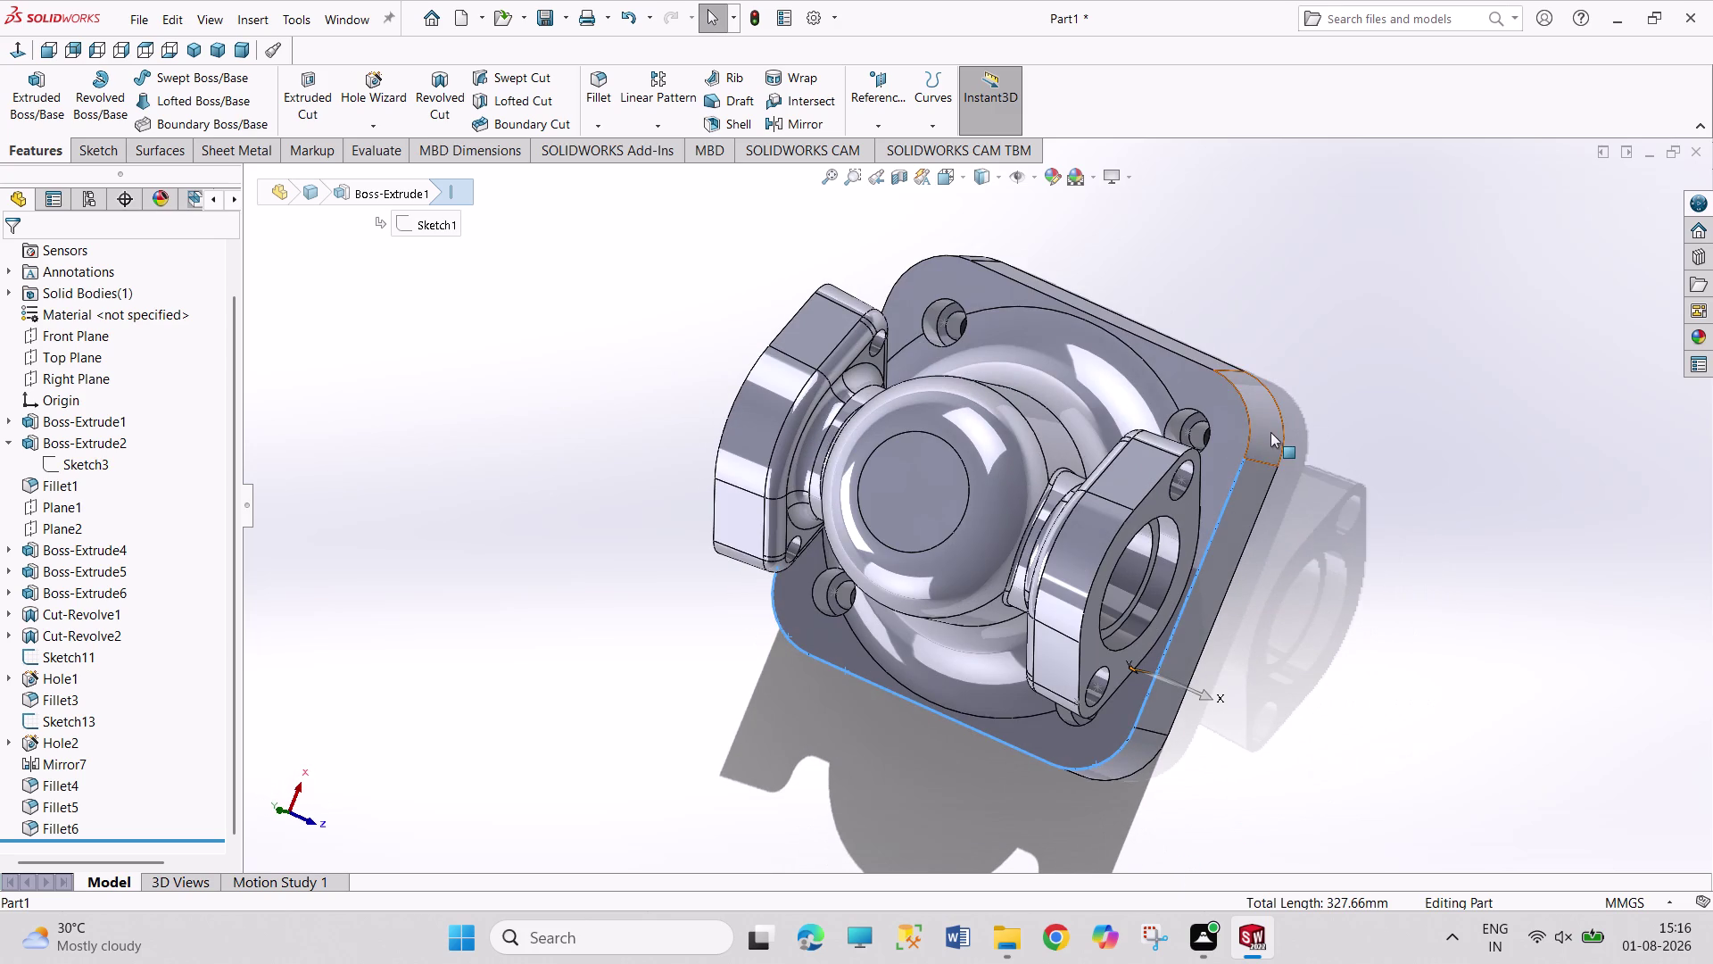
click(1251, 433)
click(1159, 343)
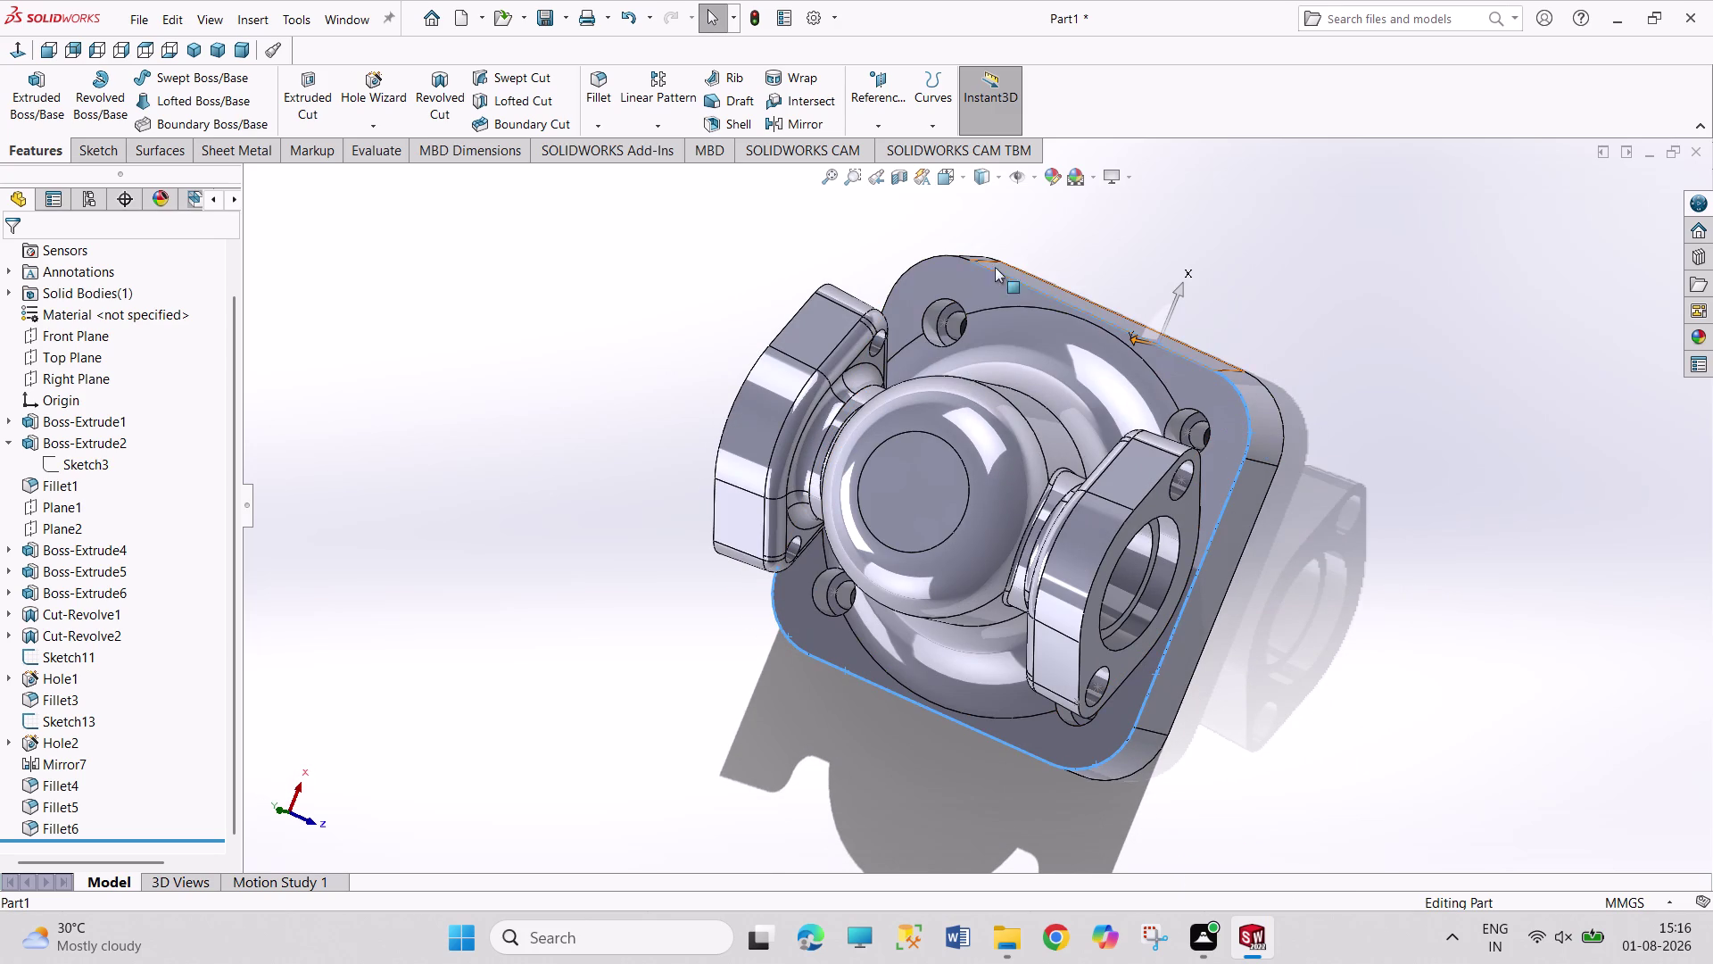
click(941, 257)
middle_drag(691, 535, 749, 549)
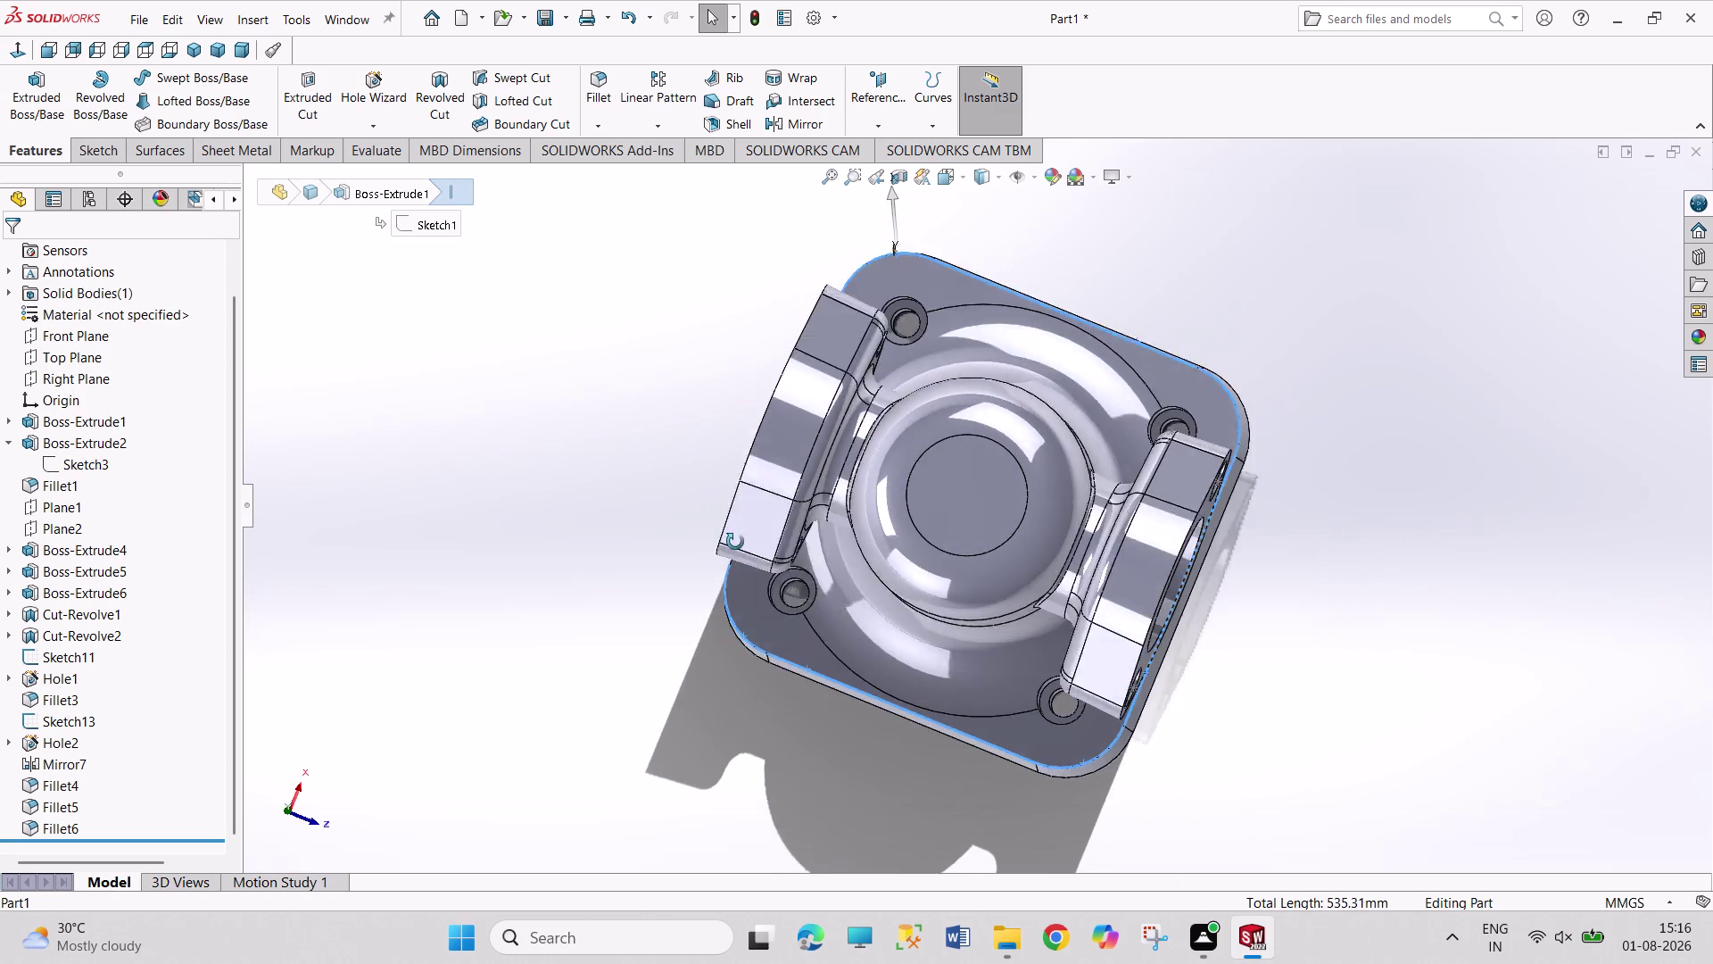
middle_drag(748, 549, 806, 597)
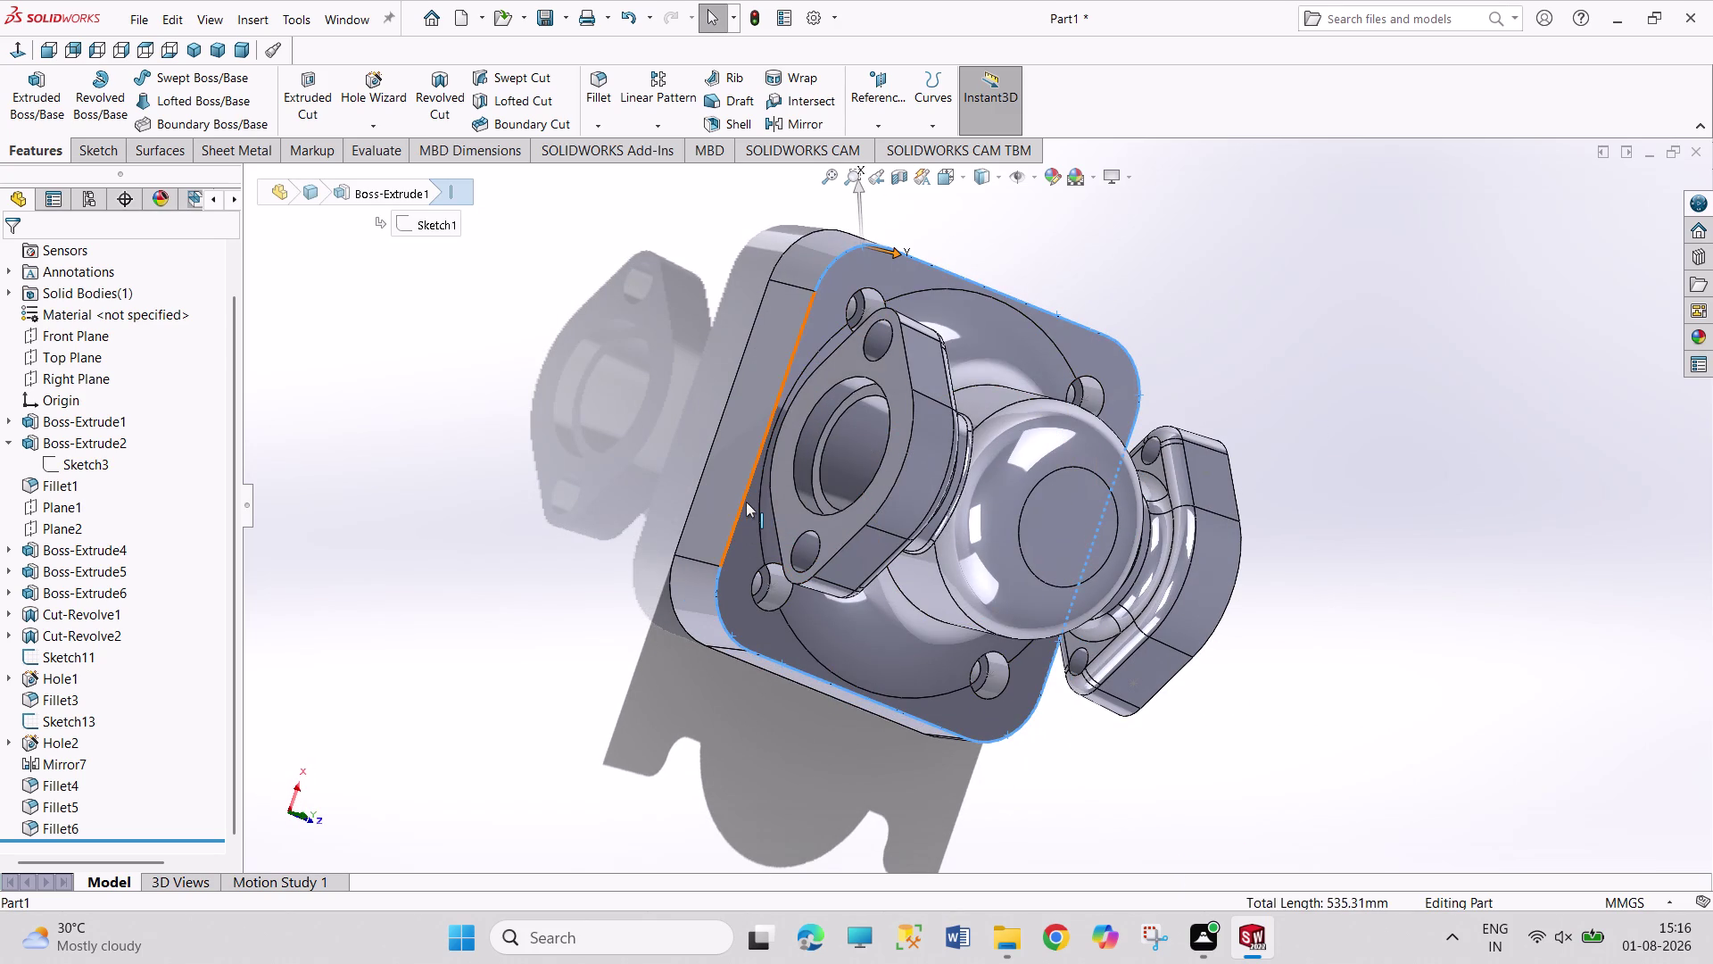
click(746, 502)
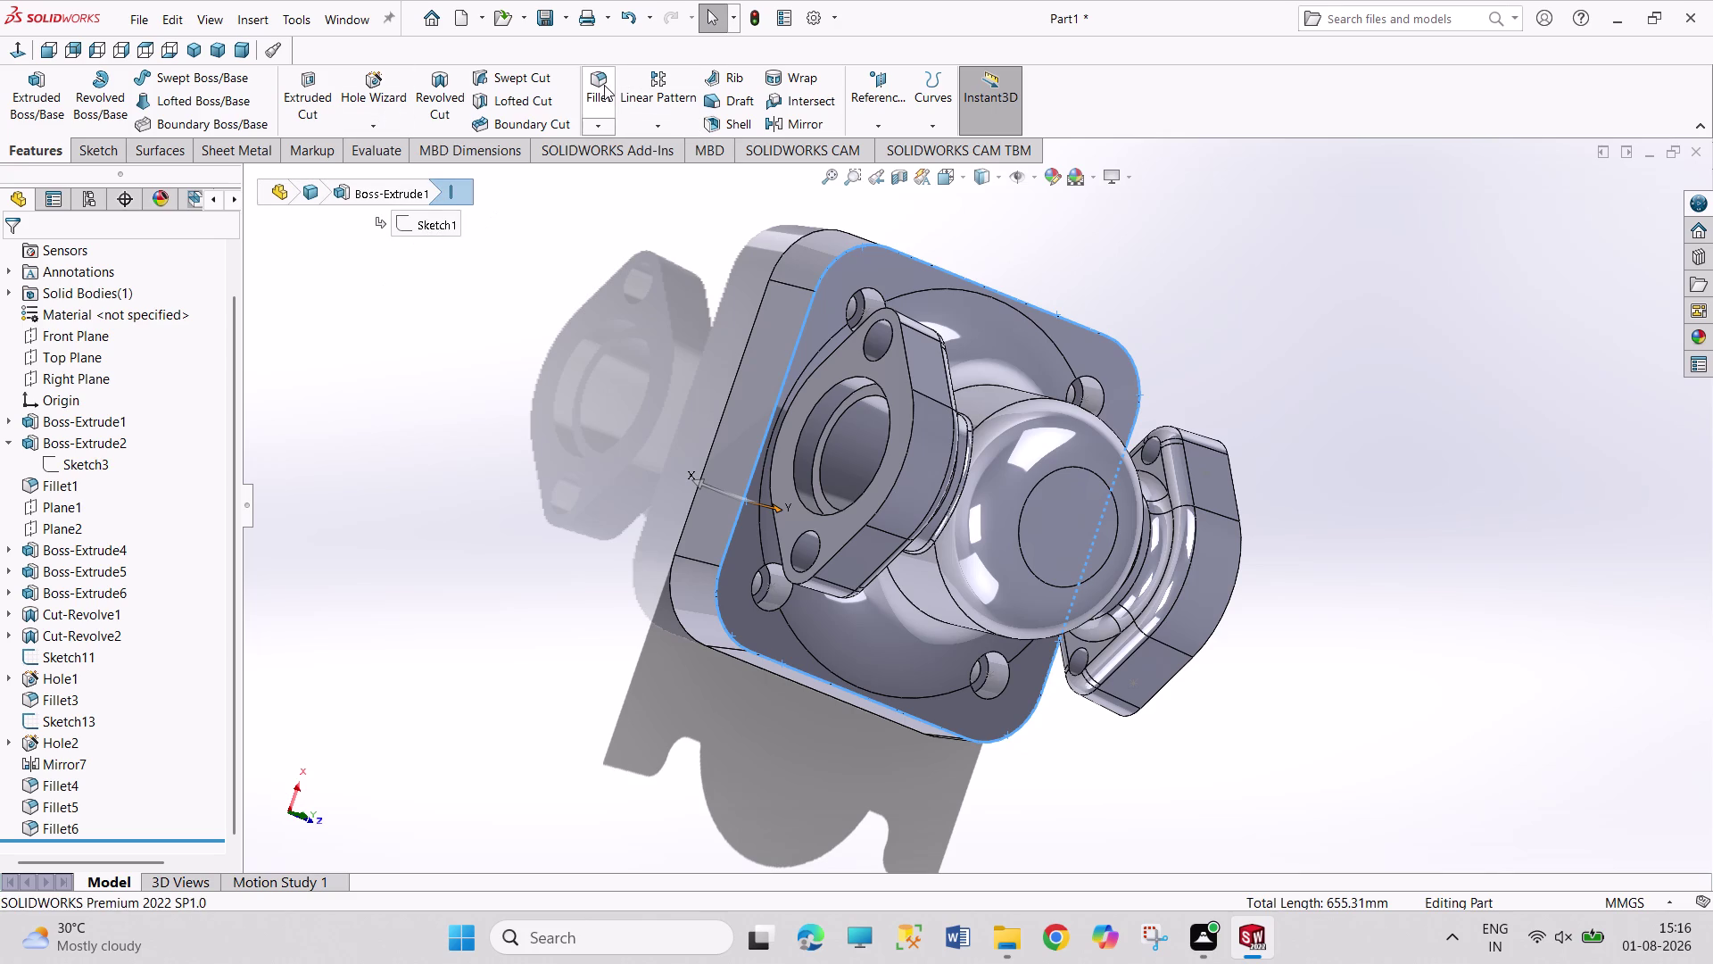
click(603, 85)
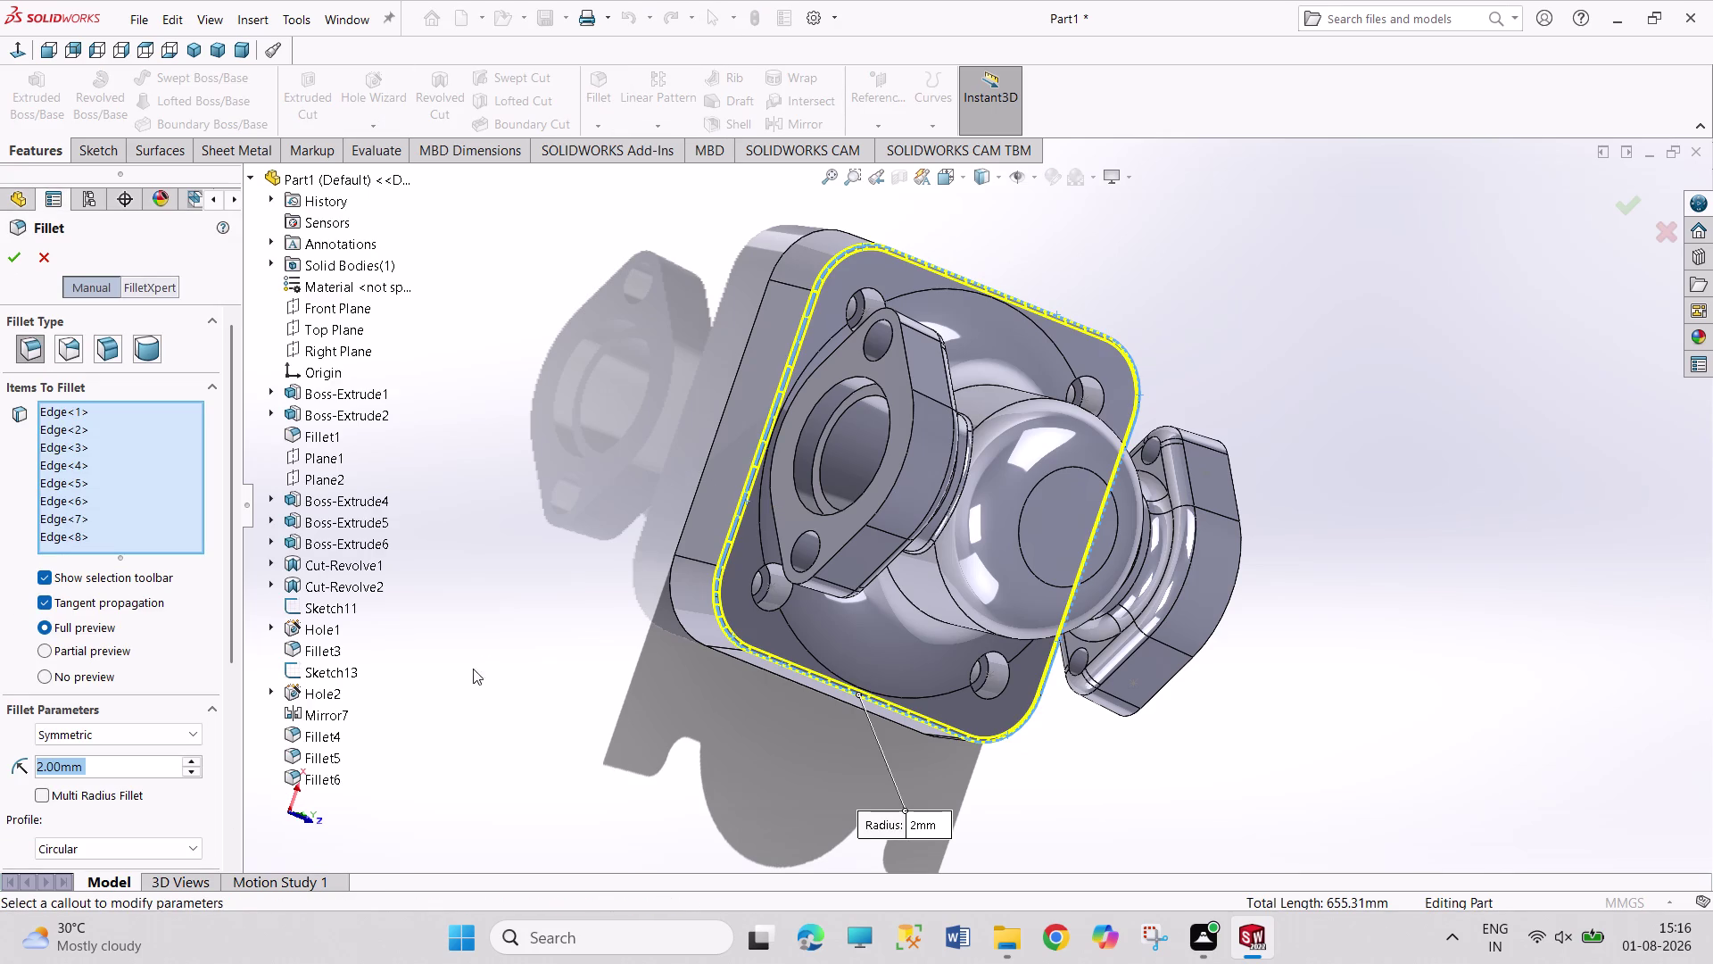
Set the radius to 5 mm and confirm Fillet7 on the eight base flange edges.
key(5)
key(Return)
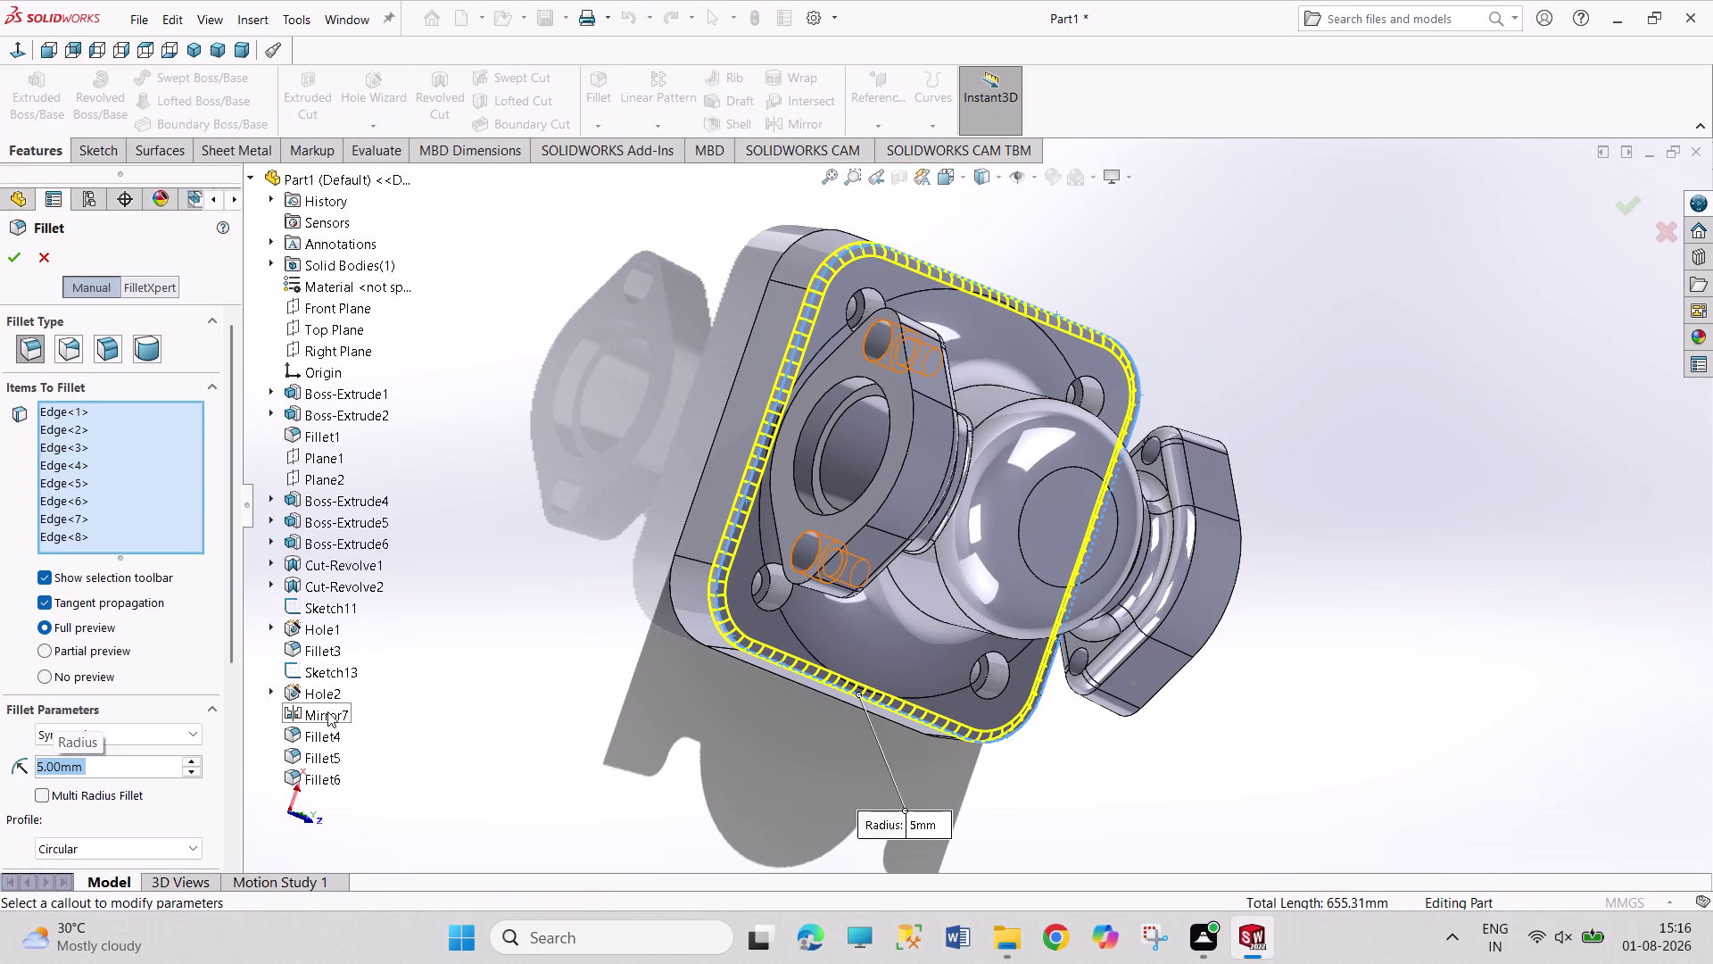
click(9, 255)
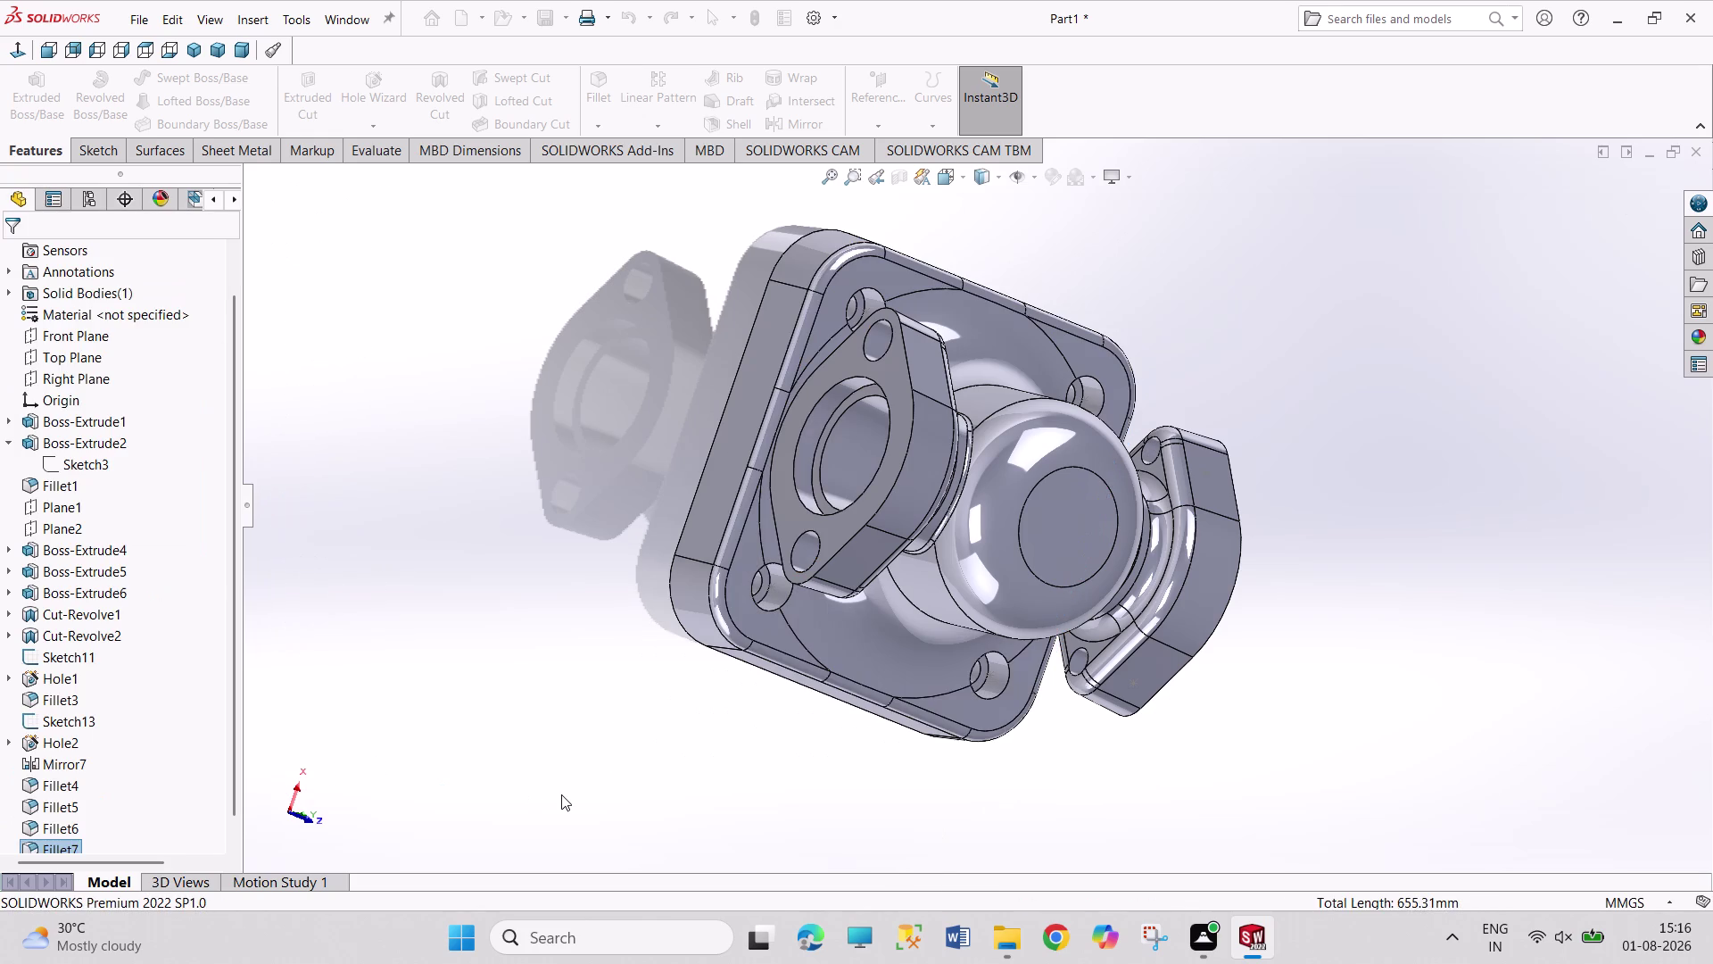
click(561, 794)
middle_drag(786, 858, 723, 492)
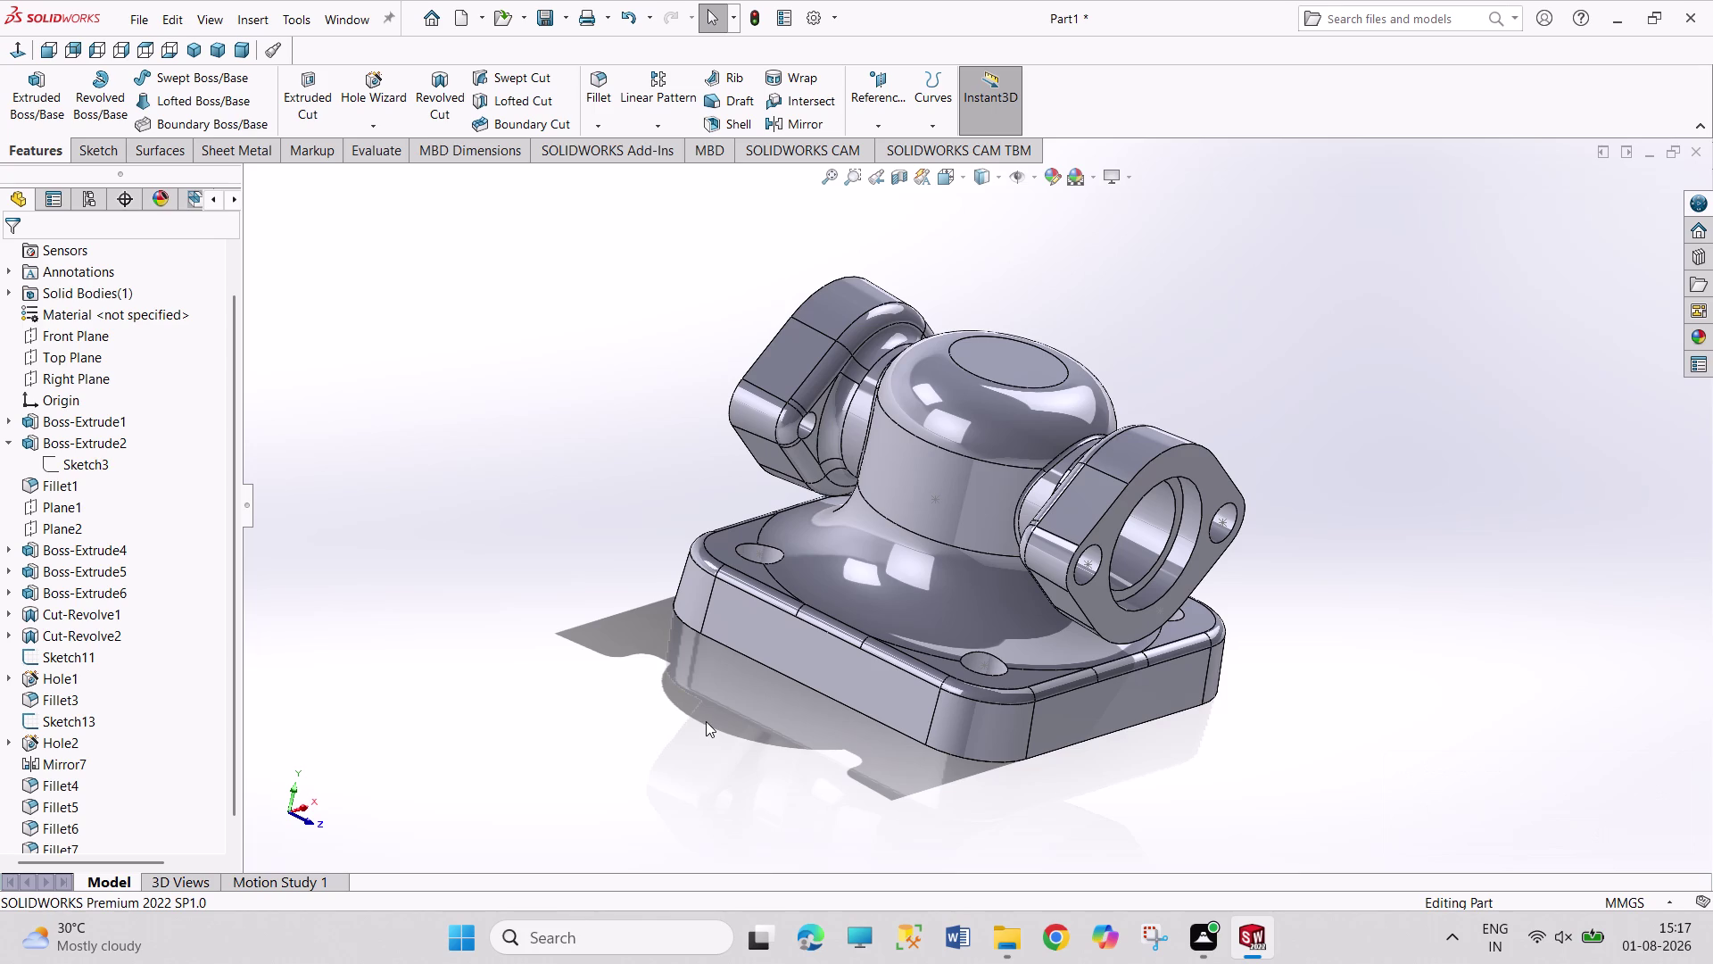
Save the part with Ctrl+S, correcting the file name to 'TEE FITTING11111'.
key(ctrl+s)
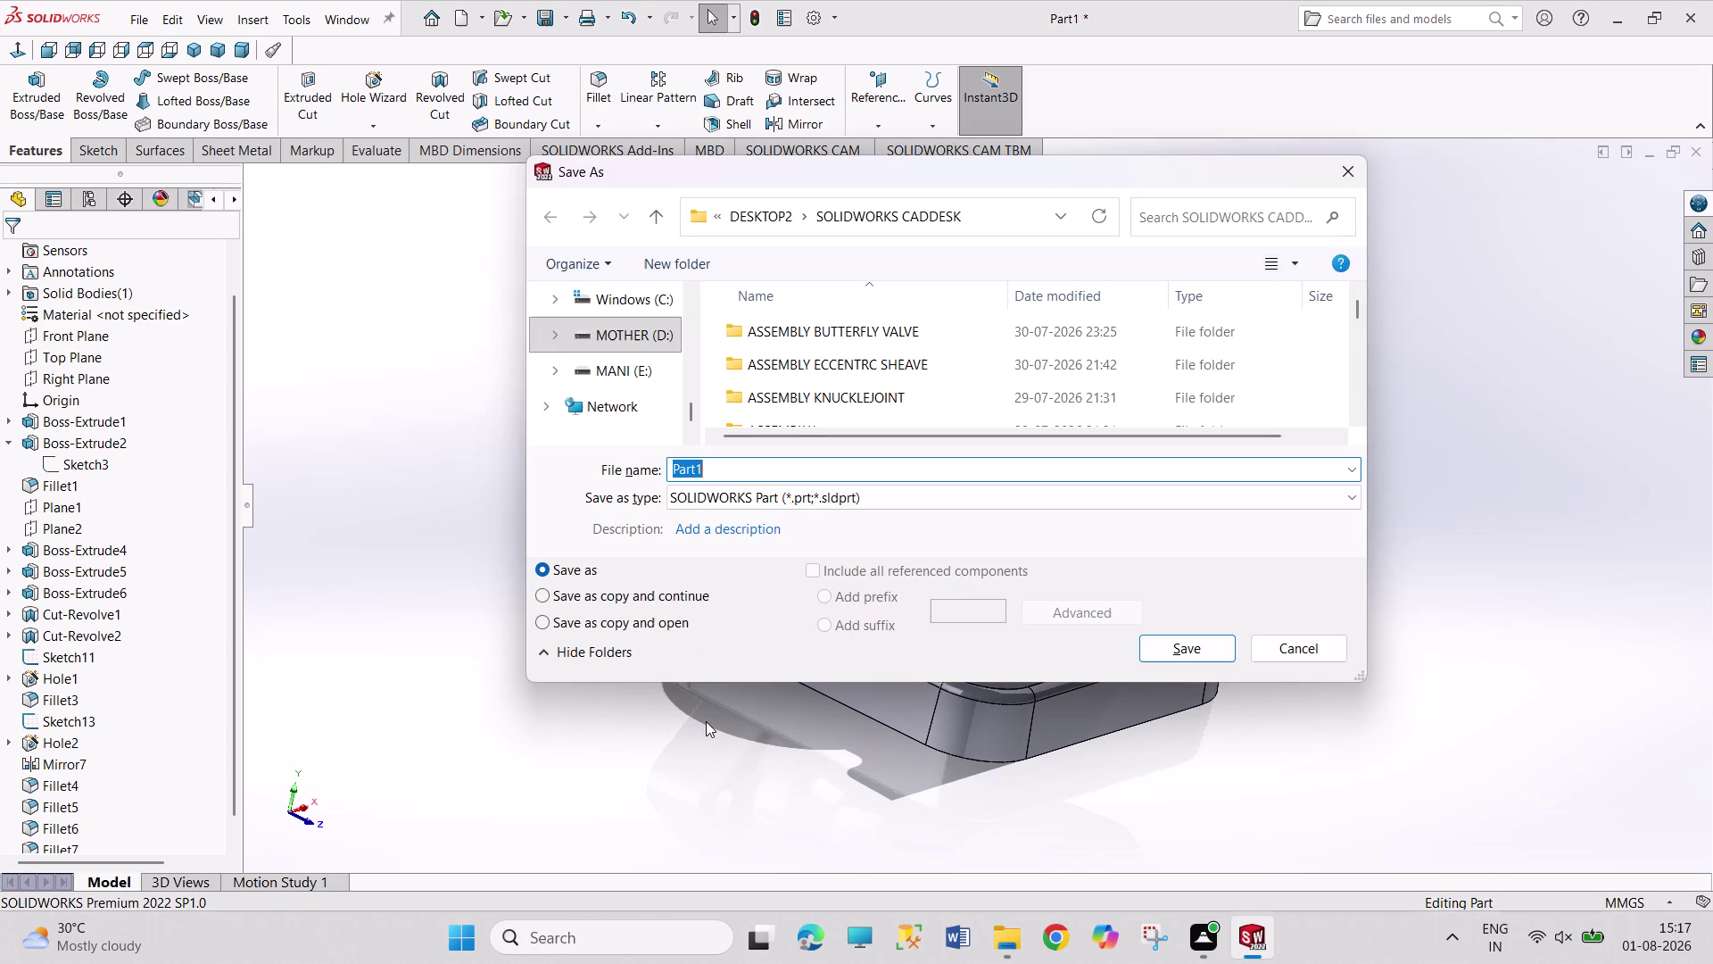
text(tee)
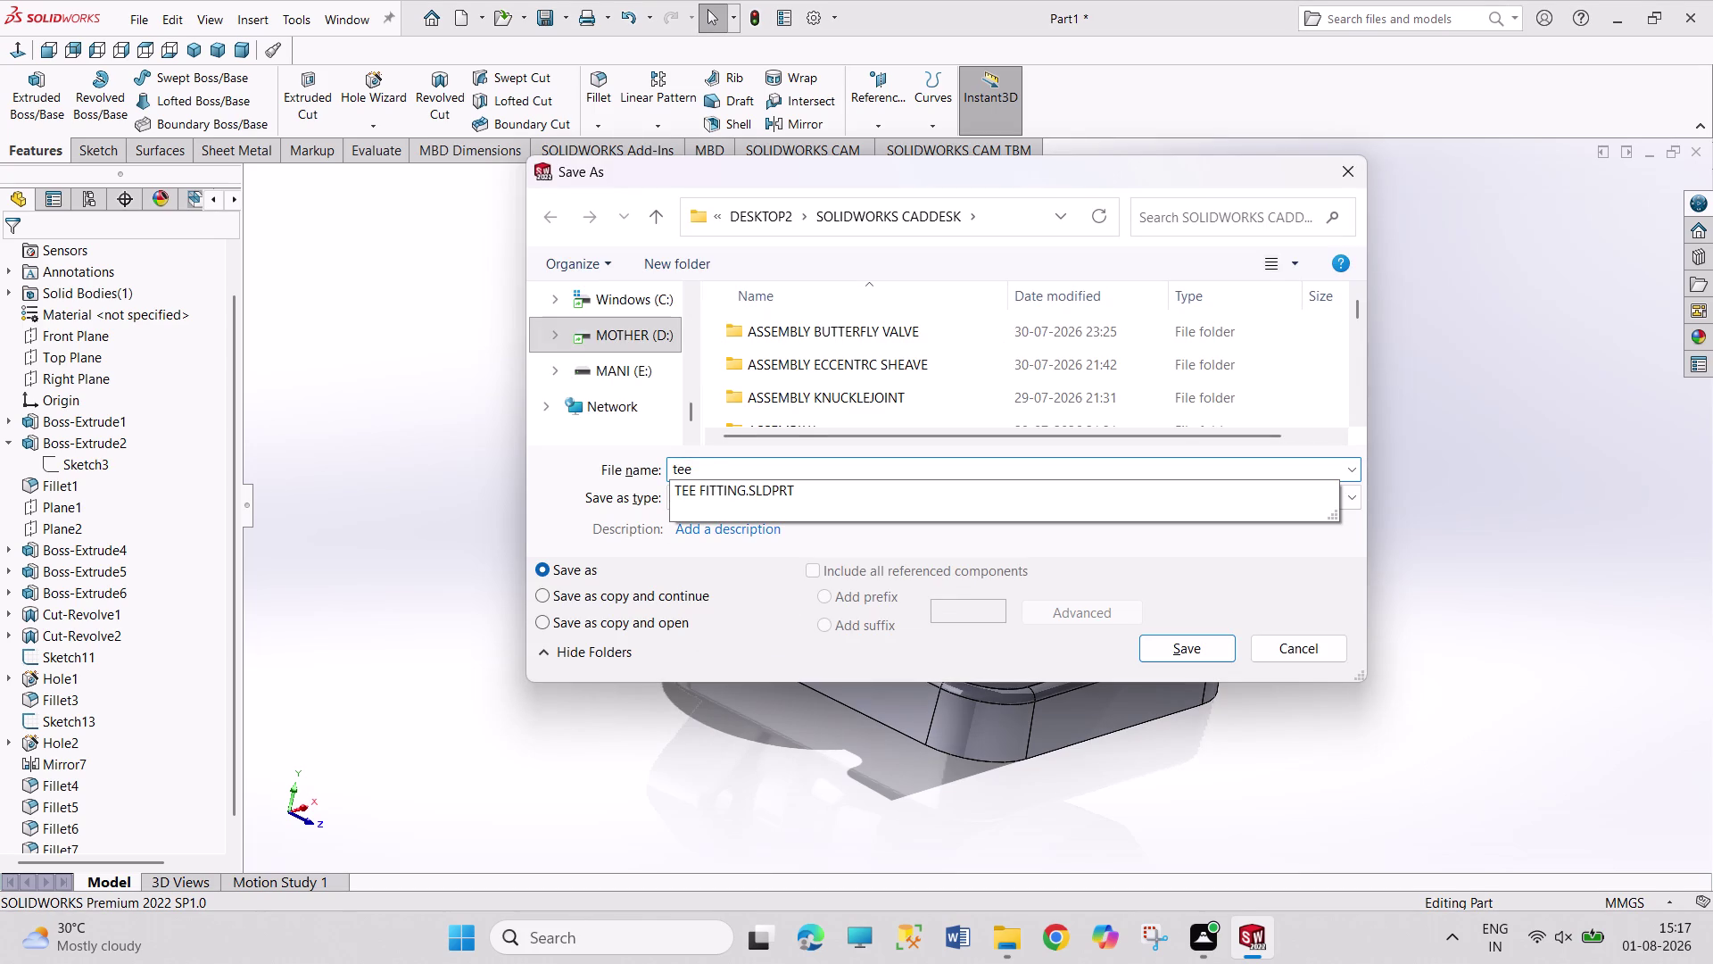
key(BackSpace)
key(BackSpace)
key(BackSpace)
text(T)
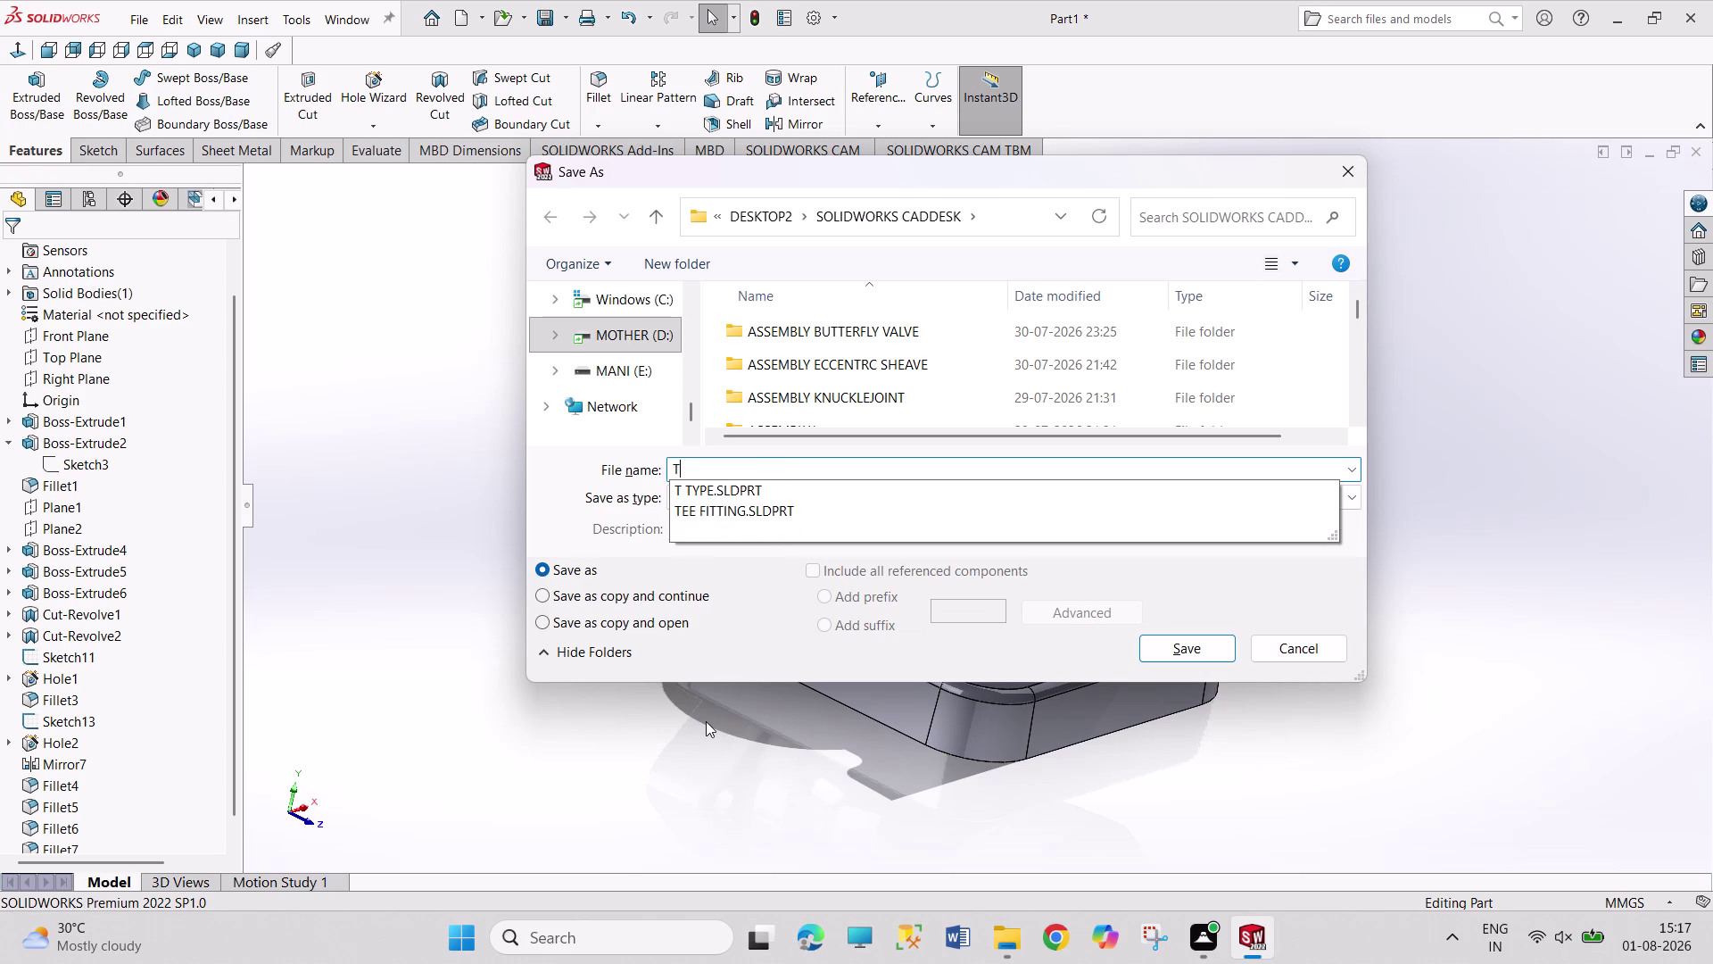
text(EE)
key(space)
text(FI)
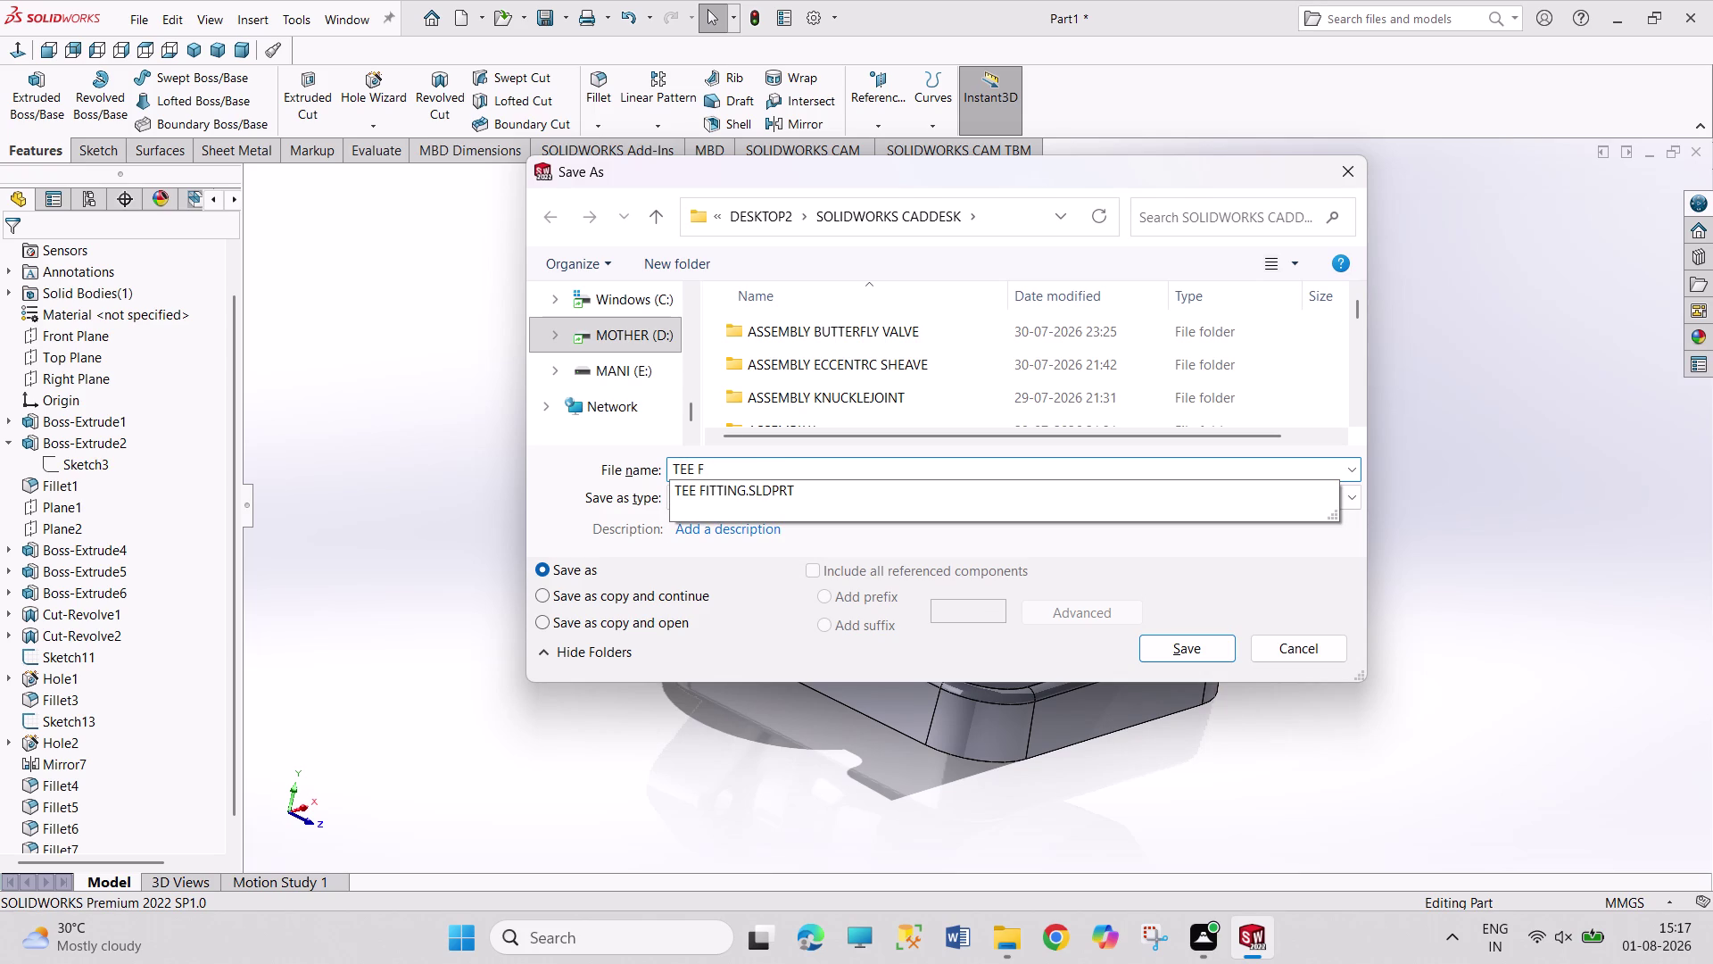
text(TTIN)
key(g)
text(11111)
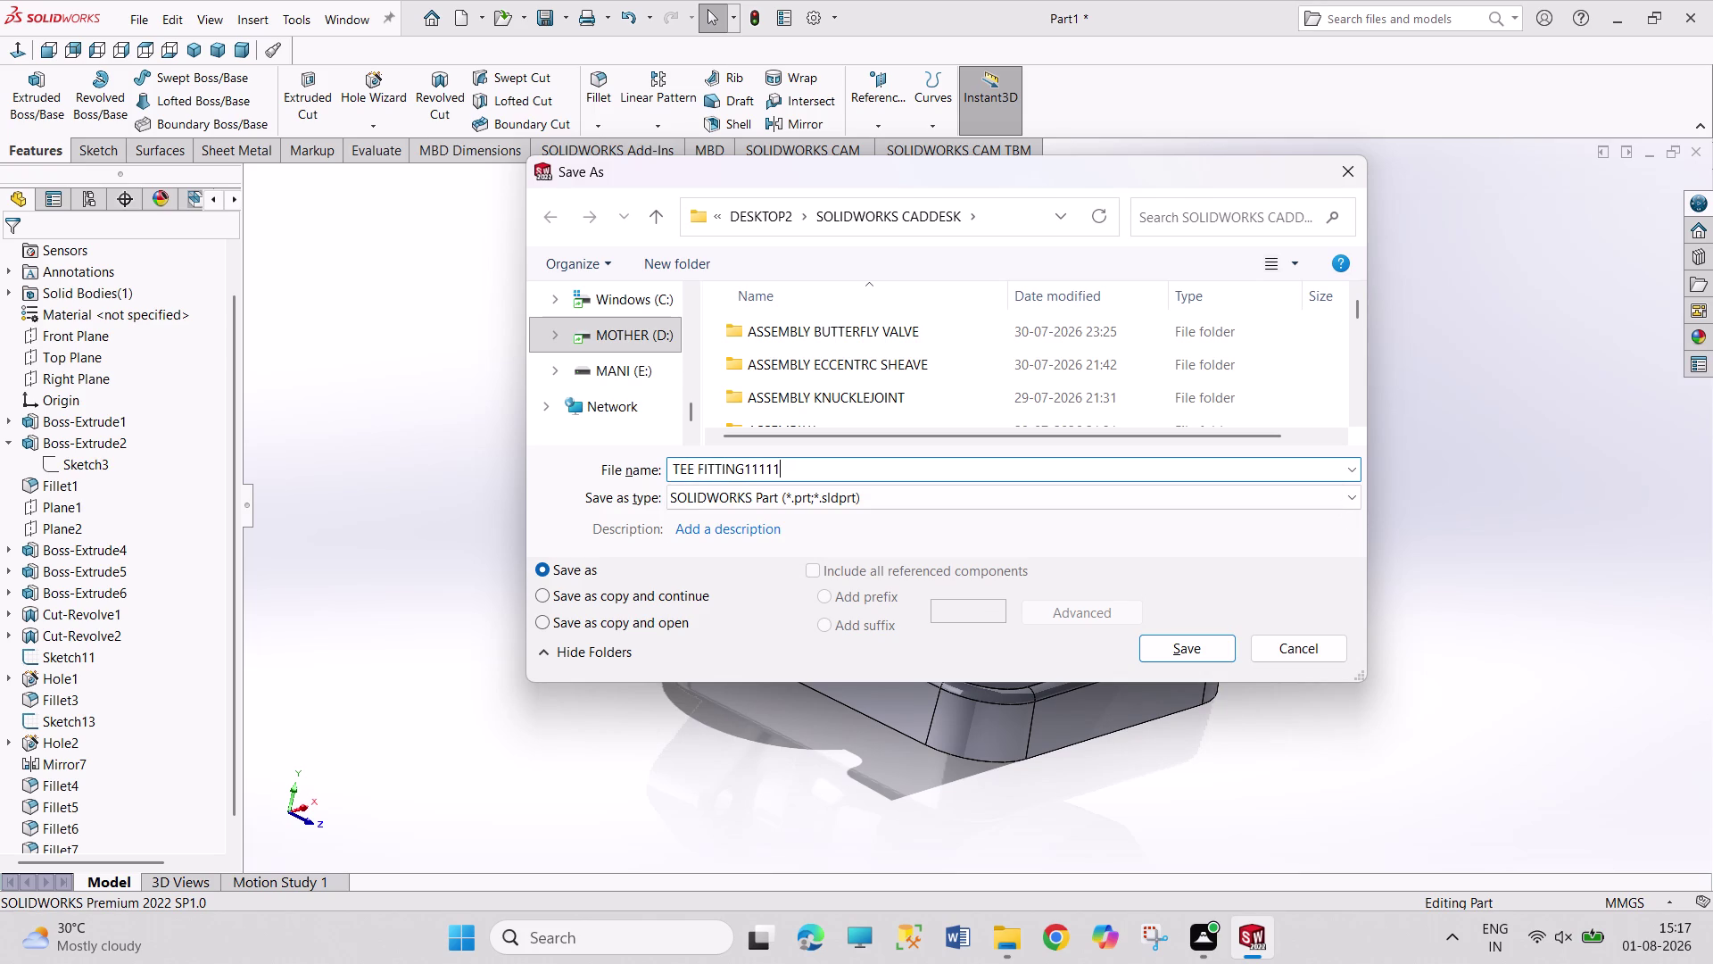
click(1193, 658)
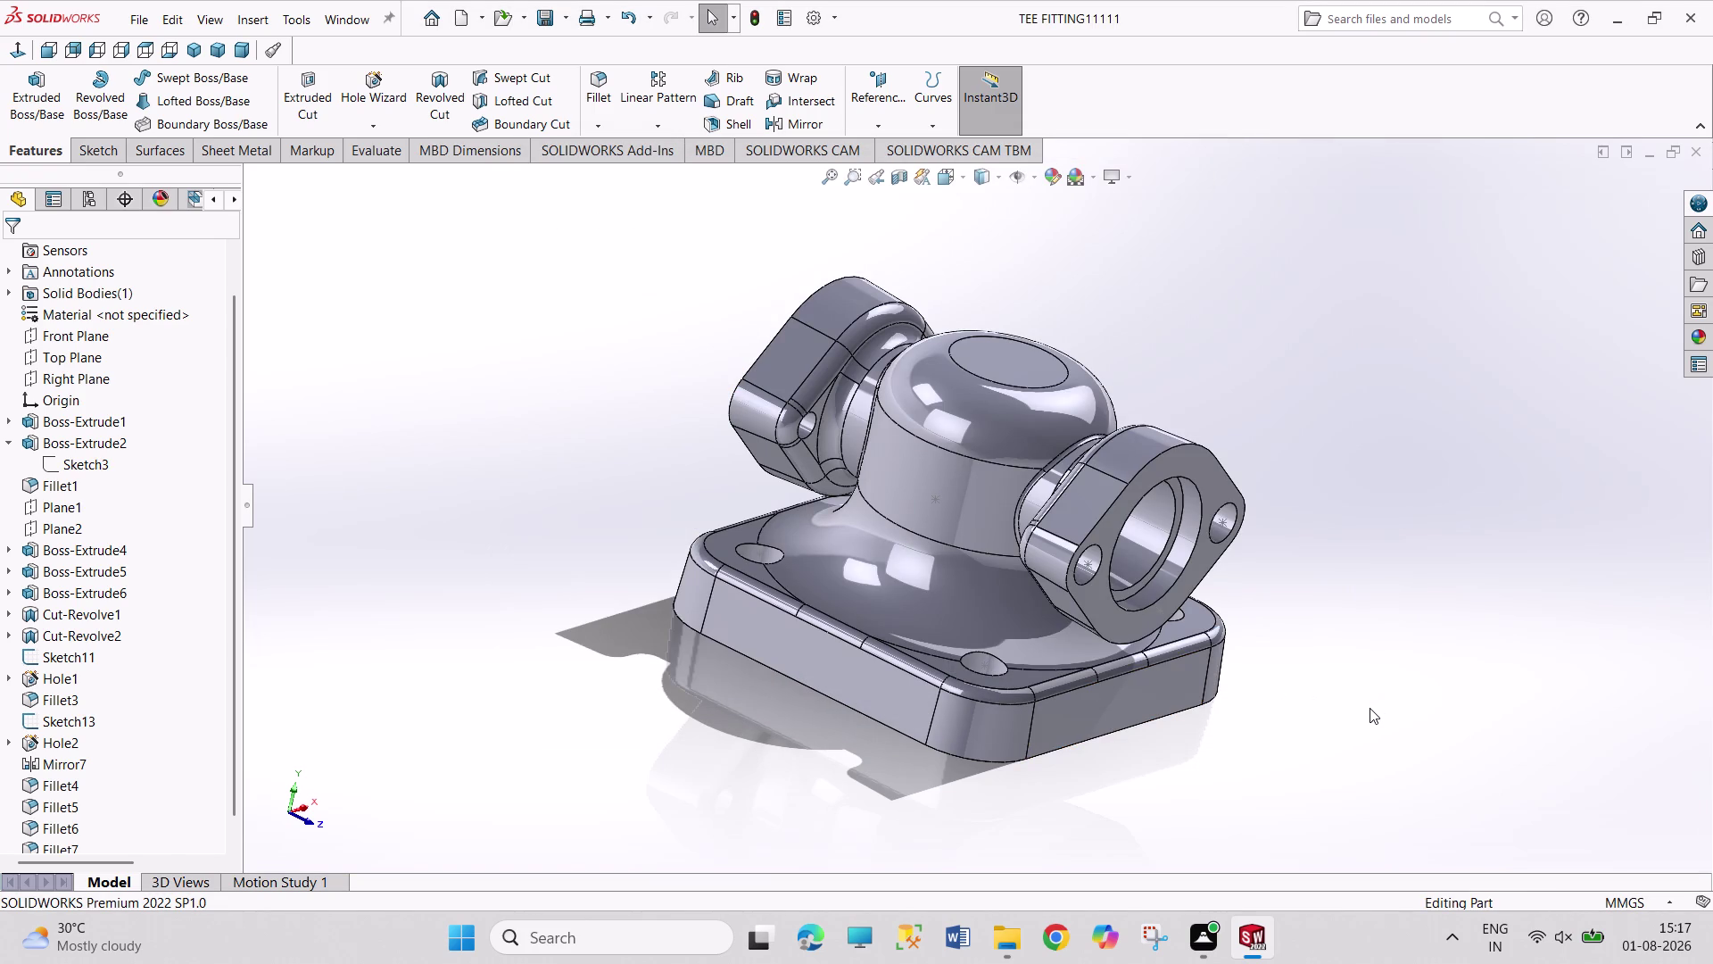
Create a new drawing document using an A2 (ANSI) landscape sheet.
key(ctrl+n)
key(Right)
key(Right)
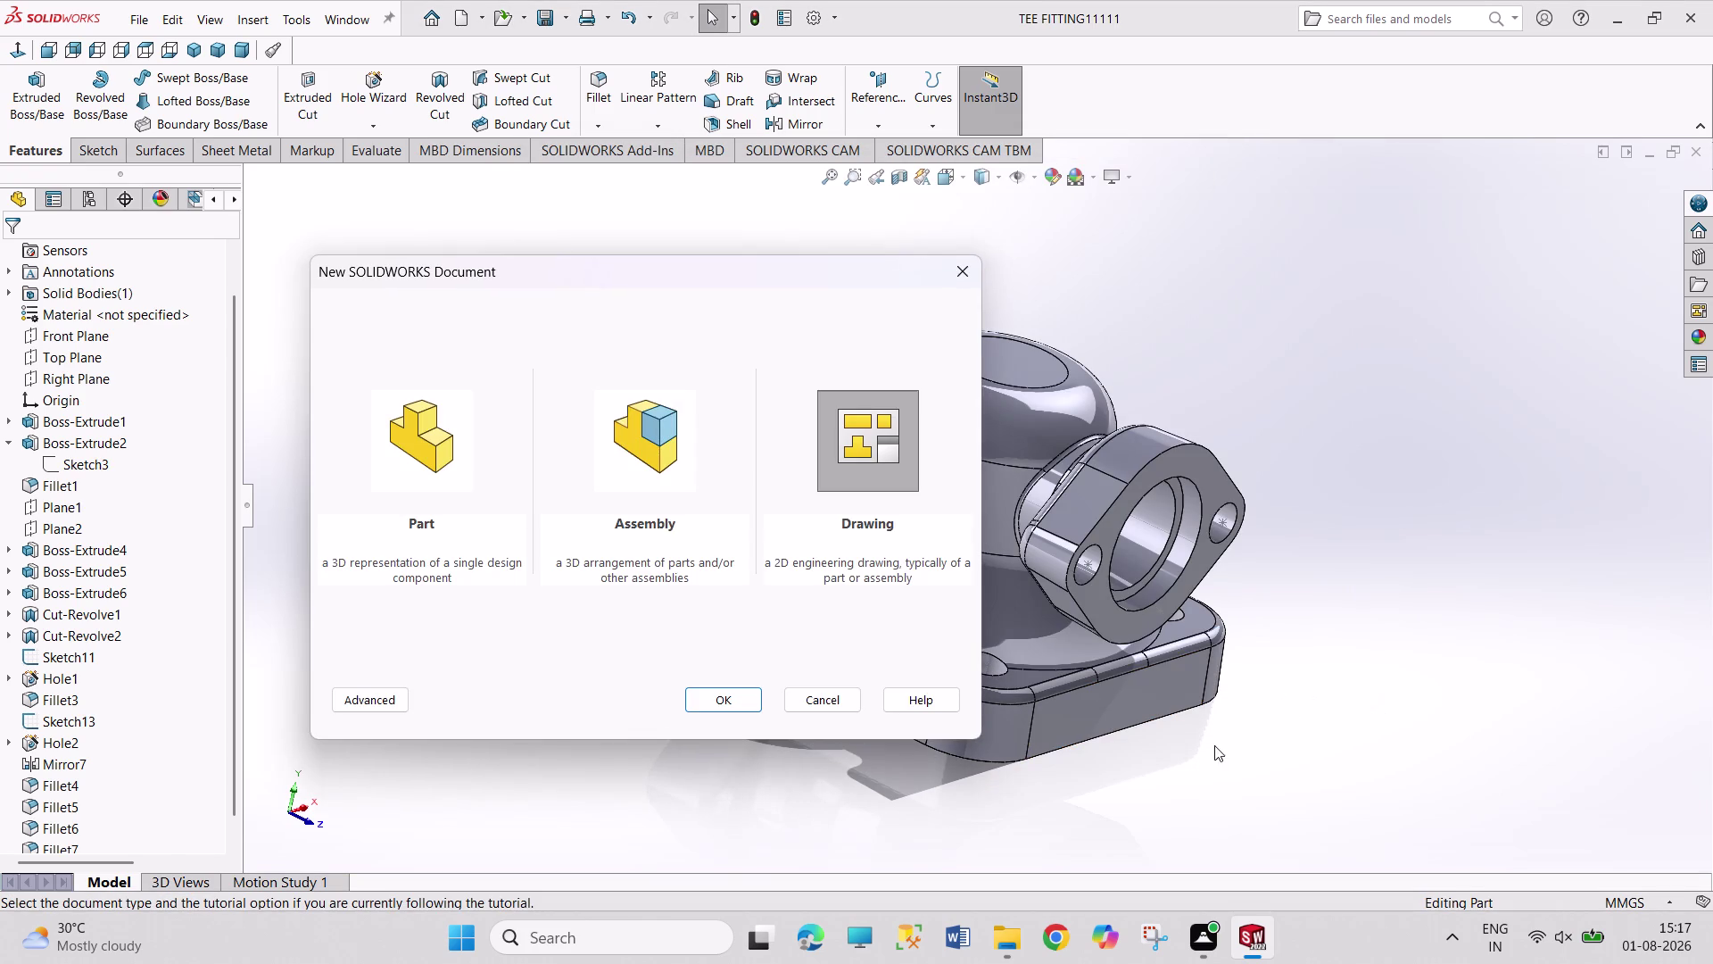
click(738, 703)
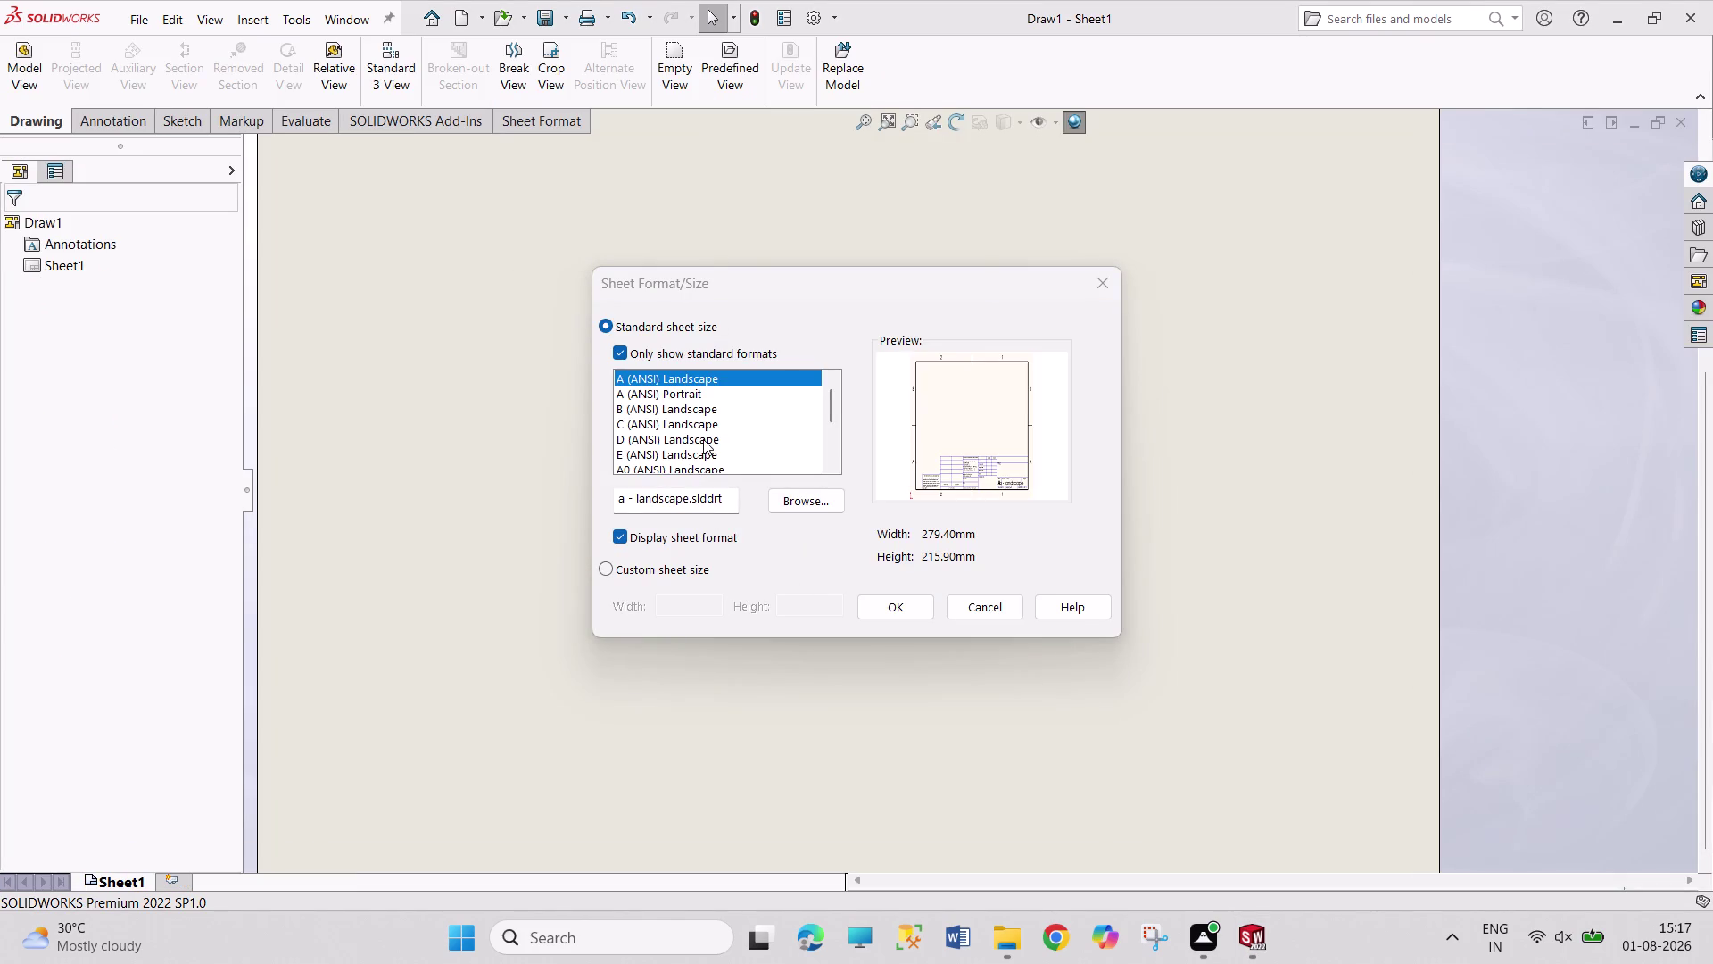
scroll(down, 3)
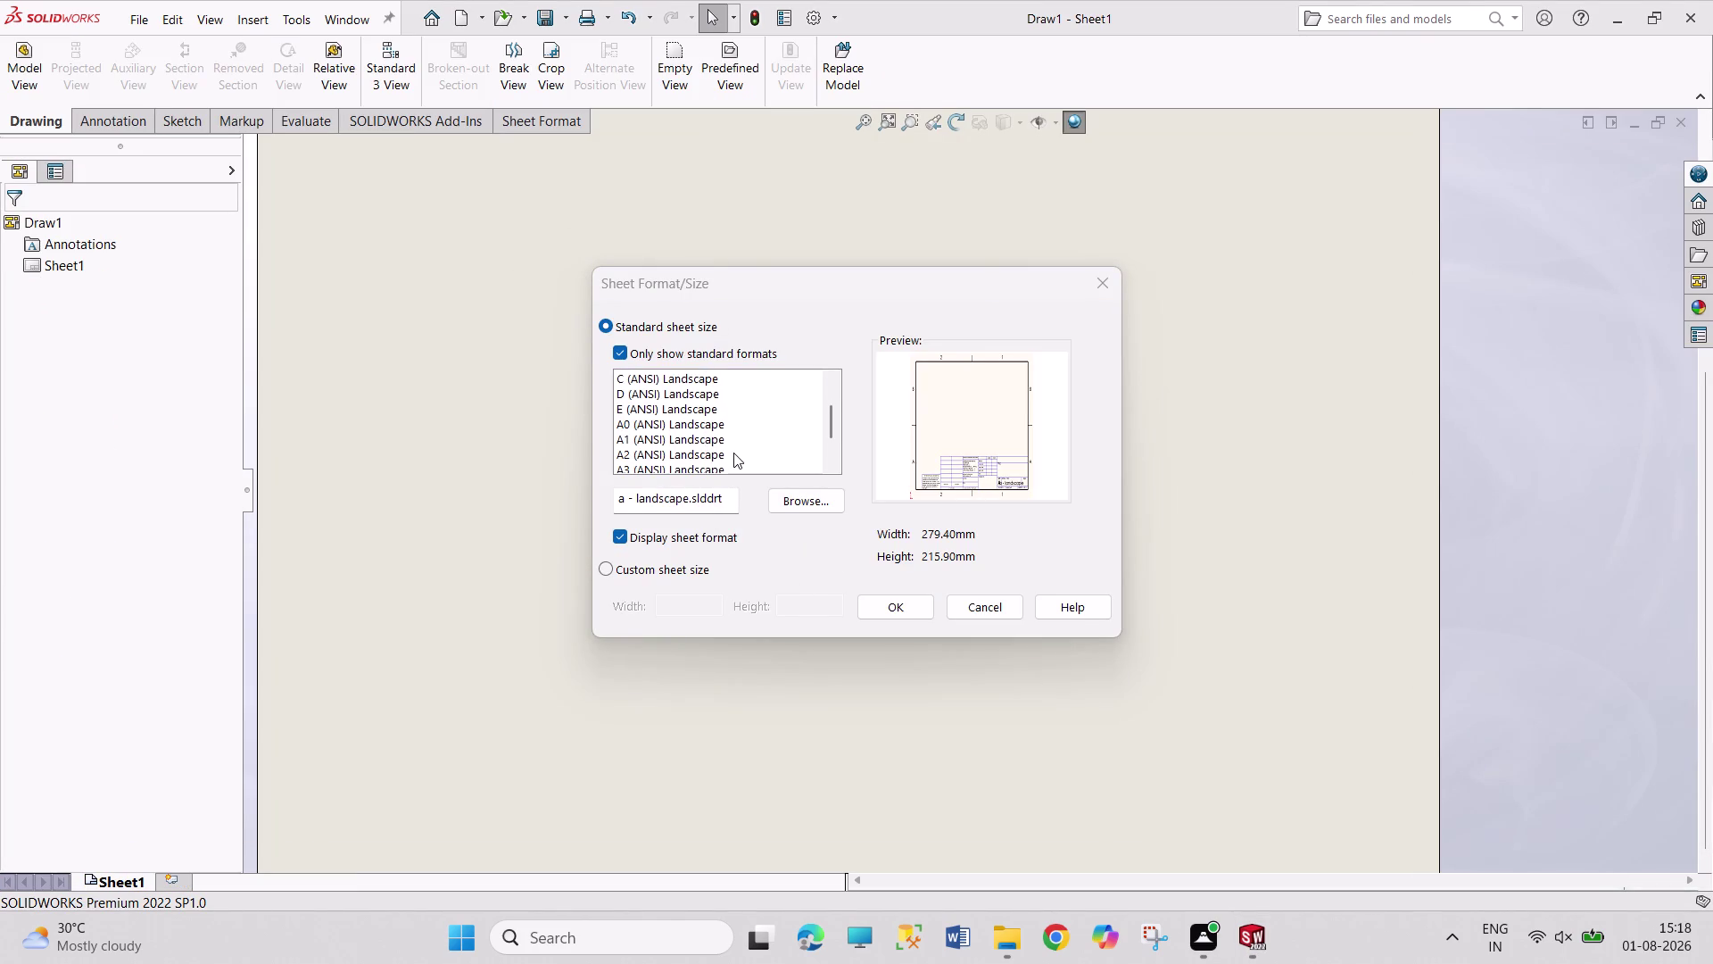
click(733, 452)
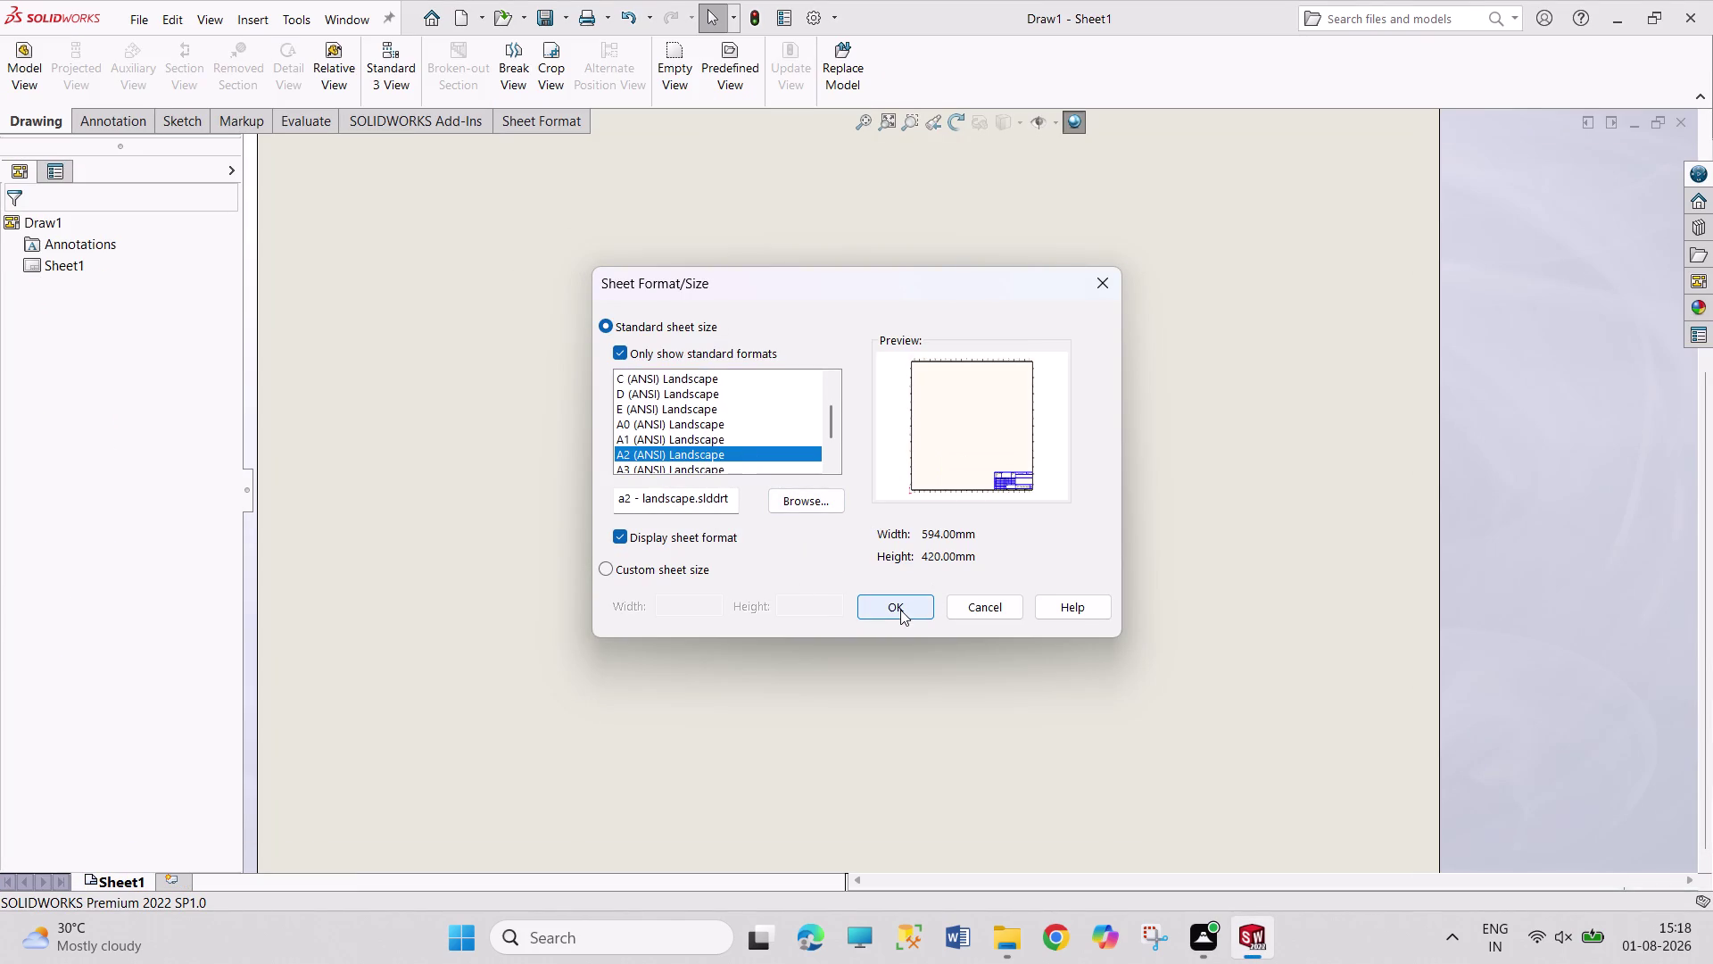
click(901, 610)
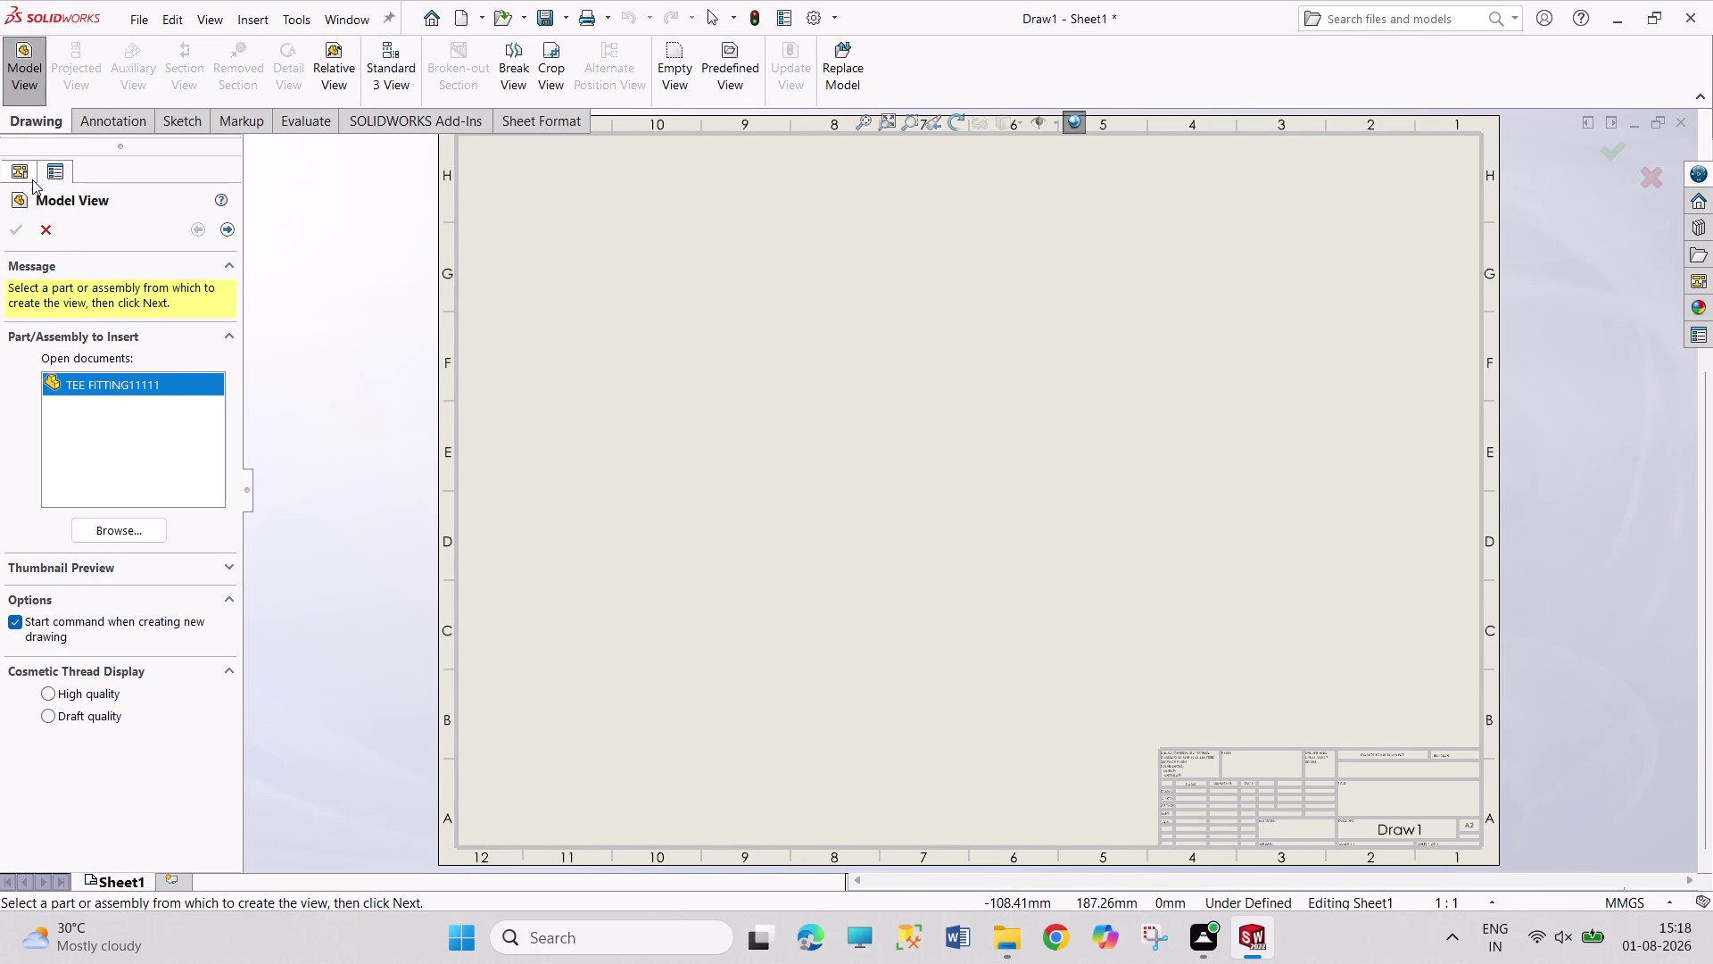
Set Sheet1's properties to the A3 (ANSI) Landscape sheet size and apply.
click(44, 229)
right_click(46, 219)
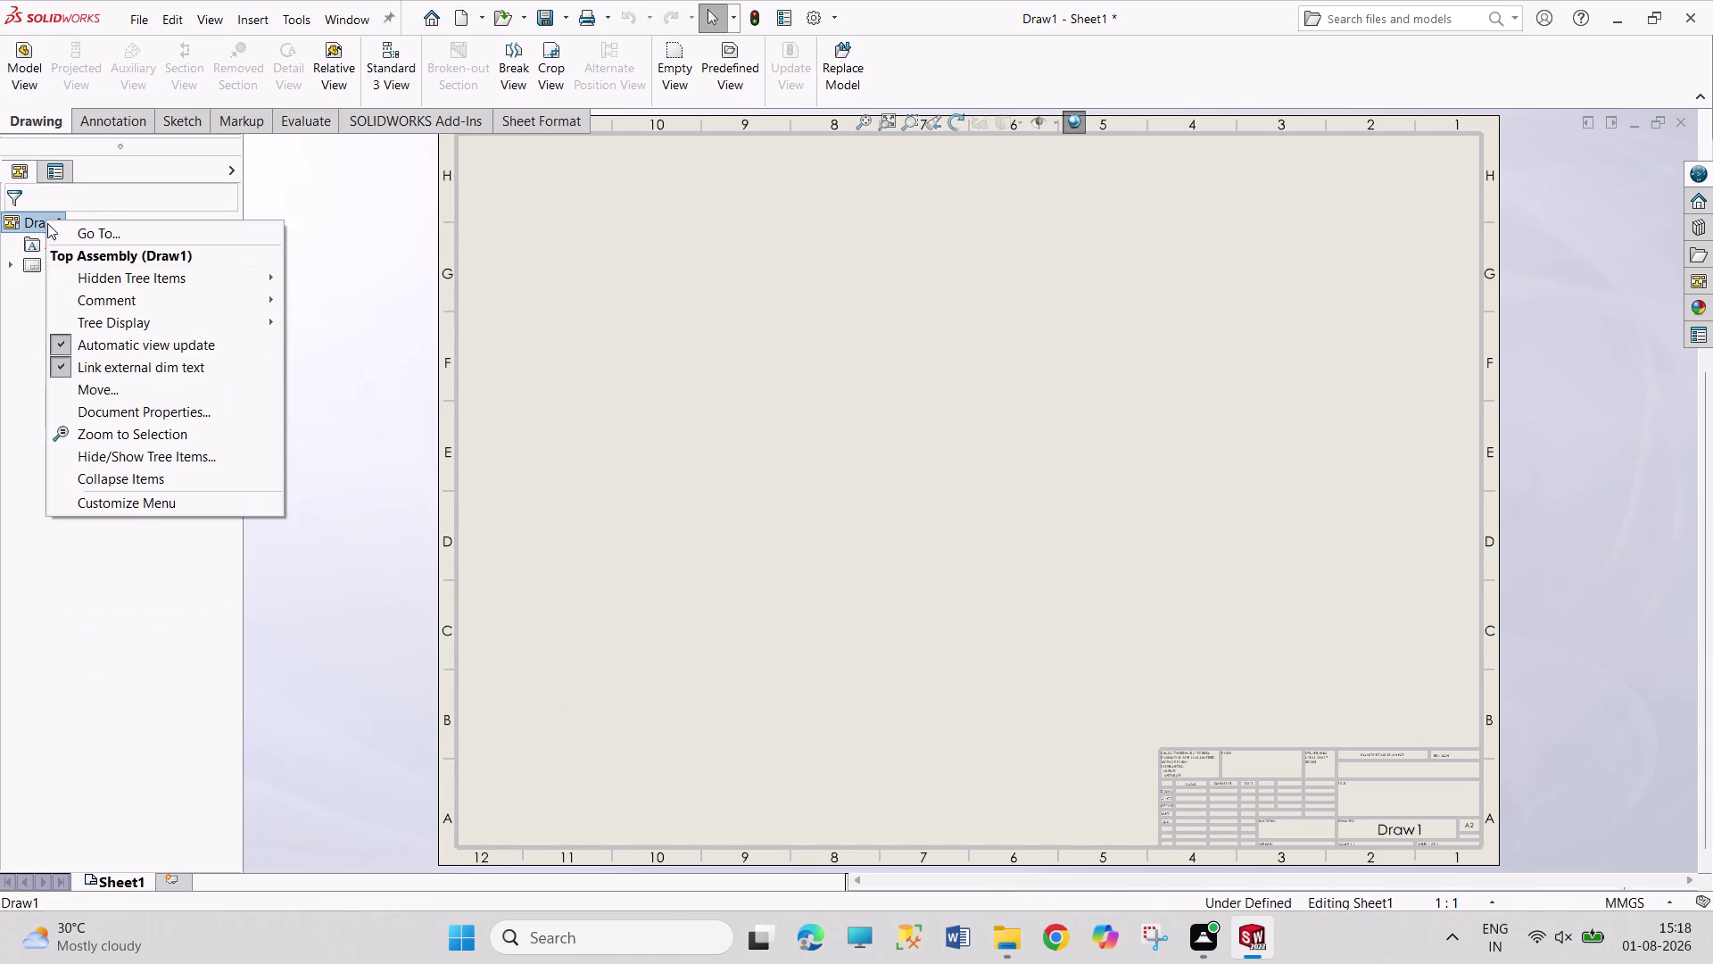
click(317, 343)
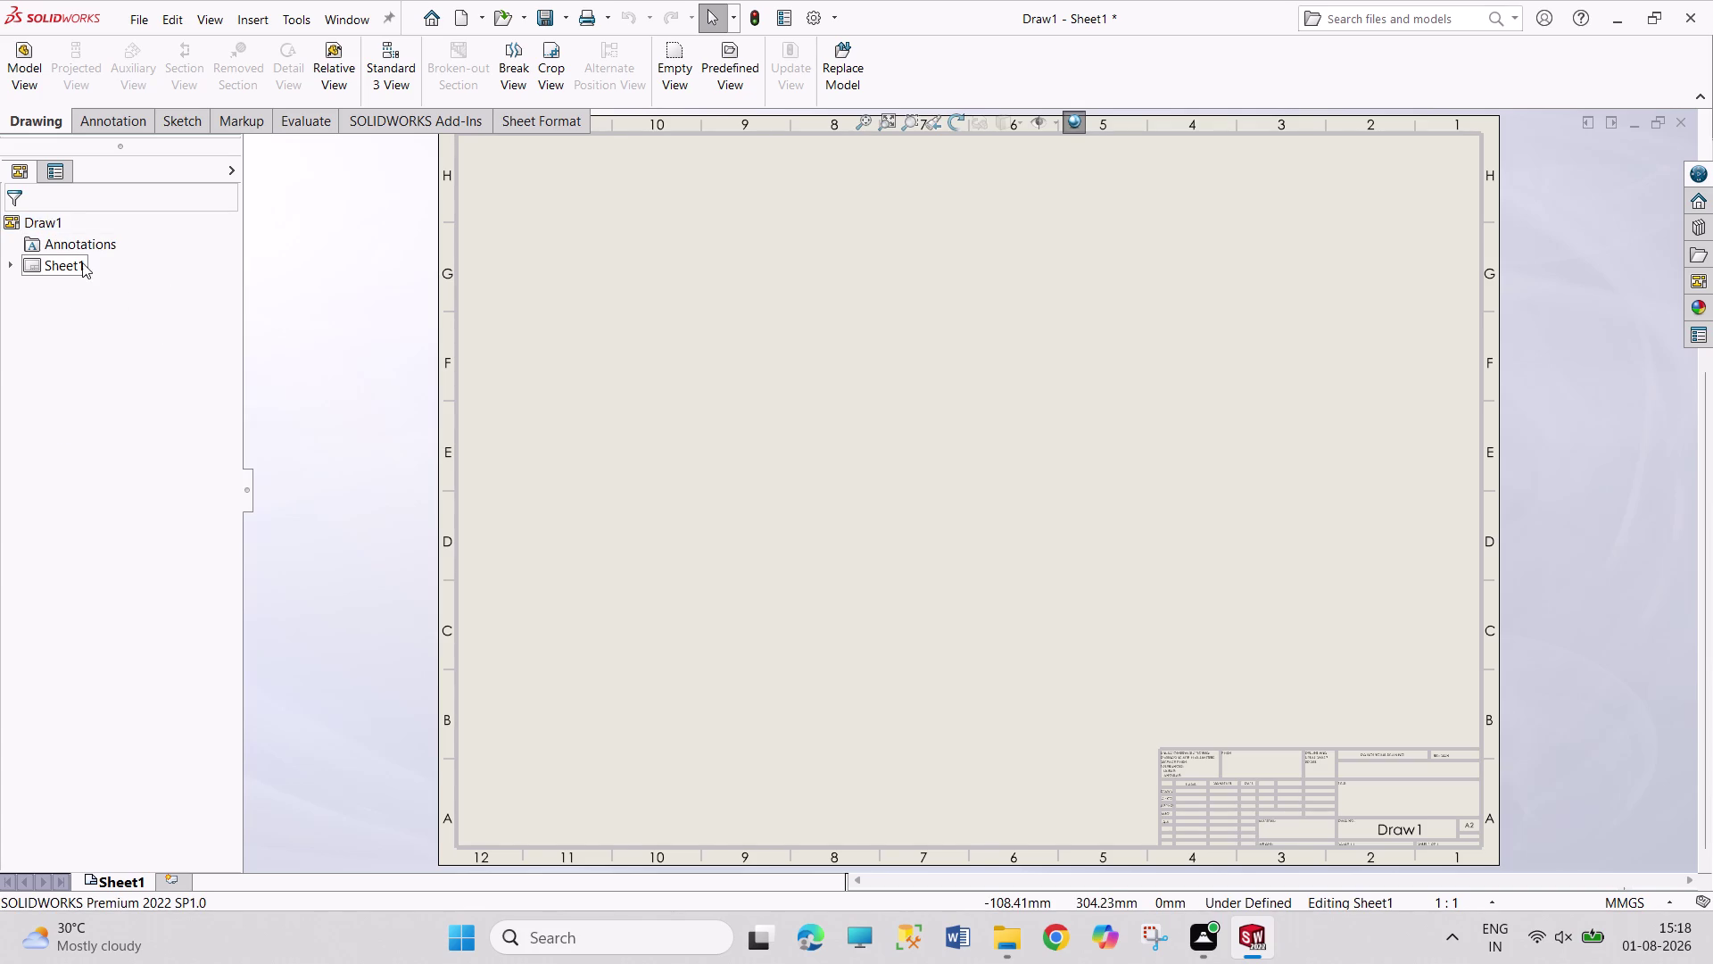
right_click(80, 262)
click(190, 414)
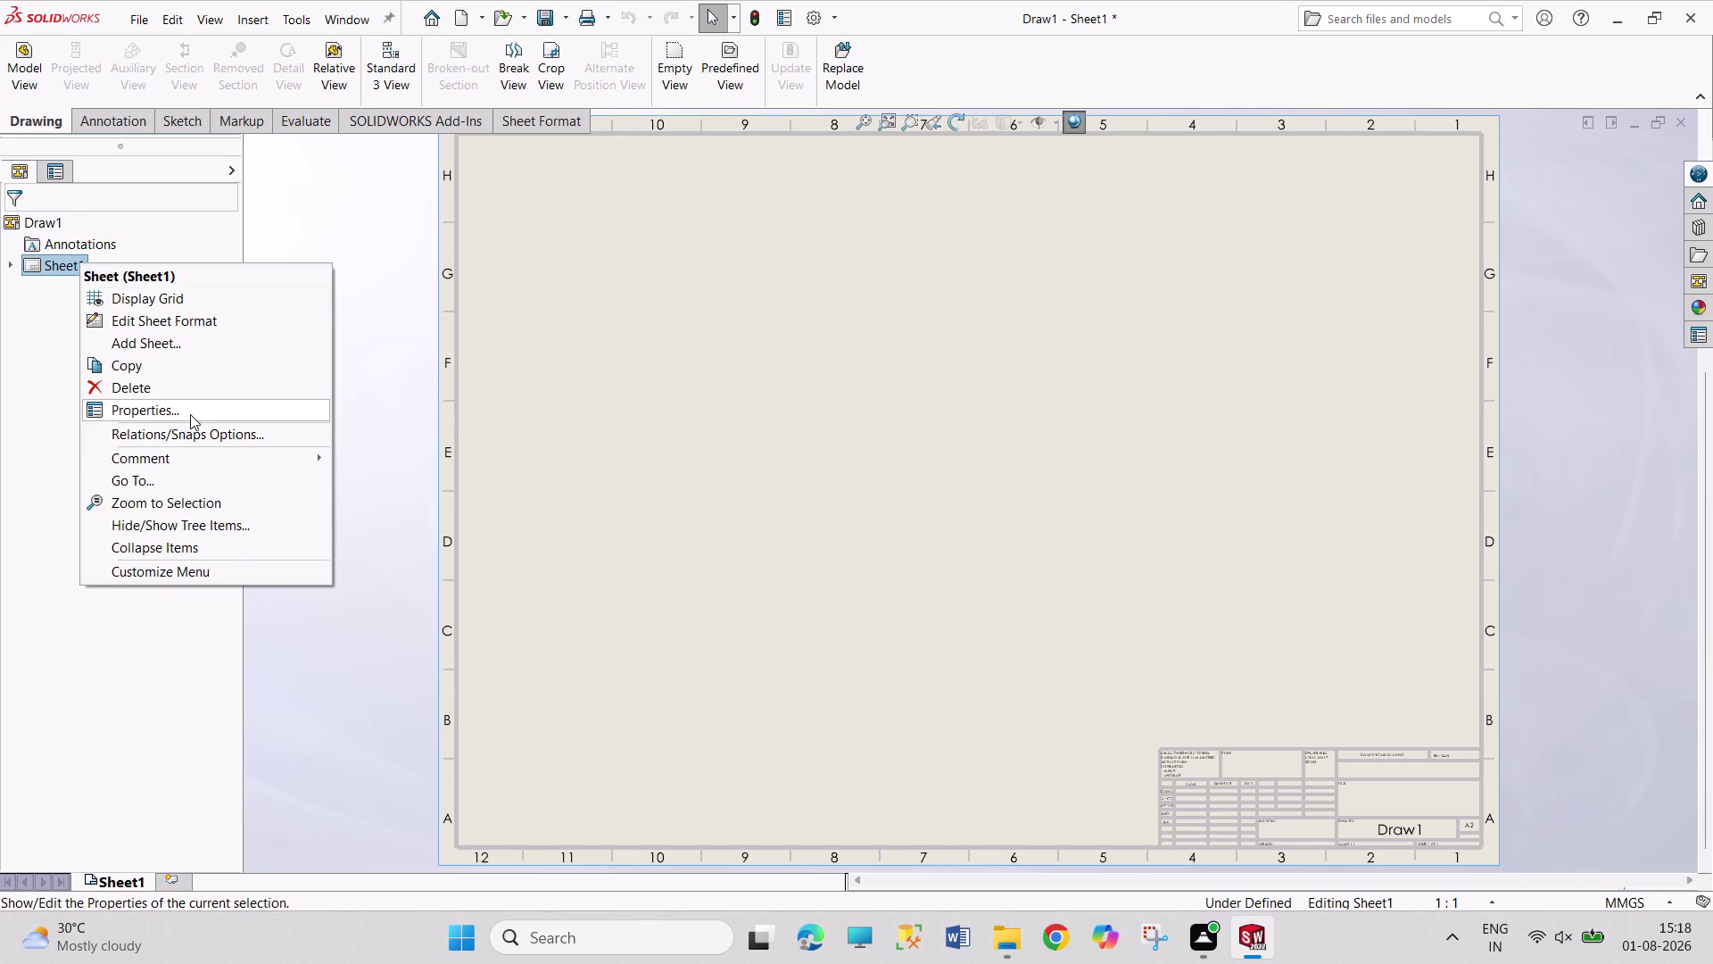
scroll(down, 3)
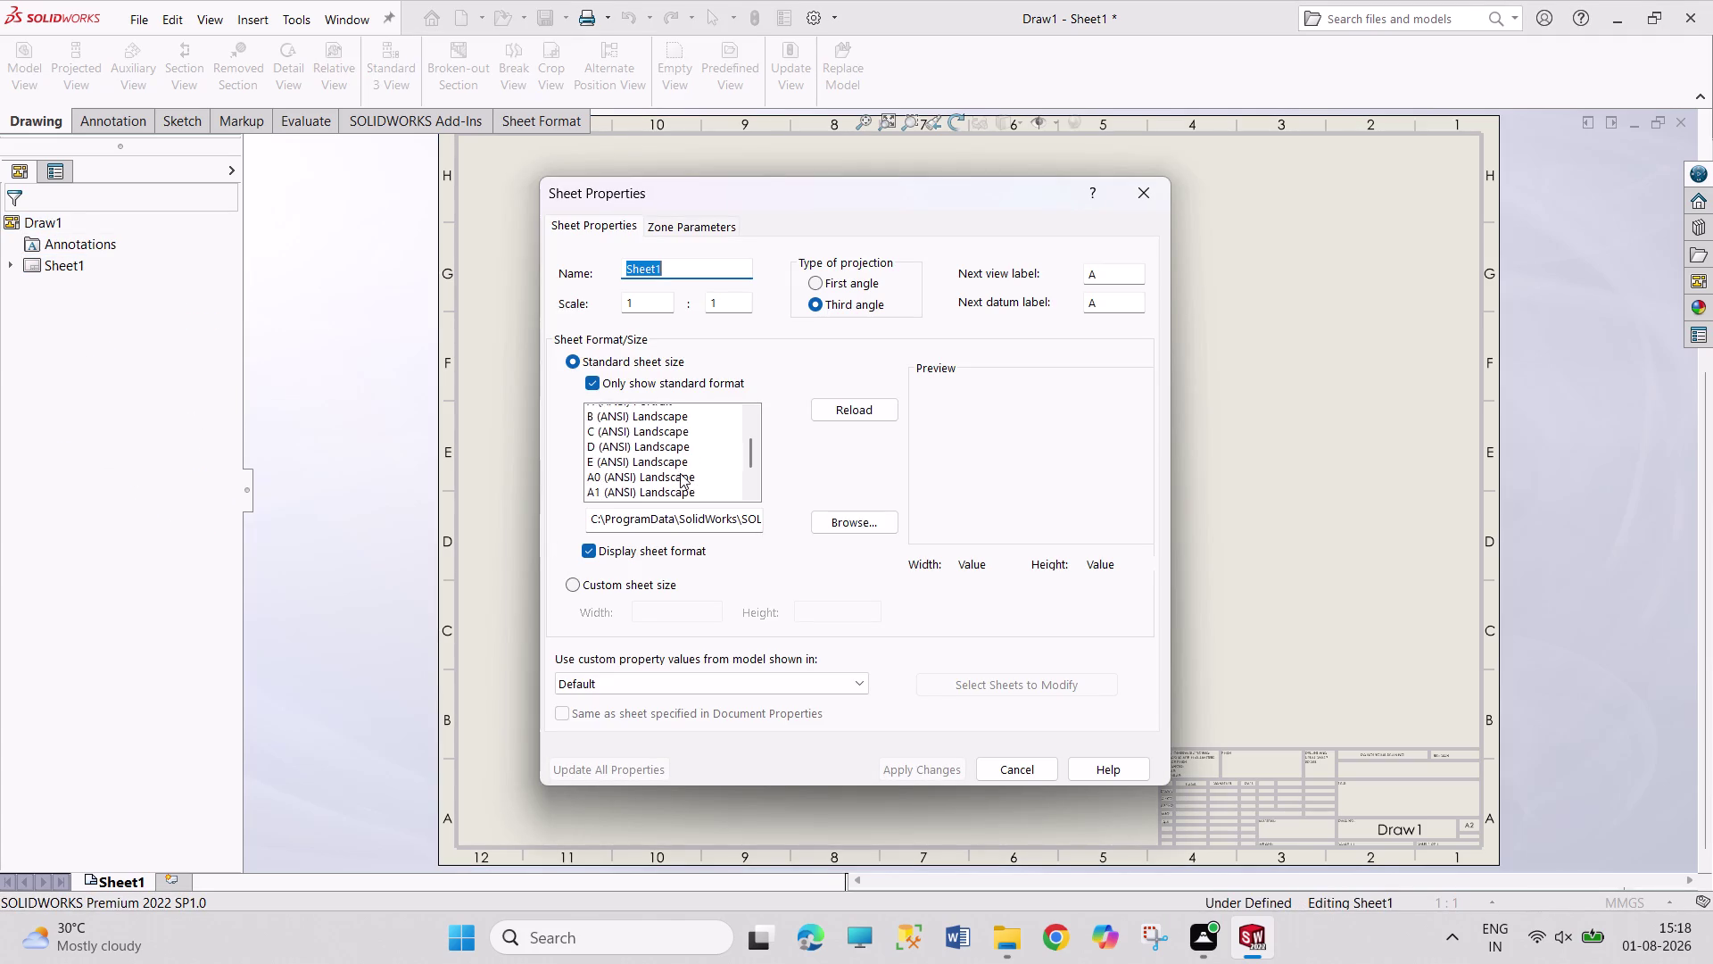
scroll(down, 3)
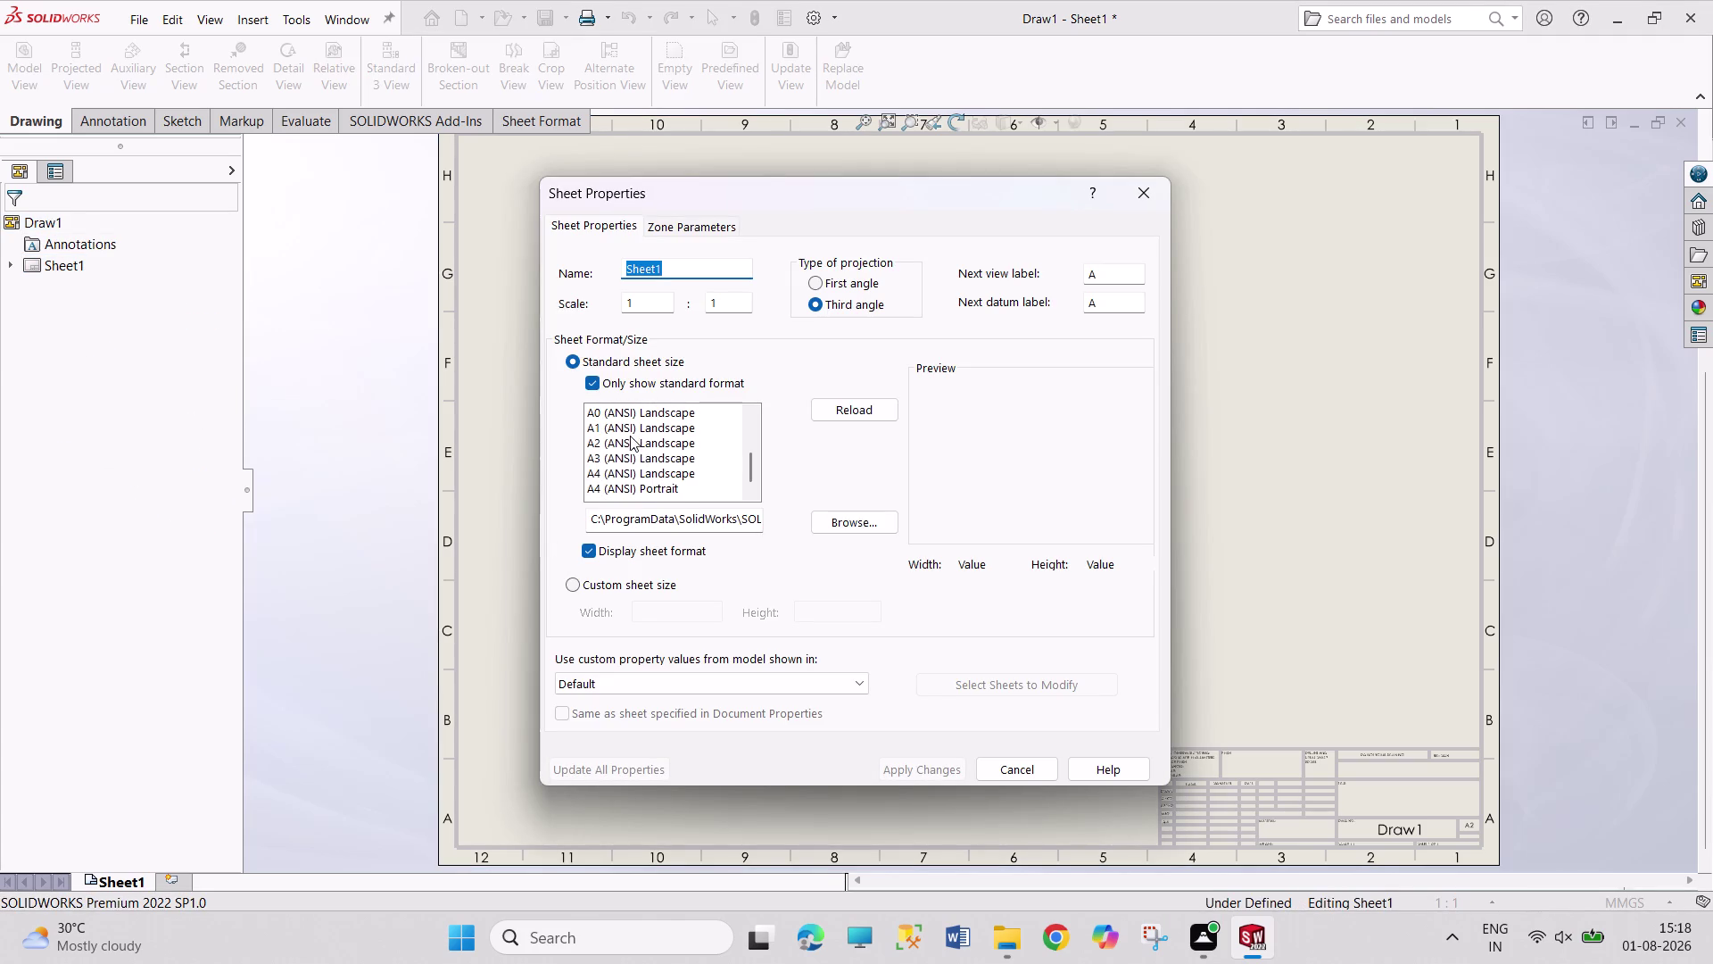
click(639, 461)
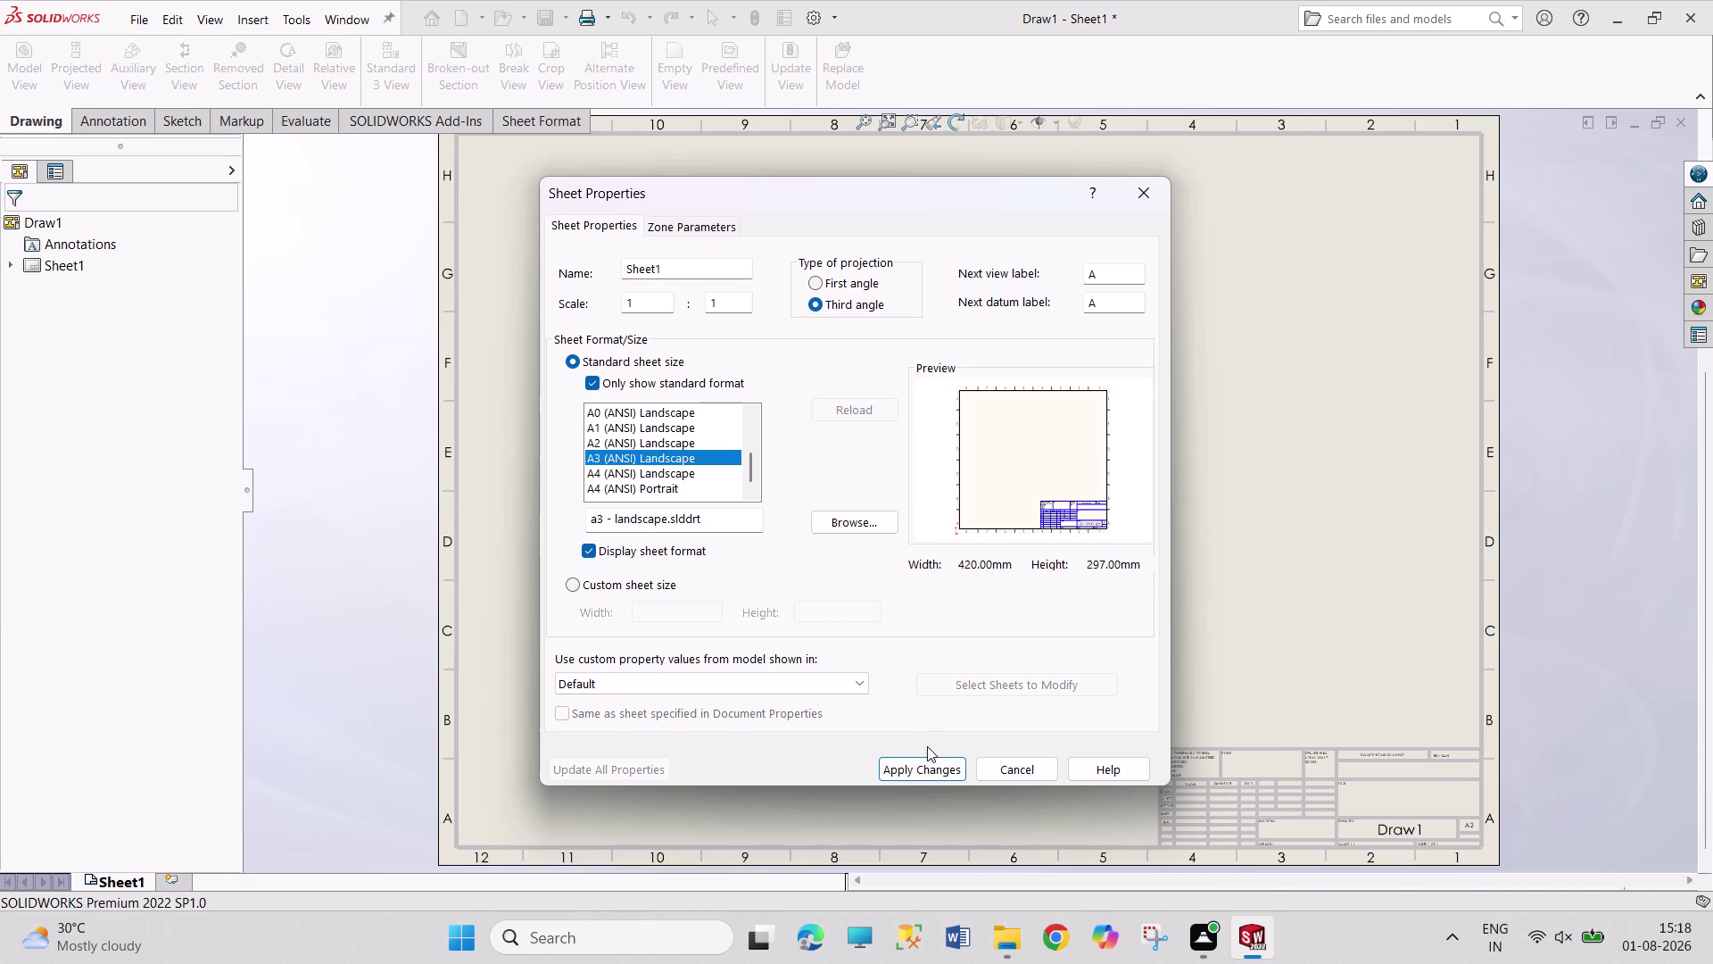
click(922, 774)
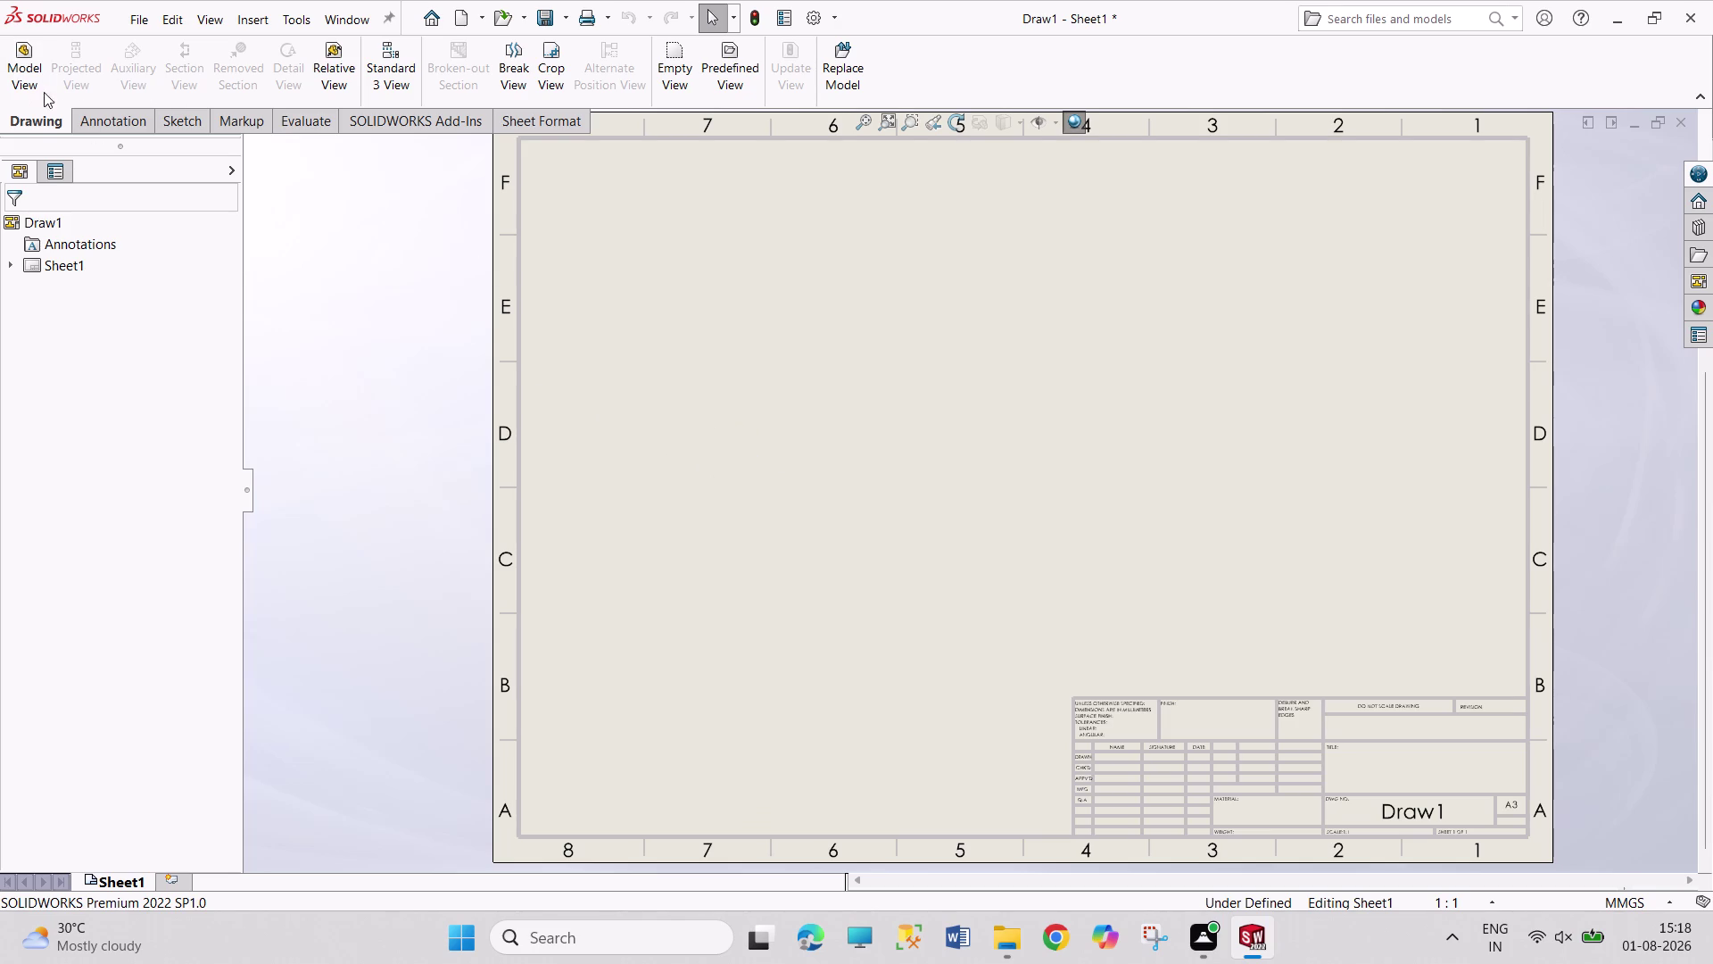
Browse for and open the TEE FITTING11111 part in the Model View command.
click(17, 77)
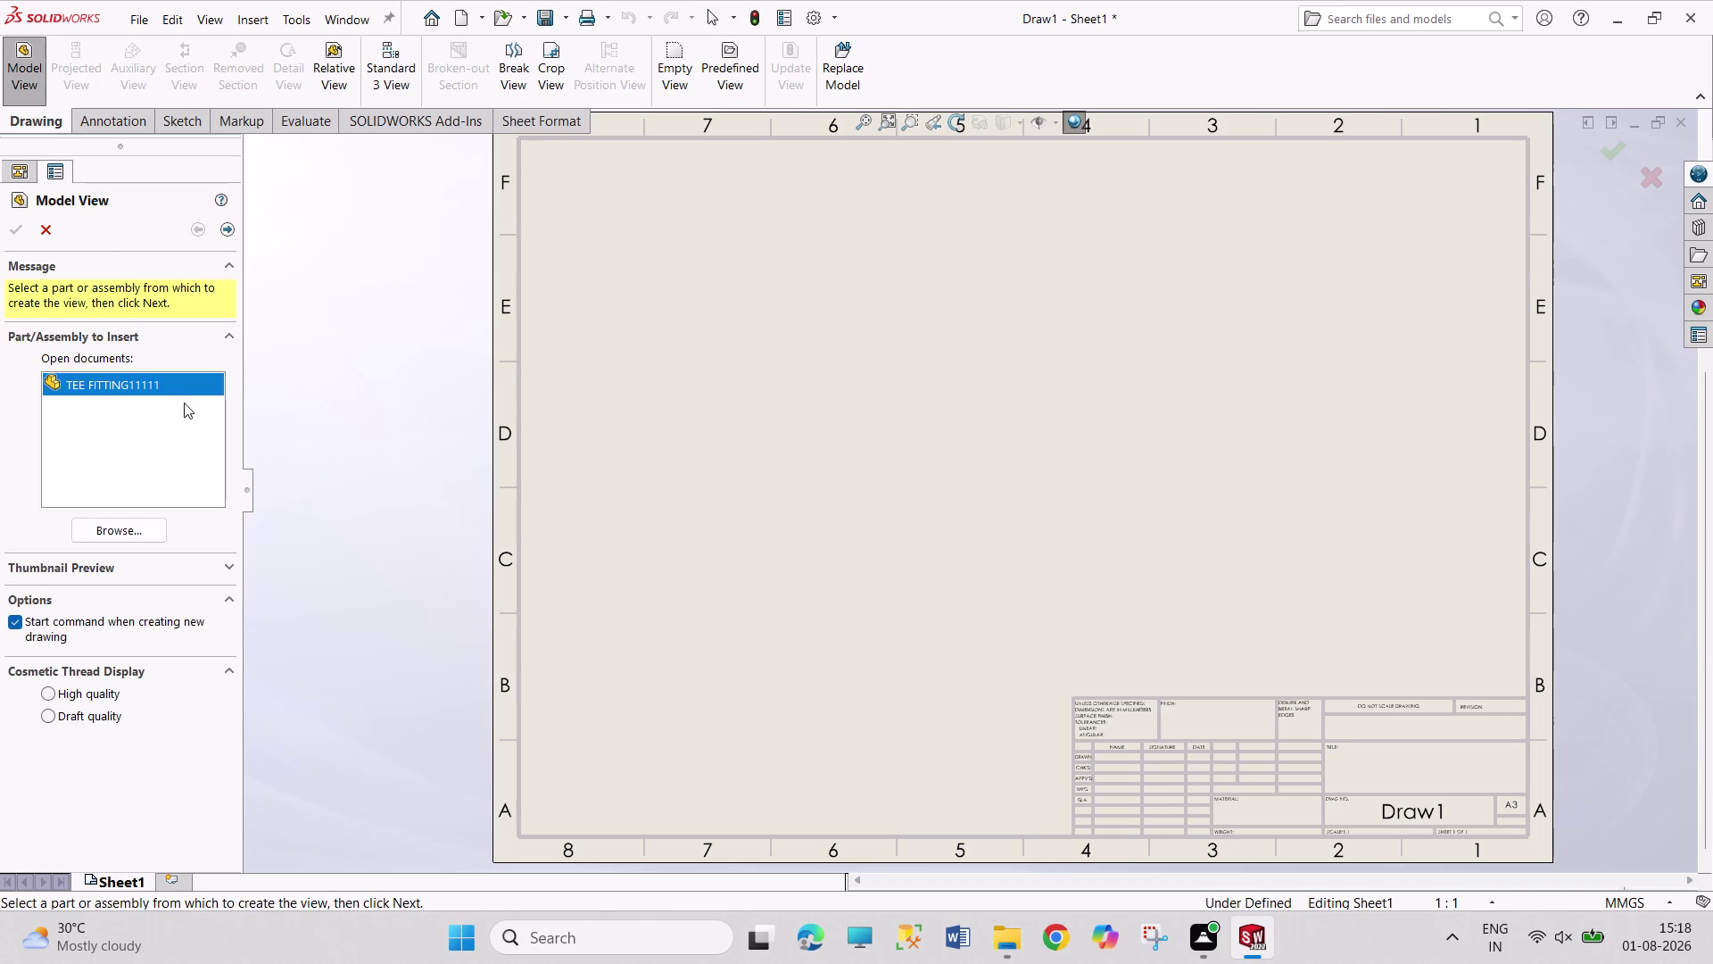
click(128, 527)
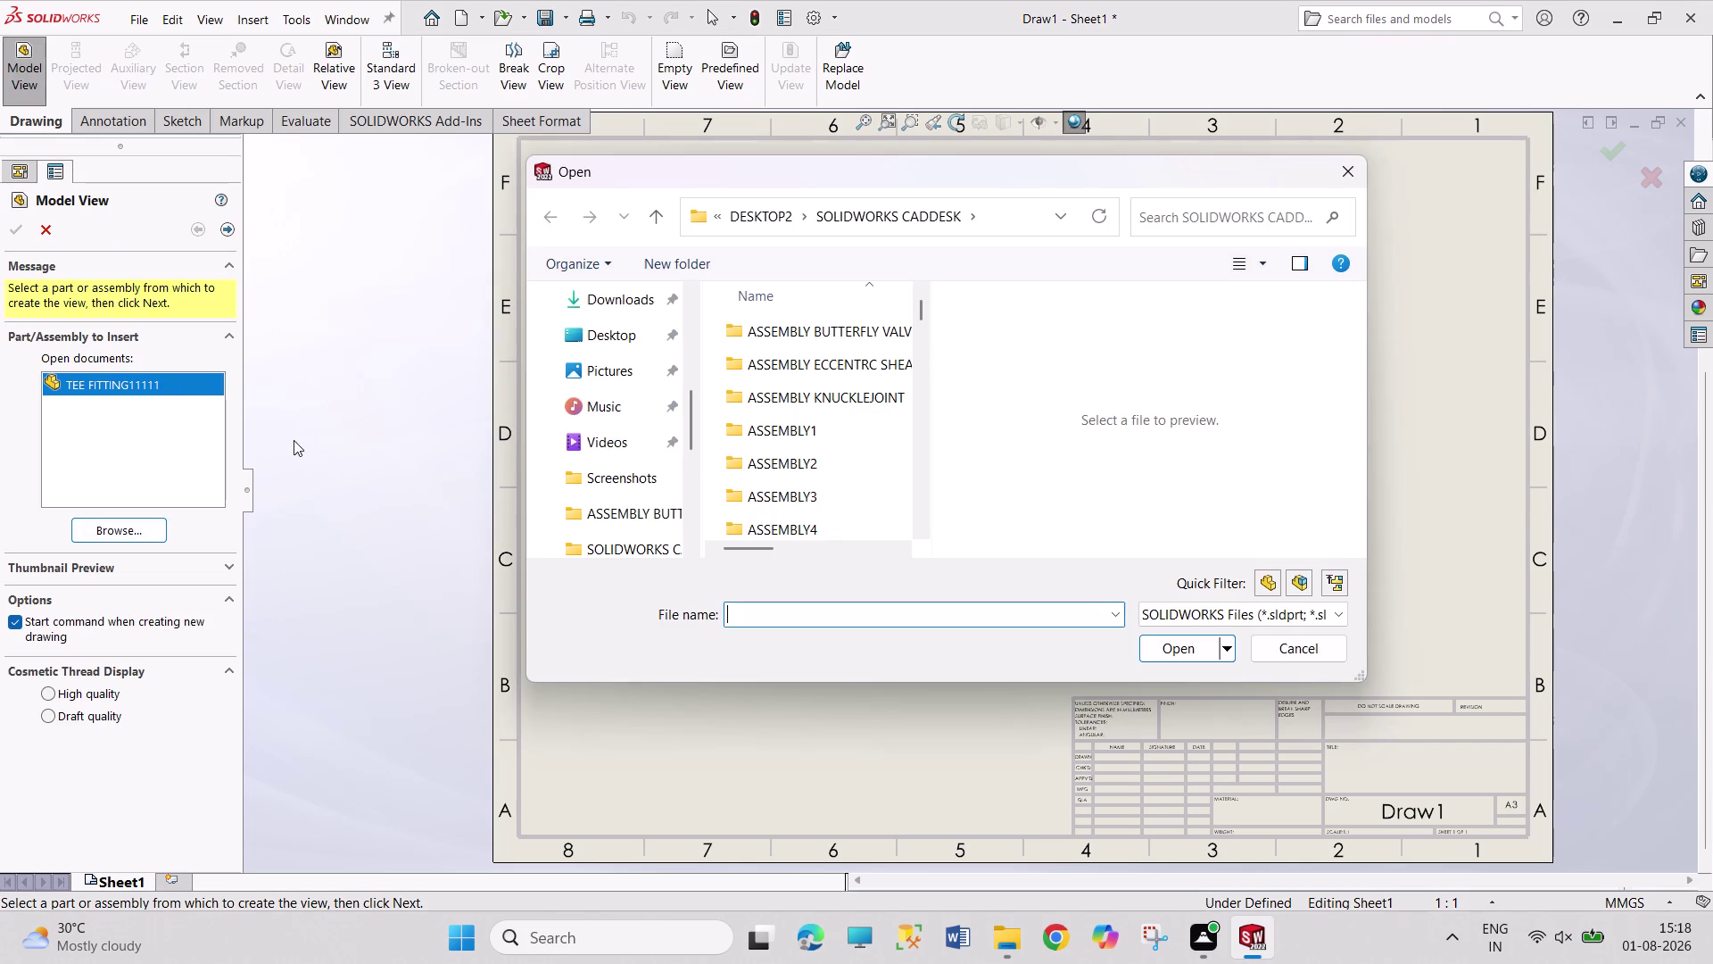
scroll(down, 3)
scroll(down, 3)
scroll(down, 3)
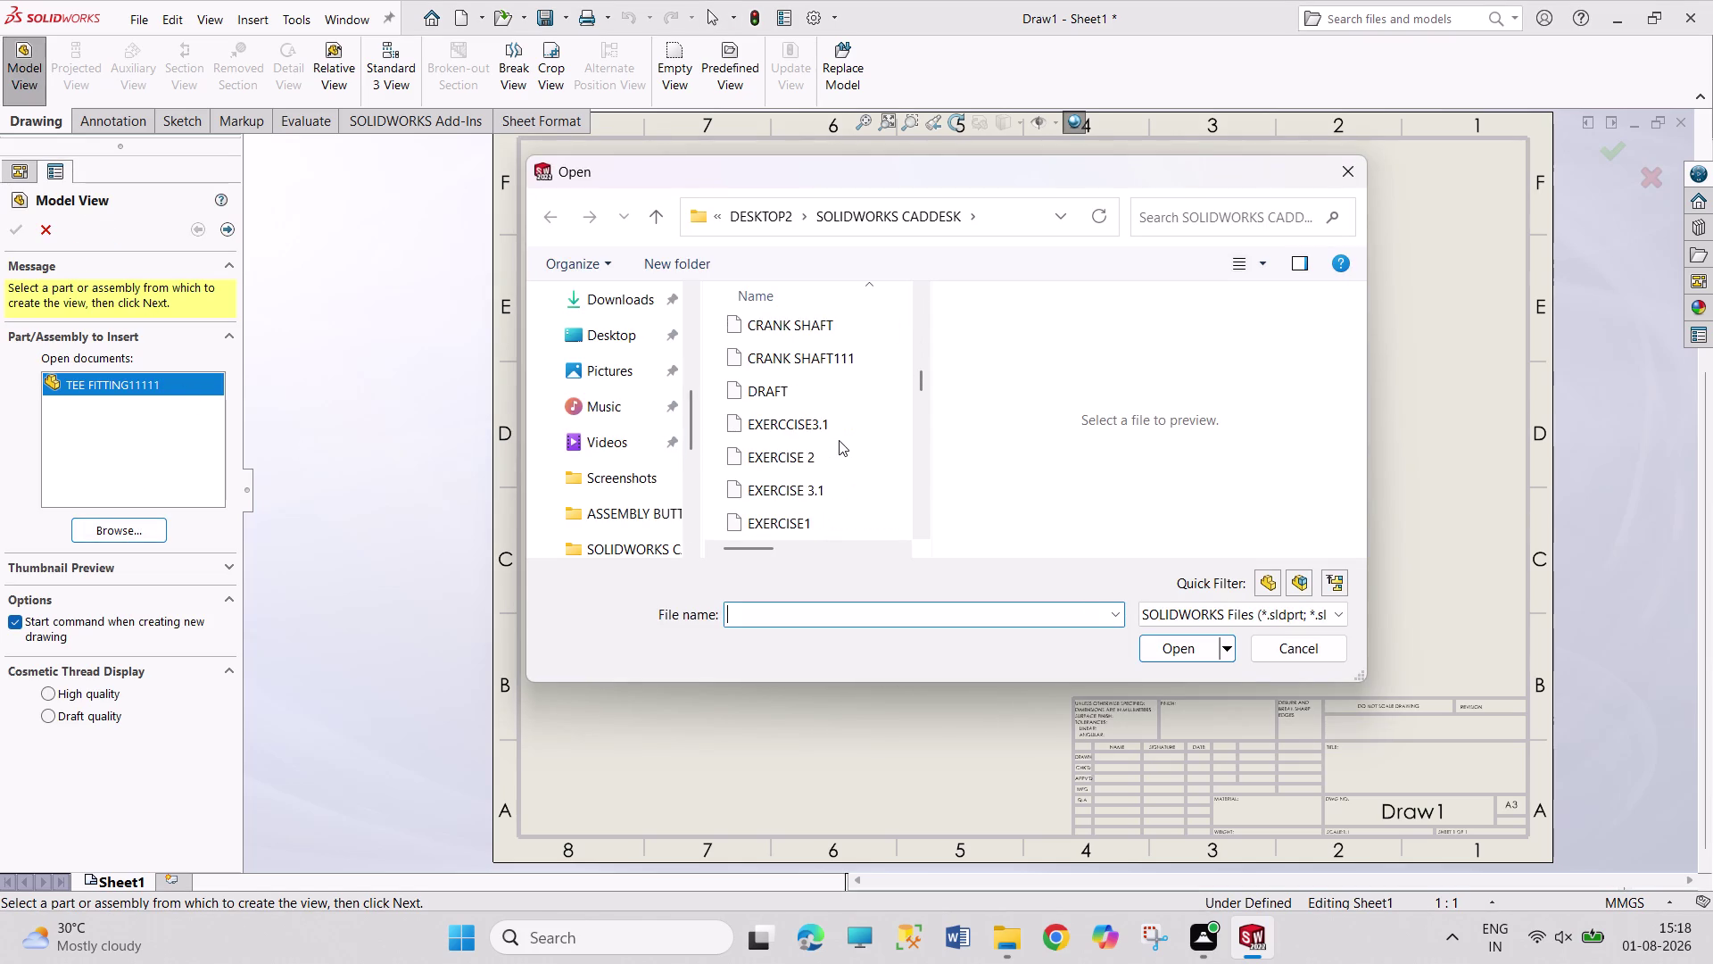
scroll(down, 3)
scroll(down, 3)
scroll(down, 3)
scroll(down, 3)
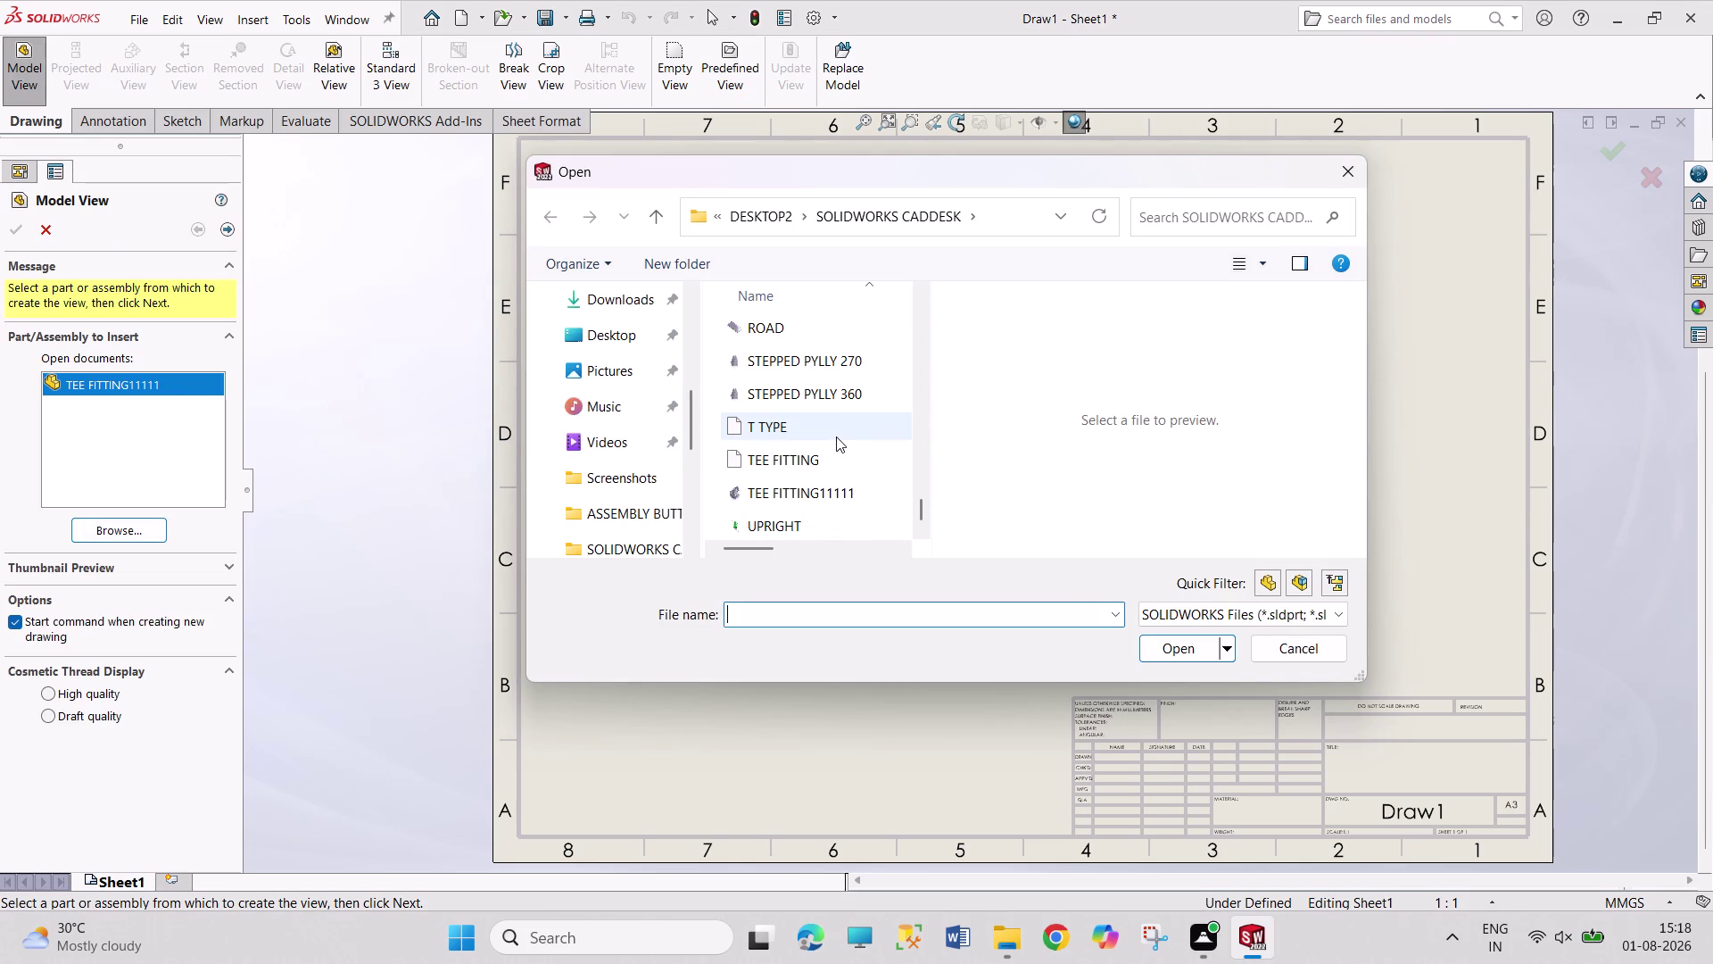
click(845, 488)
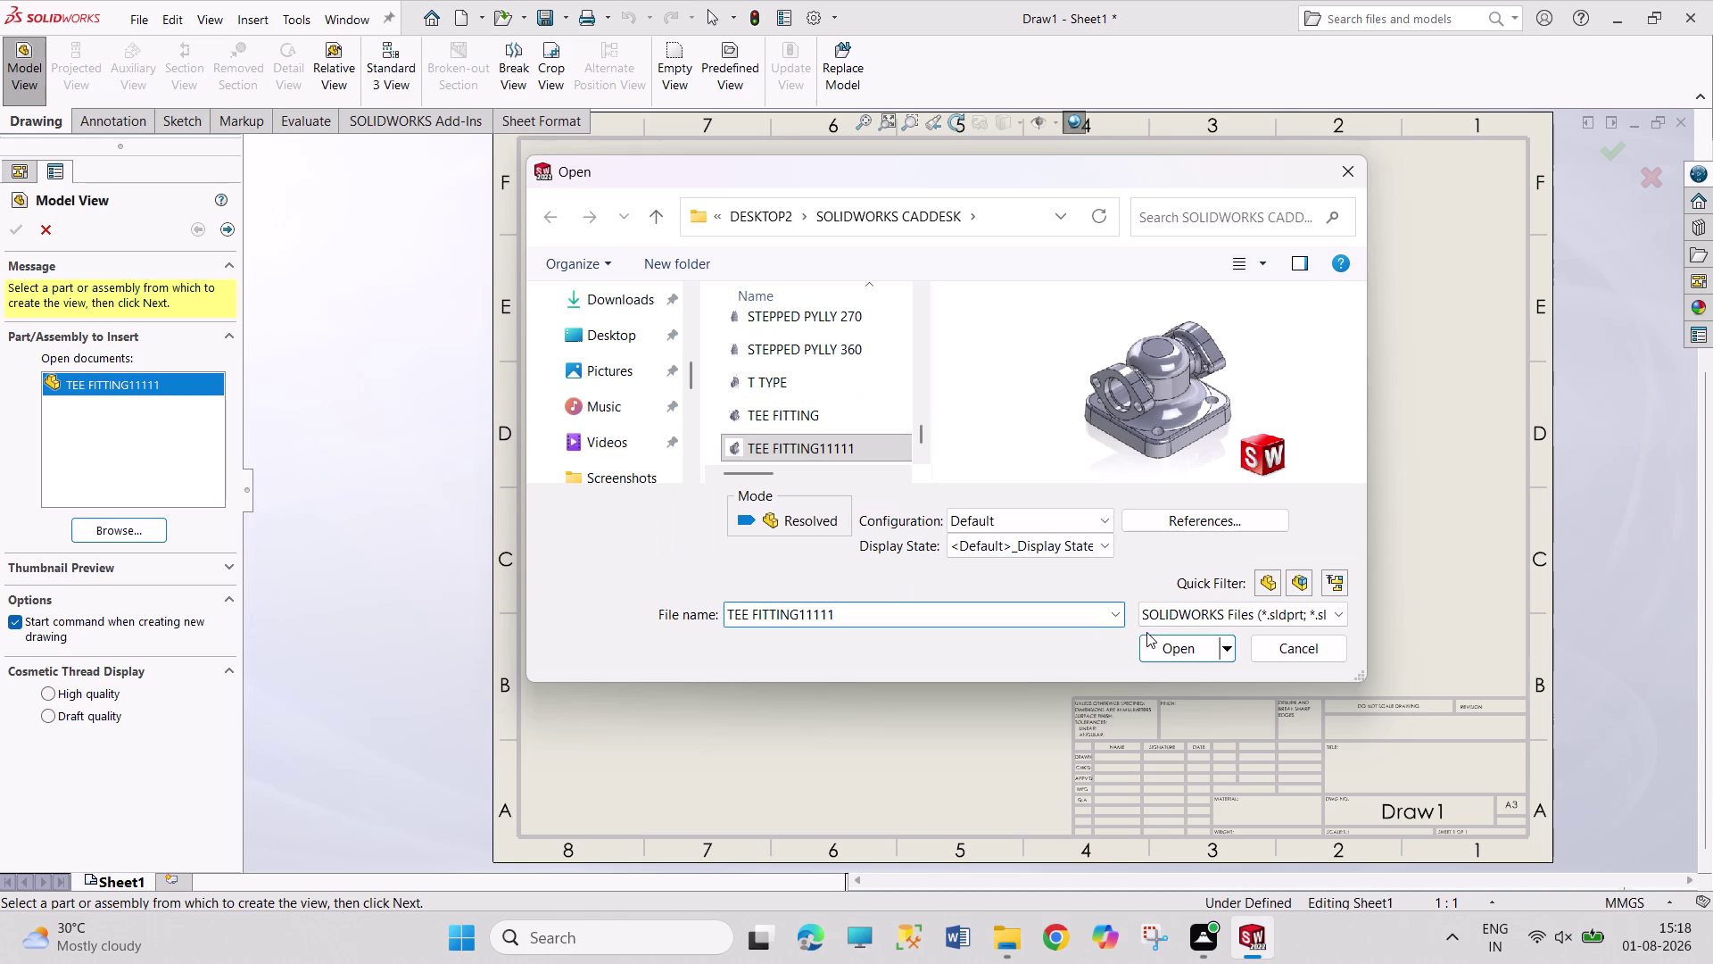
click(1163, 642)
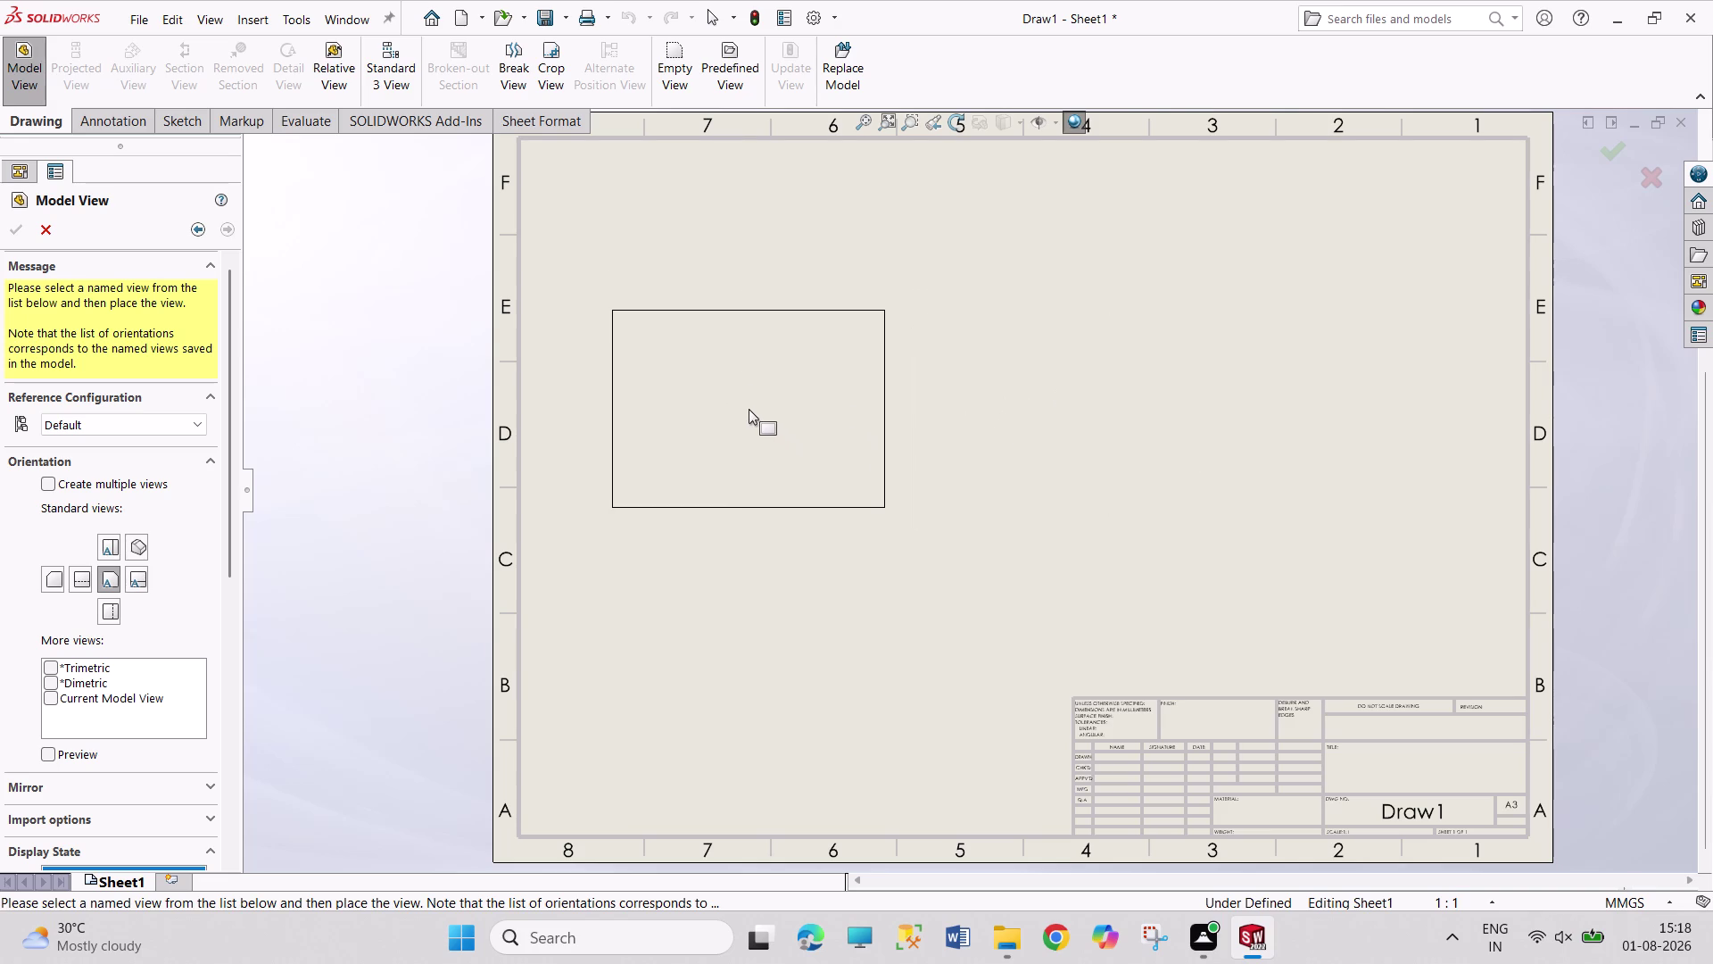
Place Drawing View1 without projections and drag it near the sheet's top centre.
click(749, 408)
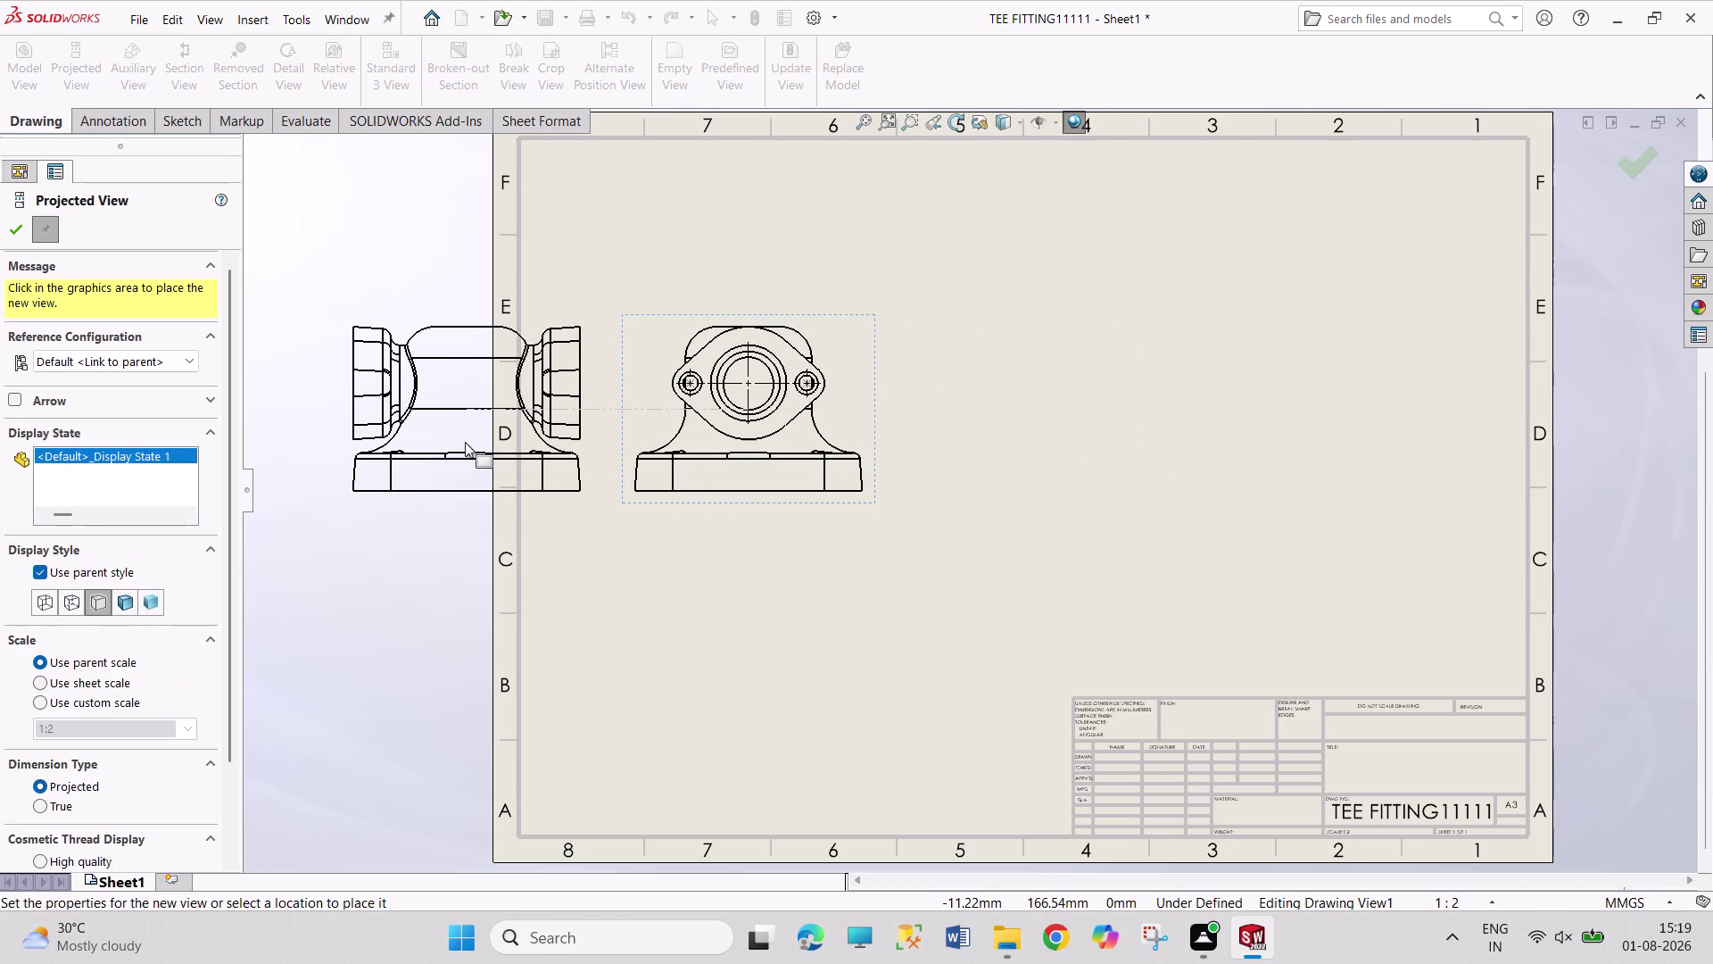
key(Escape)
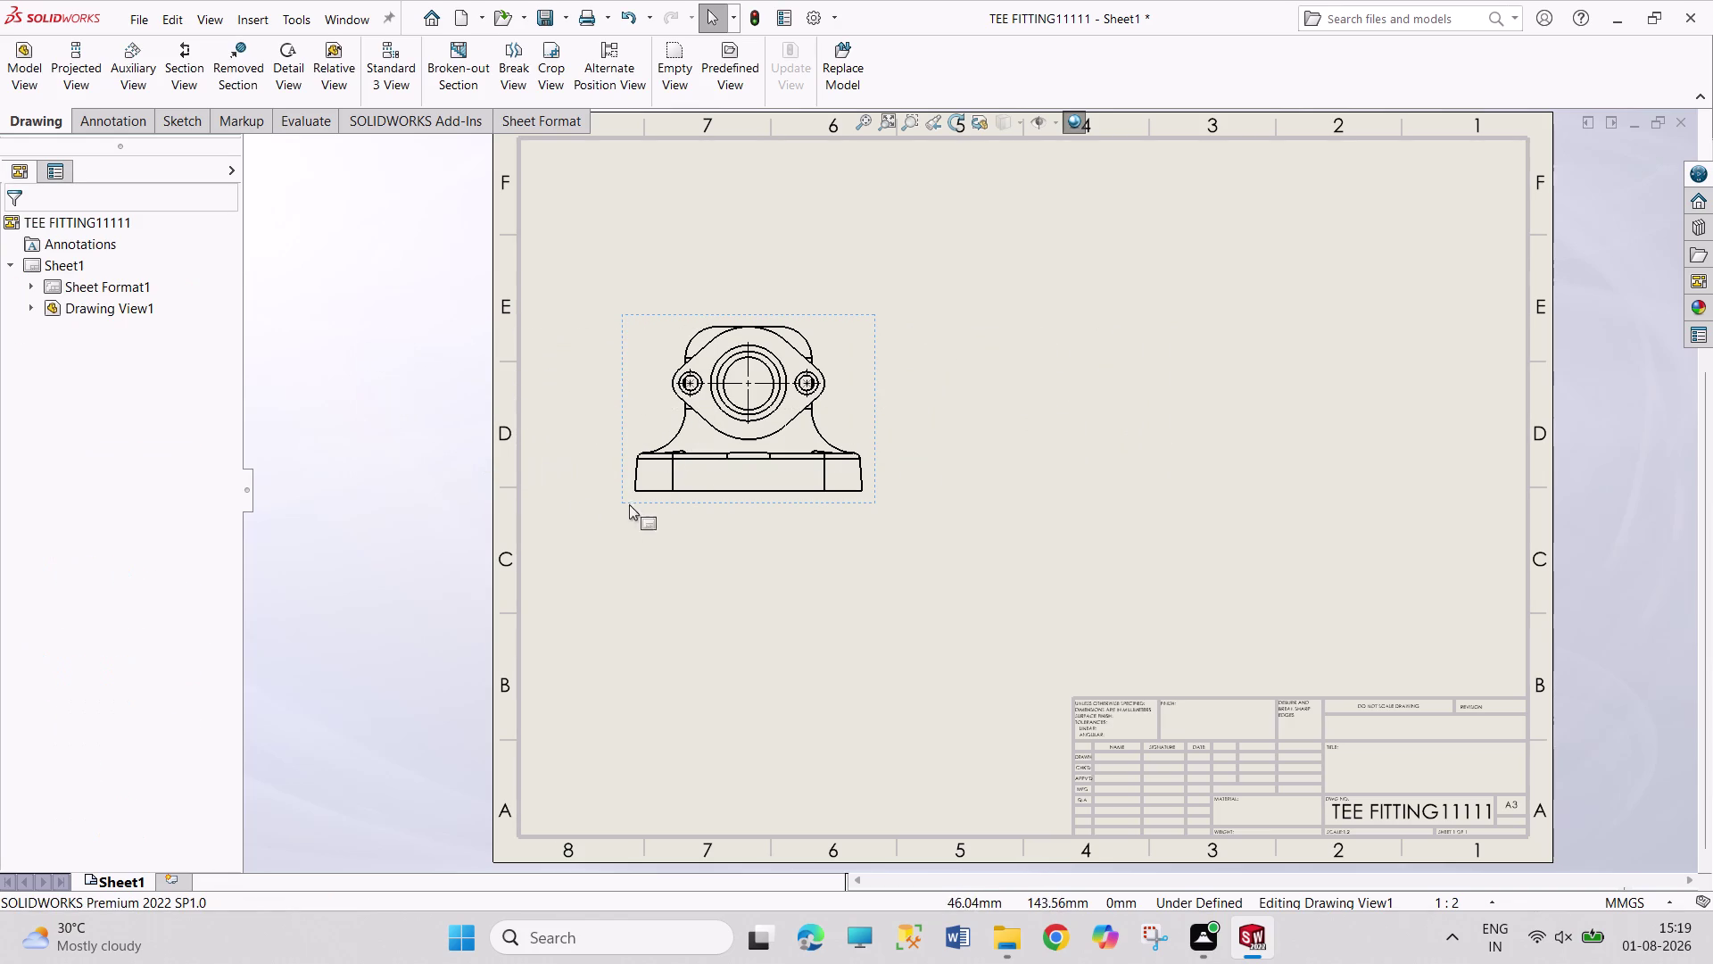
drag(741, 500, 1079, 499)
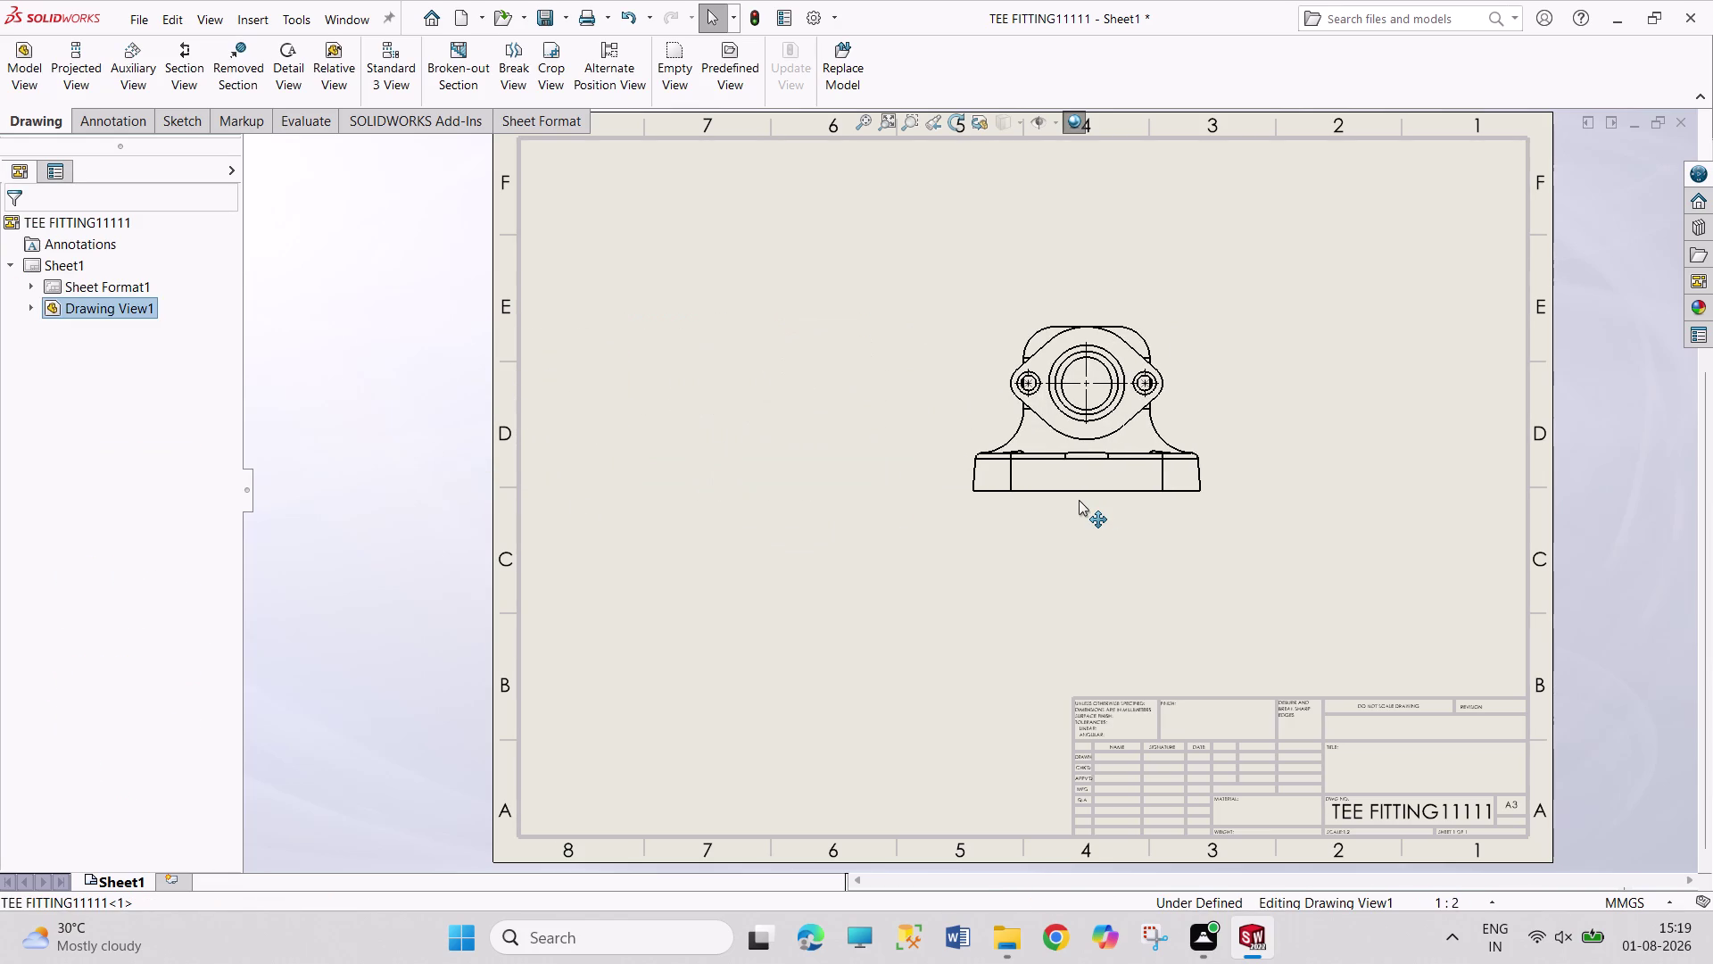
drag(1078, 499, 1082, 500)
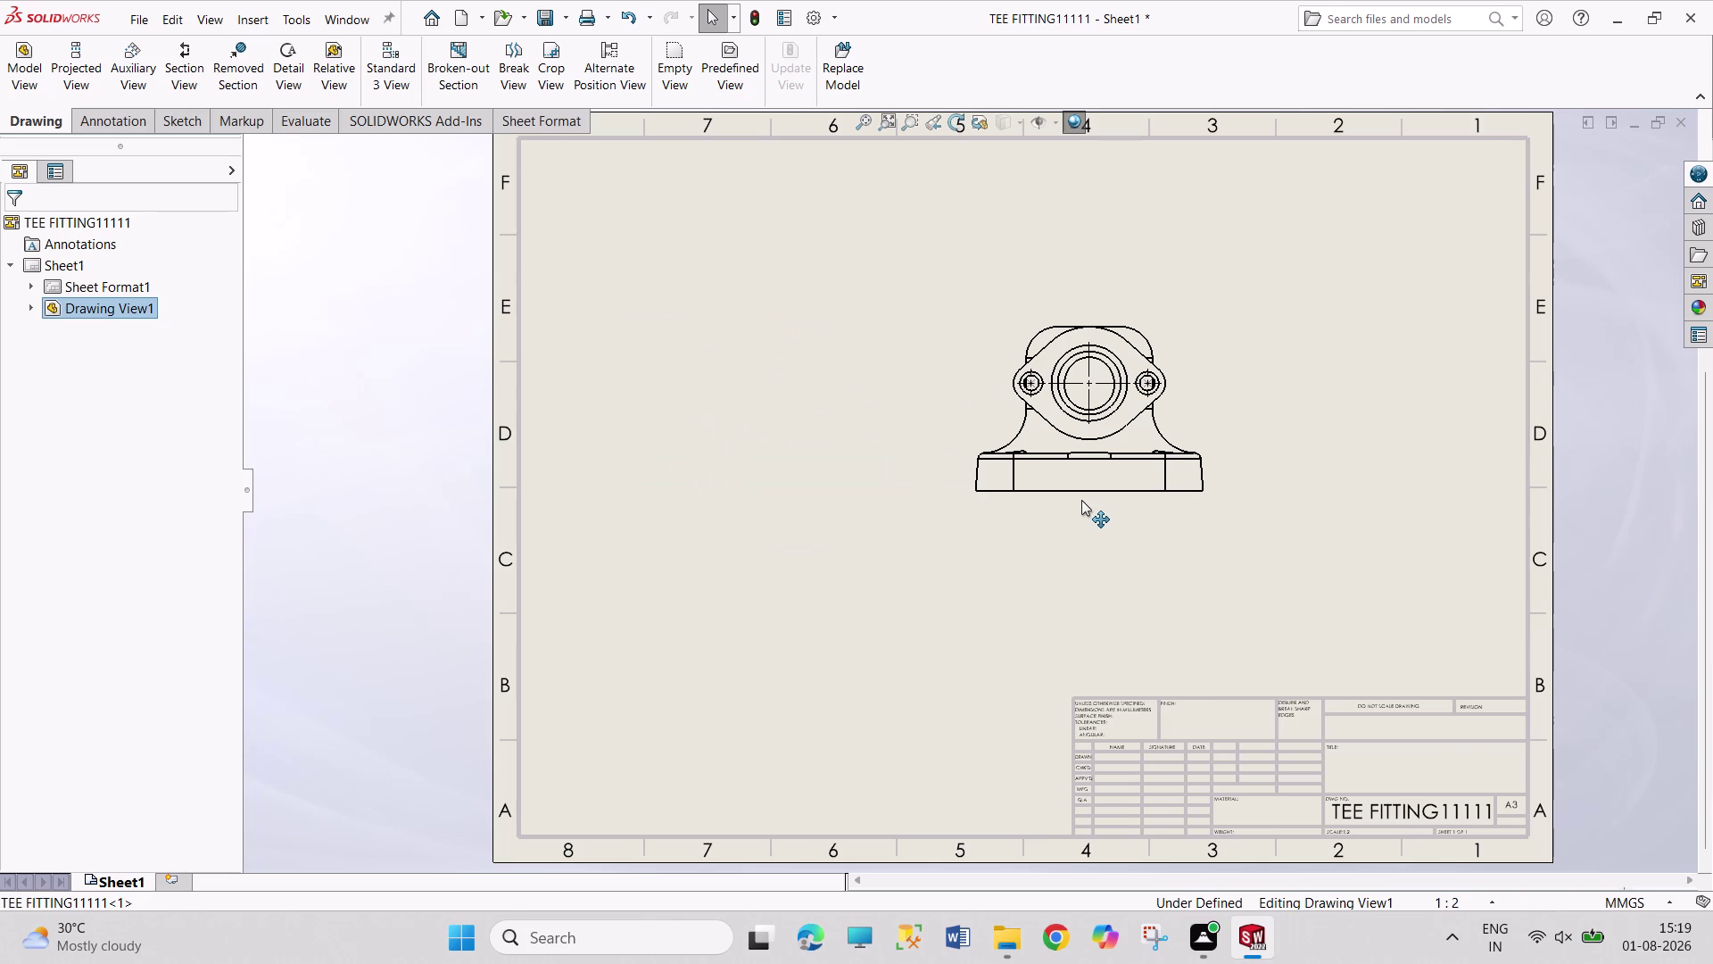
drag(1081, 500, 1086, 500)
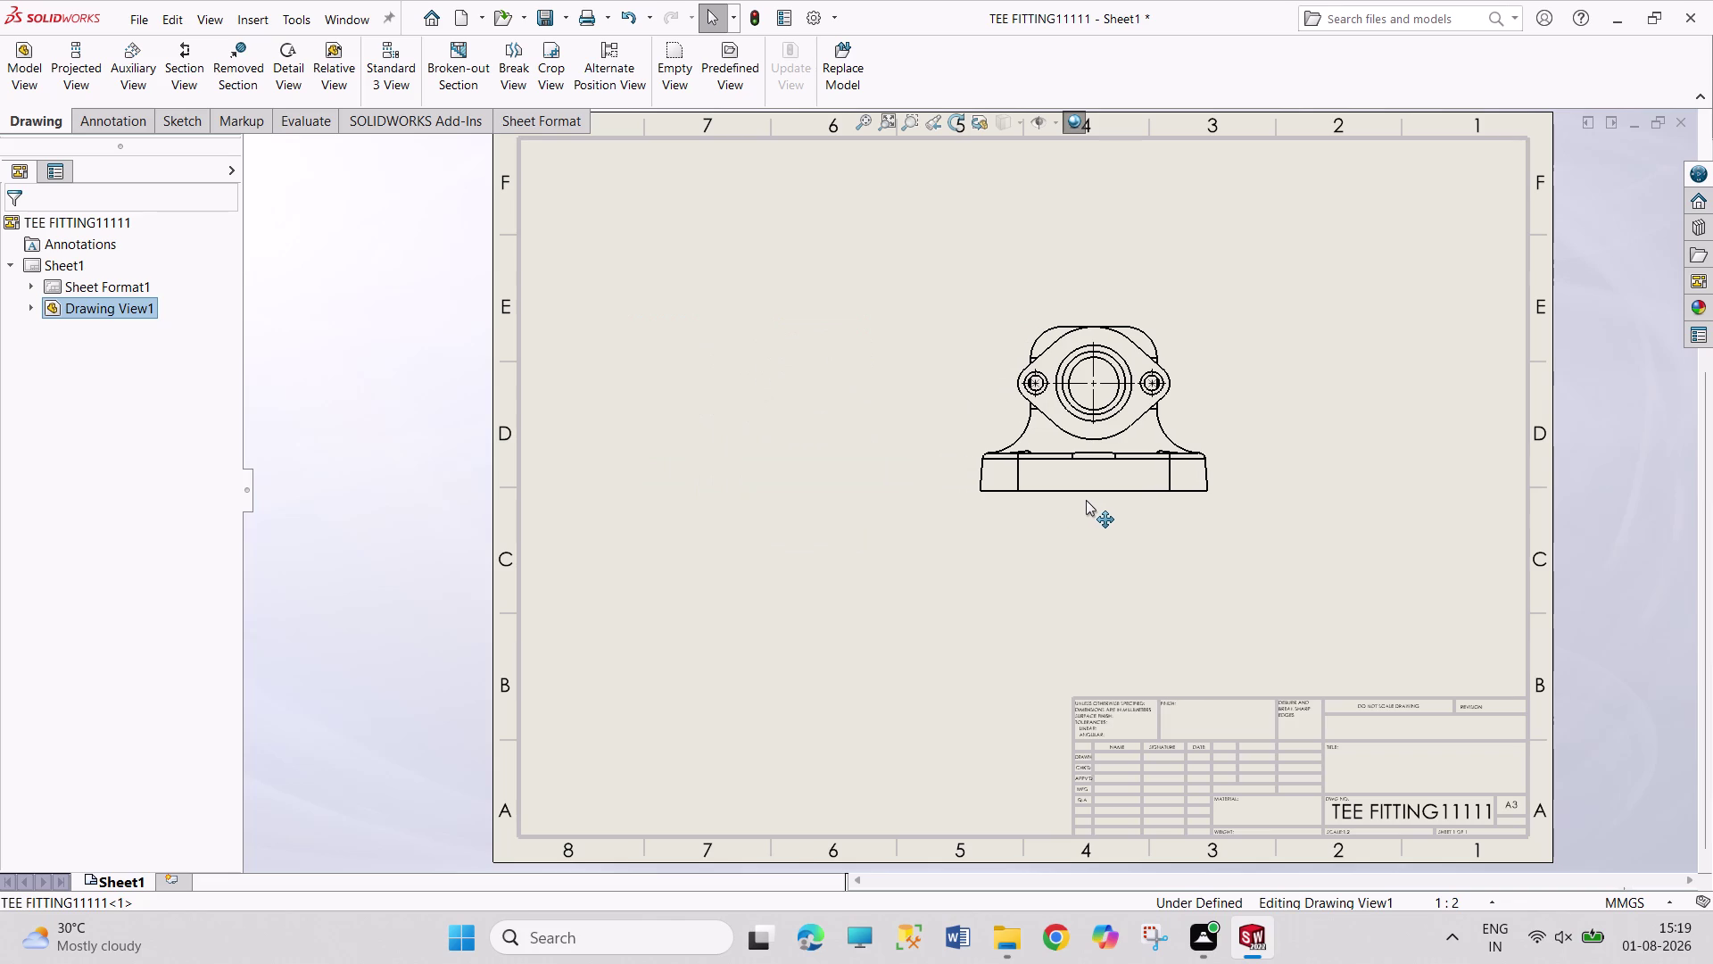
drag(1086, 500, 1097, 500)
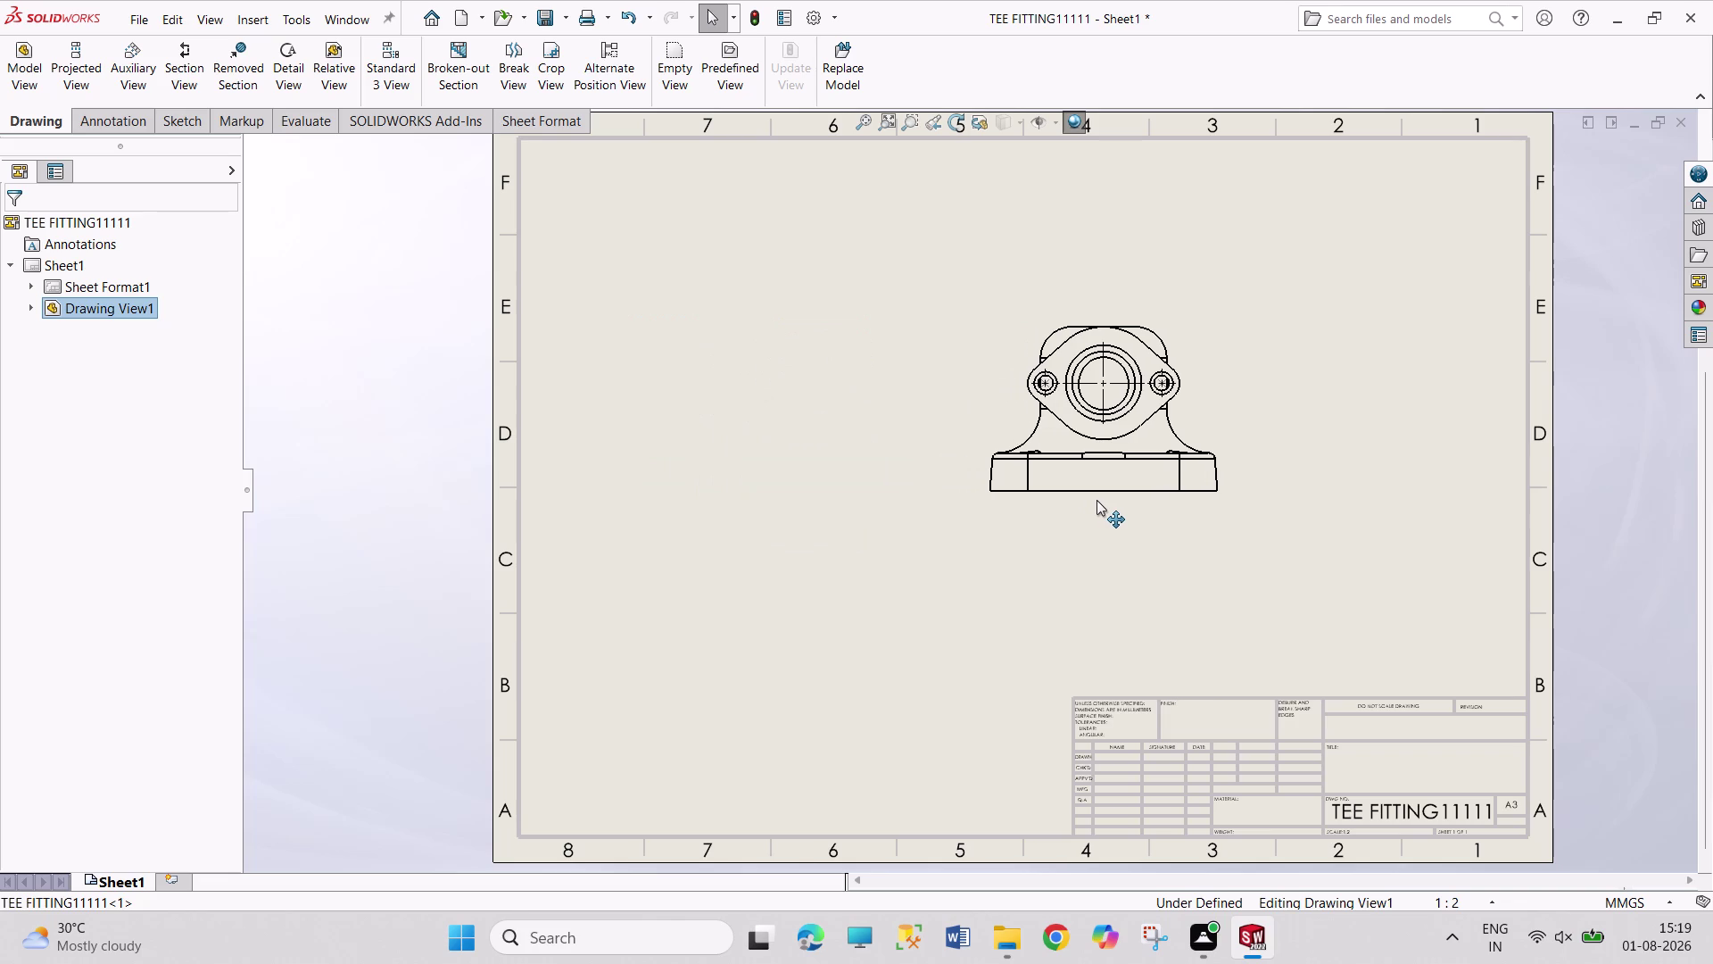
drag(1097, 499, 1057, 503)
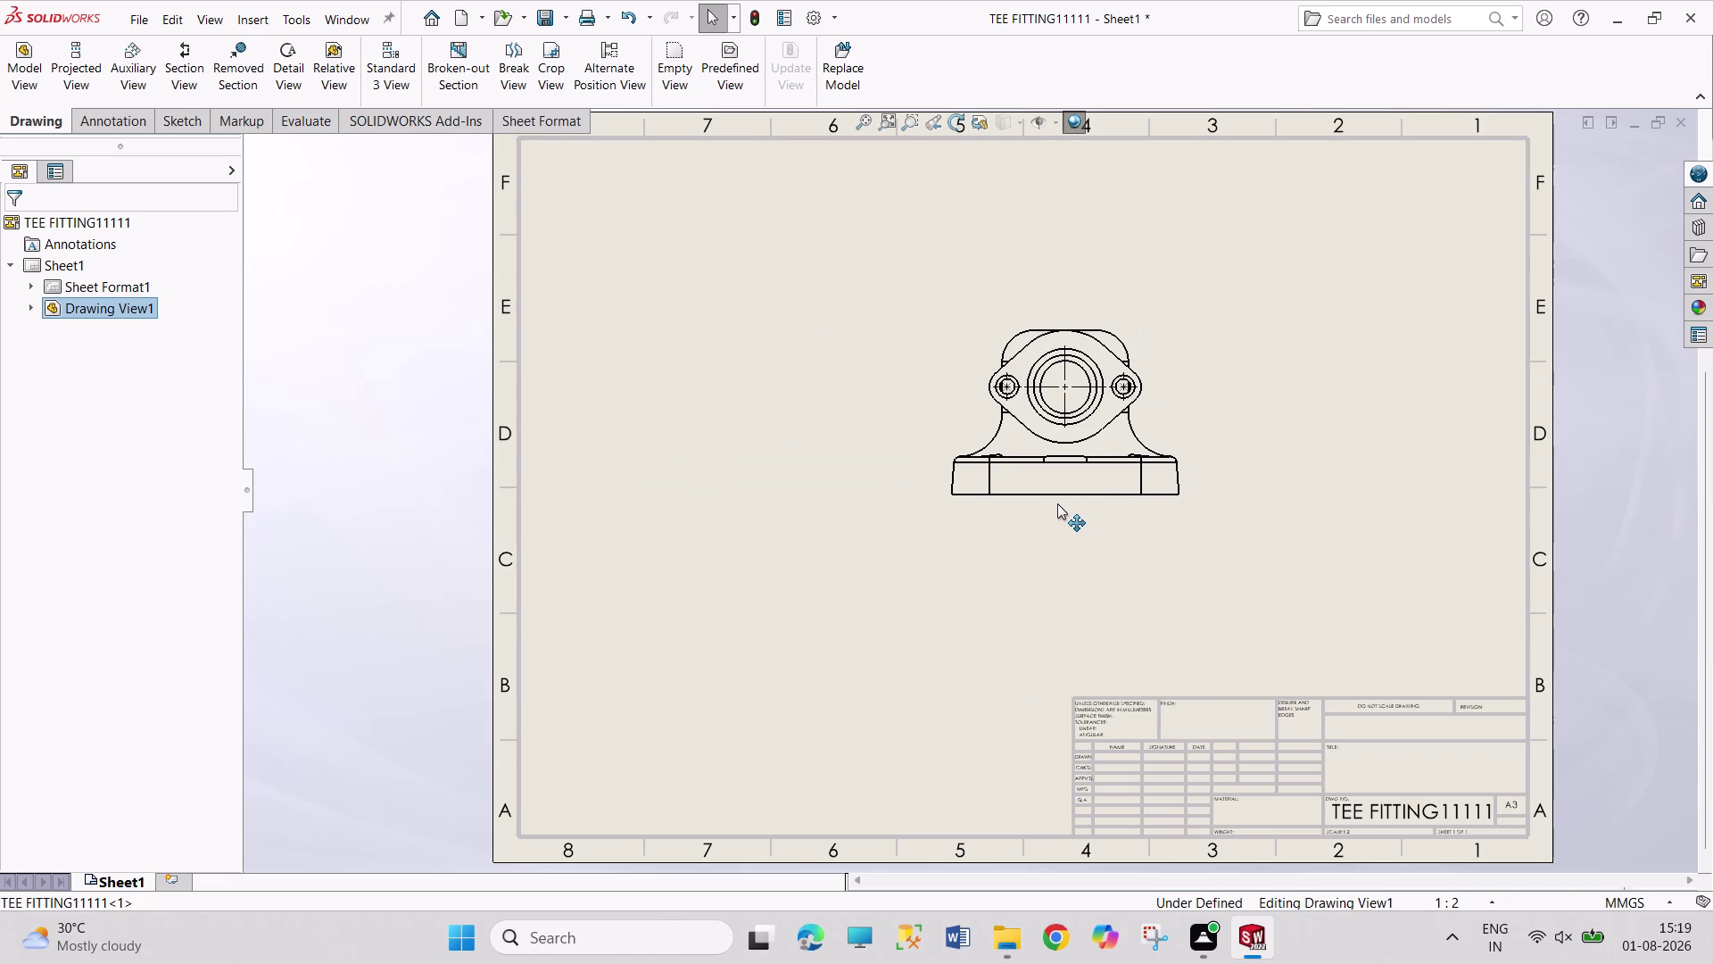
drag(1057, 503, 1046, 425)
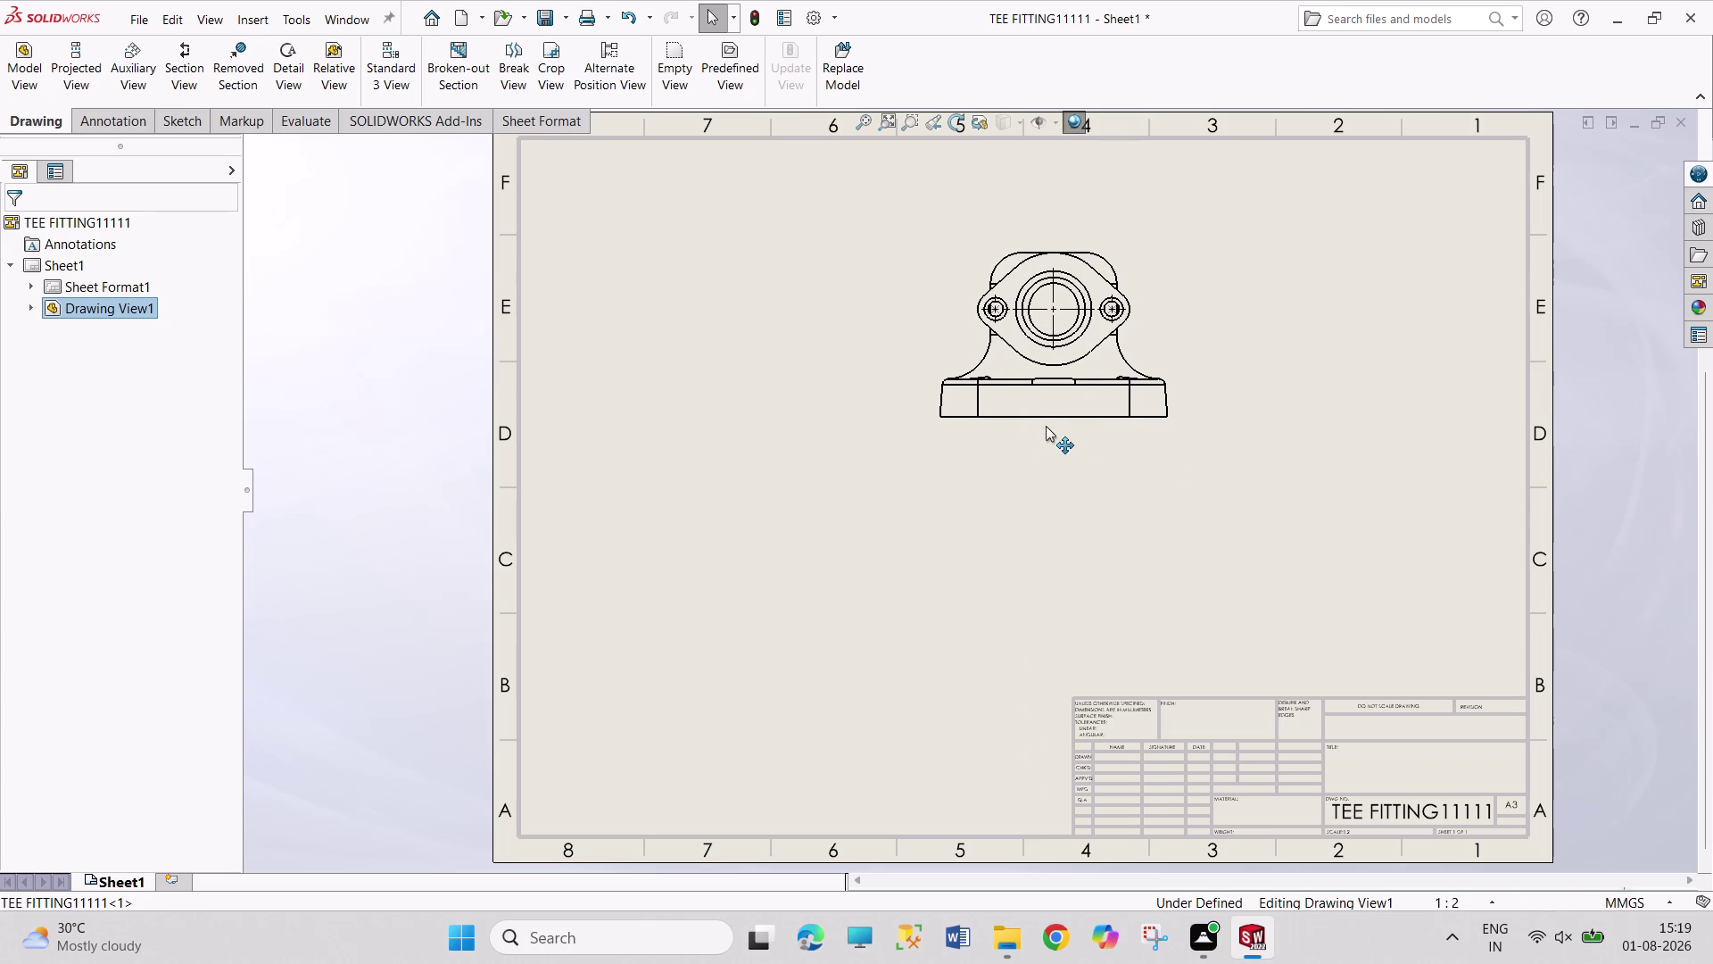
drag(1046, 426, 1081, 406)
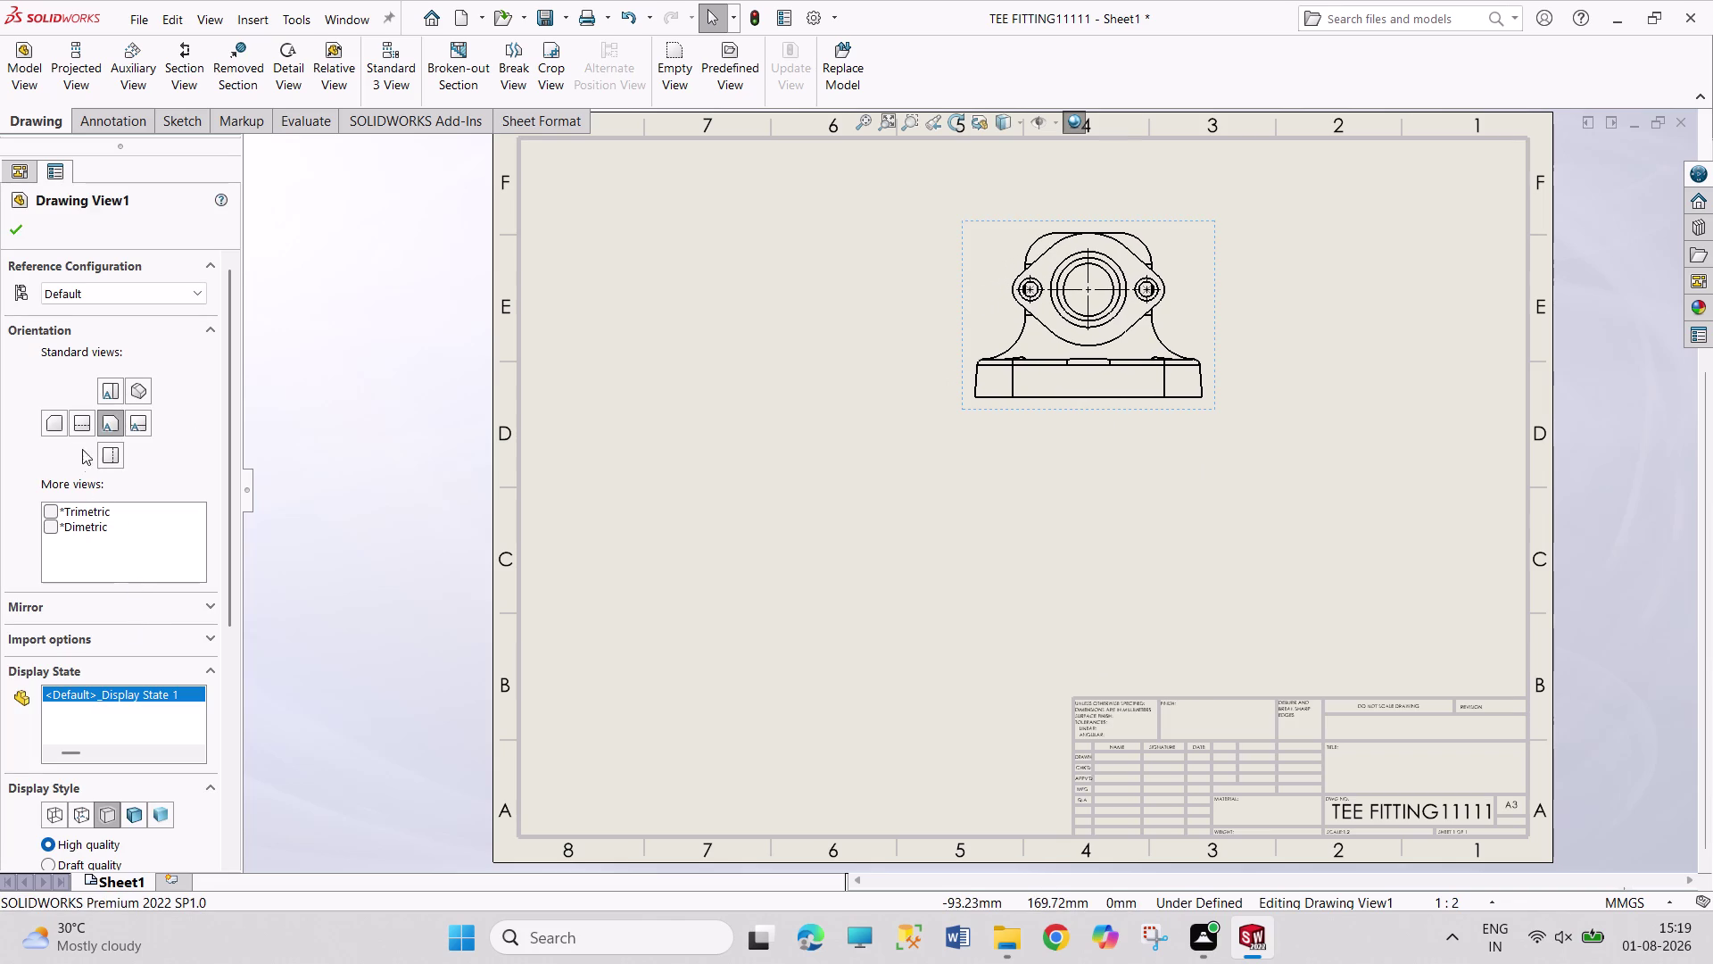
Compare standard orientations, keep Front for Drawing View1, and start a projected view.
click(82, 426)
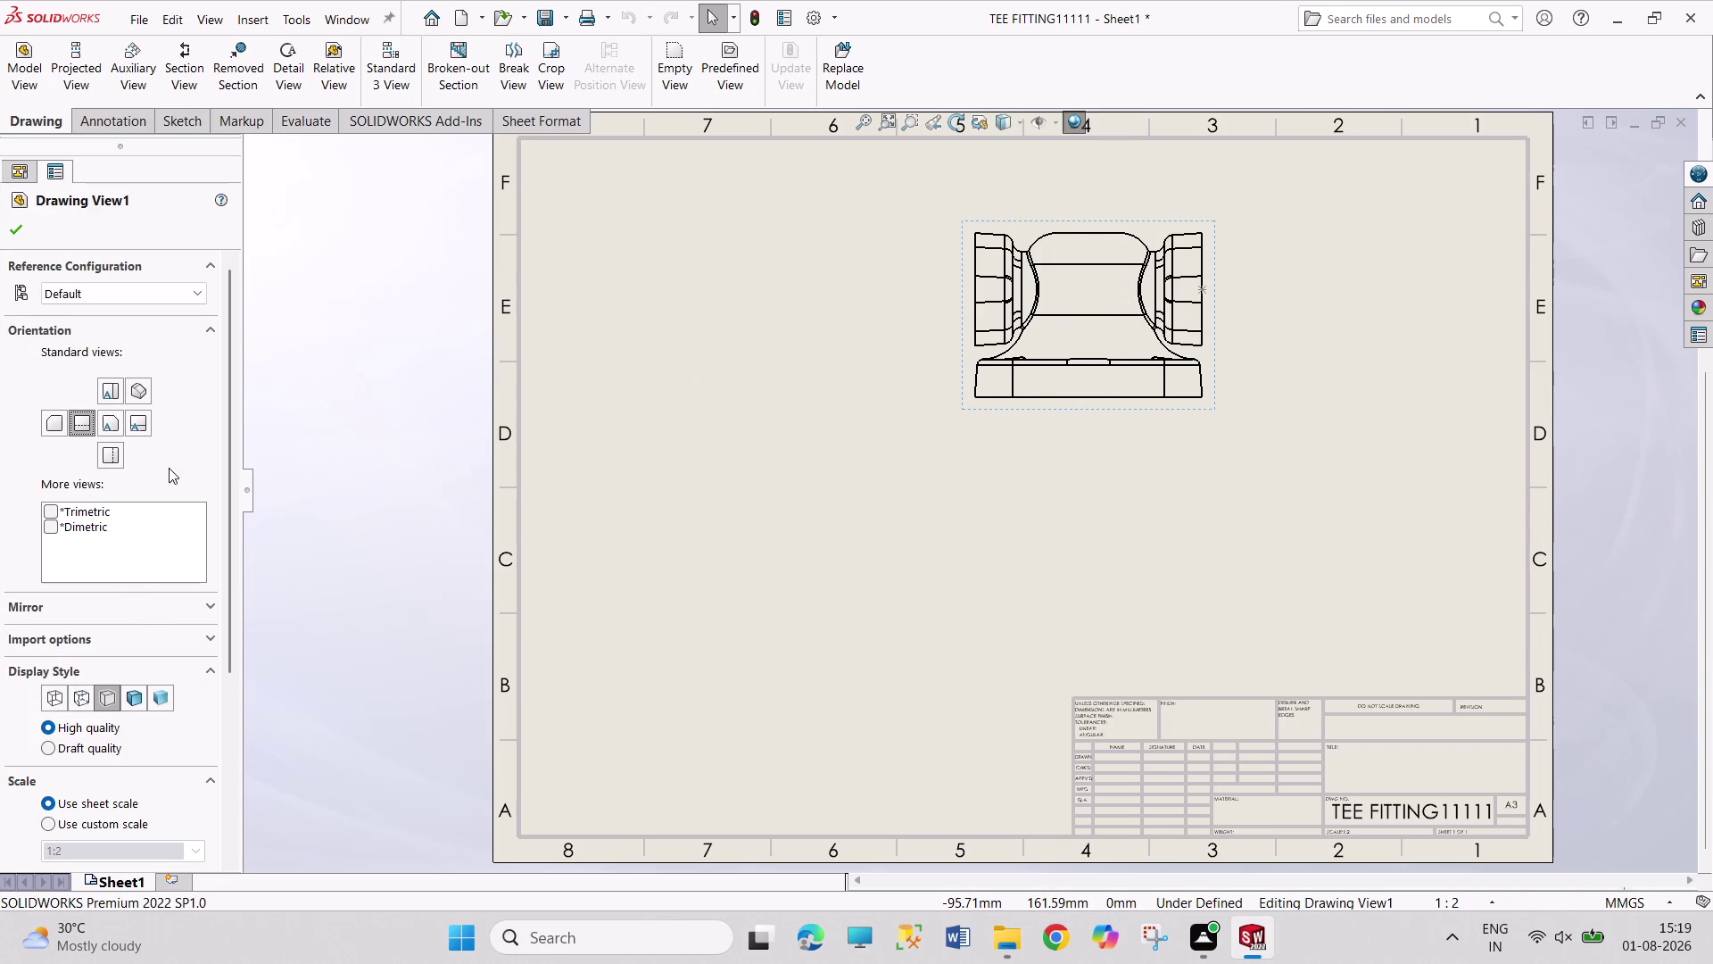
click(108, 423)
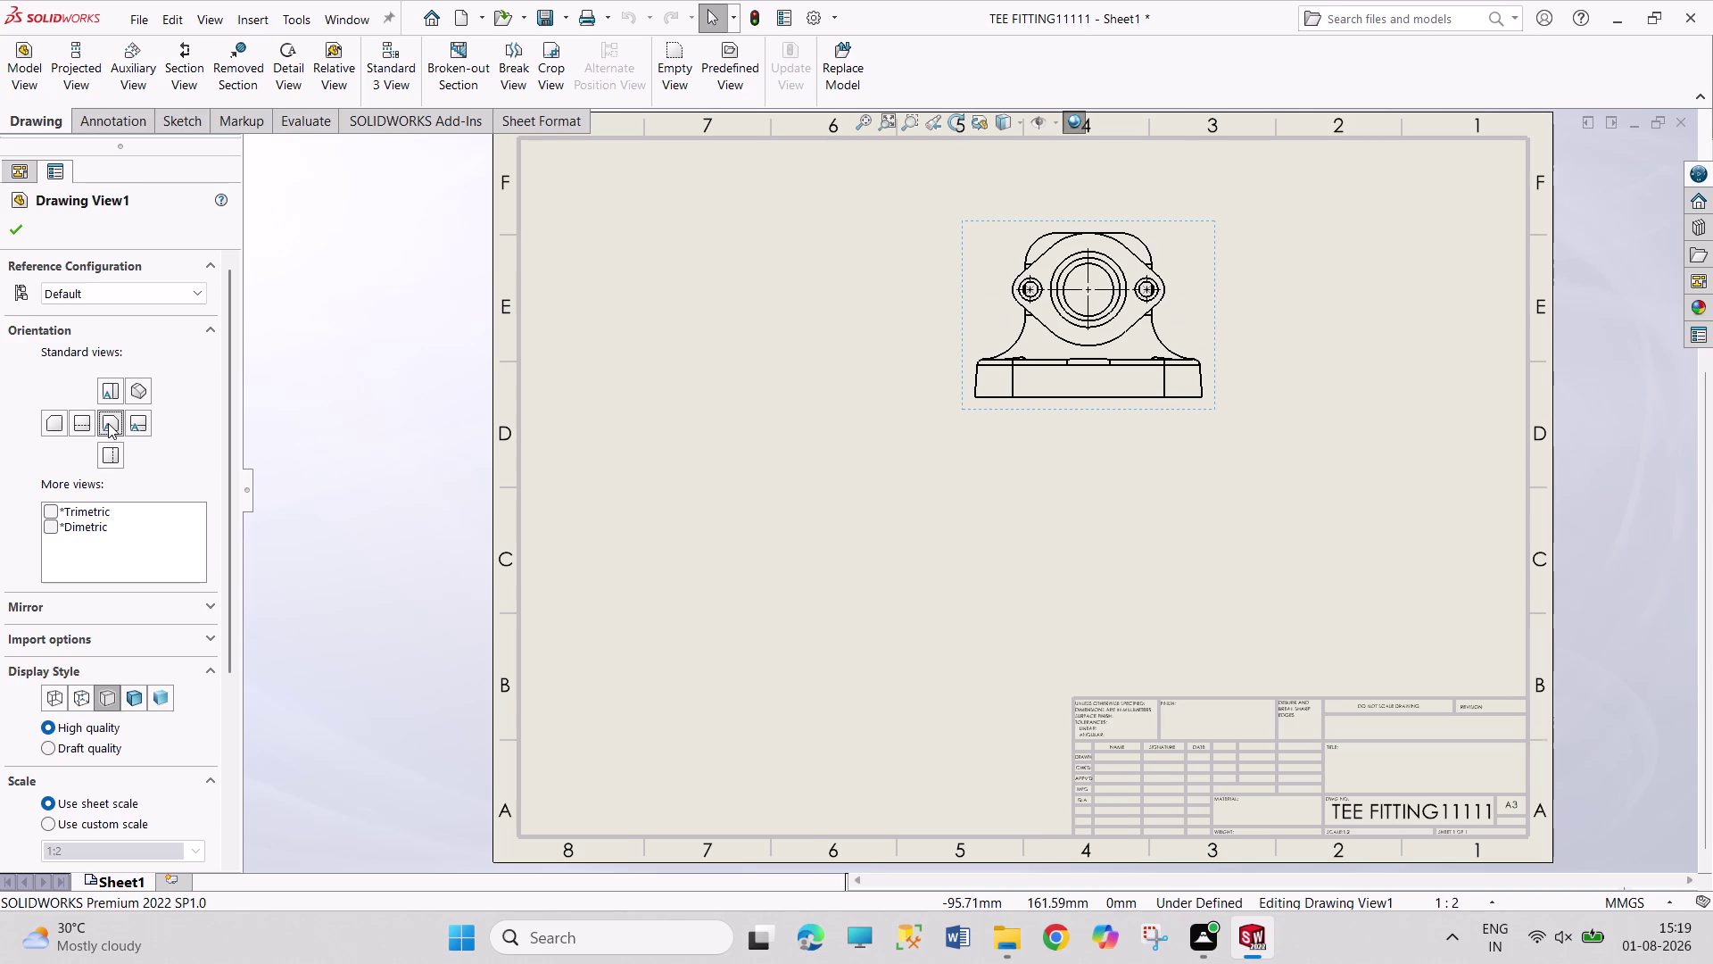
click(136, 424)
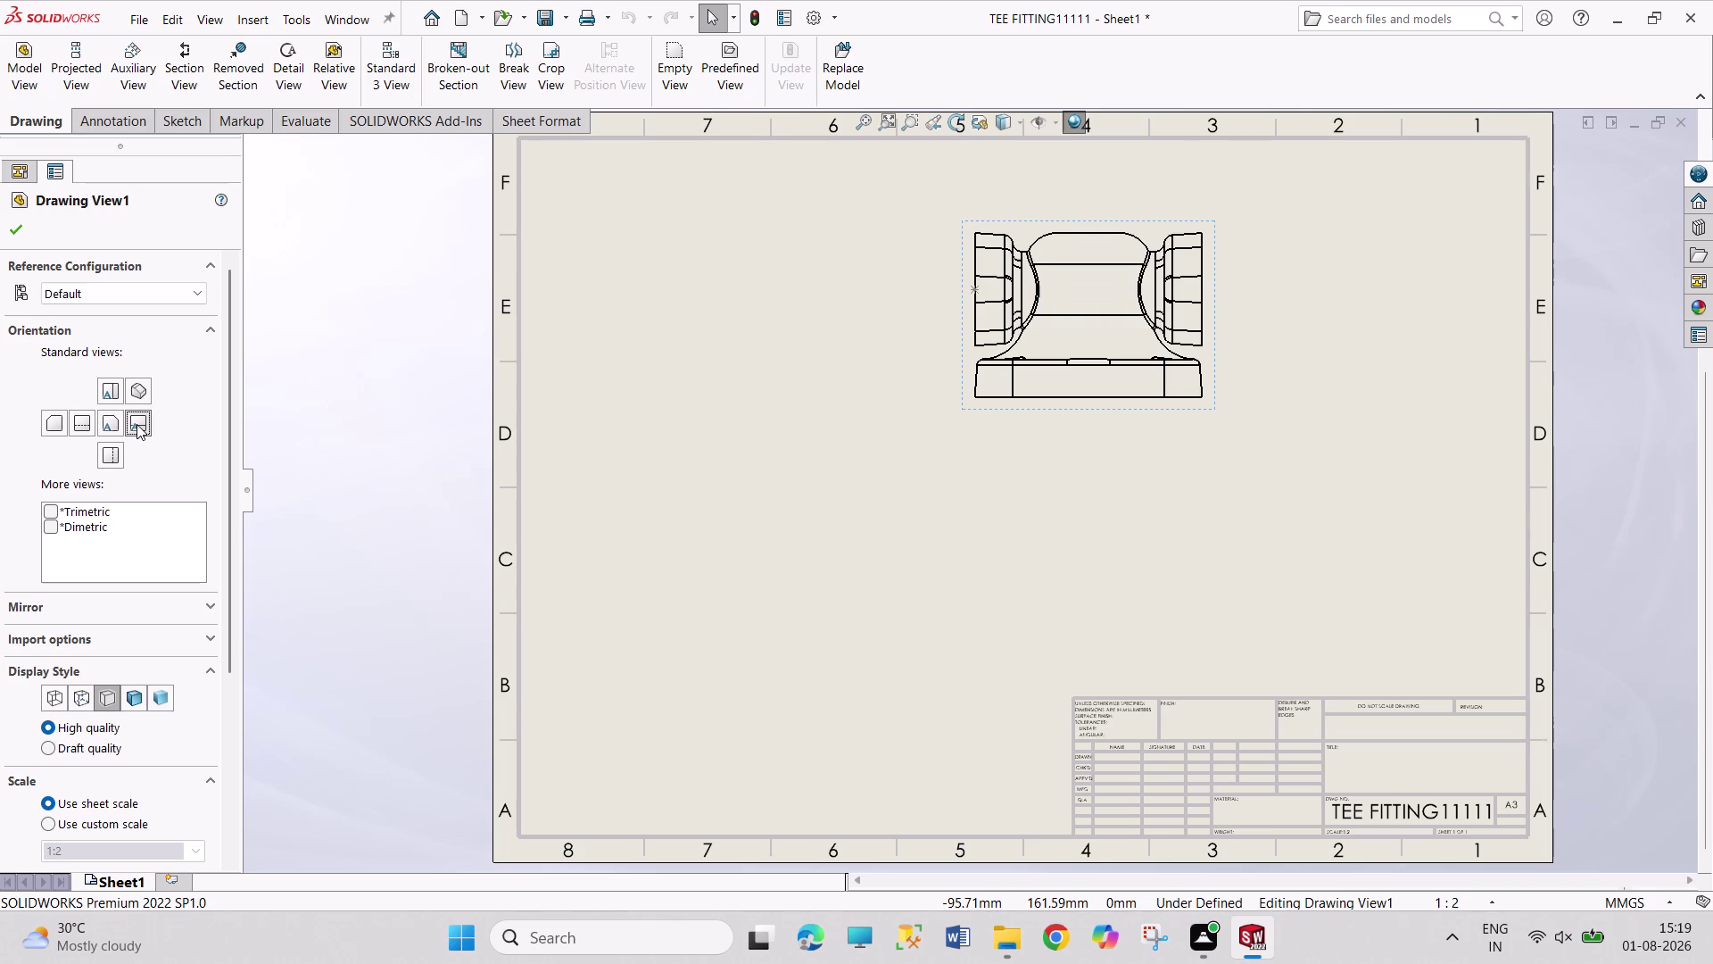
click(111, 422)
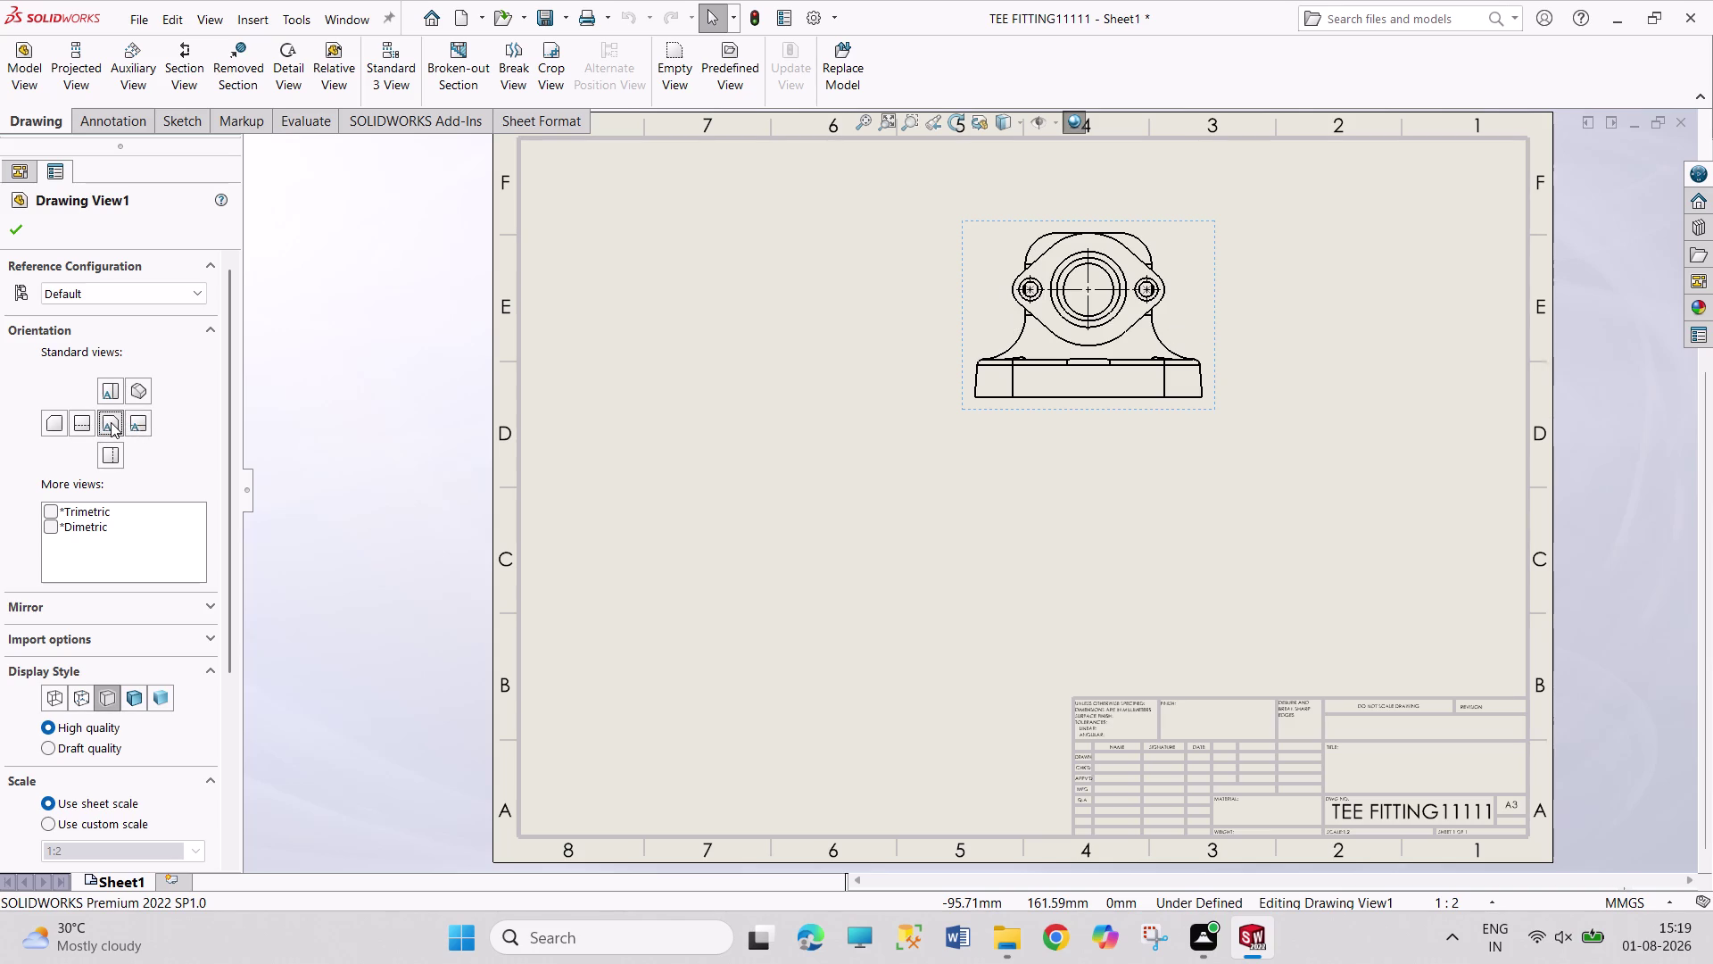
click(15, 236)
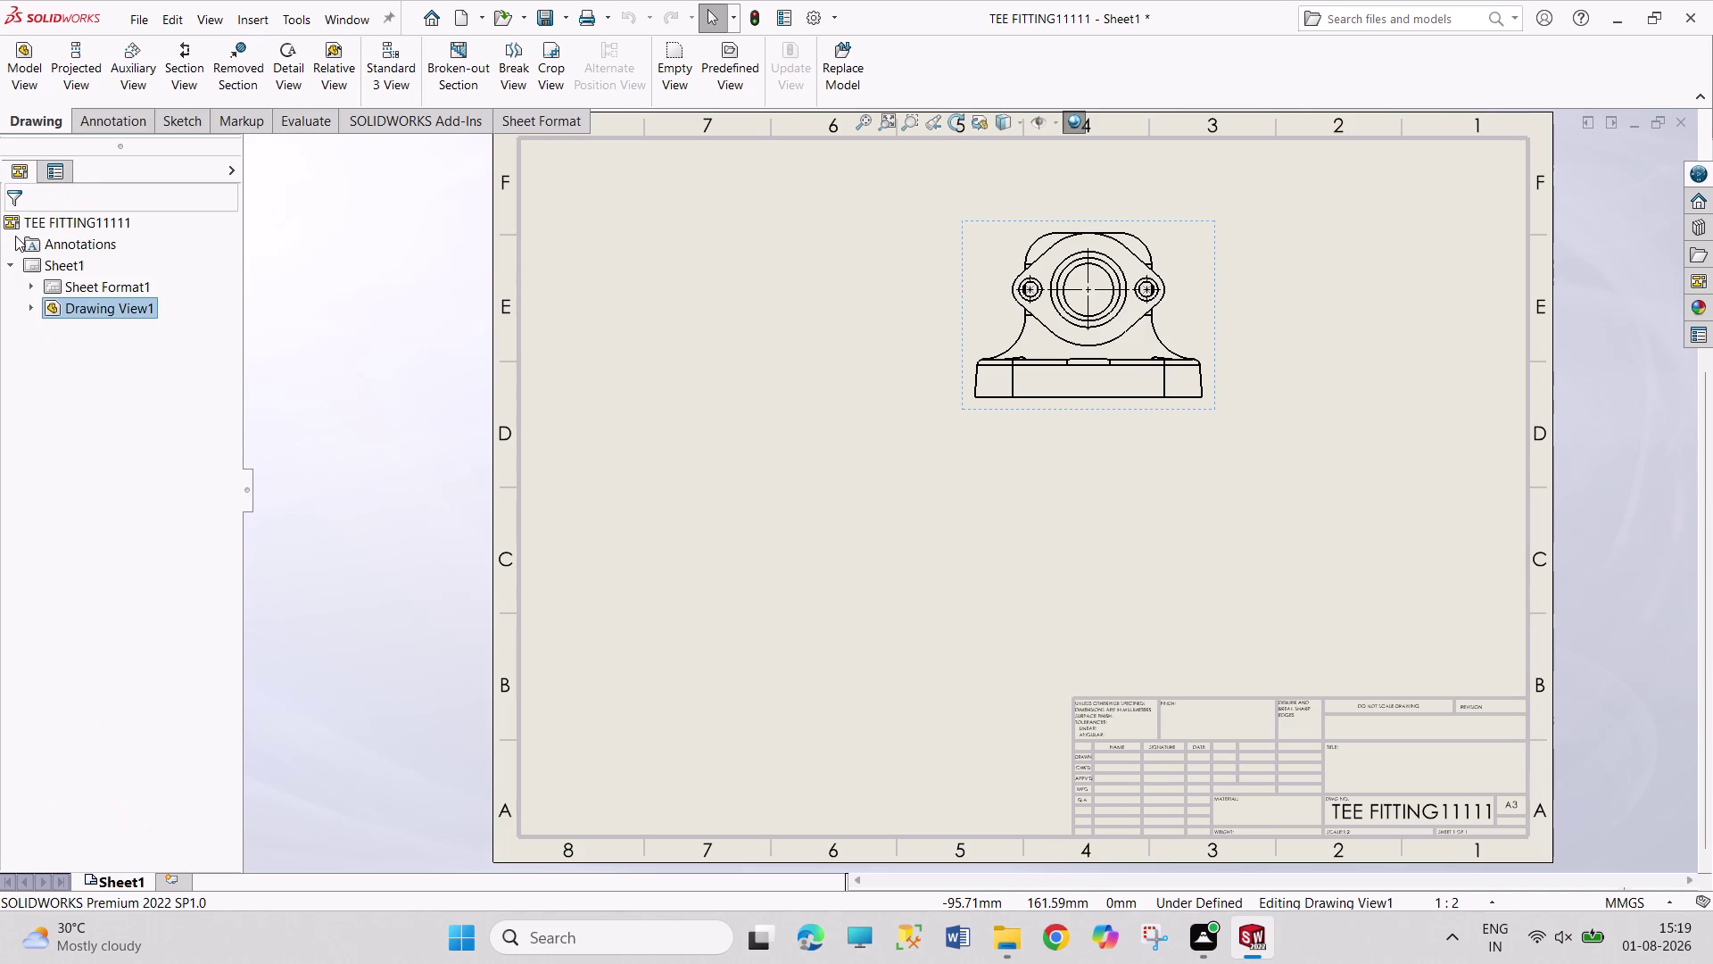
click(83, 78)
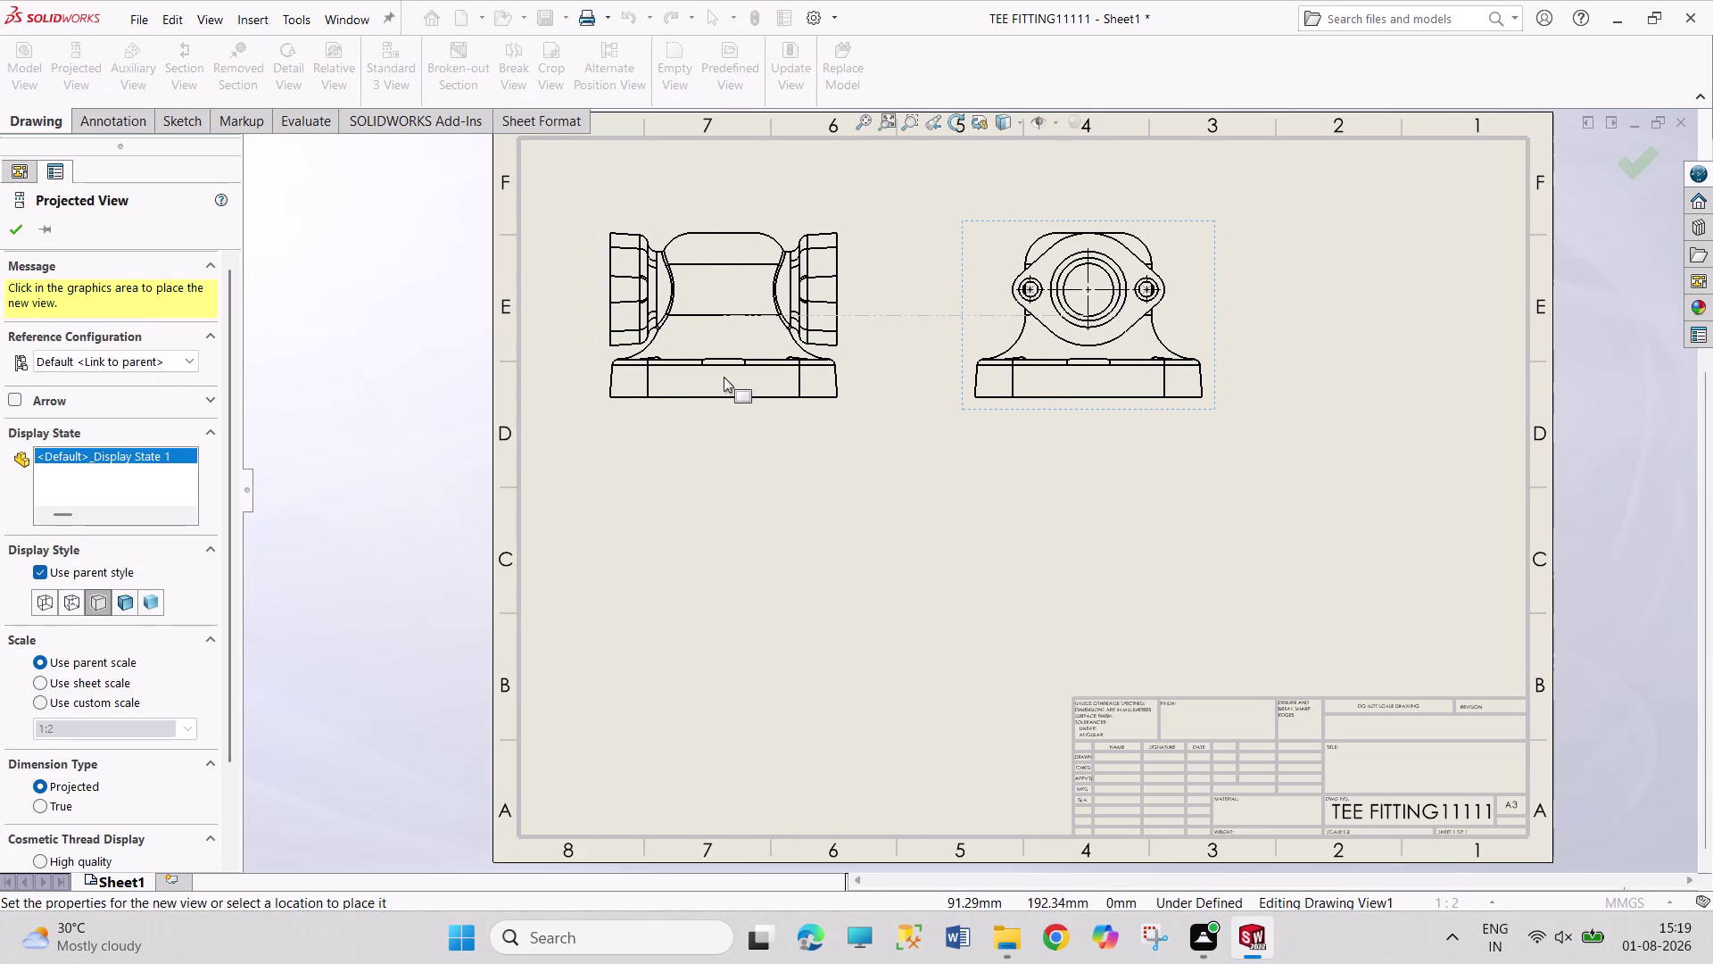
Place the projected side view, then project a top view below it.
click(723, 377)
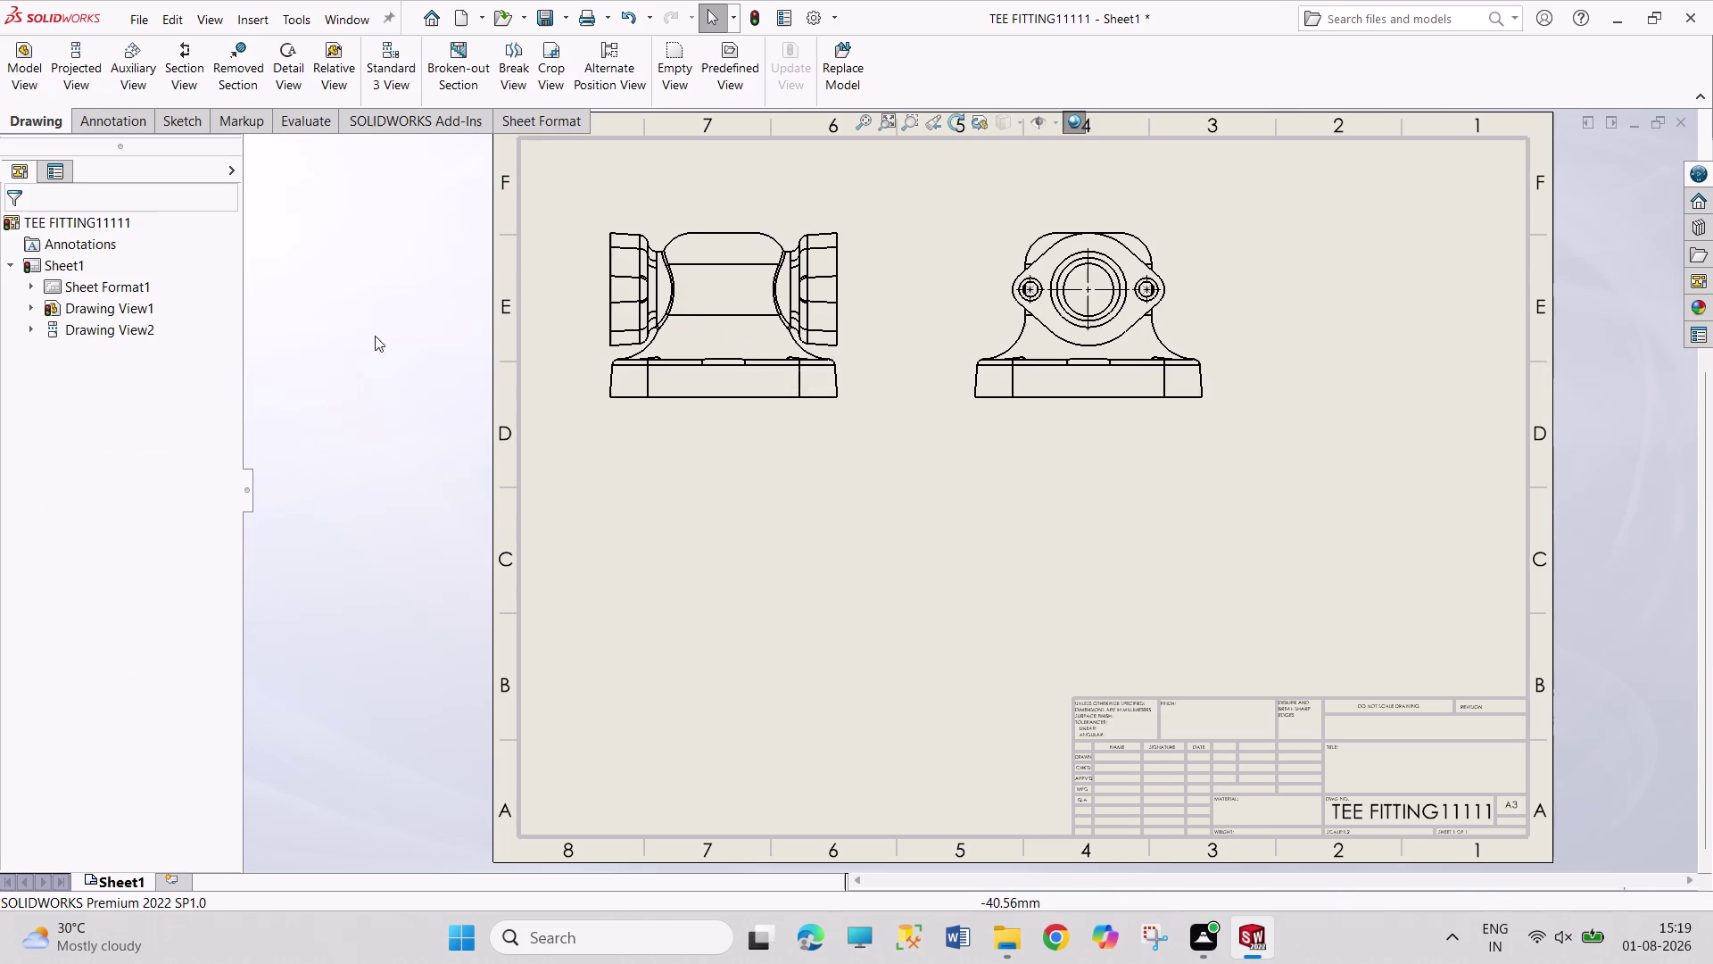
click(77, 76)
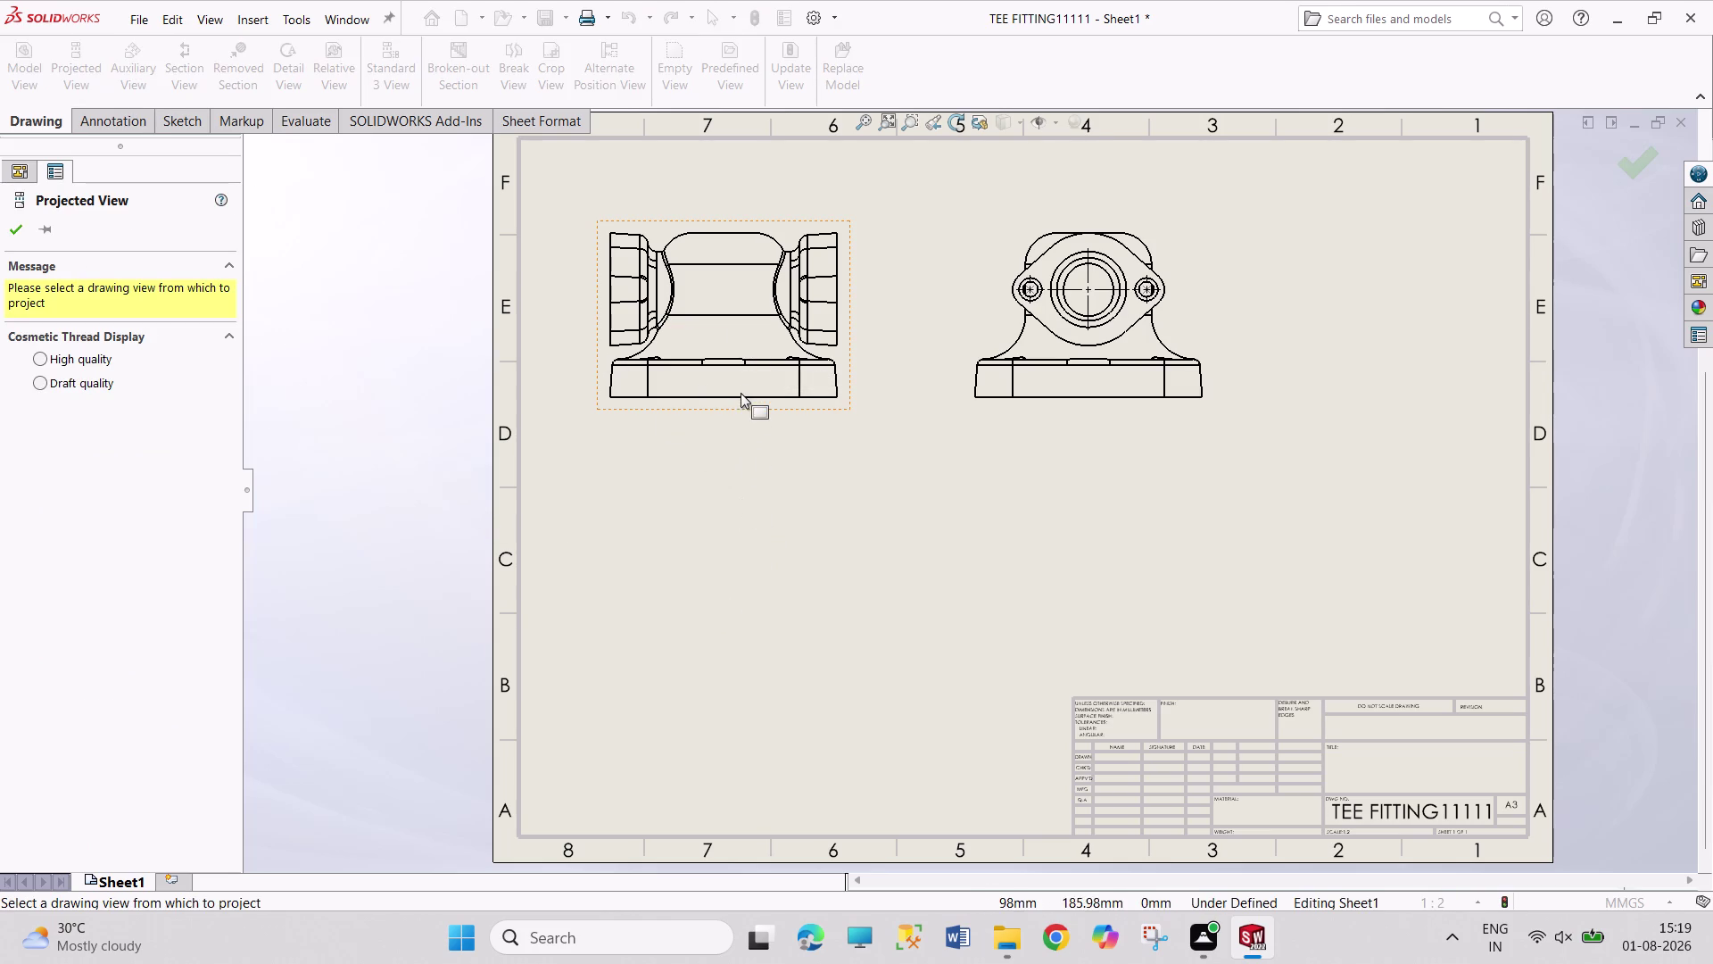
click(741, 387)
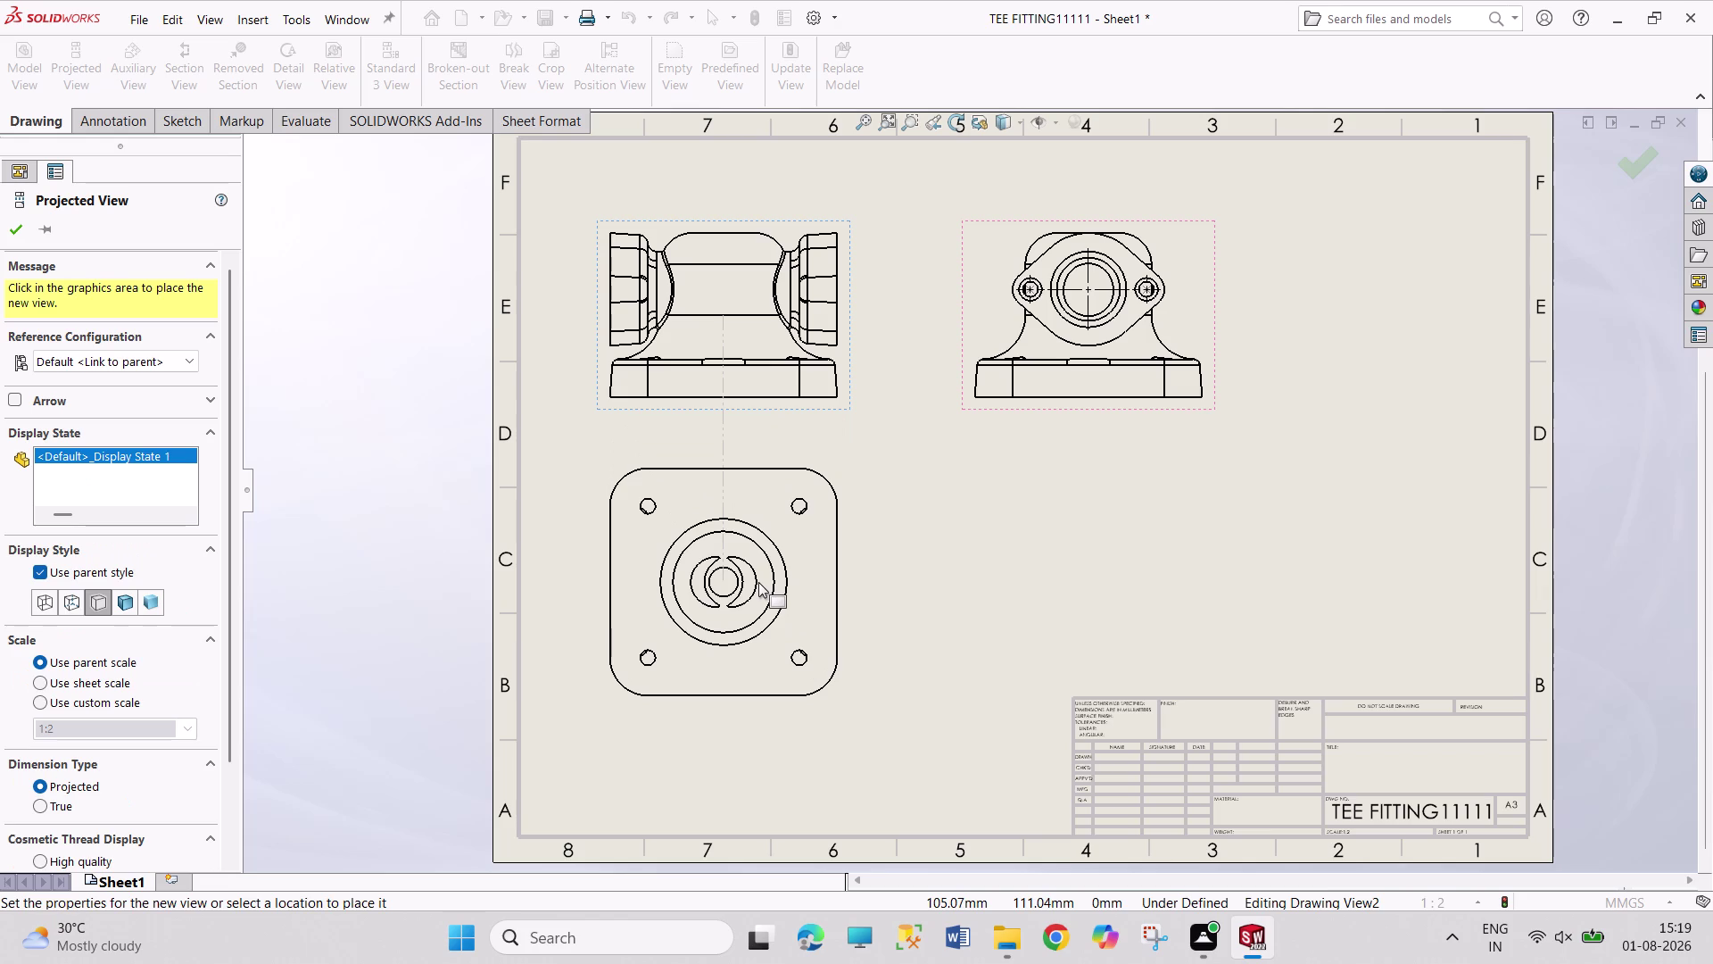
click(759, 582)
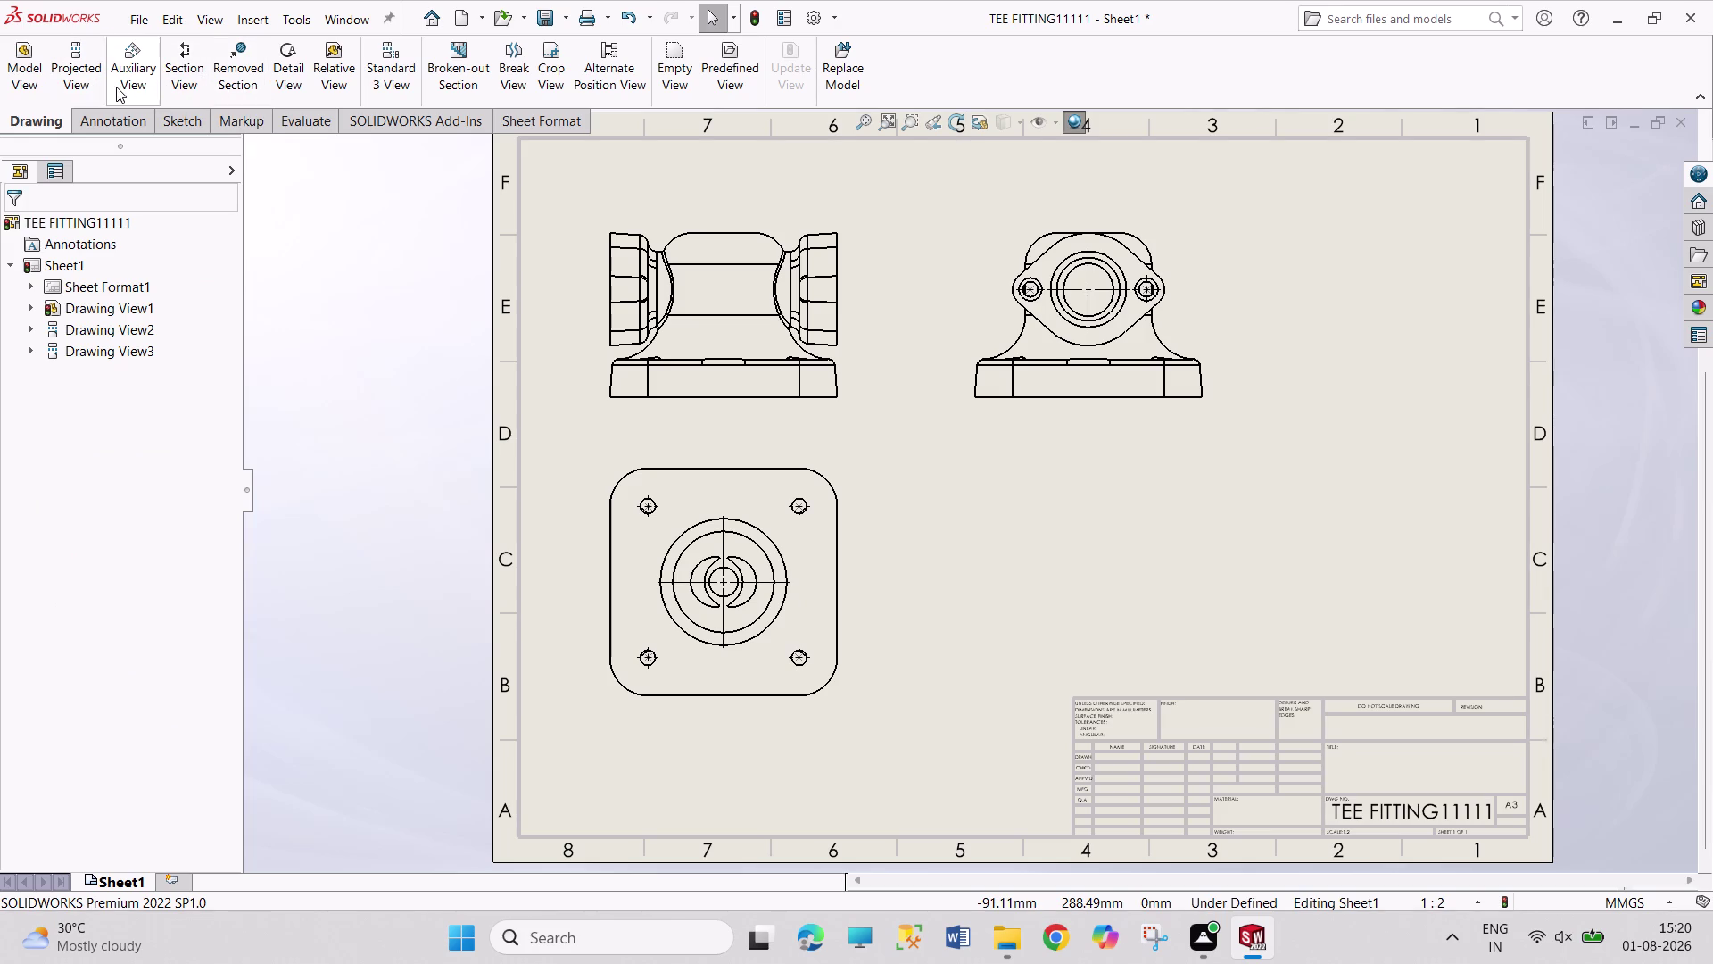
click(90, 80)
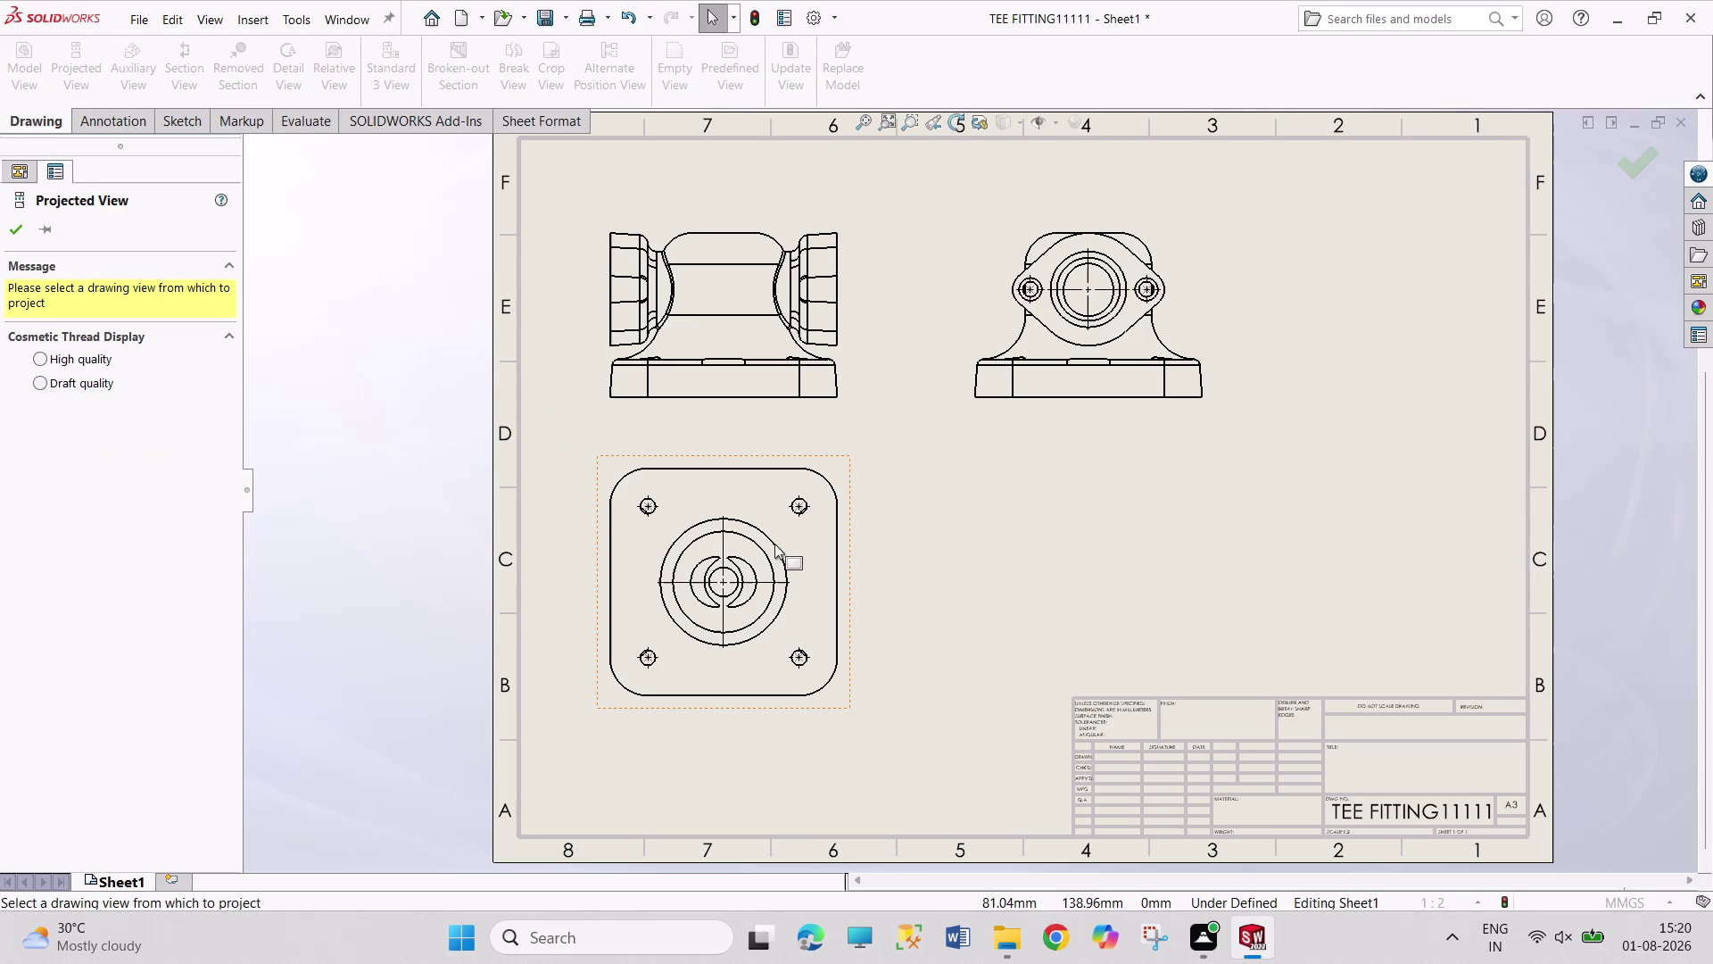
click(835, 587)
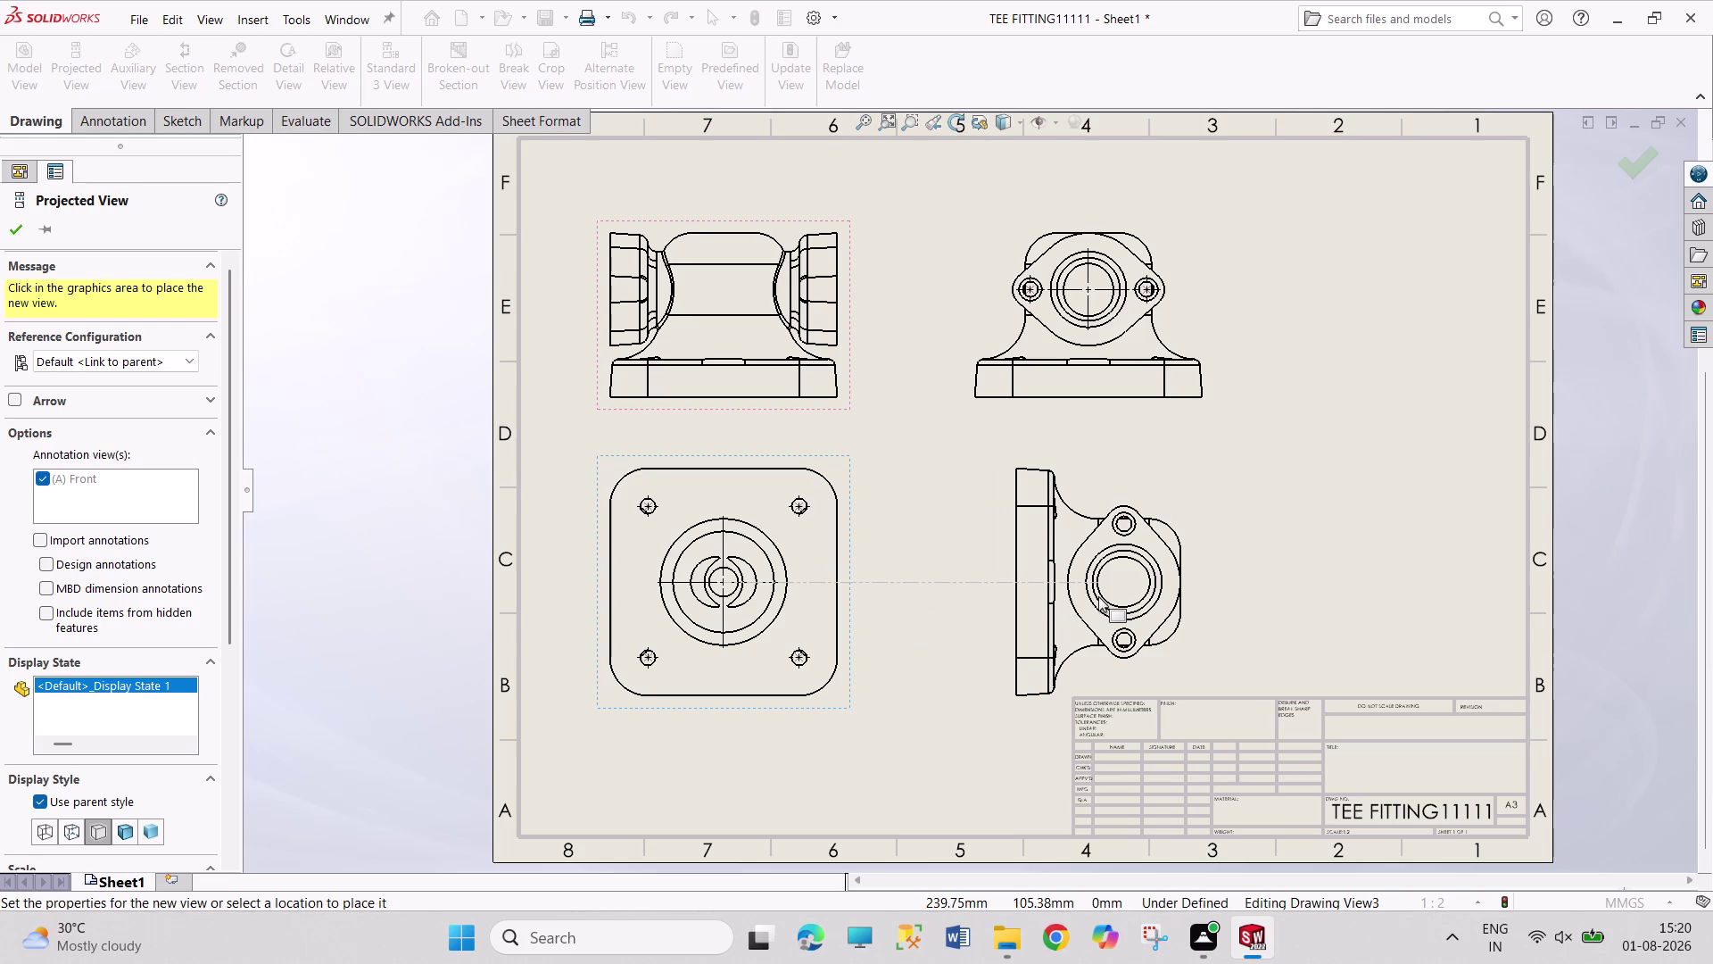
key(Escape)
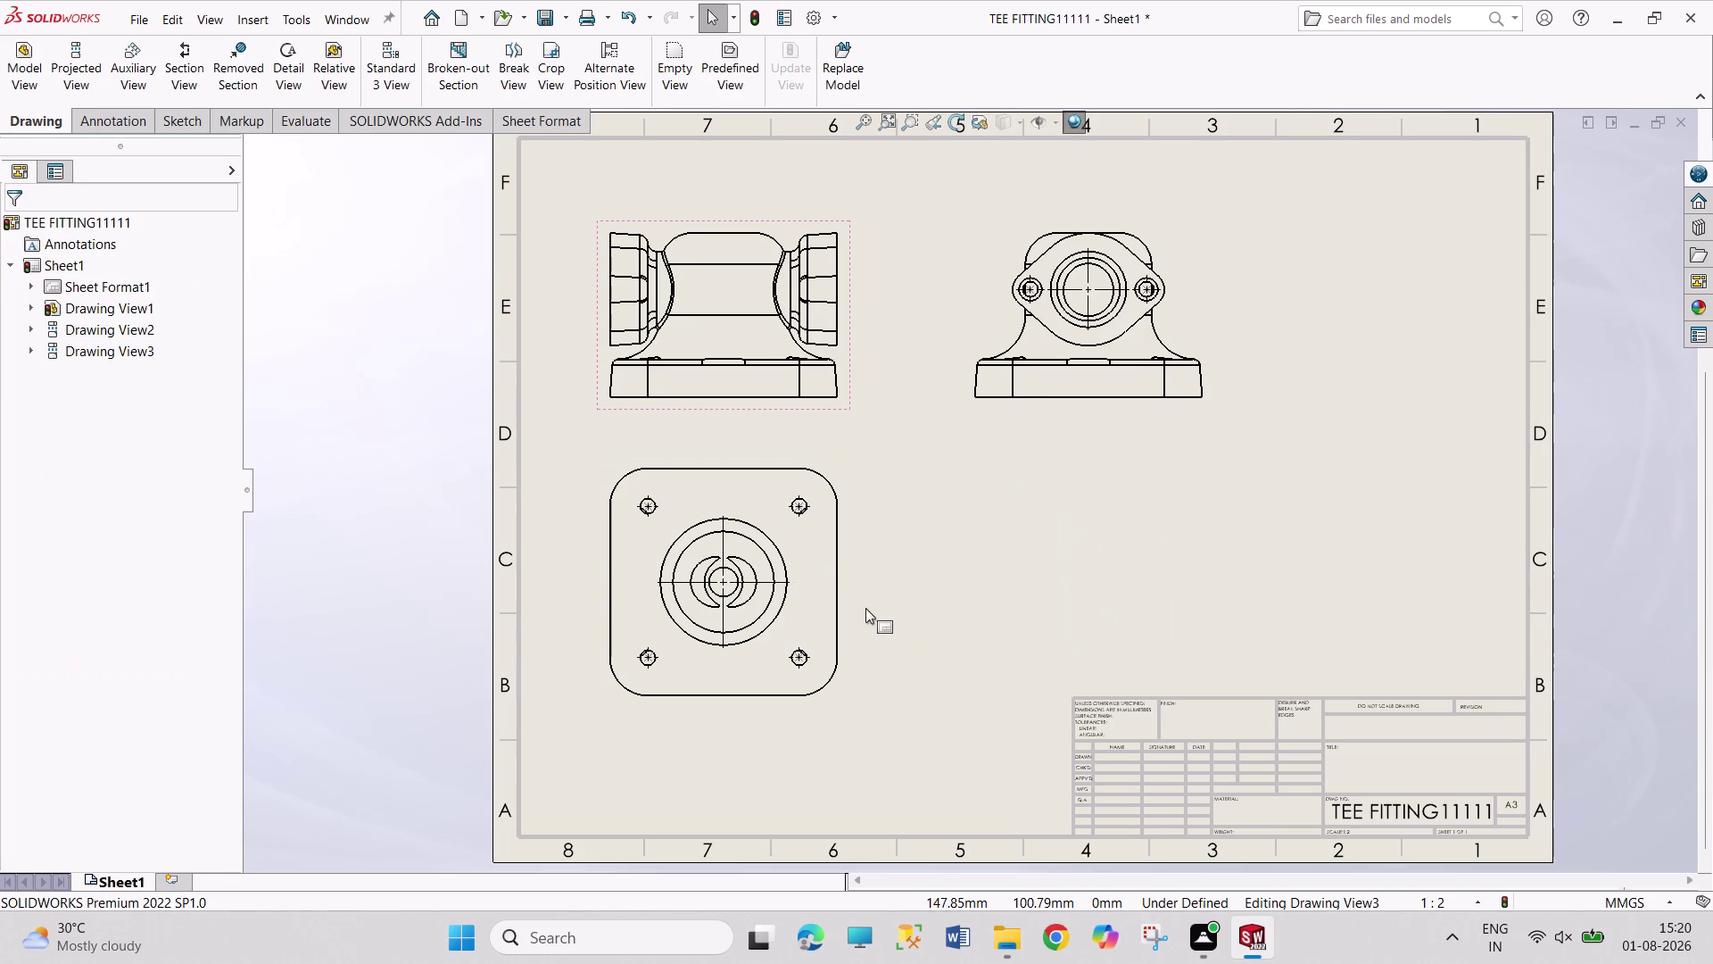
Override the parent style and set Drawing View3 to Hidden Lines Visible.
click(837, 603)
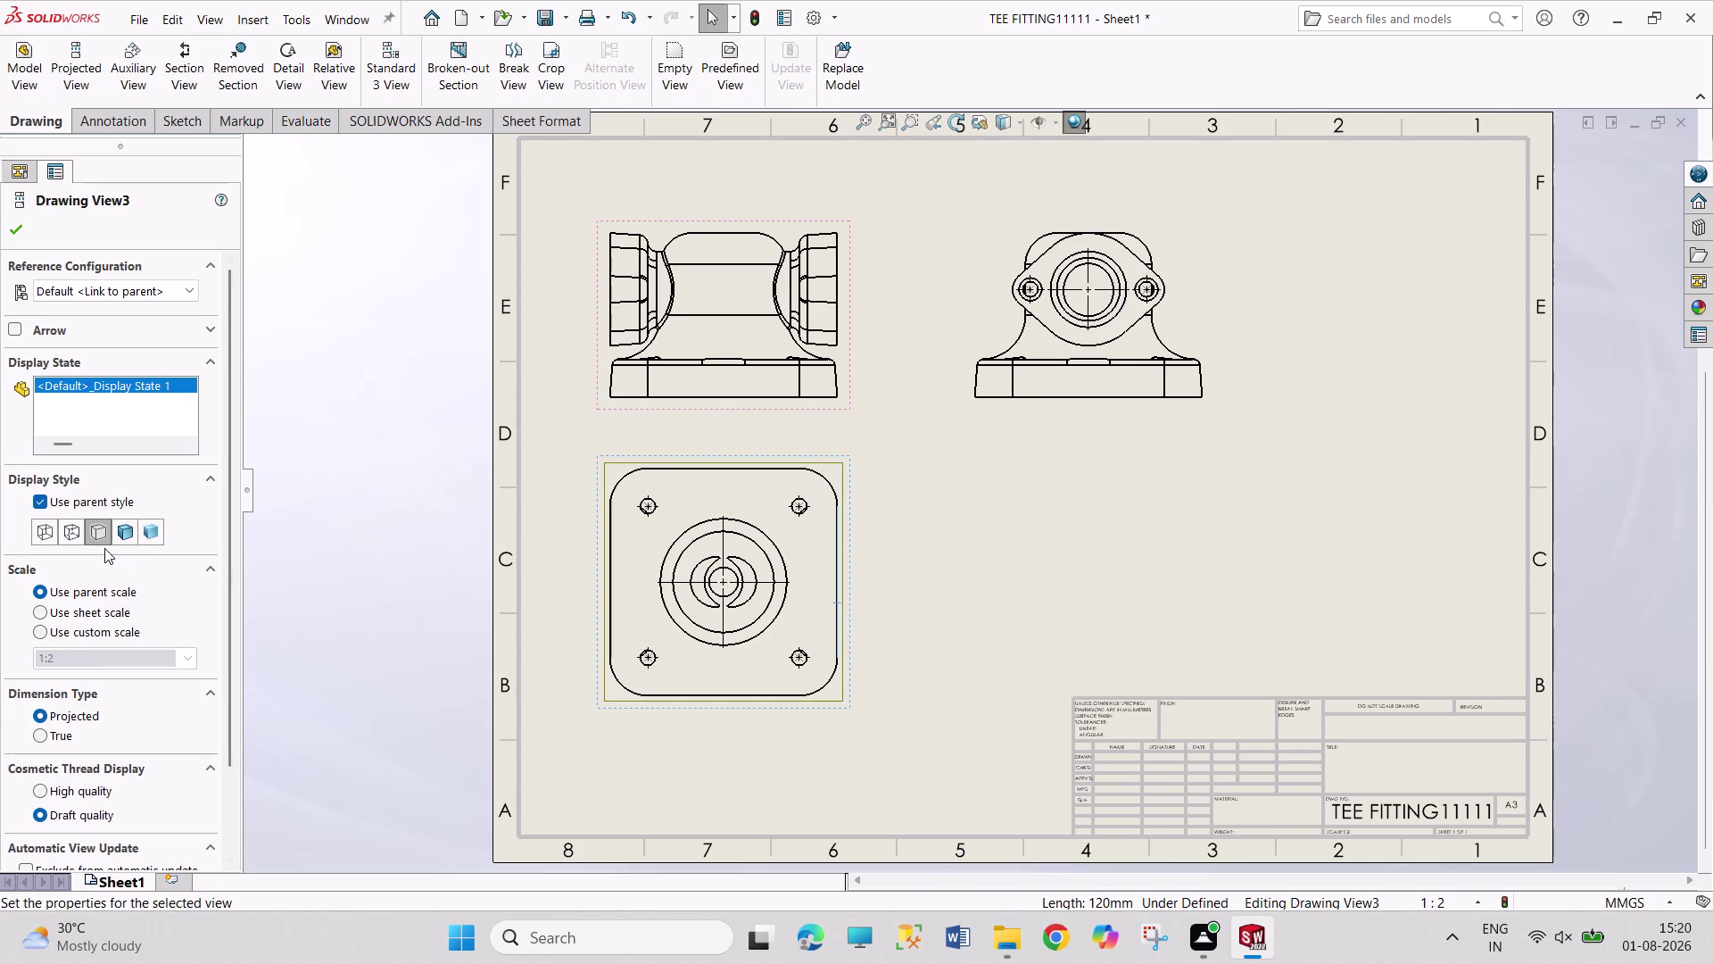
scroll(down, 3)
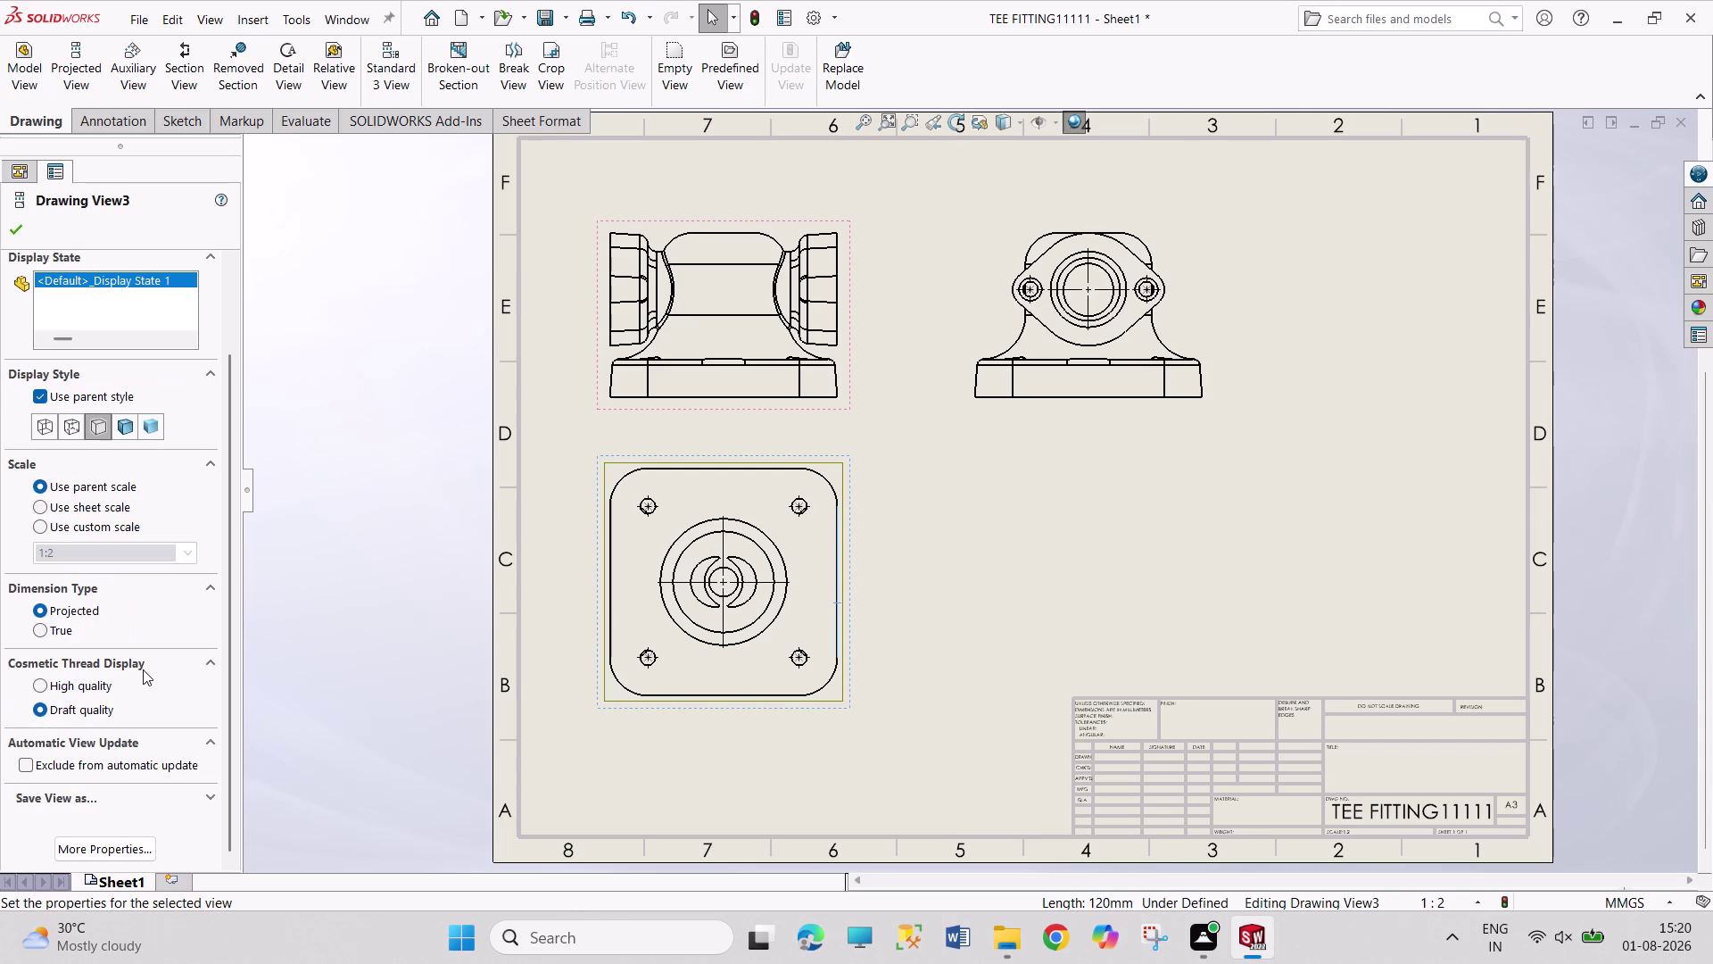
scroll(up, 3)
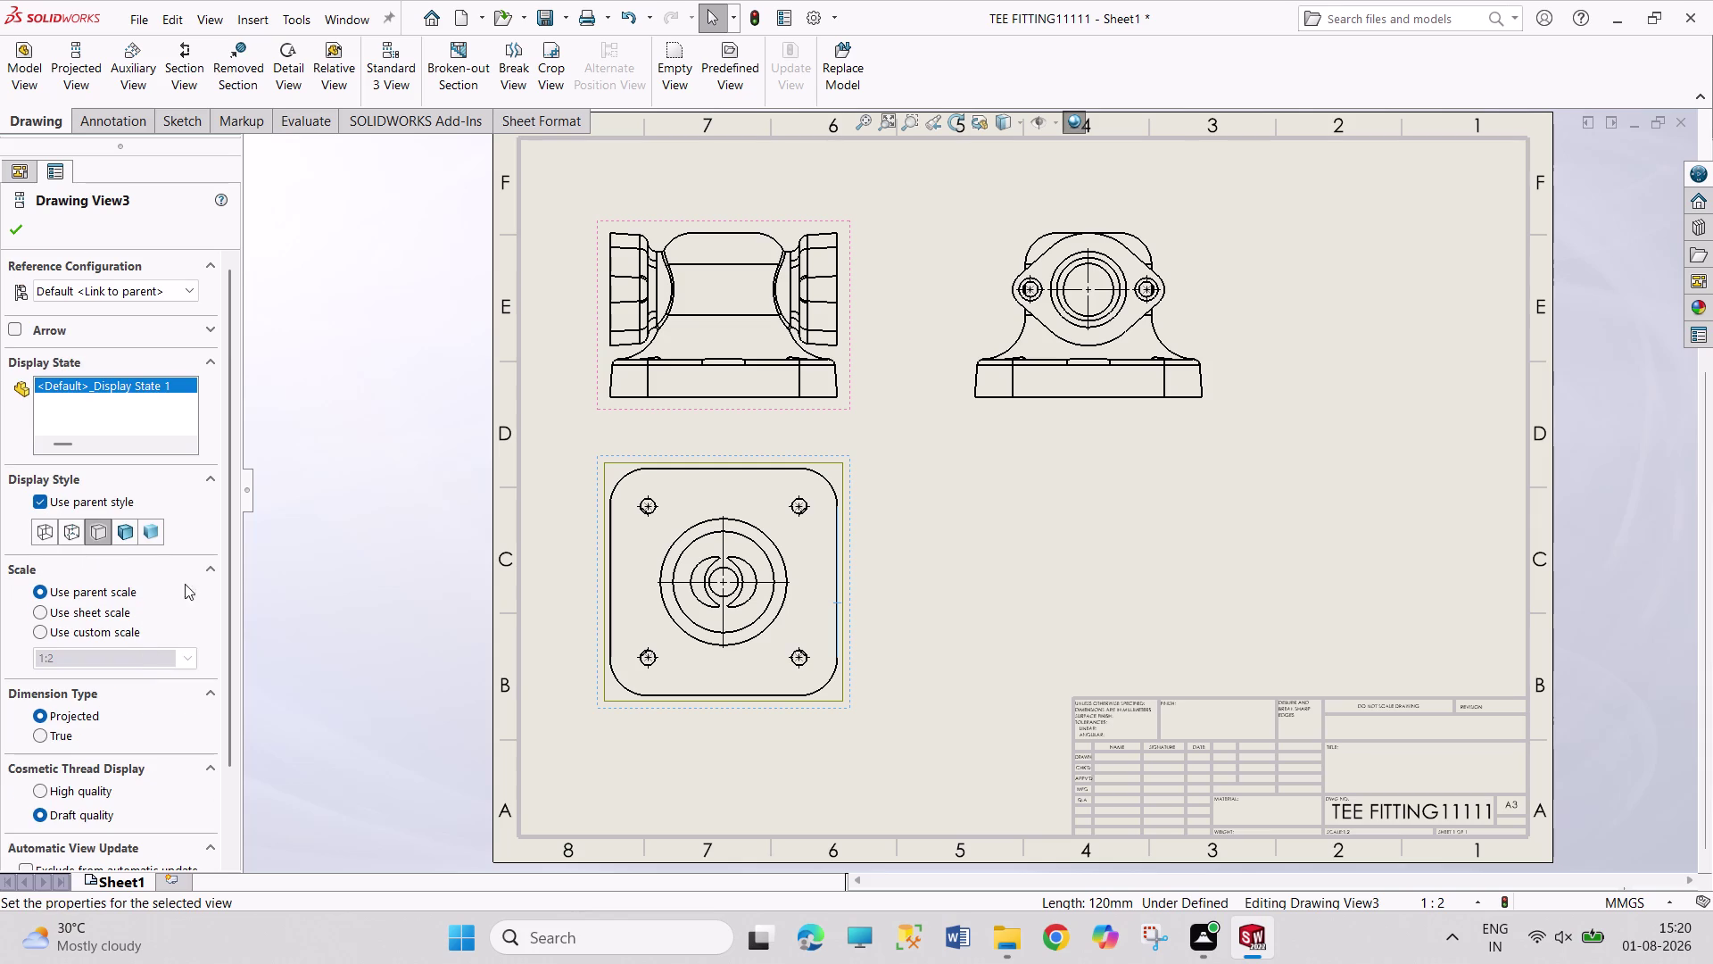
click(66, 536)
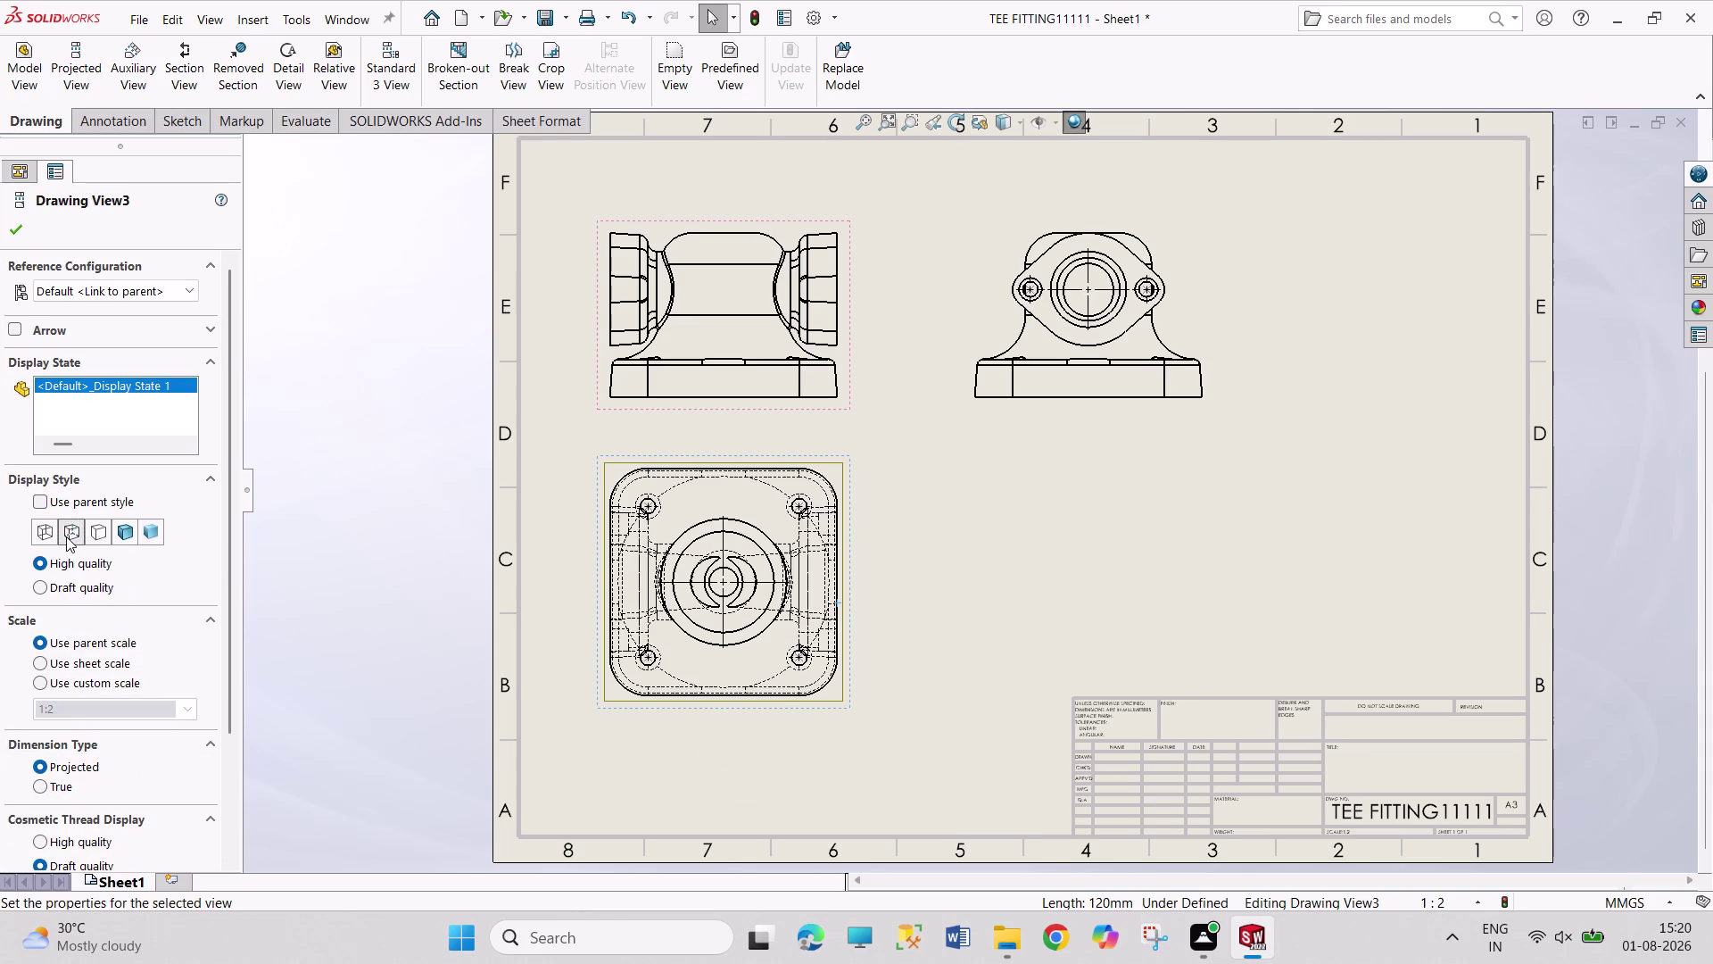
click(37, 527)
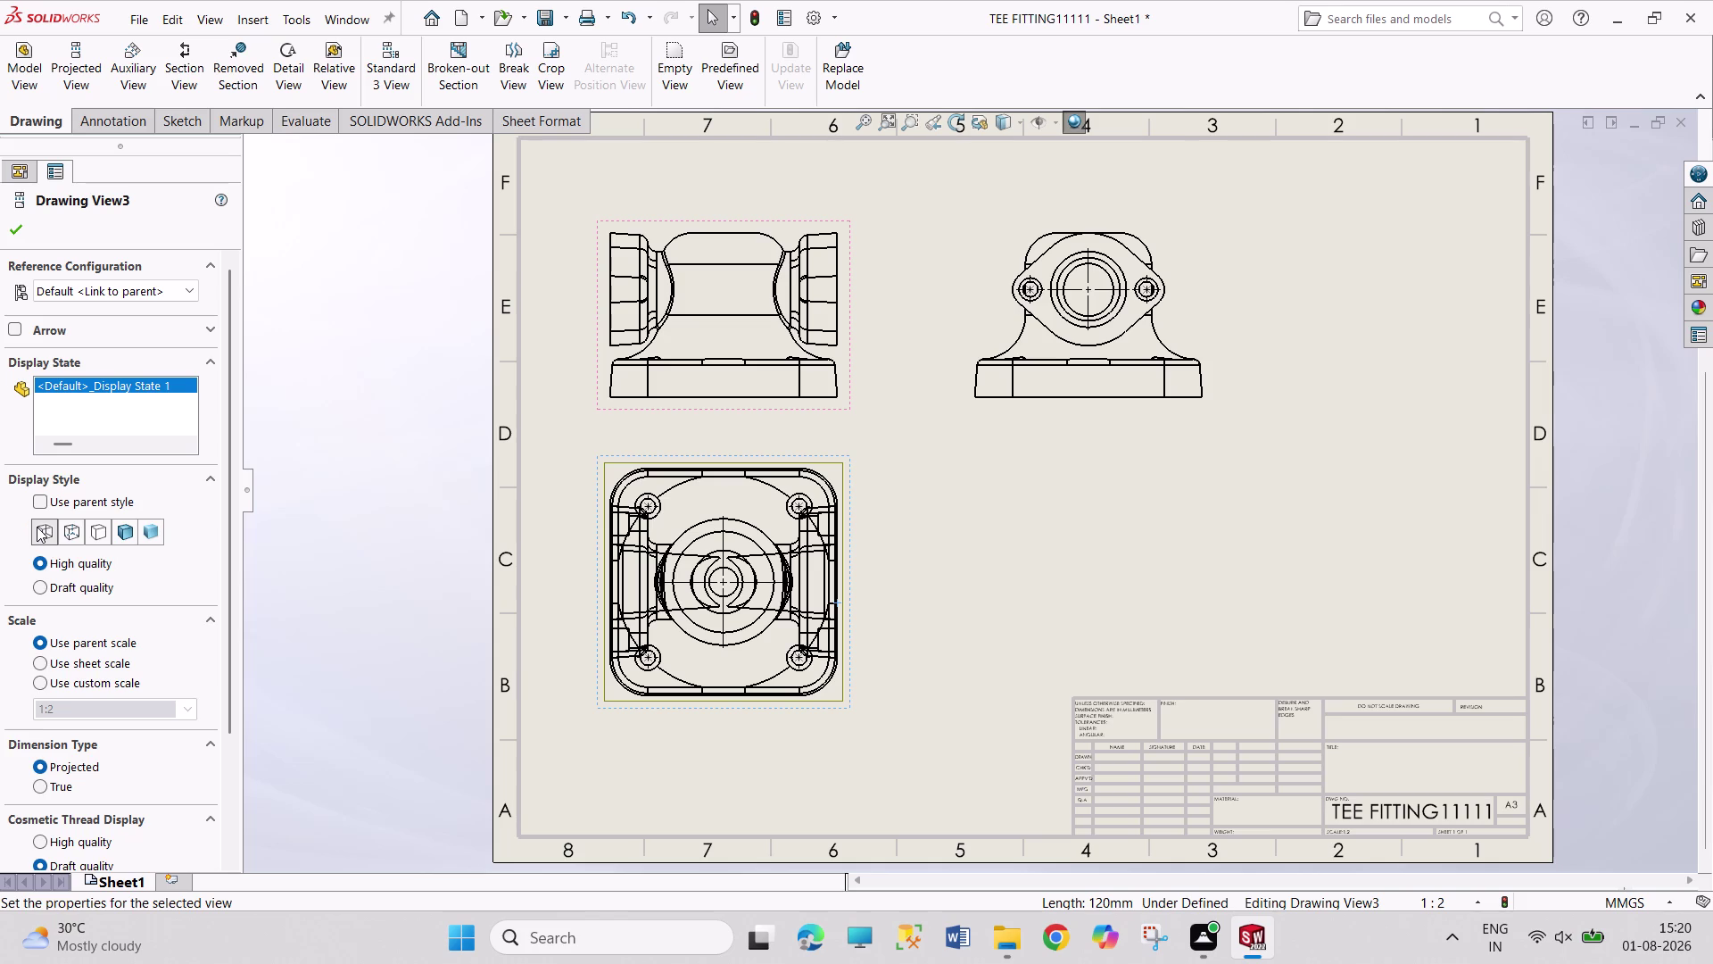
click(96, 533)
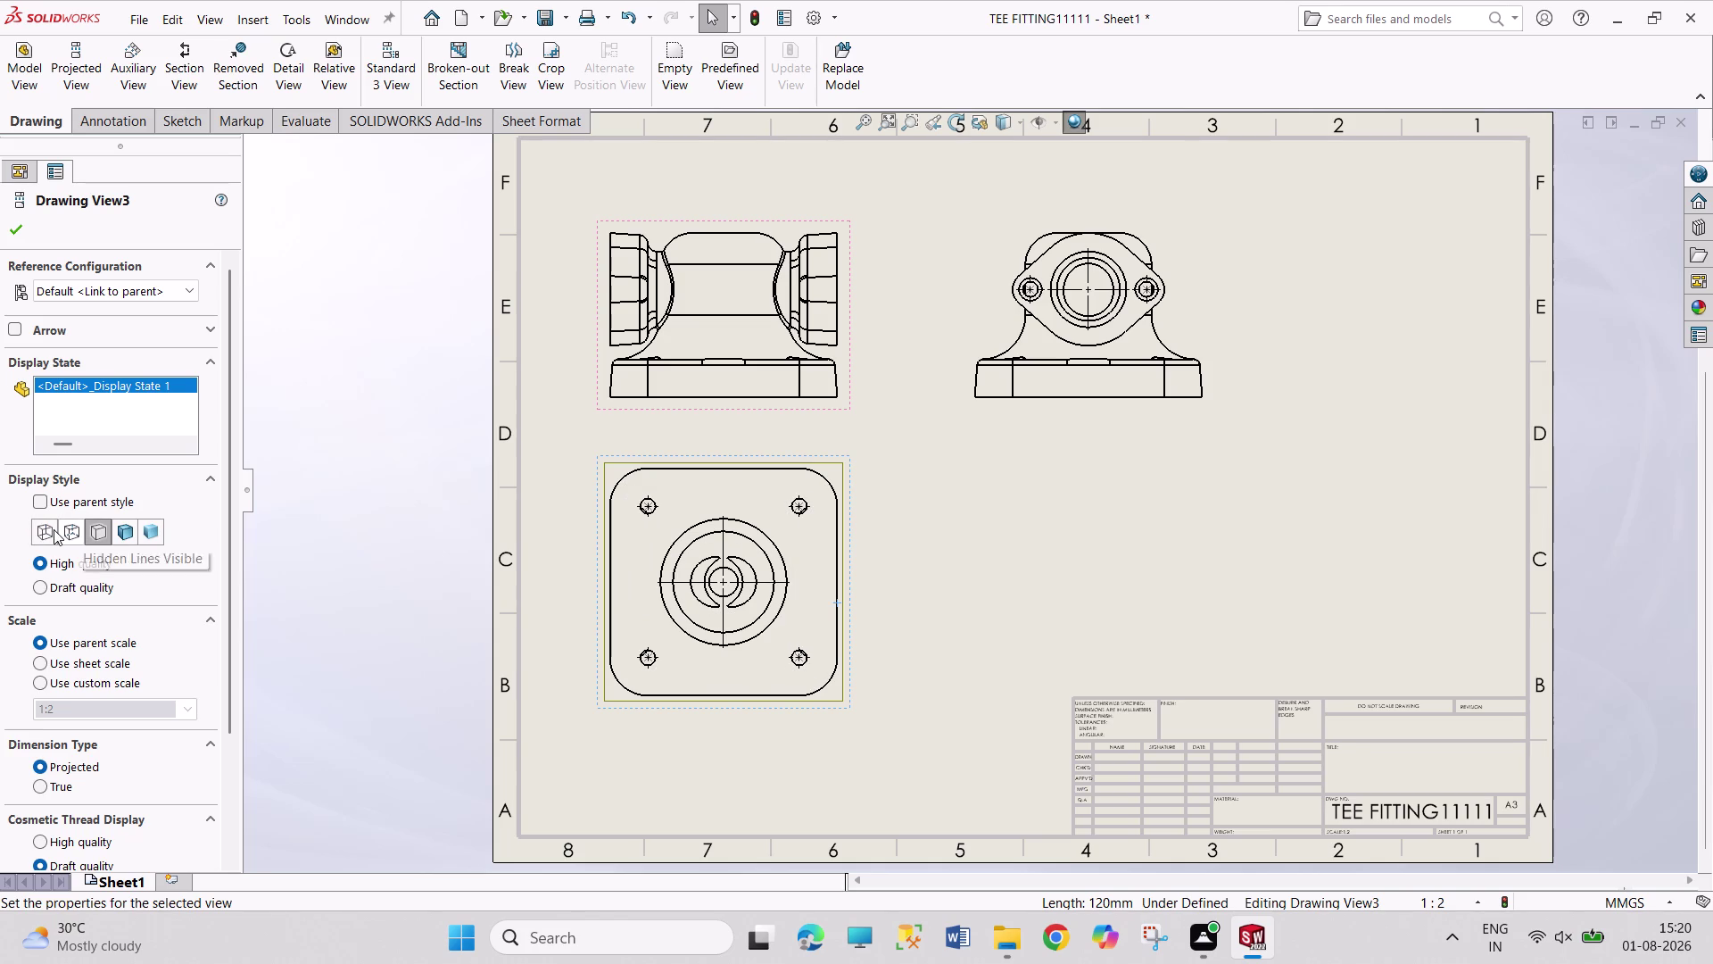
click(53, 529)
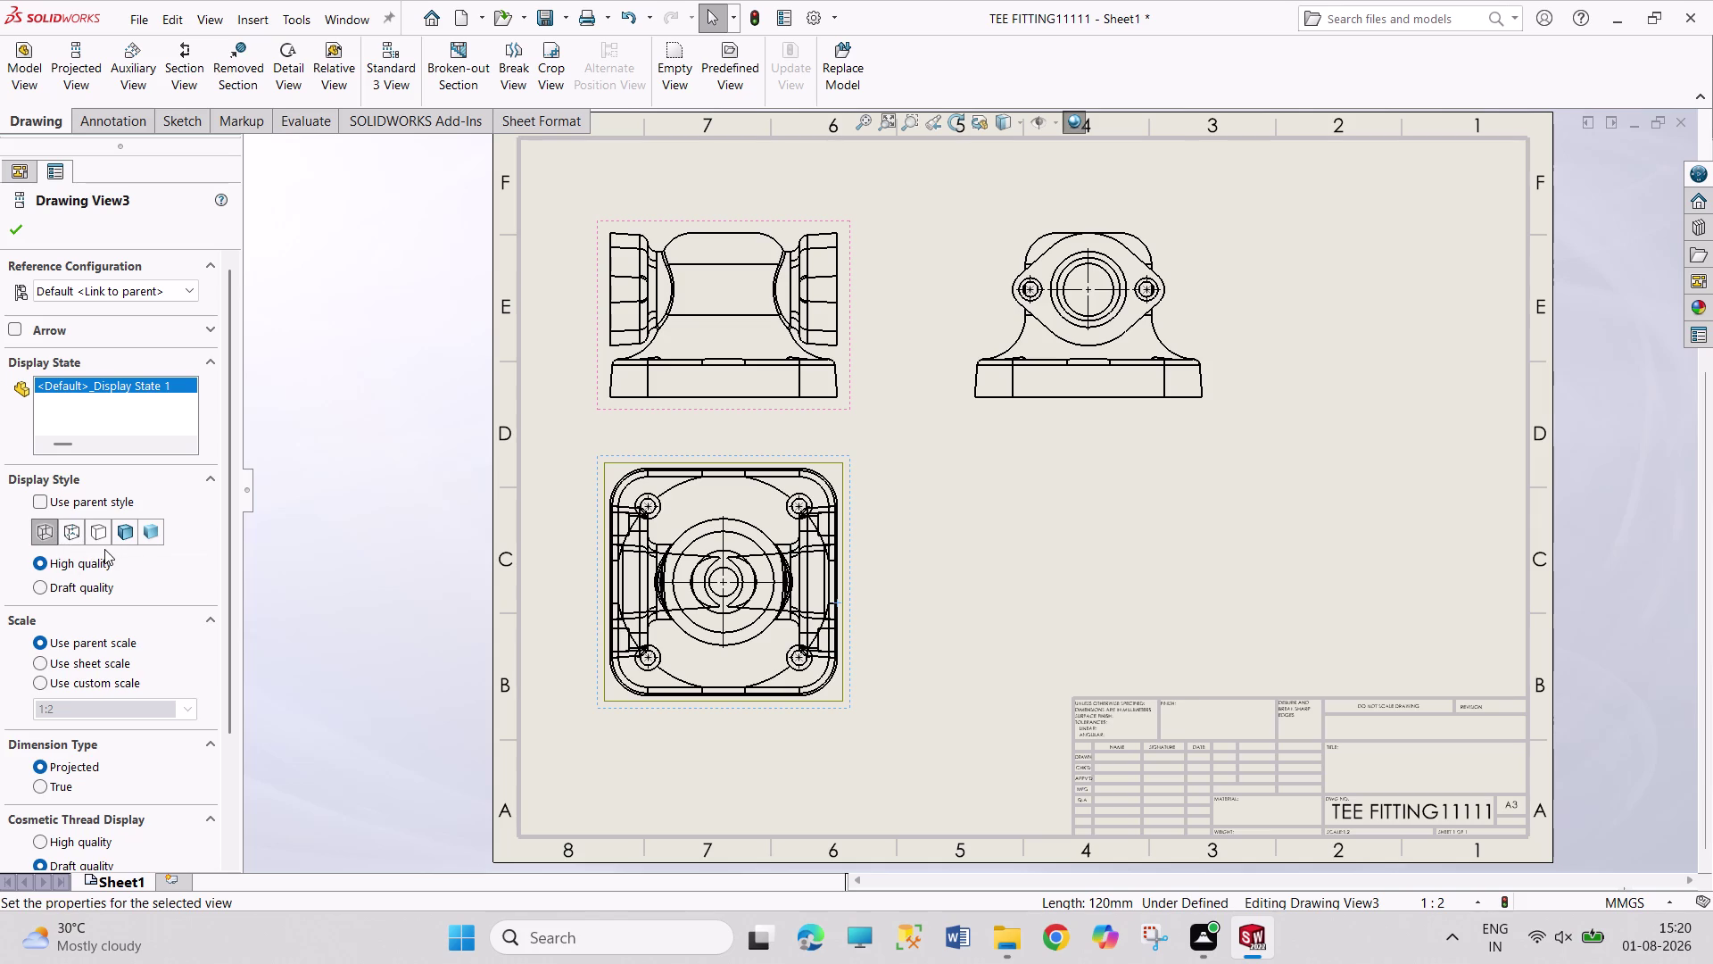
click(79, 531)
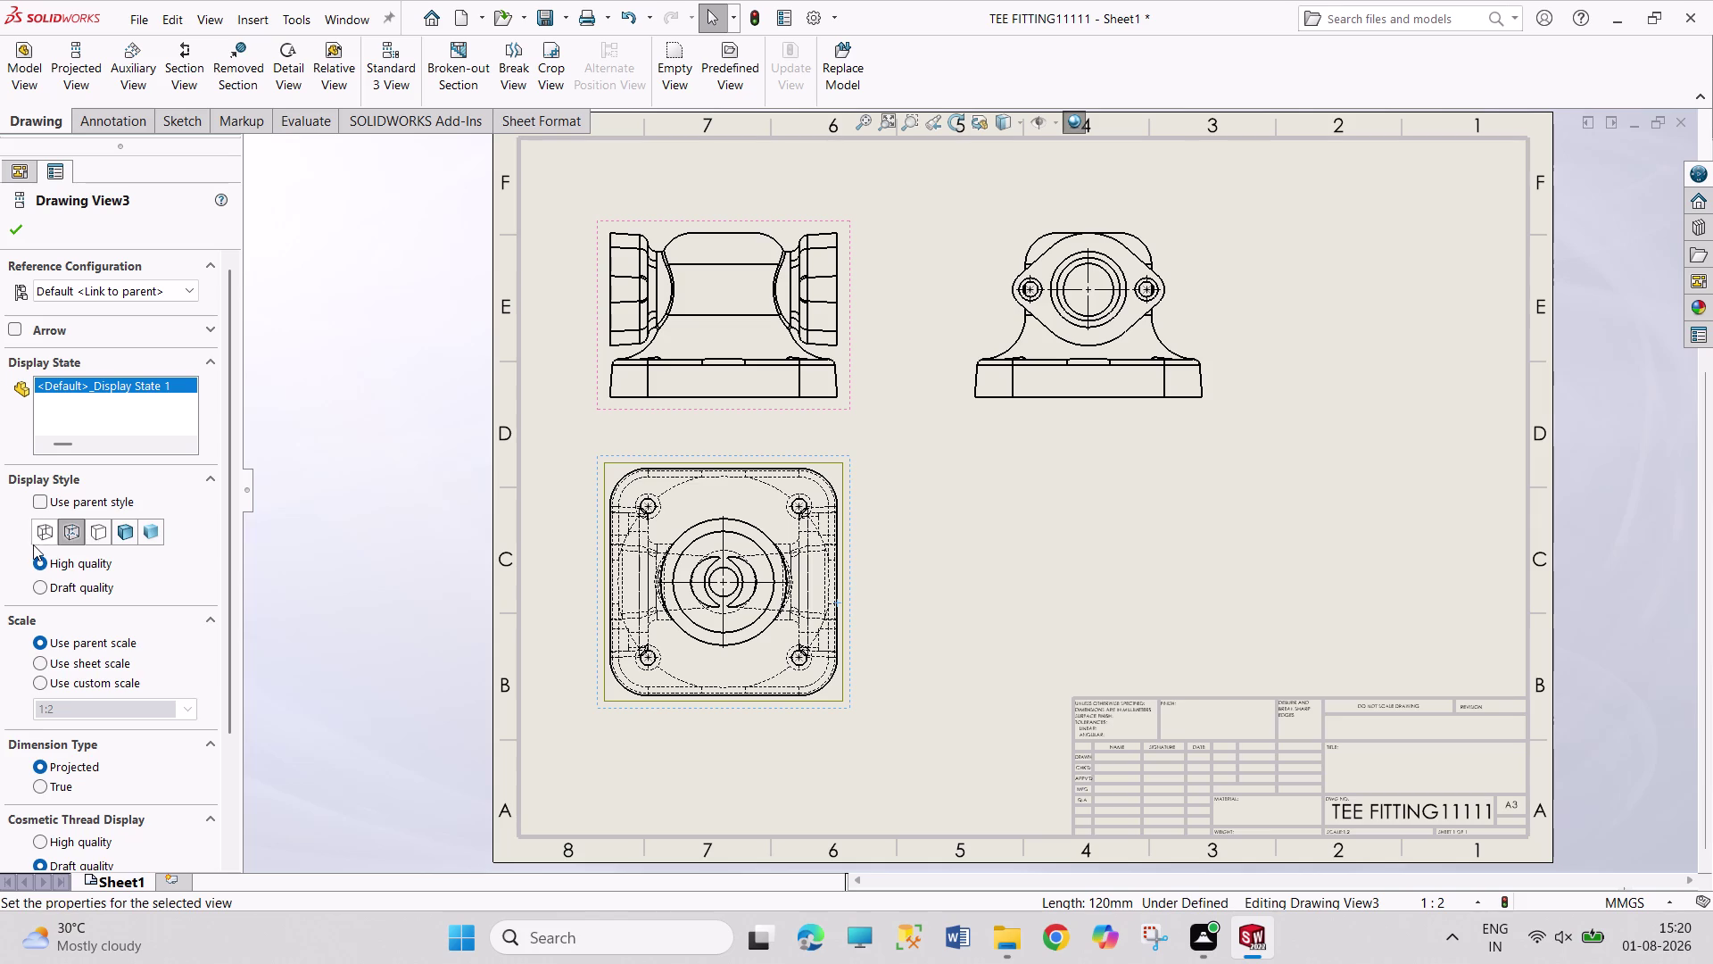
click(41, 537)
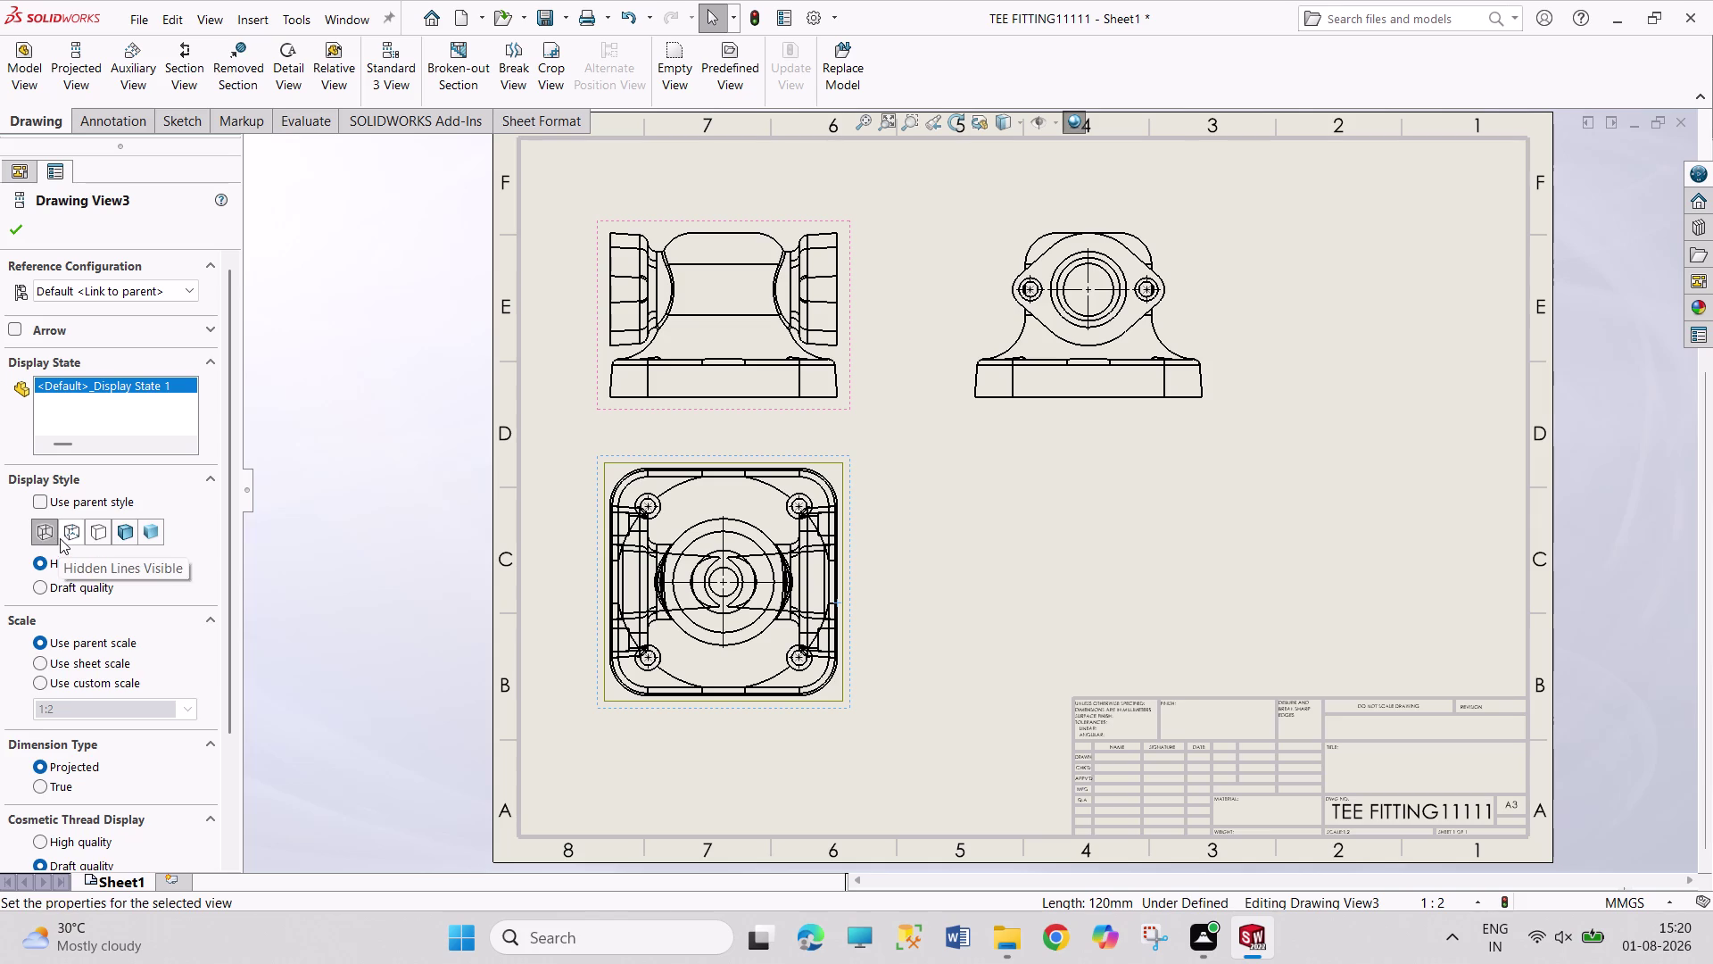
click(61, 538)
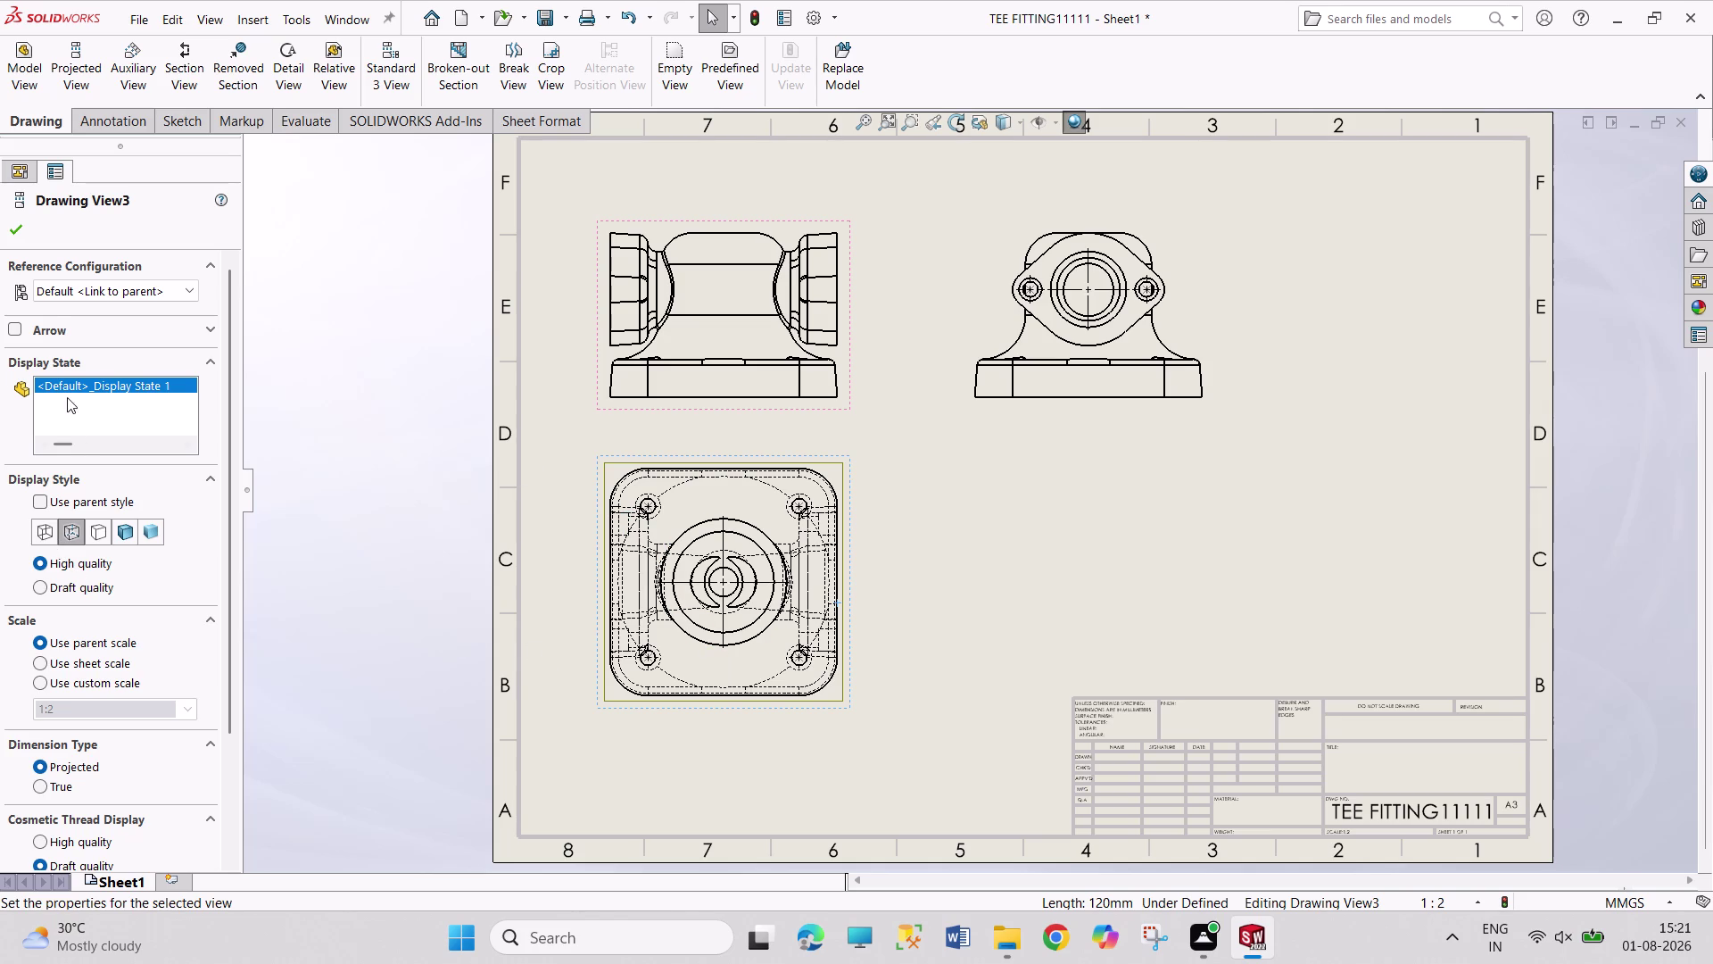
click(16, 220)
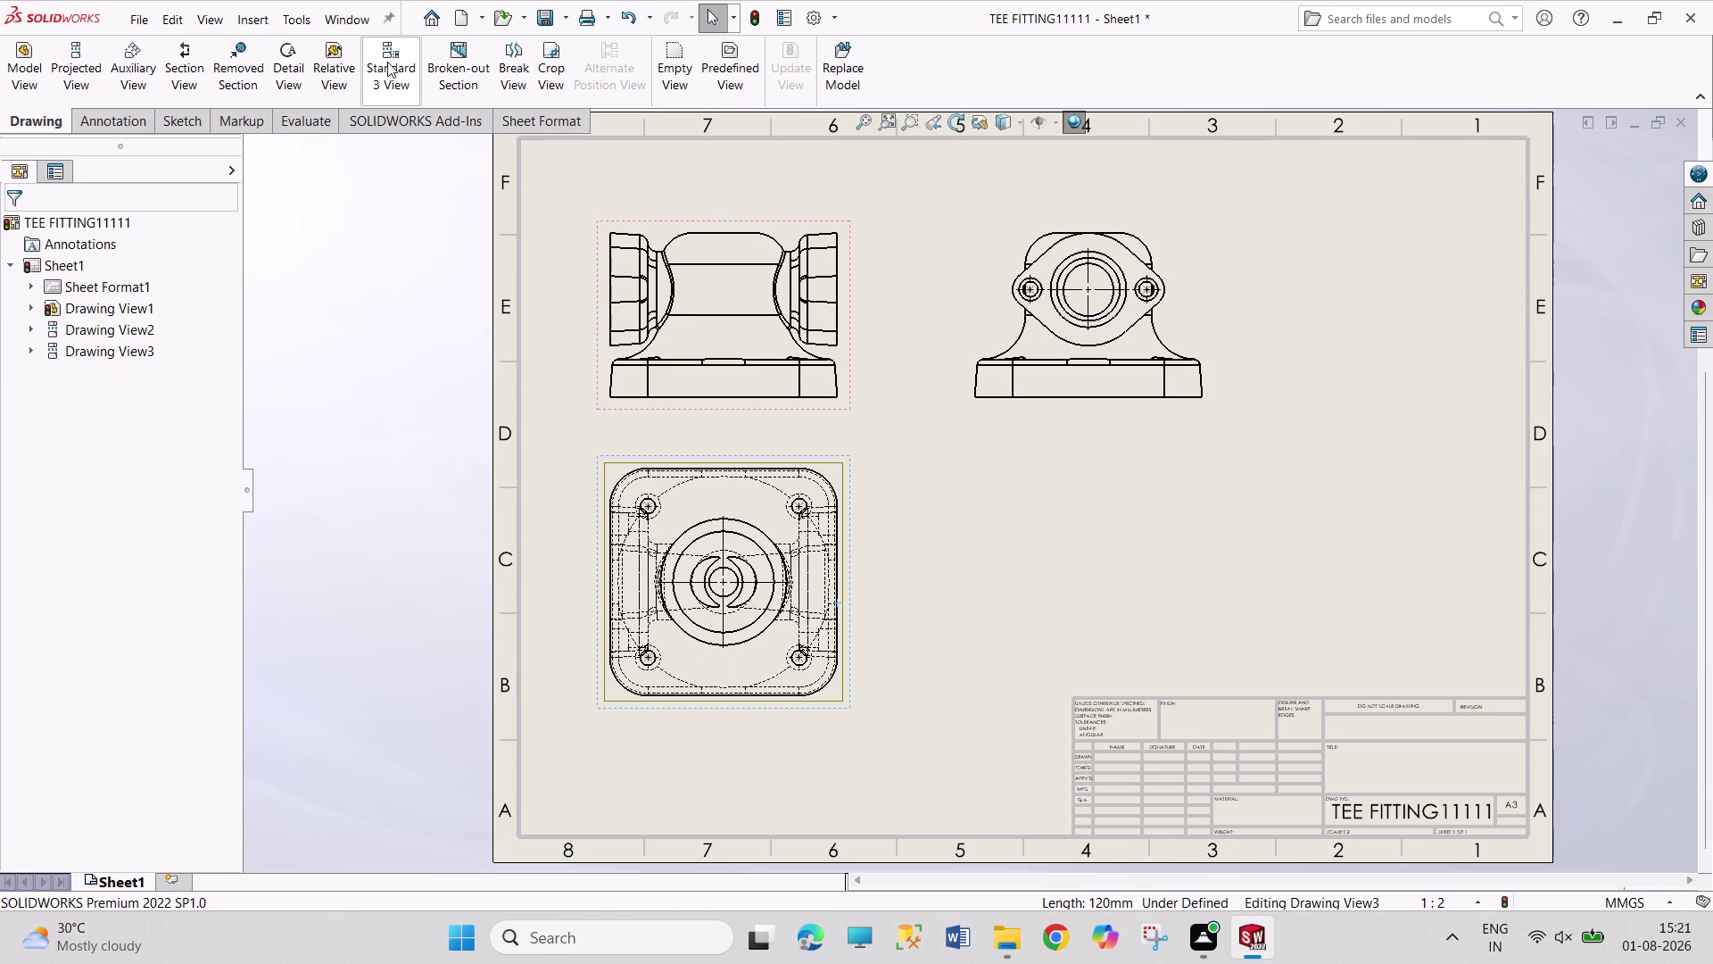
Cut vertical Section A-A through Drawing View1's centre, placing it on the right.
click(176, 63)
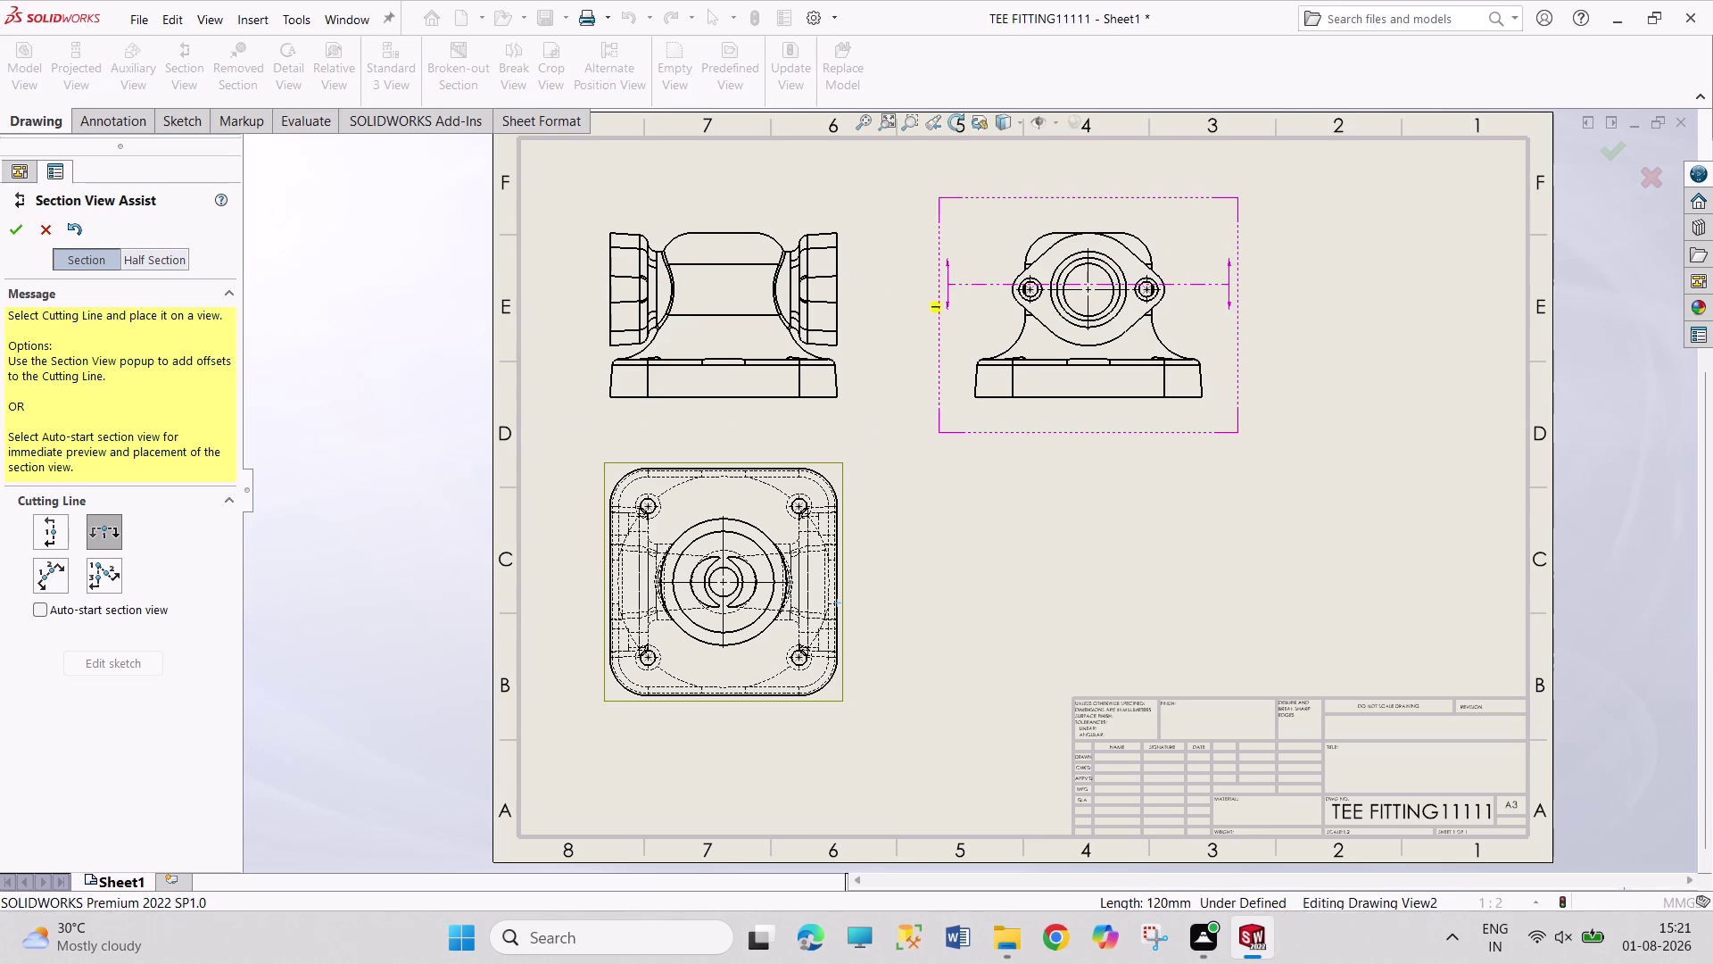
click(51, 523)
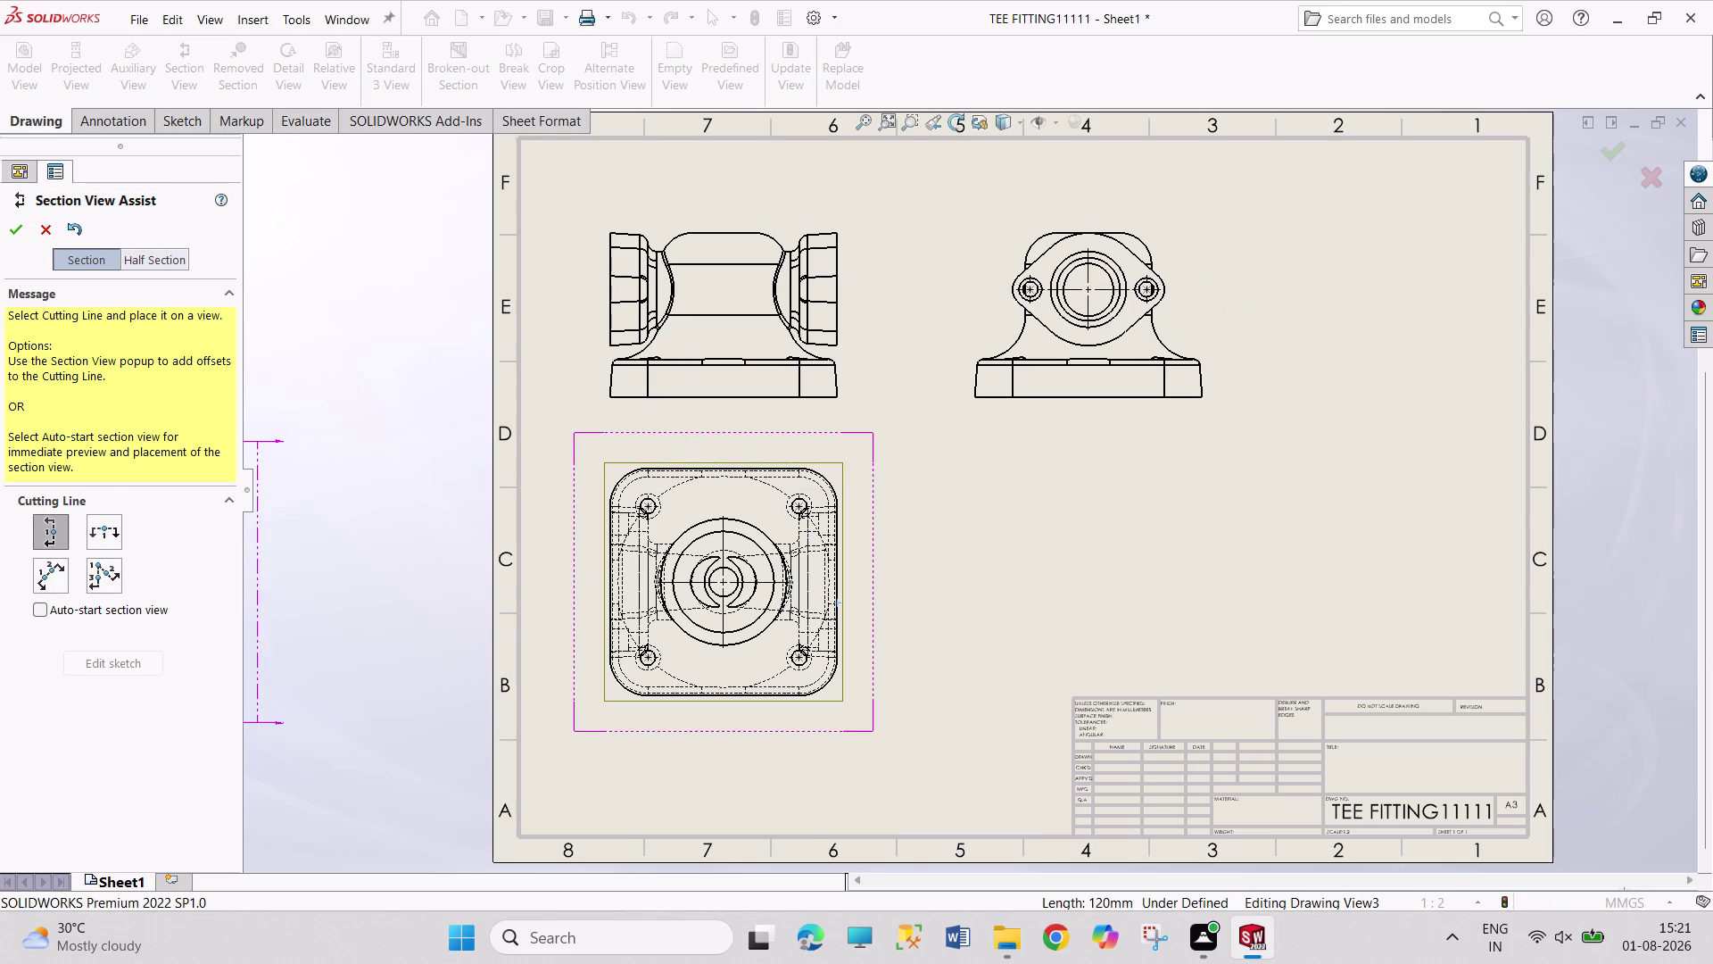
click(1090, 290)
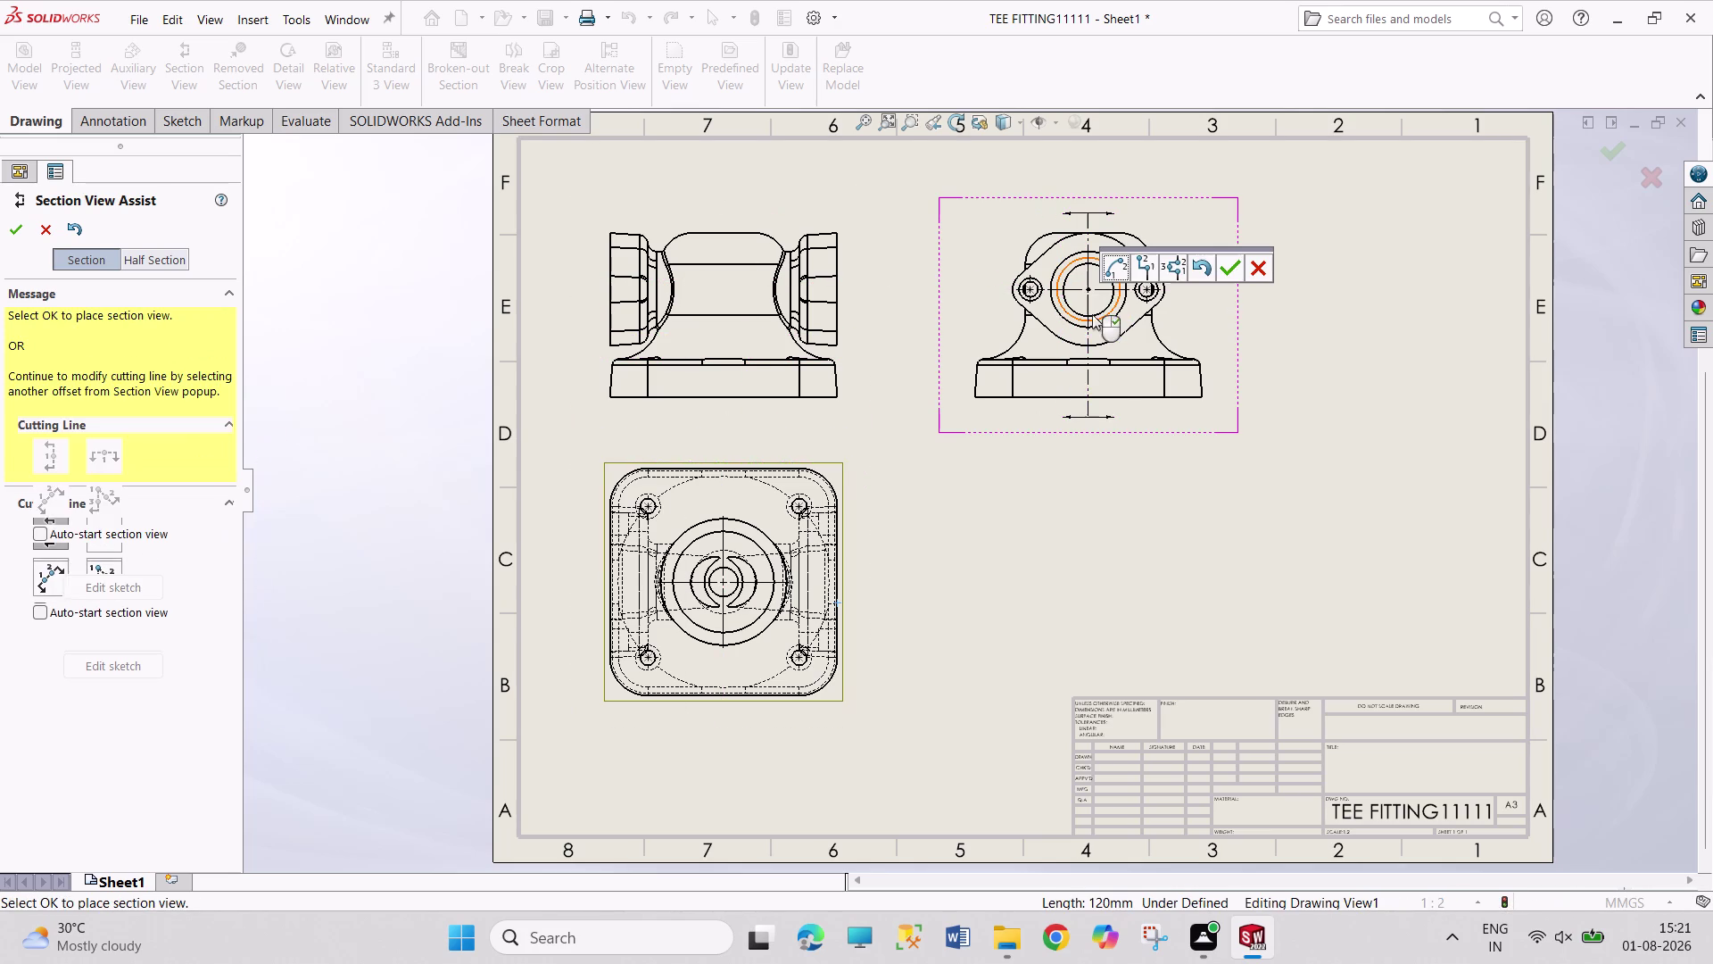
click(1221, 265)
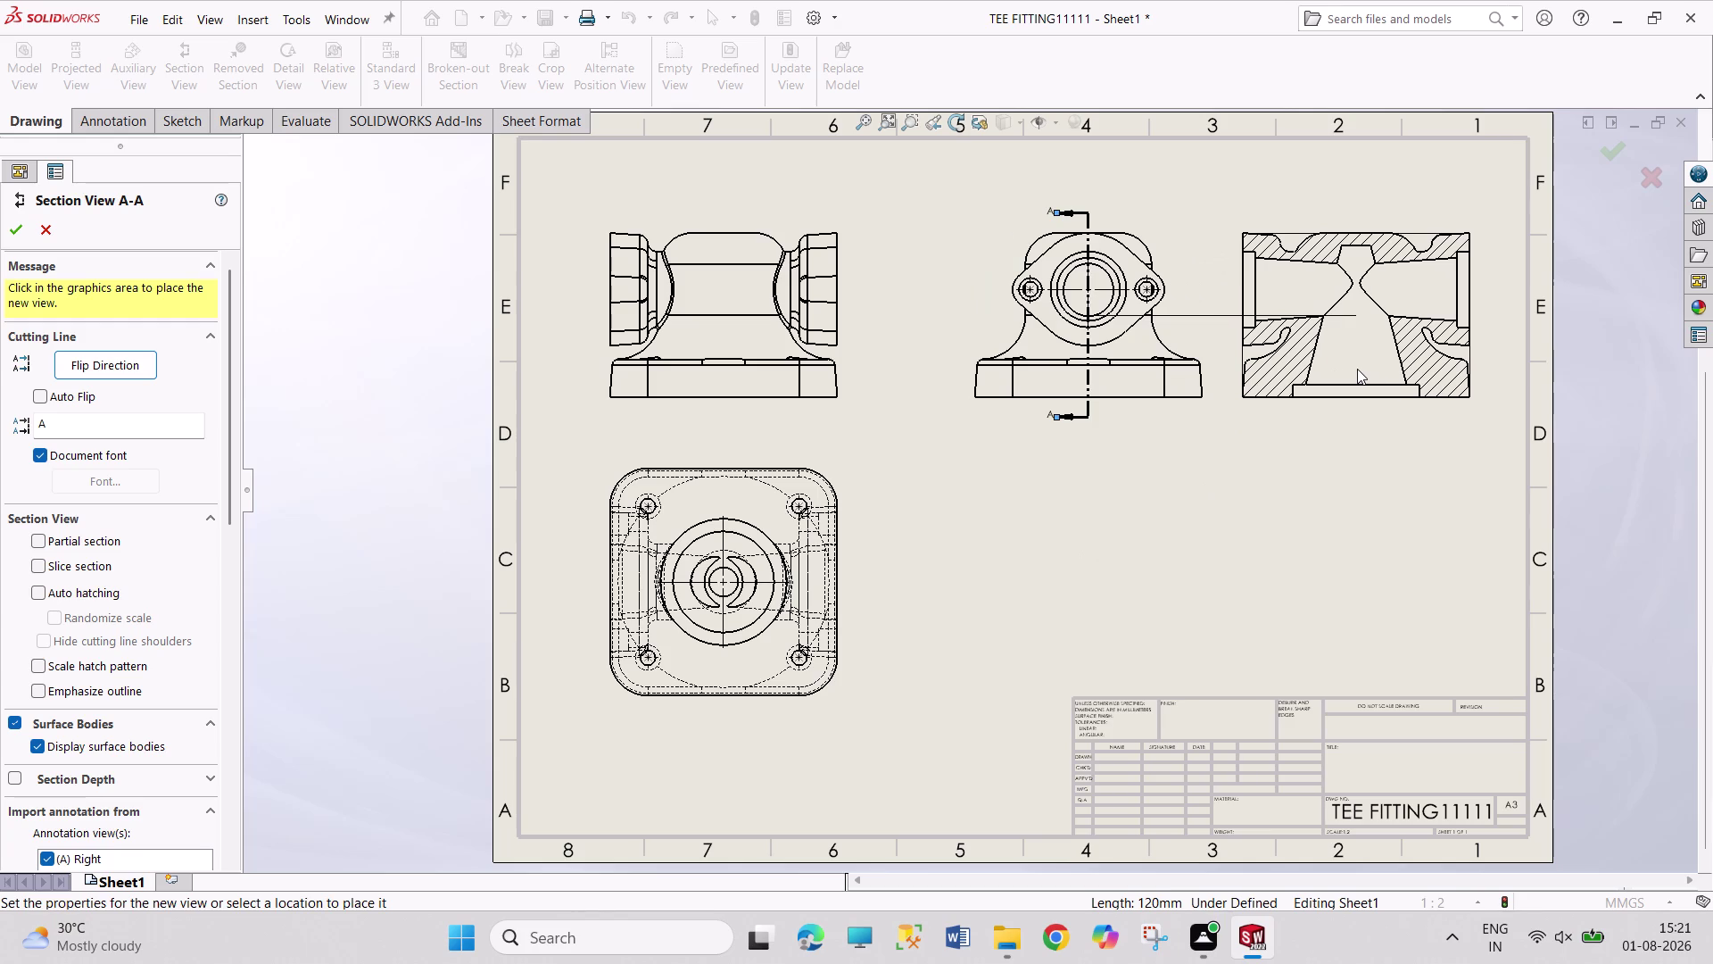
click(1357, 369)
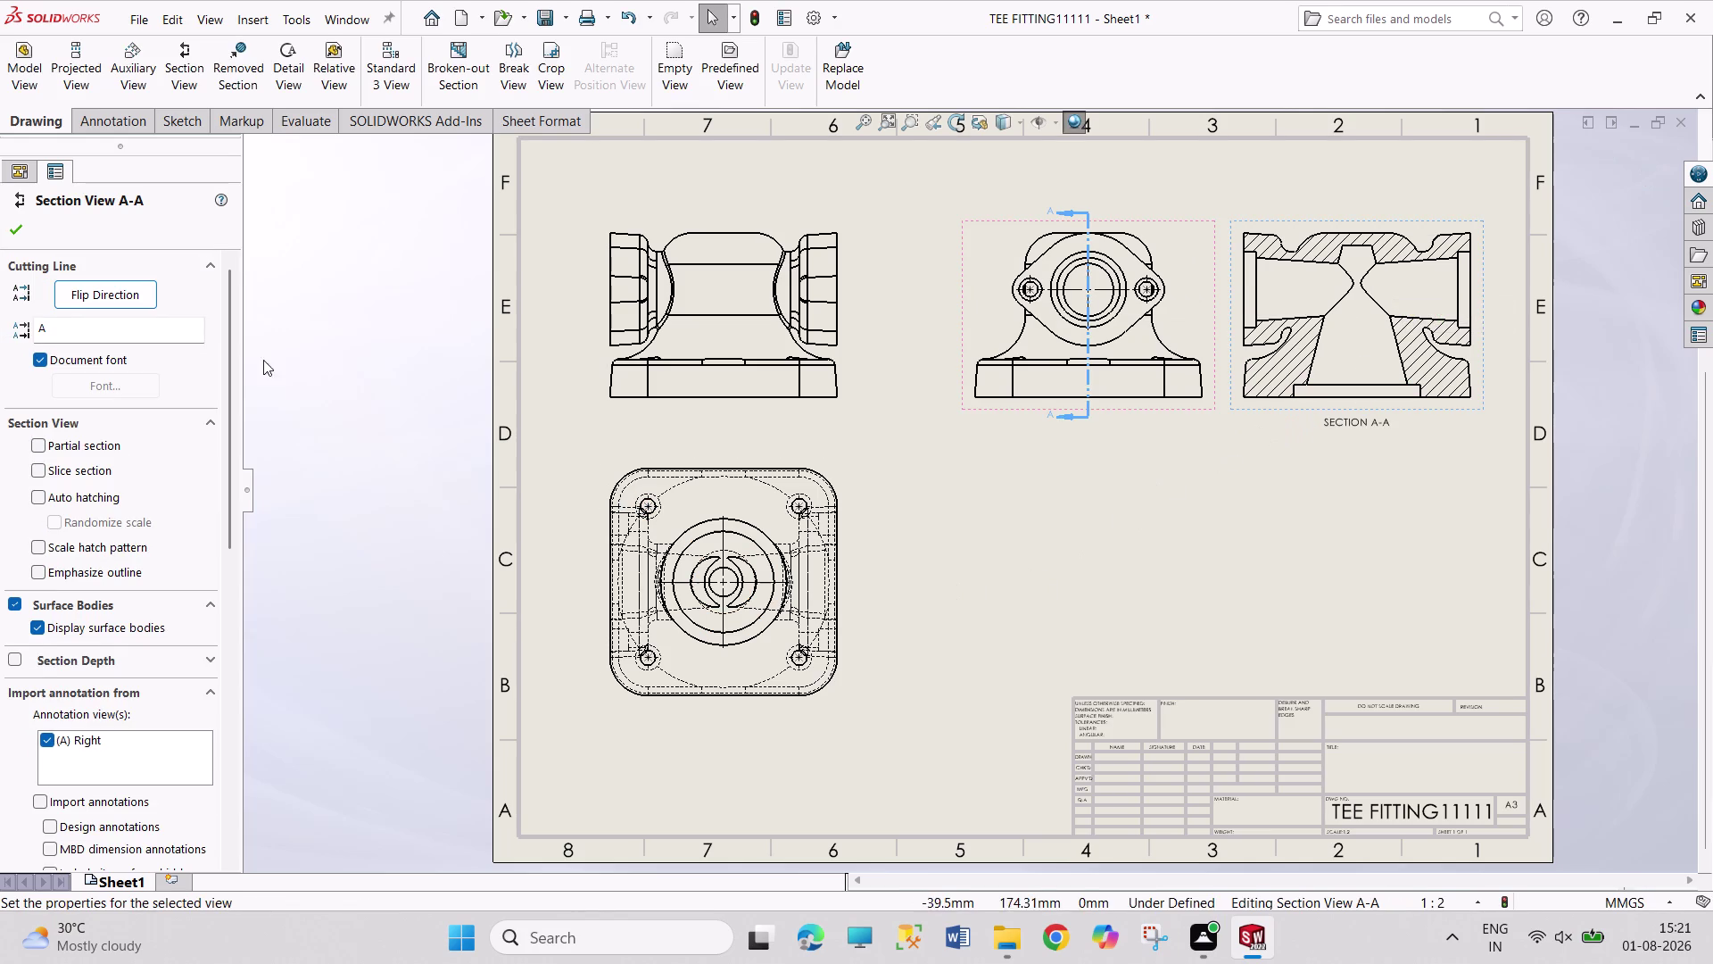
click(13, 231)
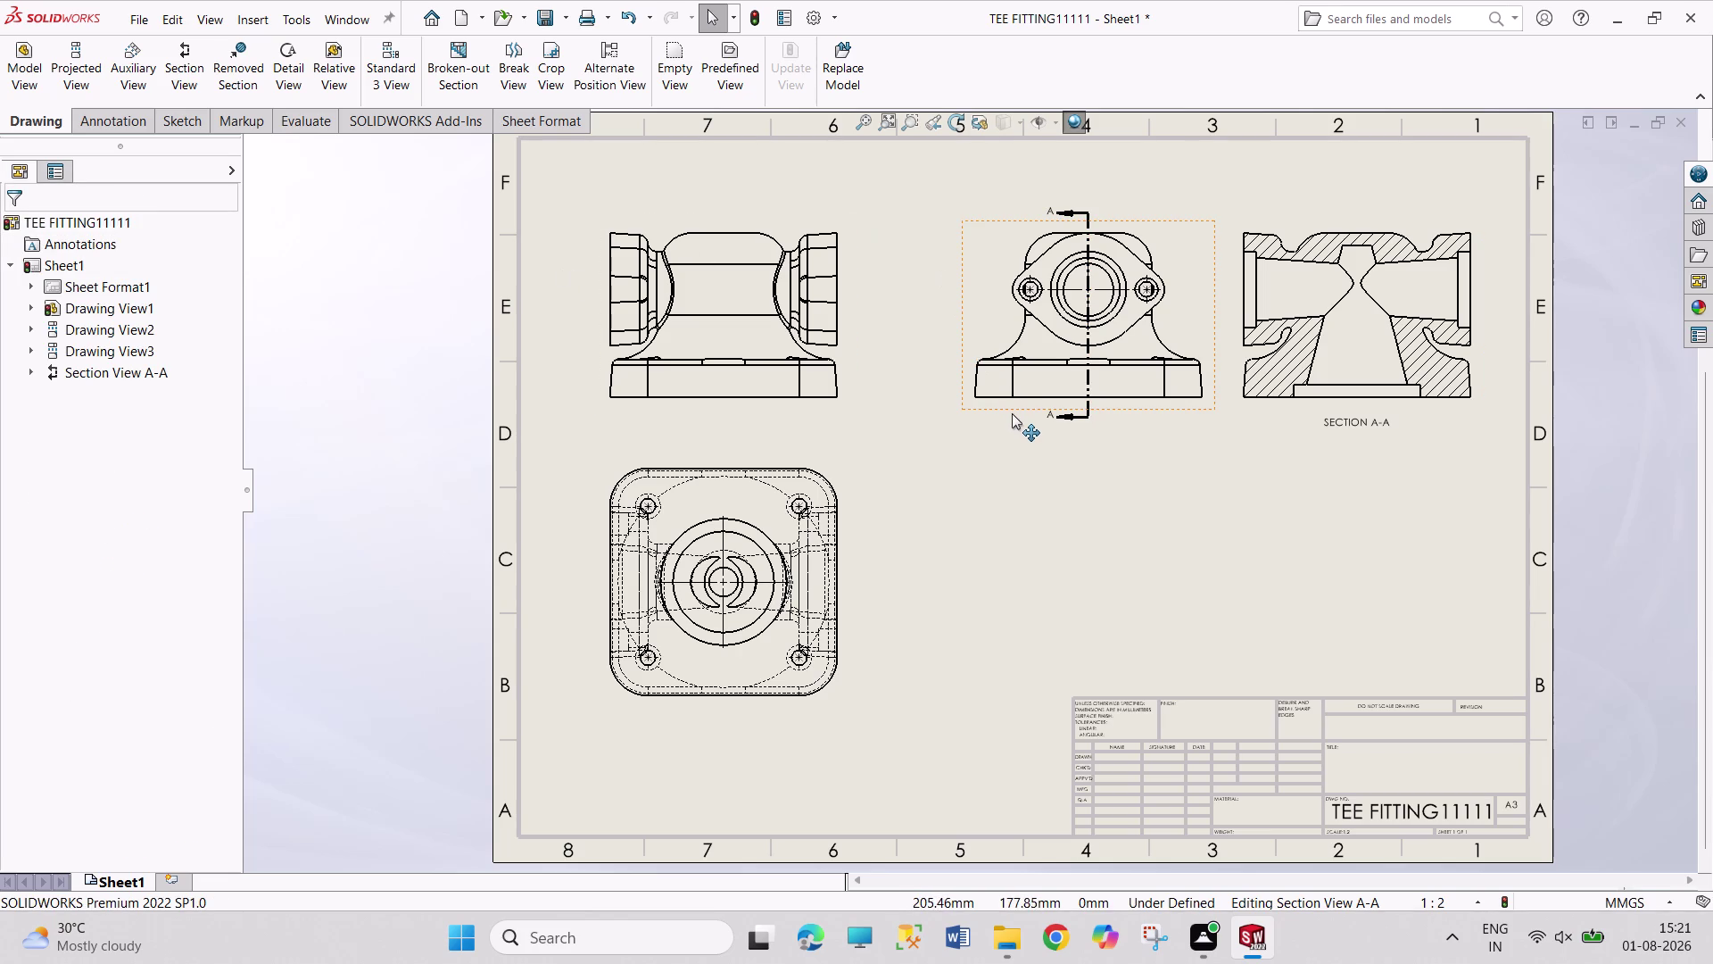
drag(1010, 410, 982, 402)
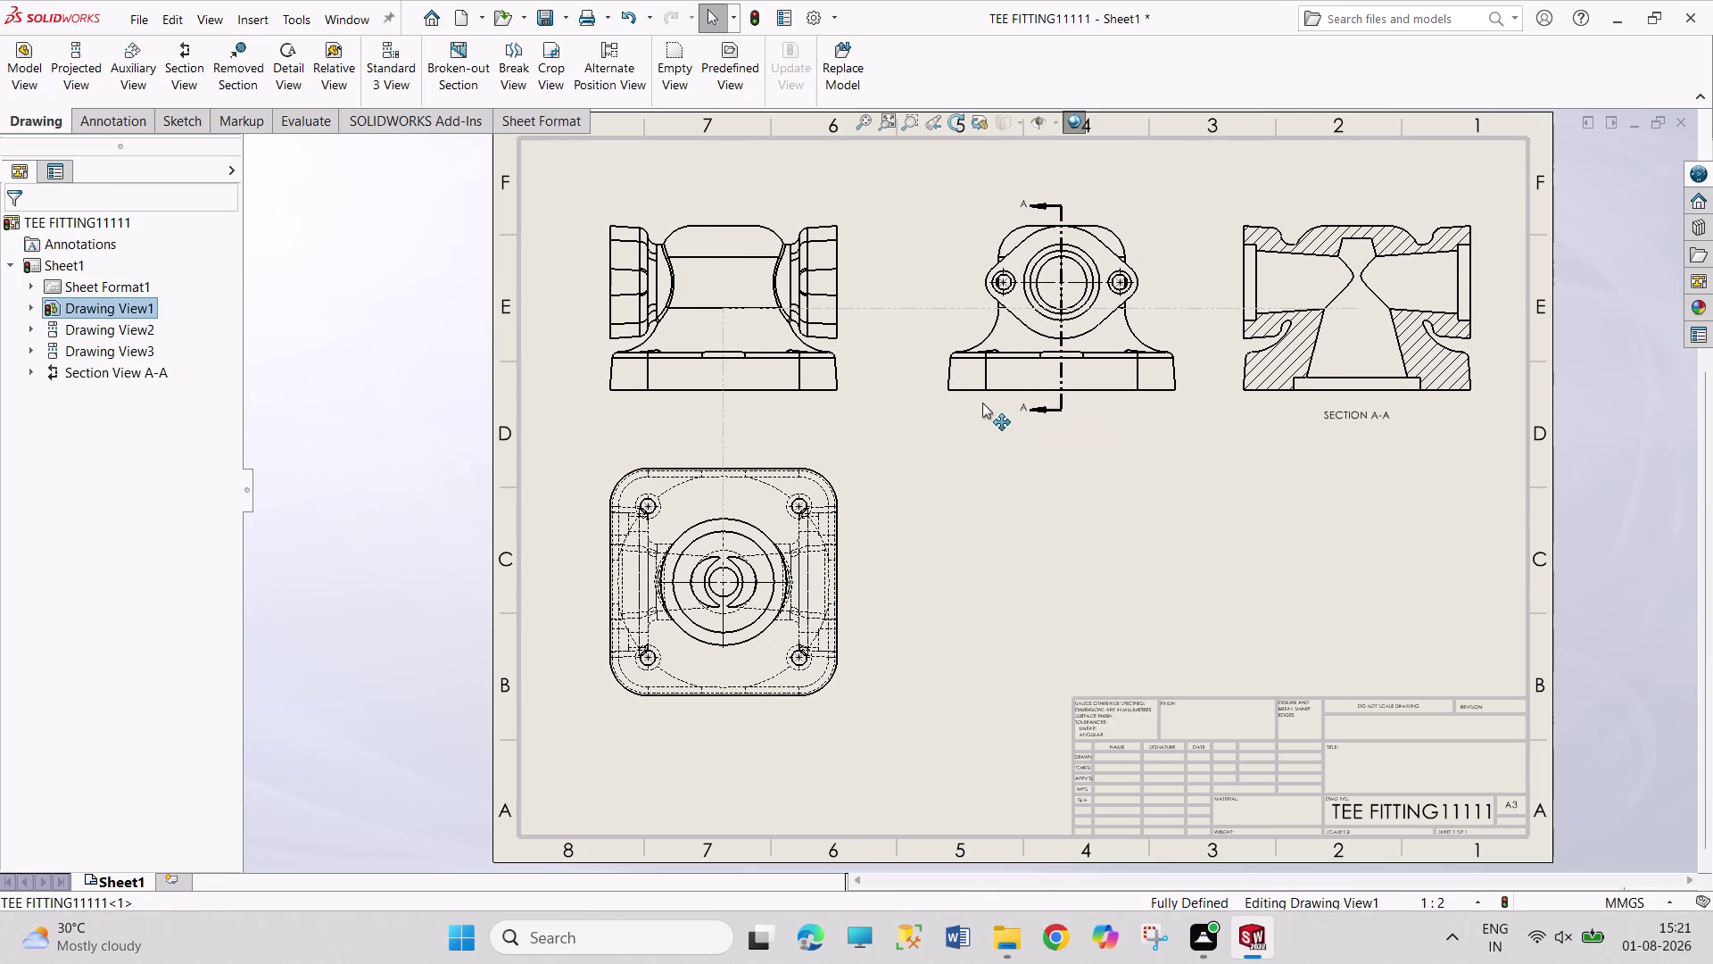
drag(982, 403, 973, 406)
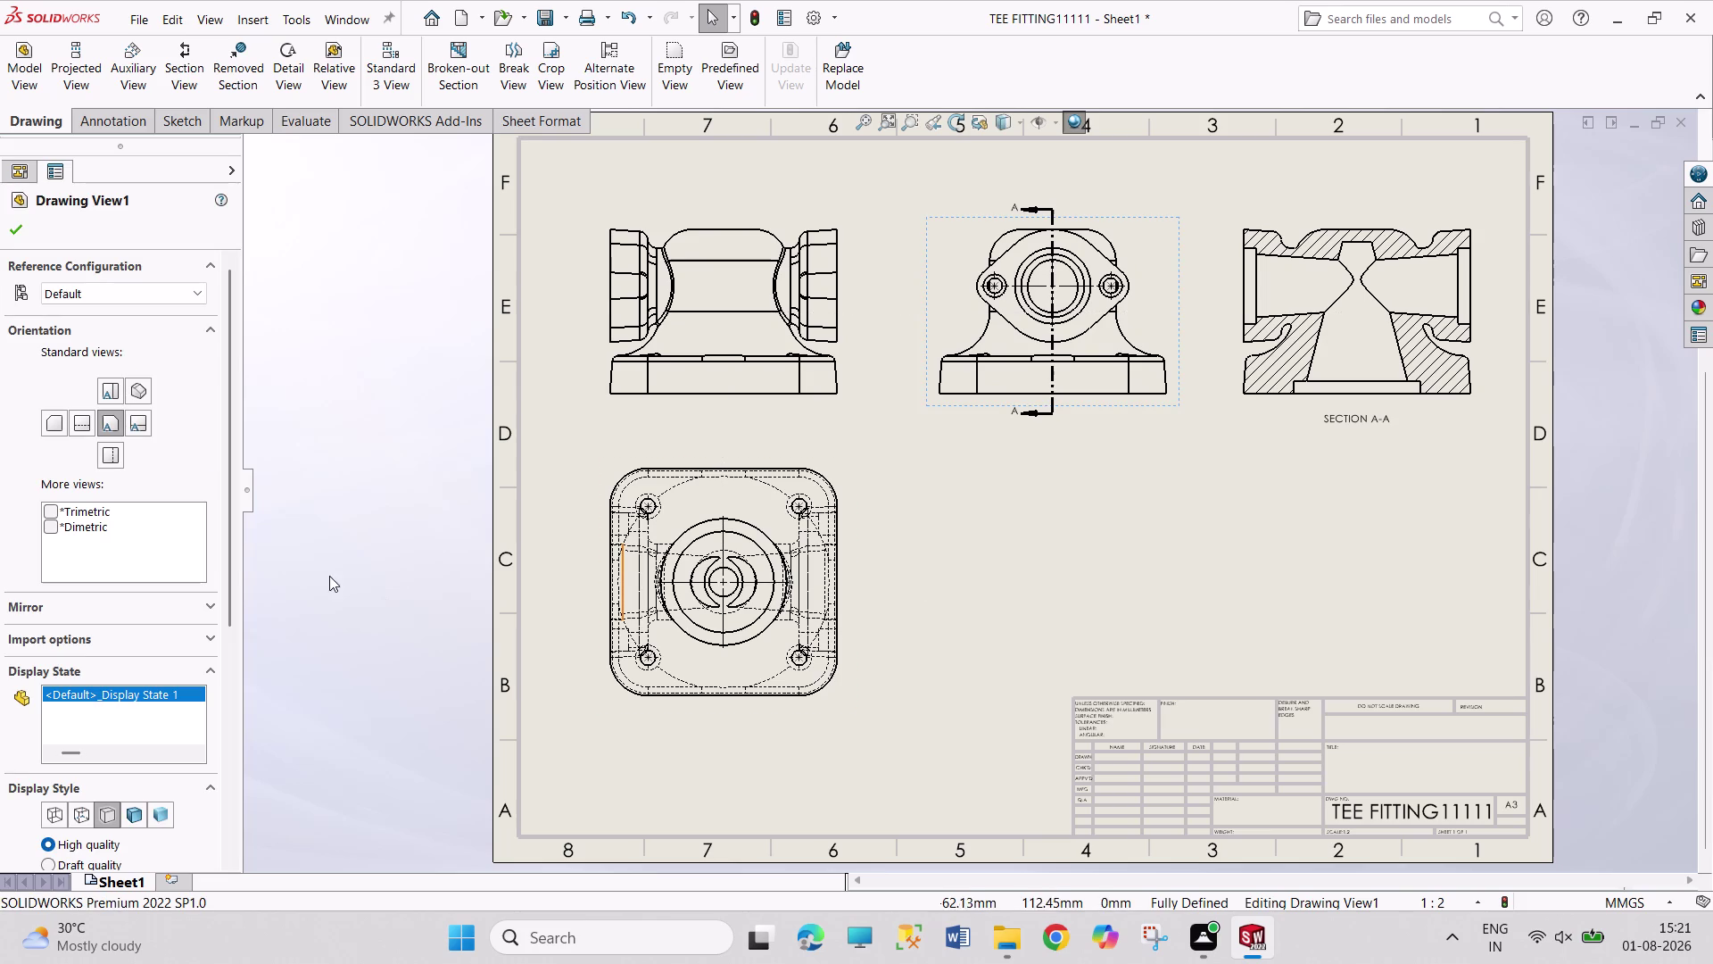